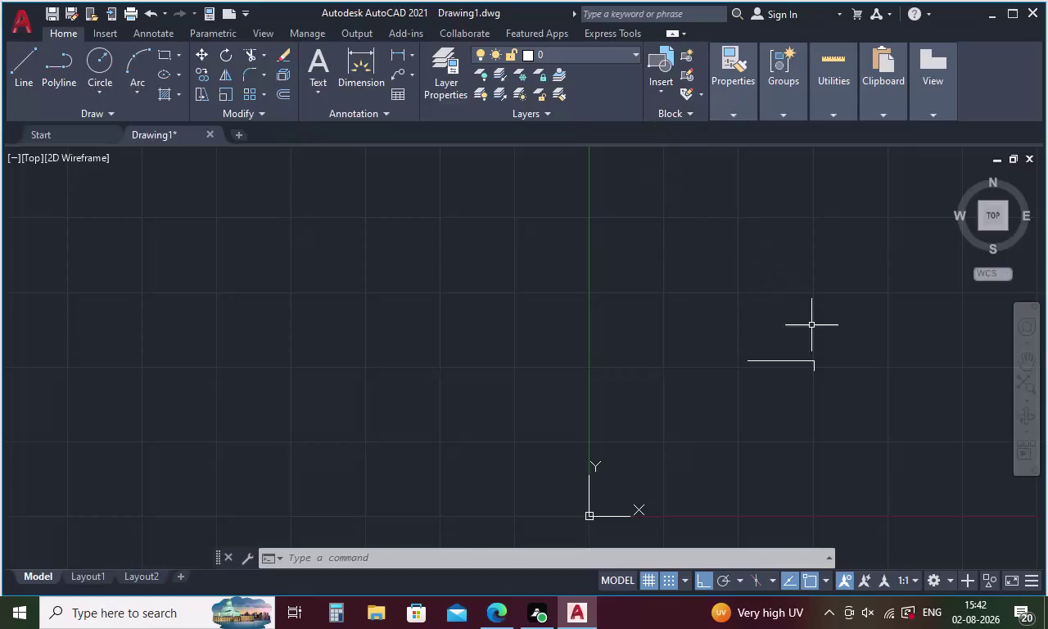
Draw a 4360-long vertical side straight down from the top line's left end.
scroll(up, 3)
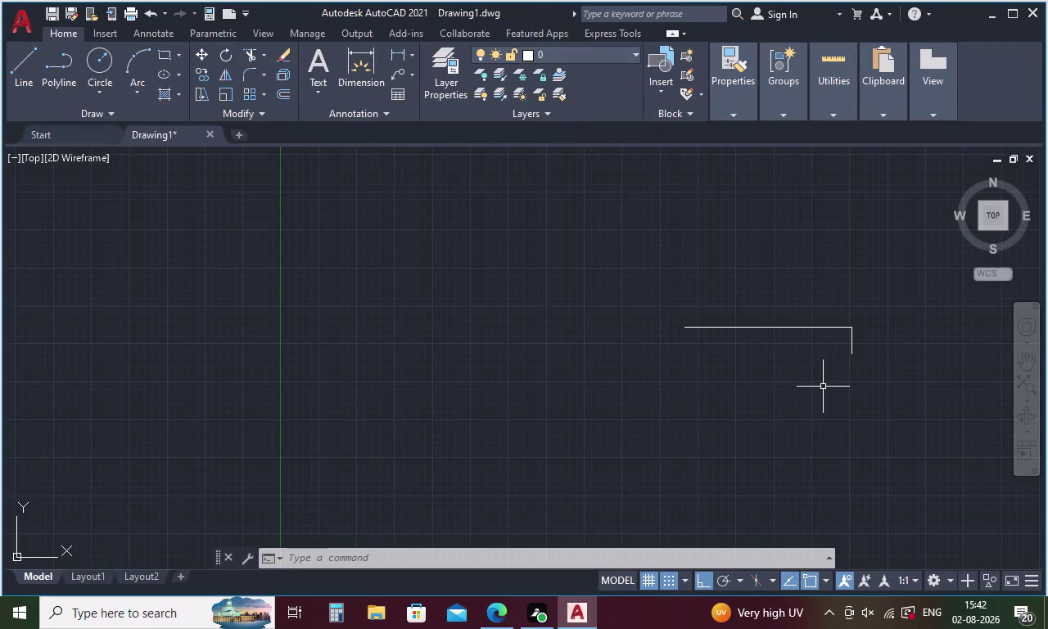
key(l)
key(Return)
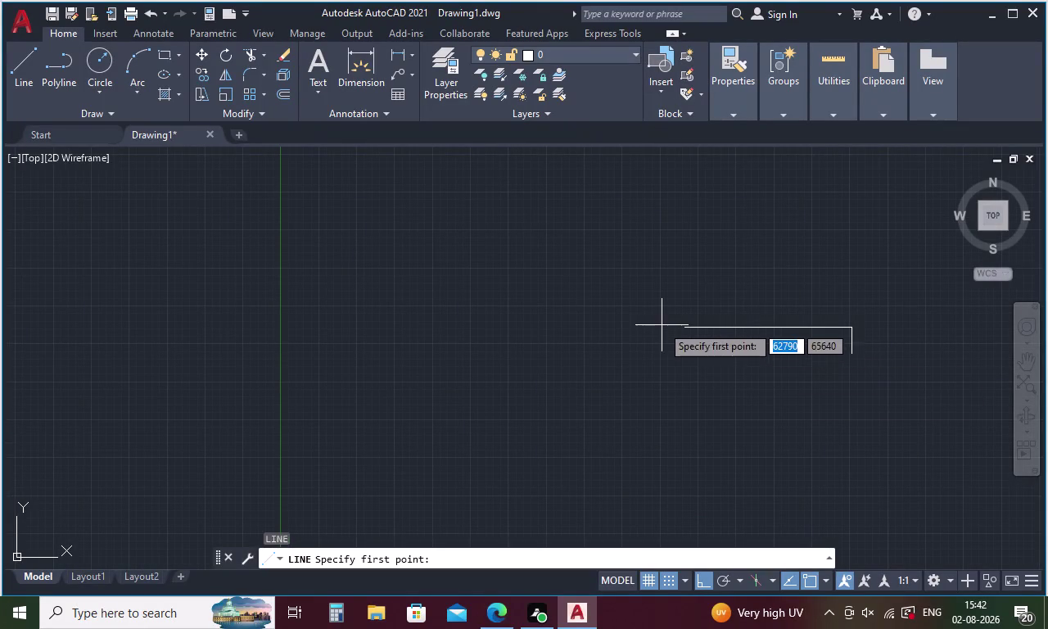
click(686, 327)
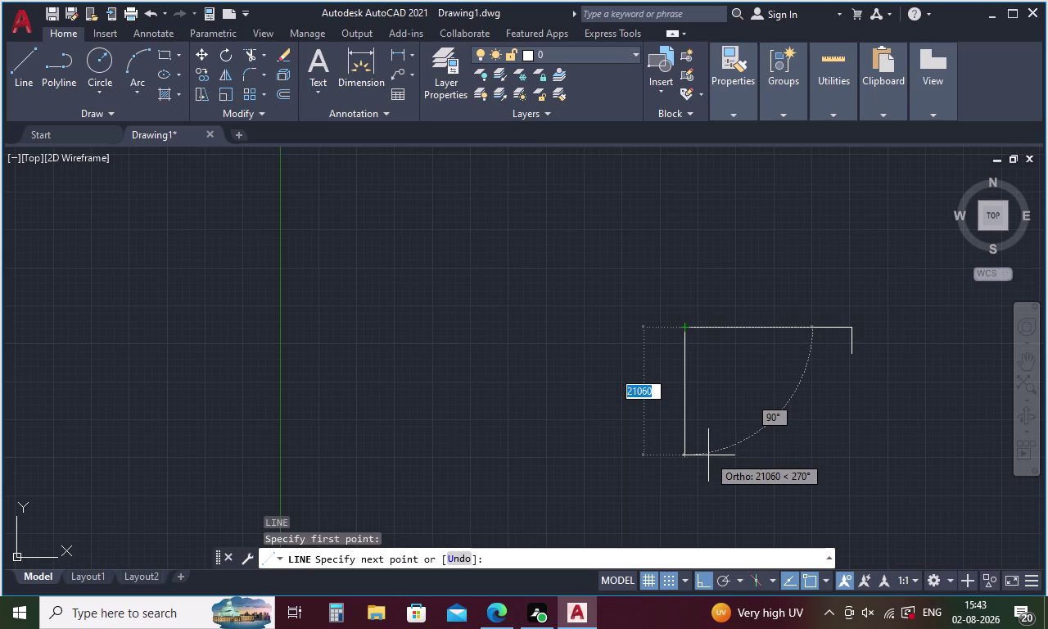
key(4)
text(36)
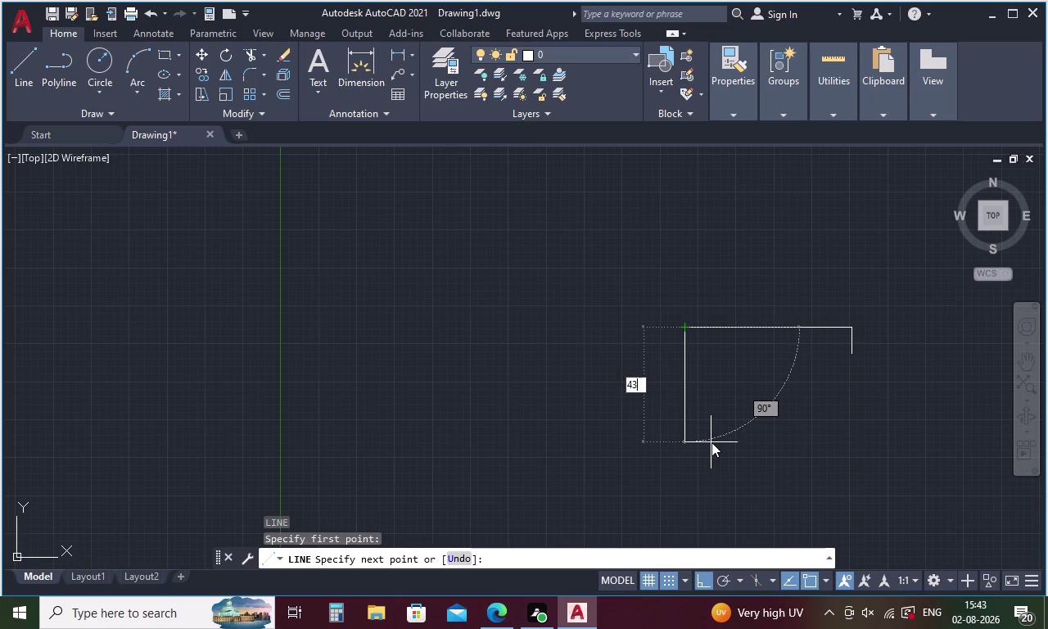
text(0)
key(Return)
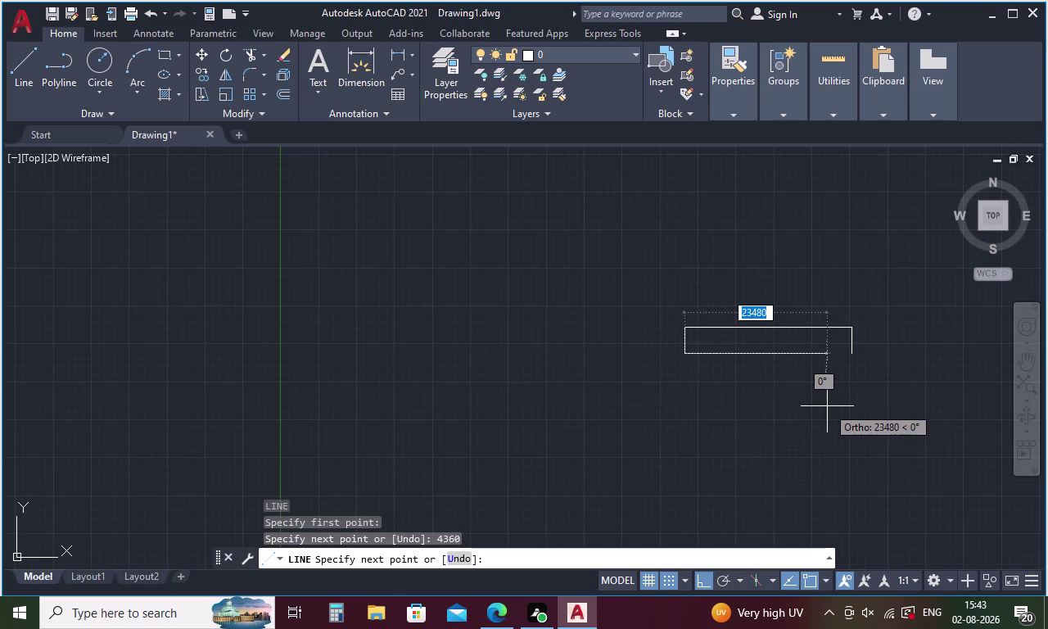
key(Escape)
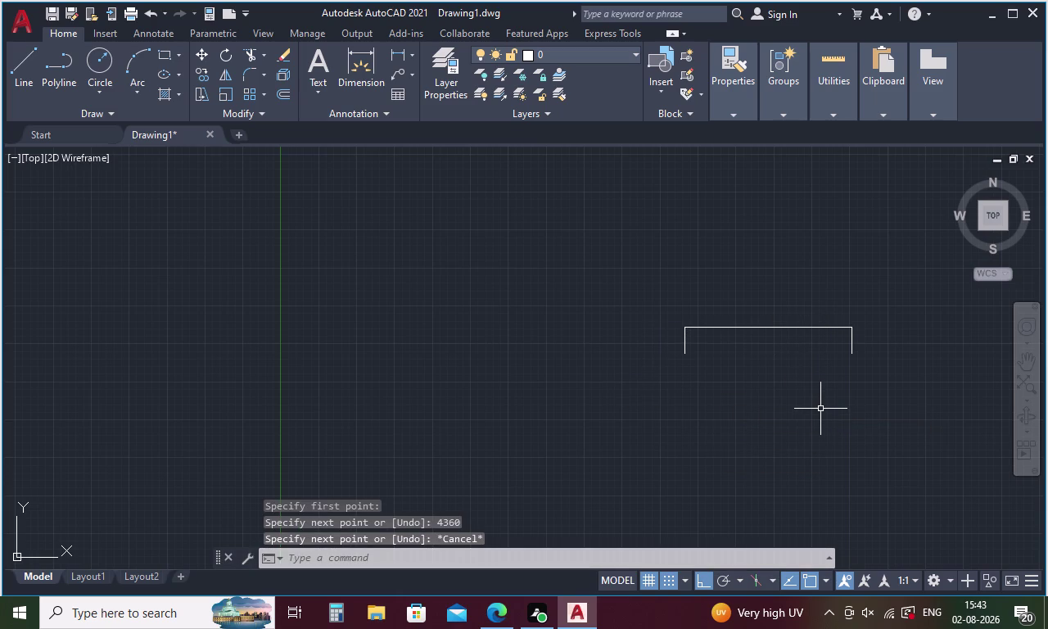
key(o)
key(Return)
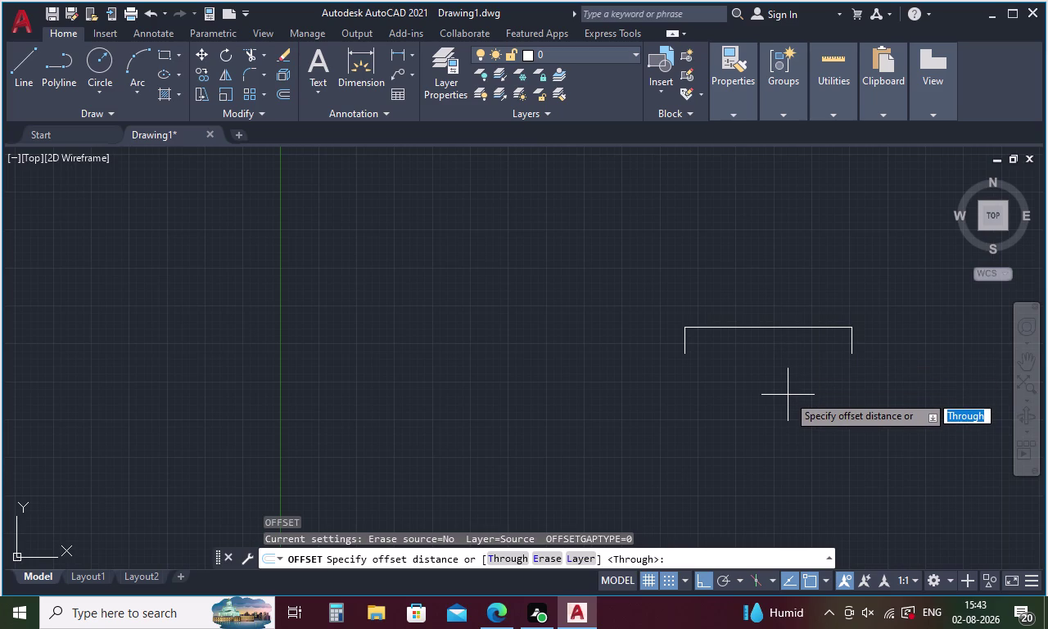
Offset the top wall line 230 toward the inside.
text(2)
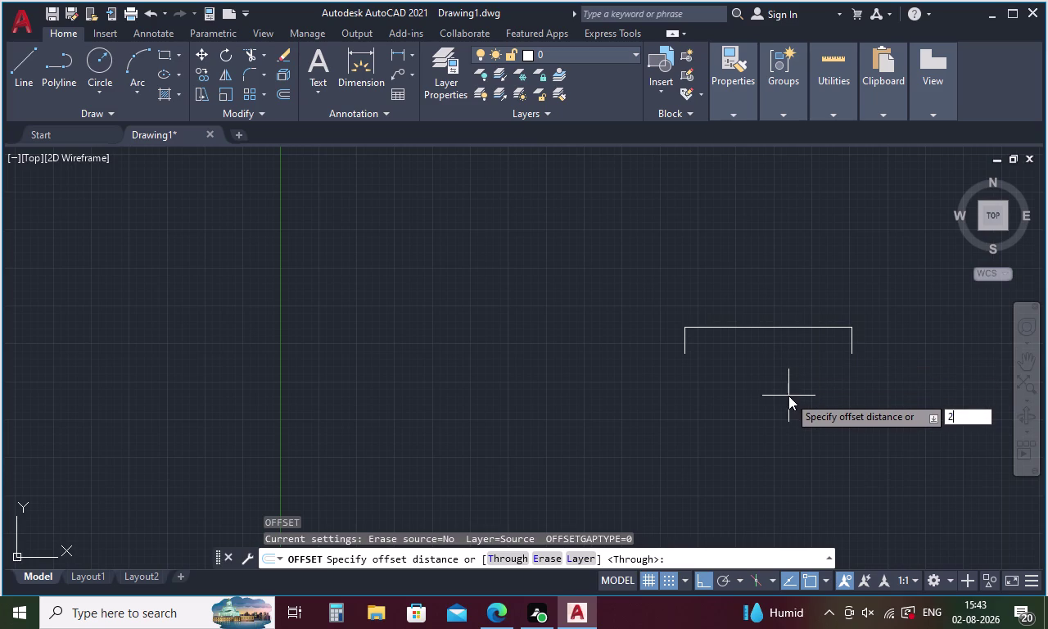
text(30)
key(Return)
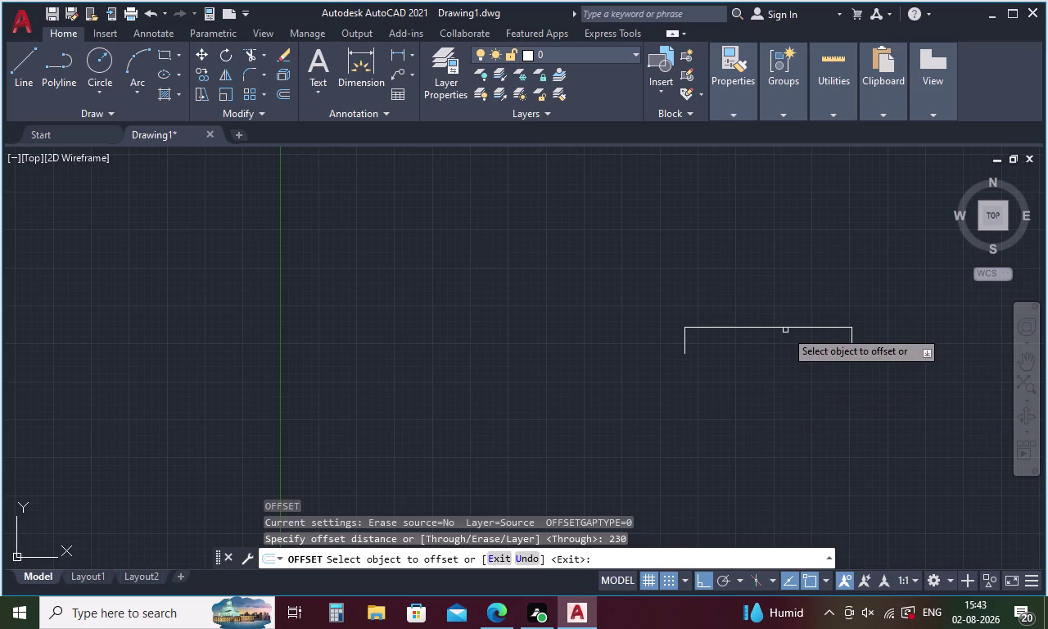
click(784, 326)
click(790, 369)
scroll(up, 3)
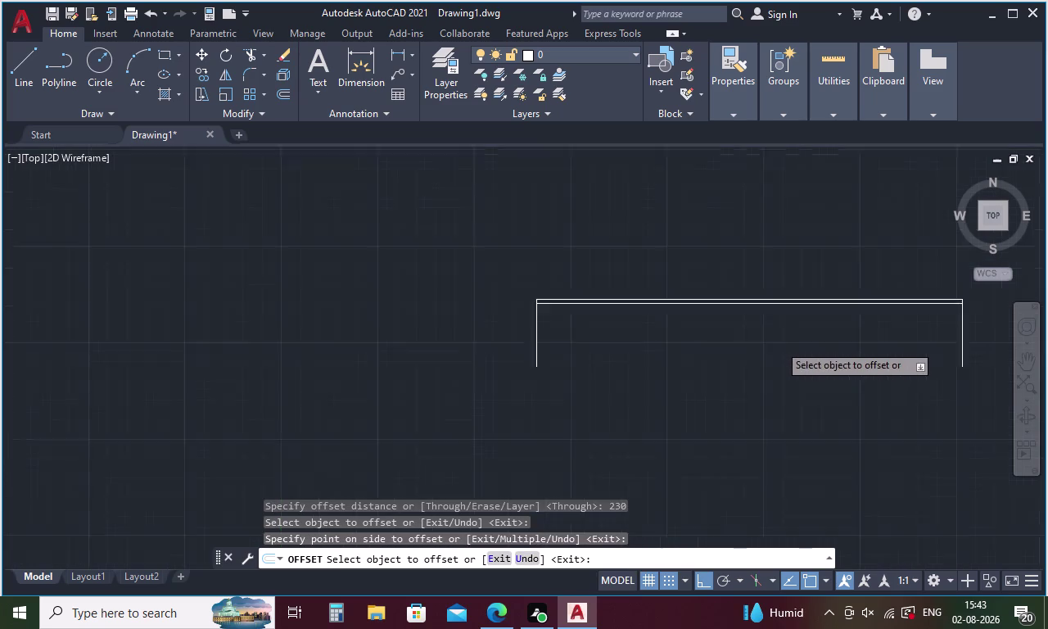
scroll(up, 3)
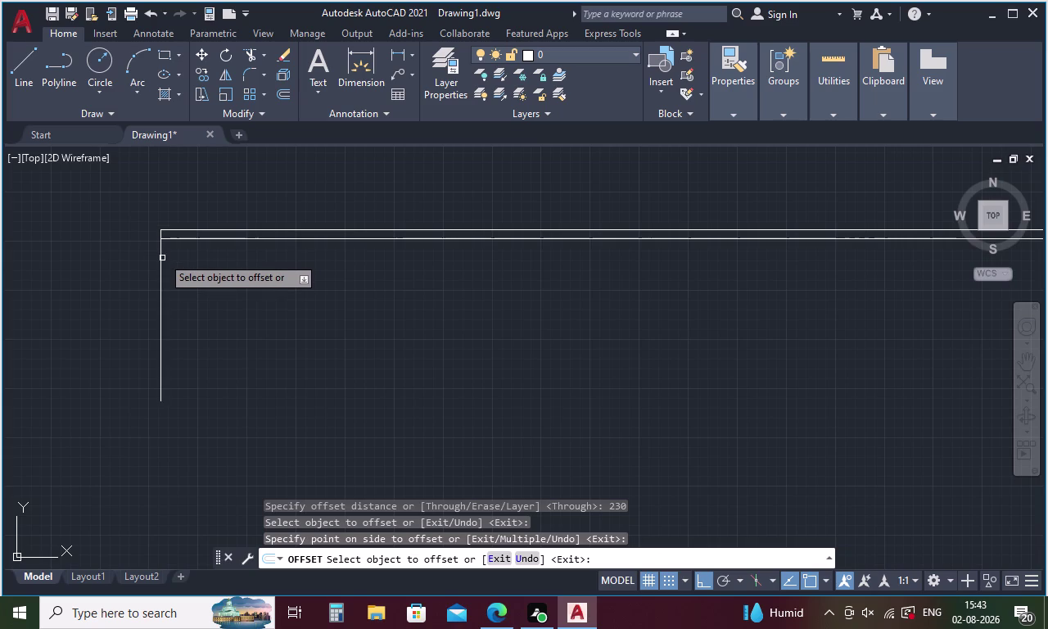
Offset the left and right side lines 230 inward, completing the doubled outline.
click(162, 266)
click(186, 277)
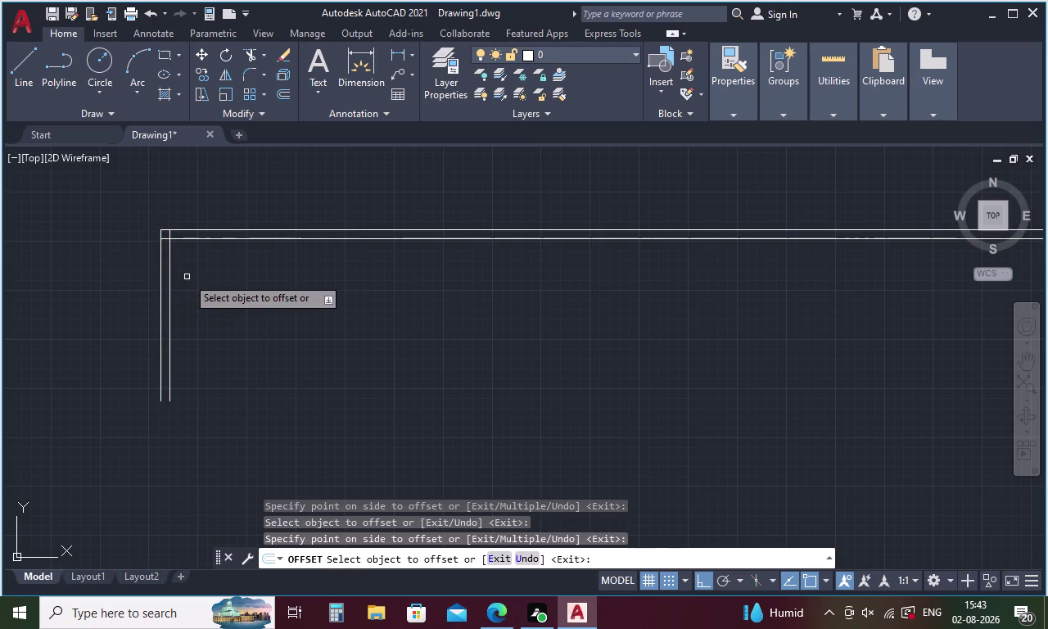
scroll(down, 3)
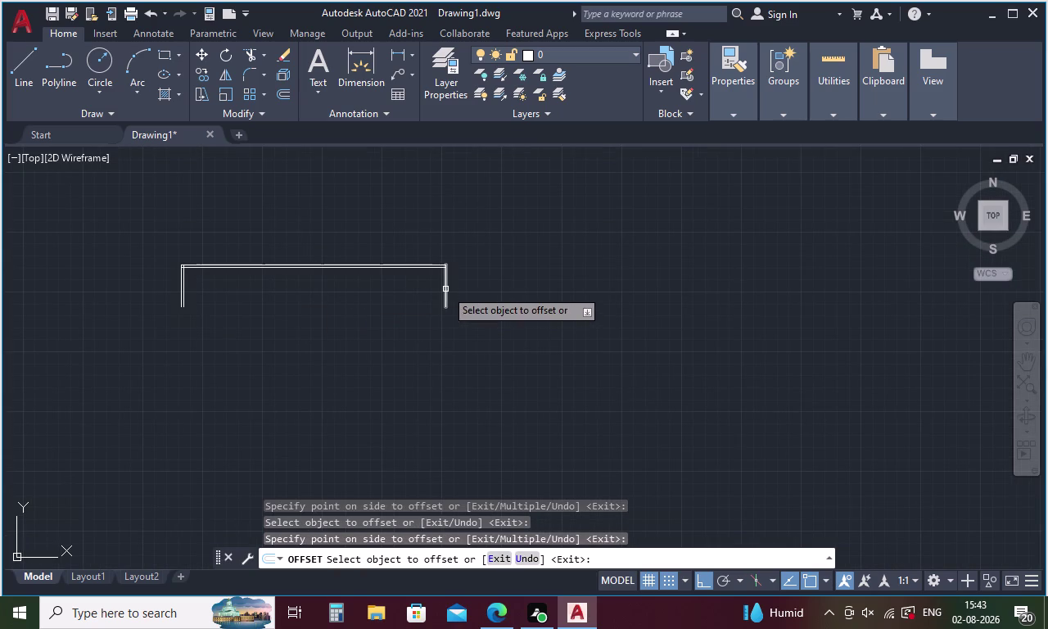
click(446, 289)
click(400, 295)
scroll(up, 3)
scroll(down, 3)
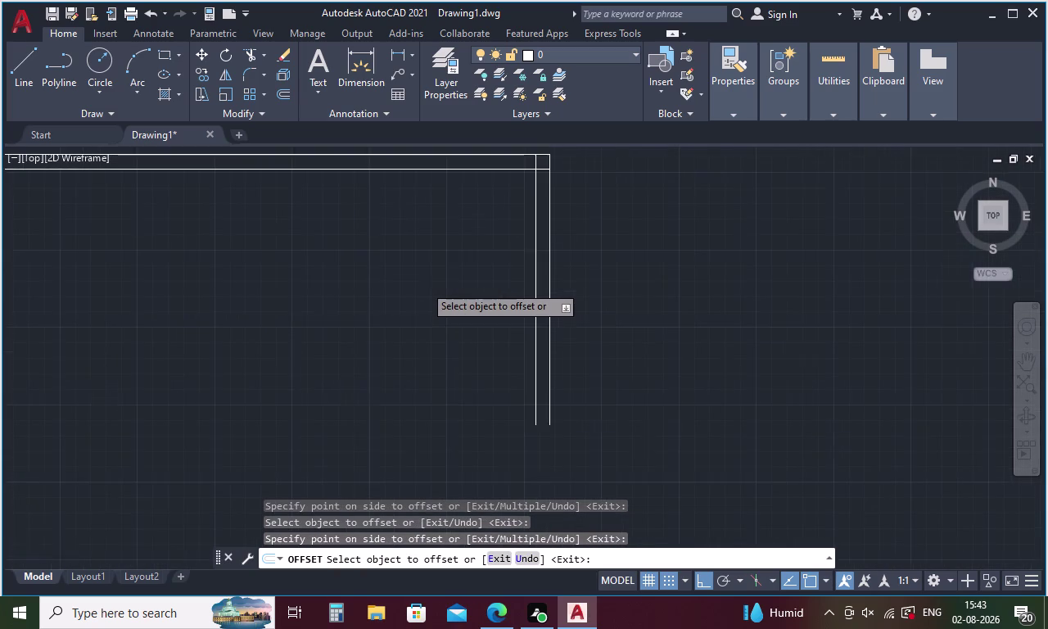
scroll(down, 3)
middle_drag(344, 321, 469, 315)
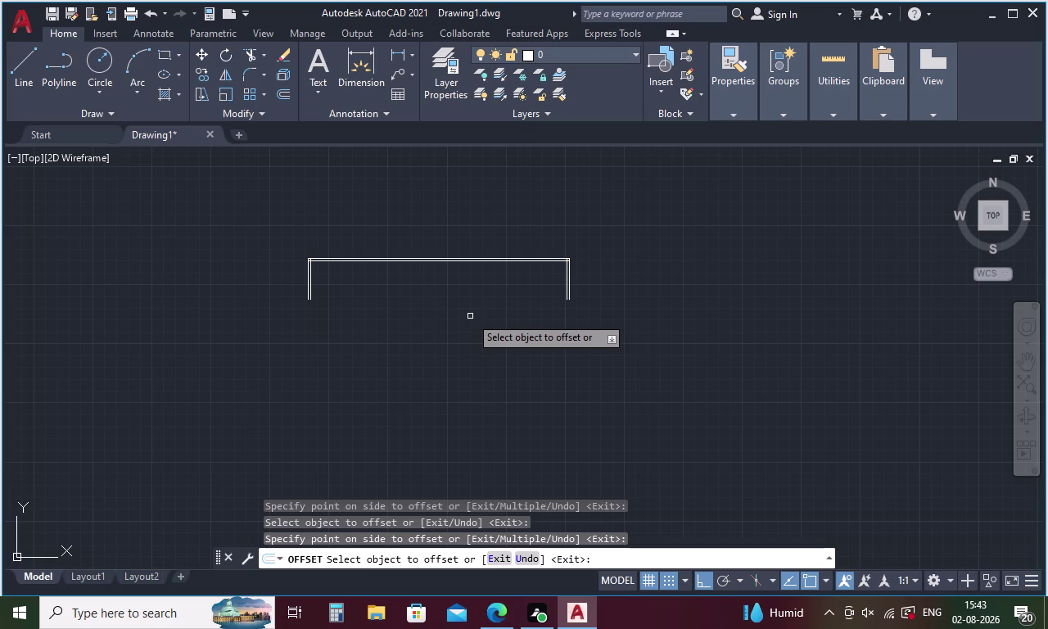
key(Escape)
Start and cancel the LINE command while zooming the view.
key(l)
key(Return)
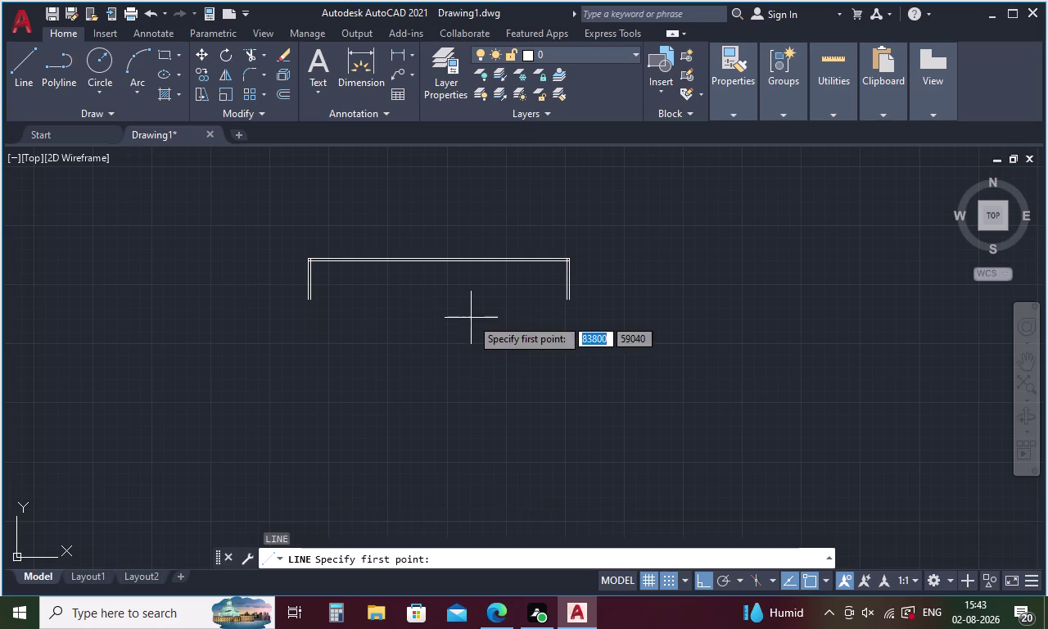
scroll(up, 3)
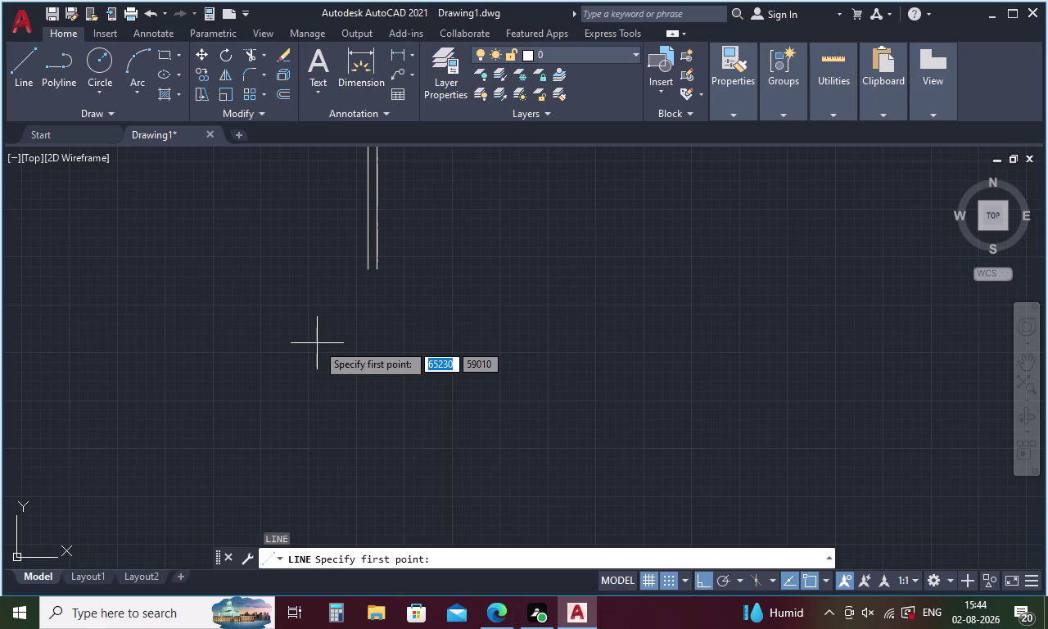
scroll(down, 3)
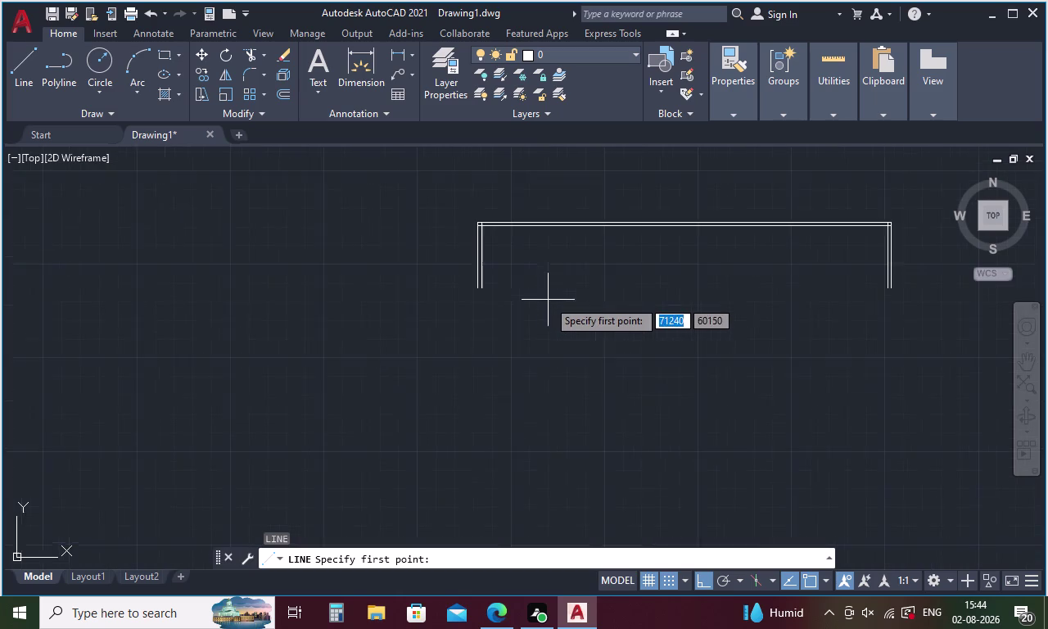
scroll(down, 3)
key(l)
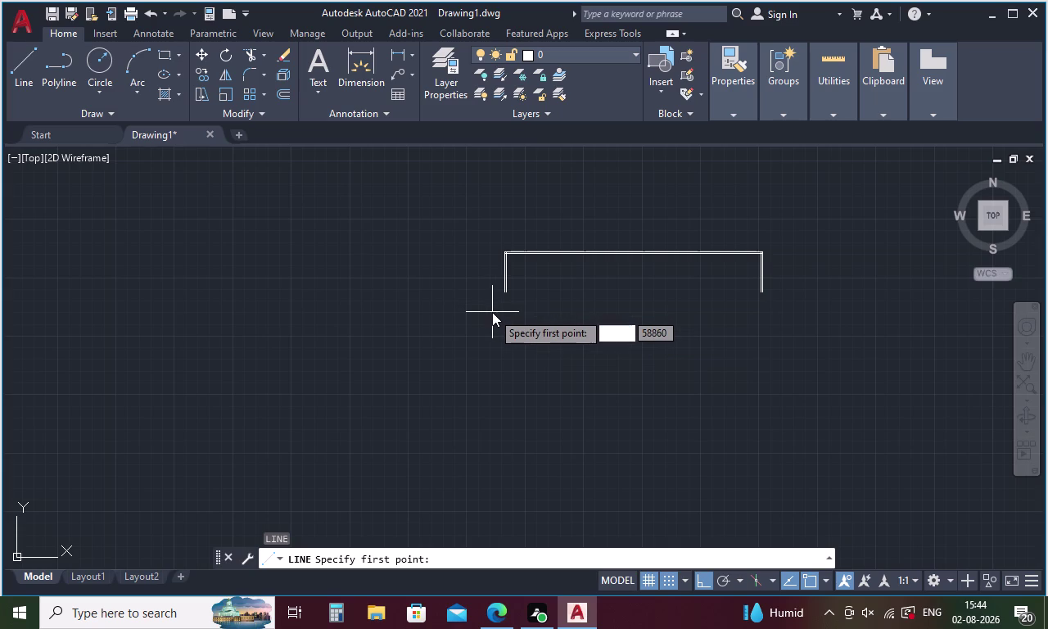
key(Return)
key(Escape)
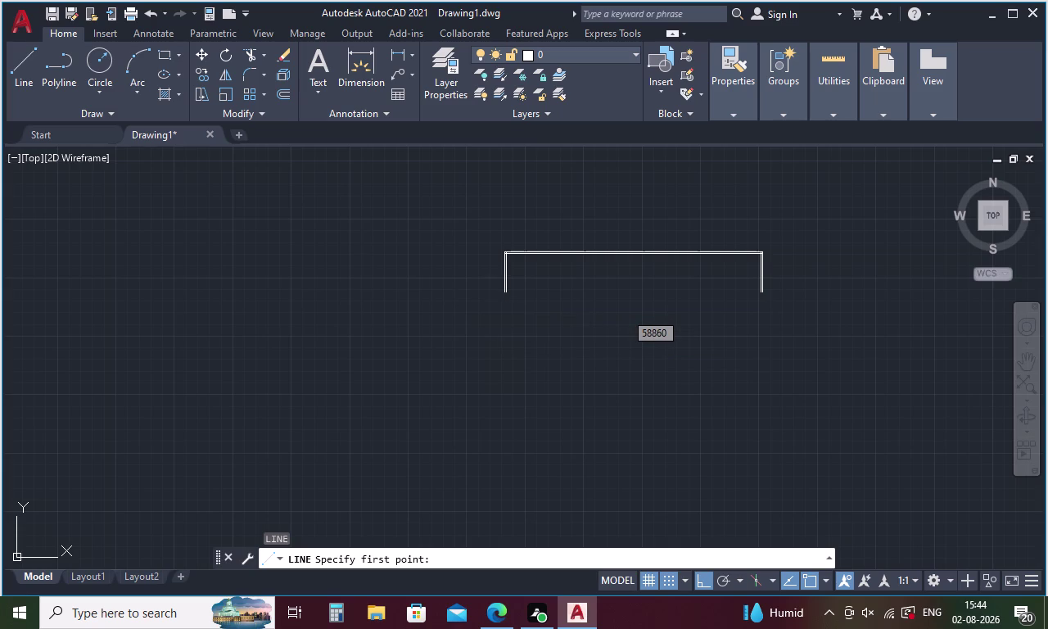
Draw a 3515-long horizontal line left from the wall side's bottom end.
key(l)
key(Return)
scroll(up, 3)
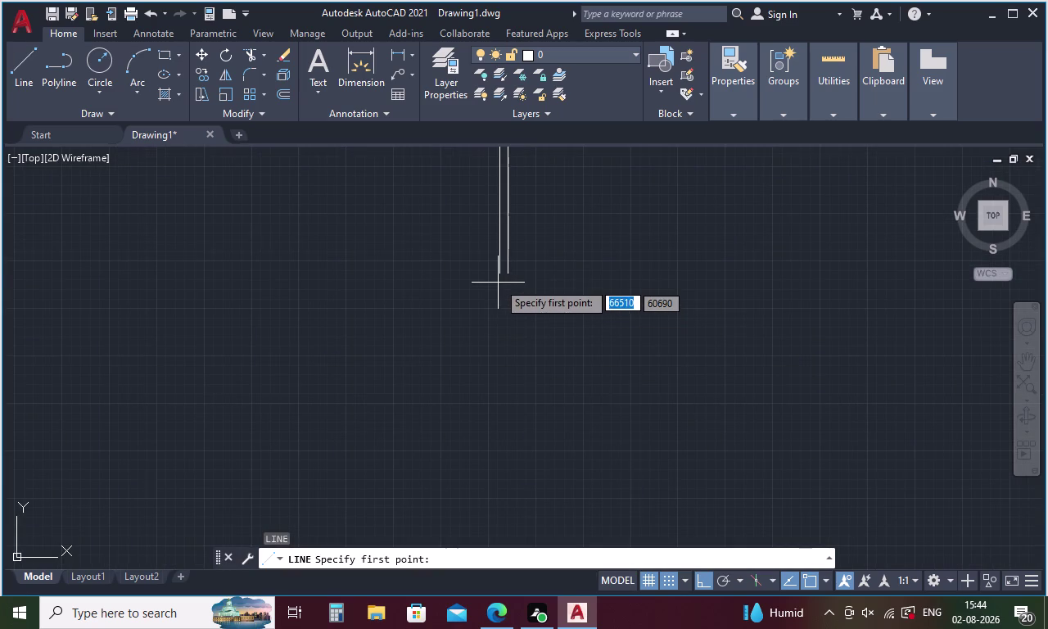
click(497, 273)
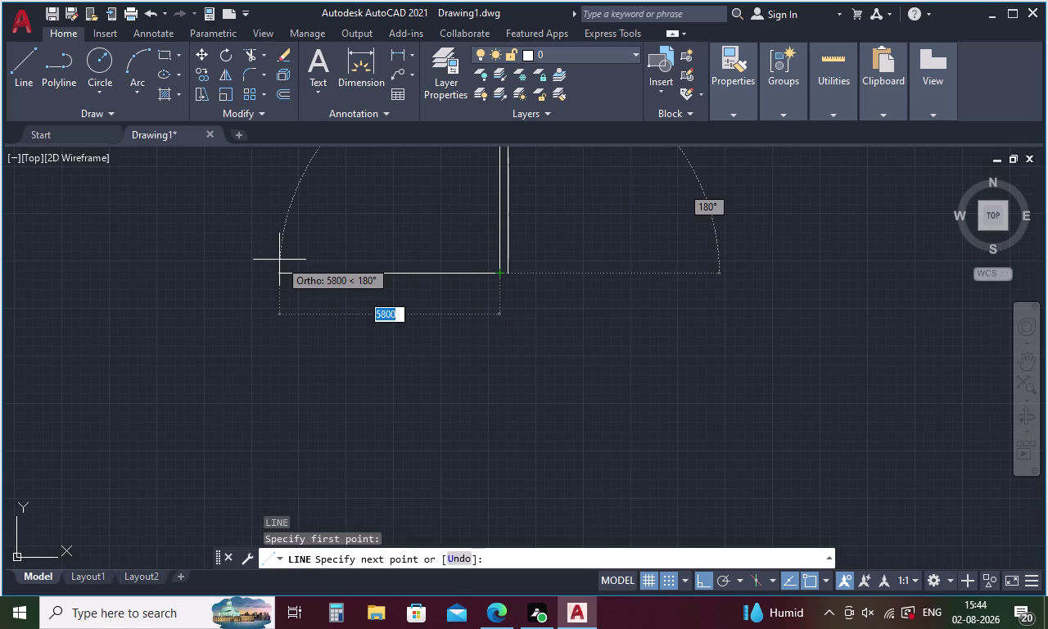
text(35)
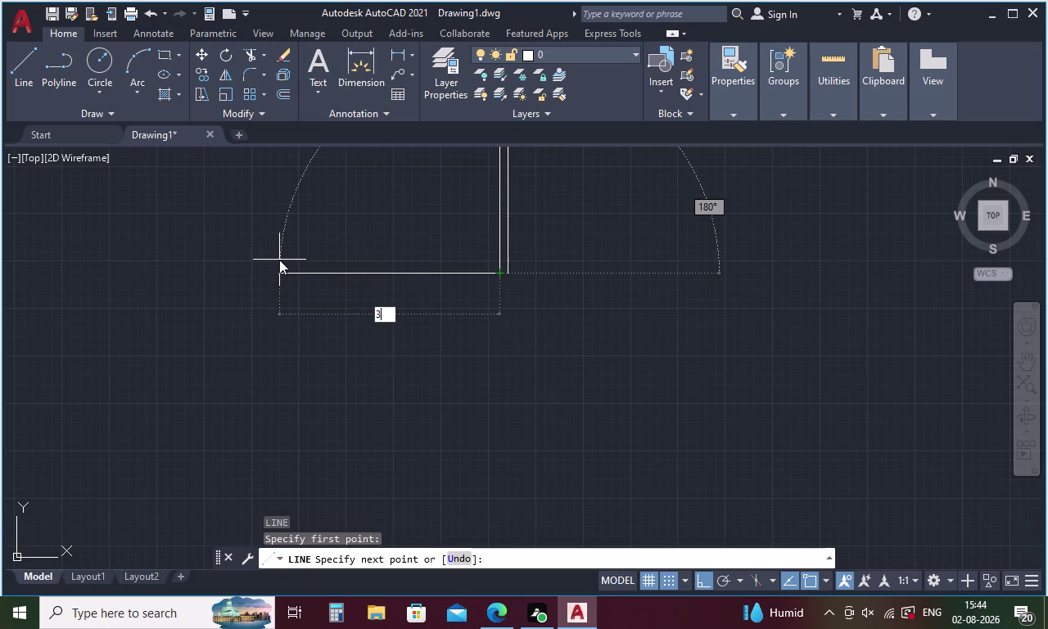
text(15)
key(space)
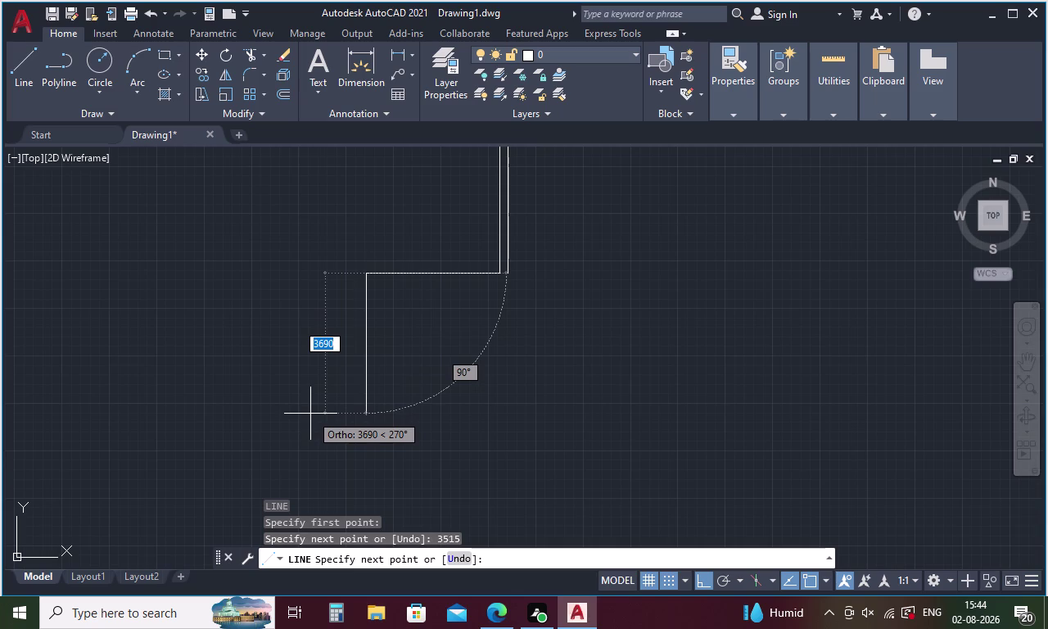
key(Escape)
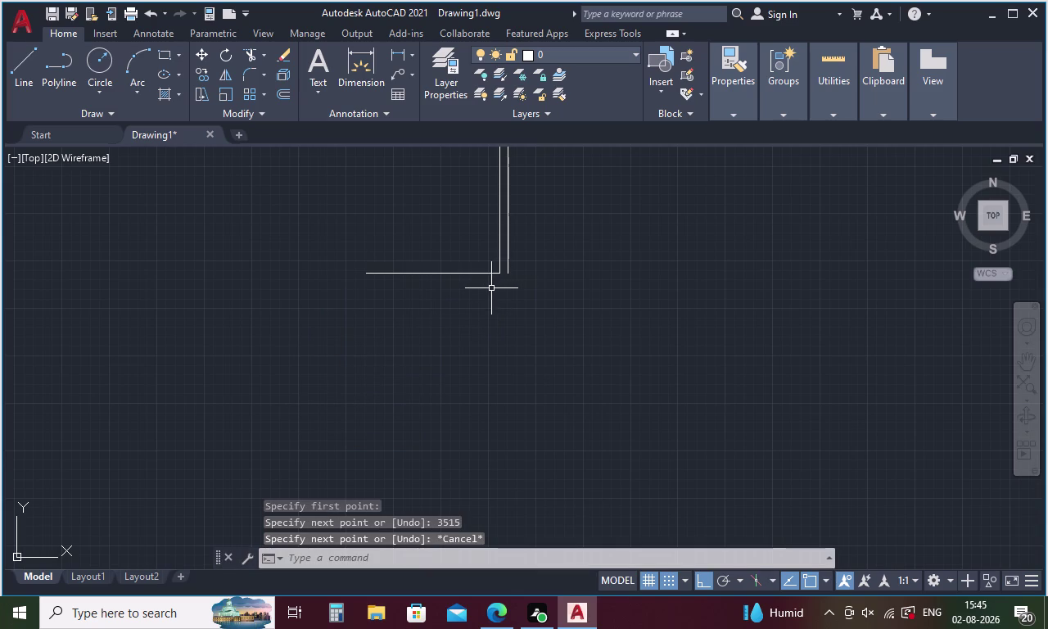
Select and delete the faulty horizontal line.
key(o)
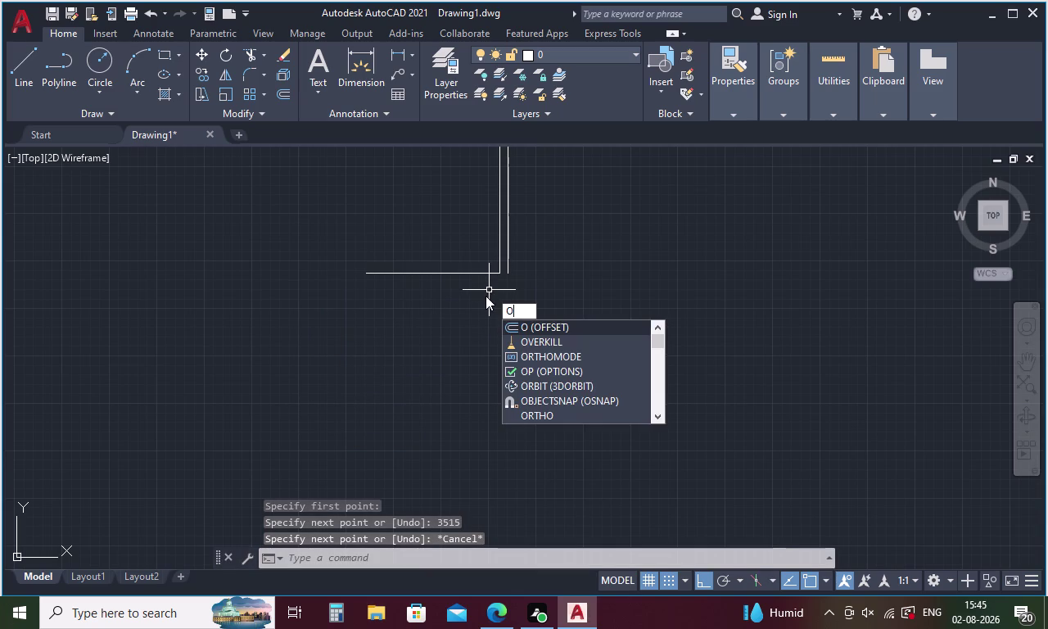
key(BackSpace)
click(456, 270)
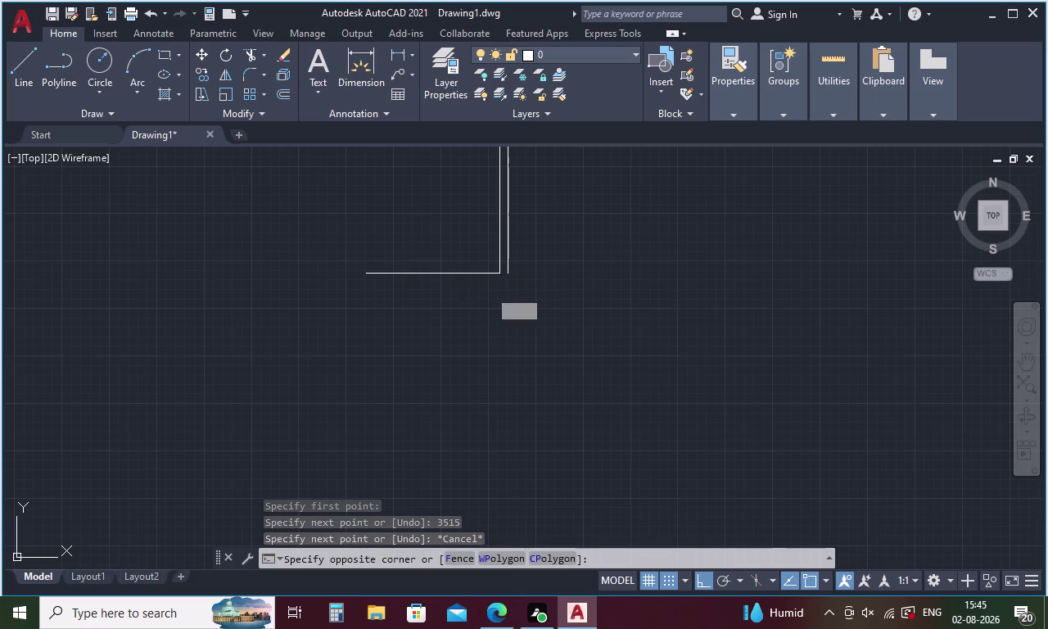
key(Escape)
click(456, 270)
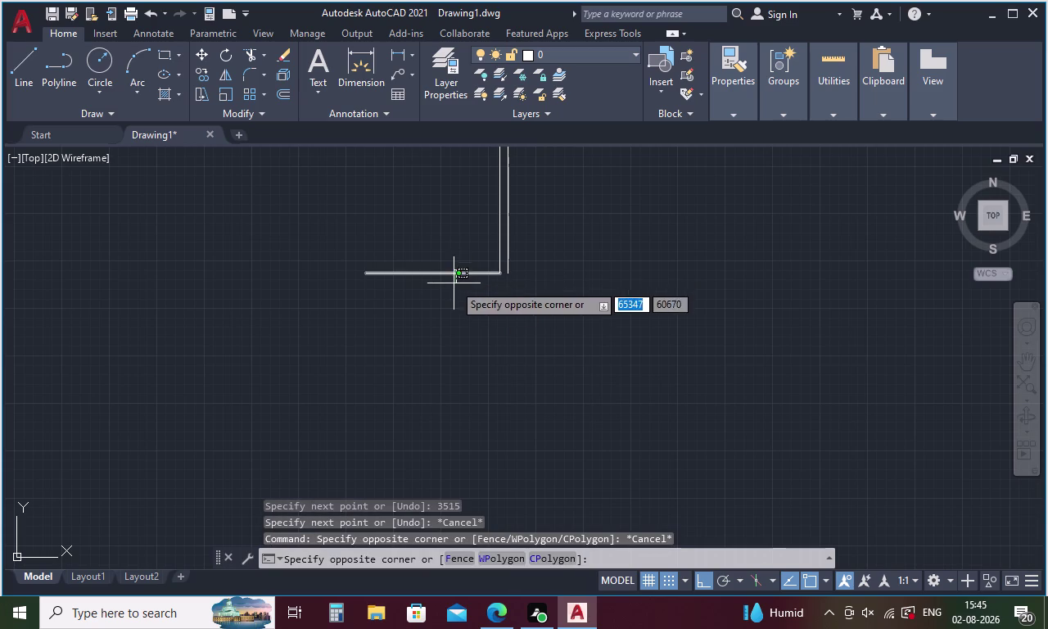
click(454, 283)
key(Delete)
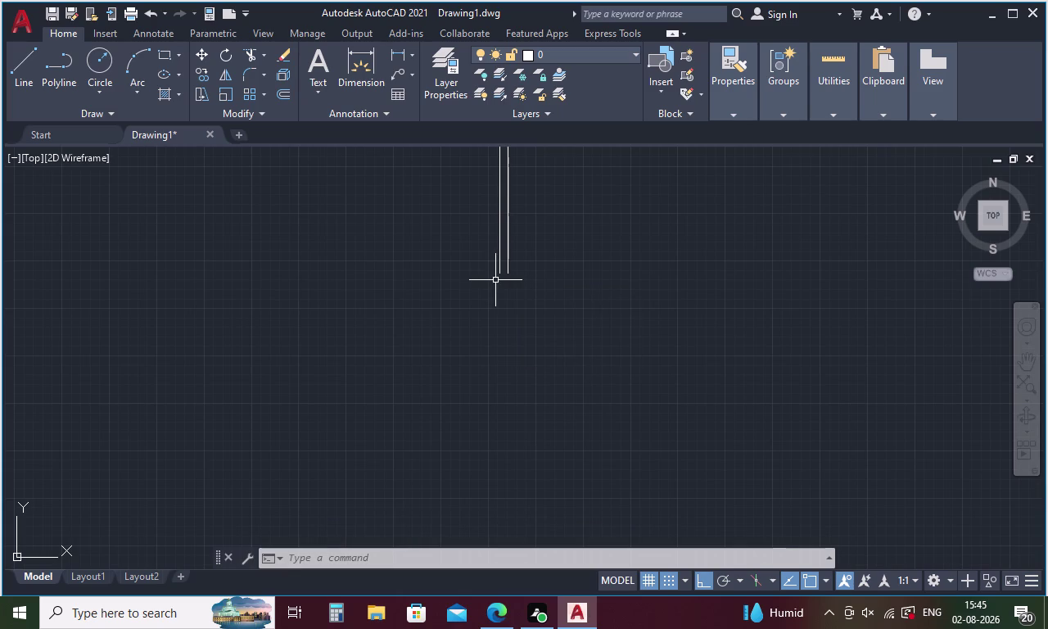
Redraw the 3515-long horizontal line from the wall's bottom corner.
key(l)
key(Return)
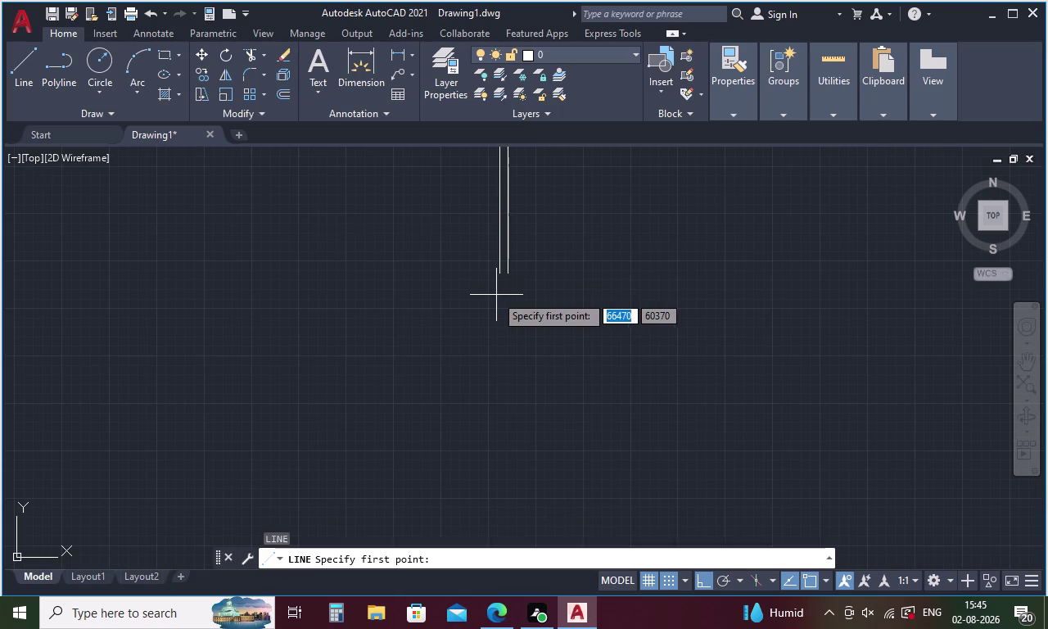
click(498, 278)
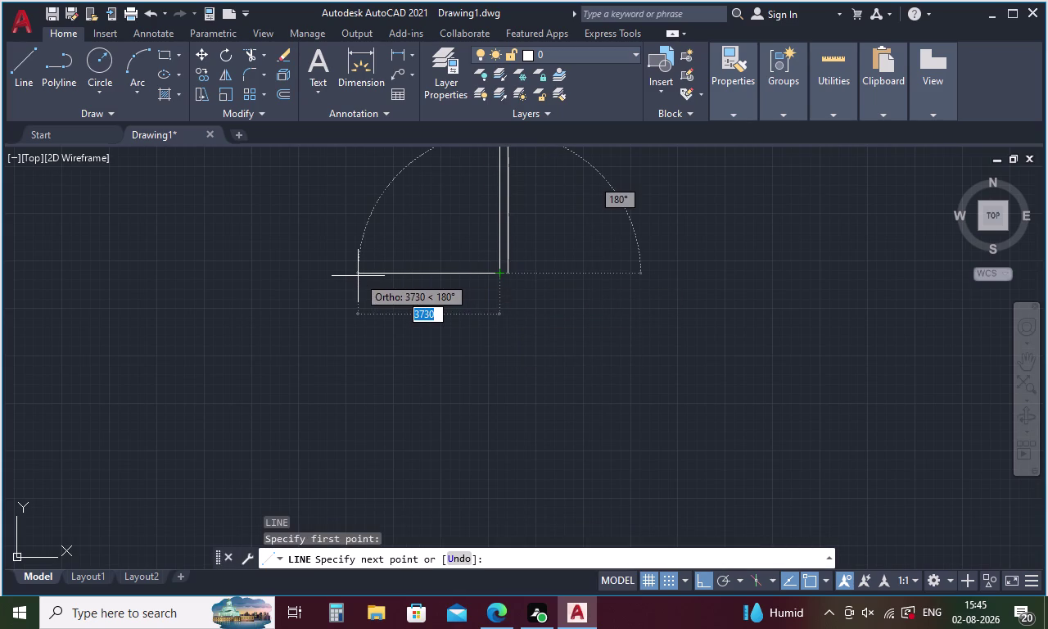
text(32)
key(BackSpace)
text(5)
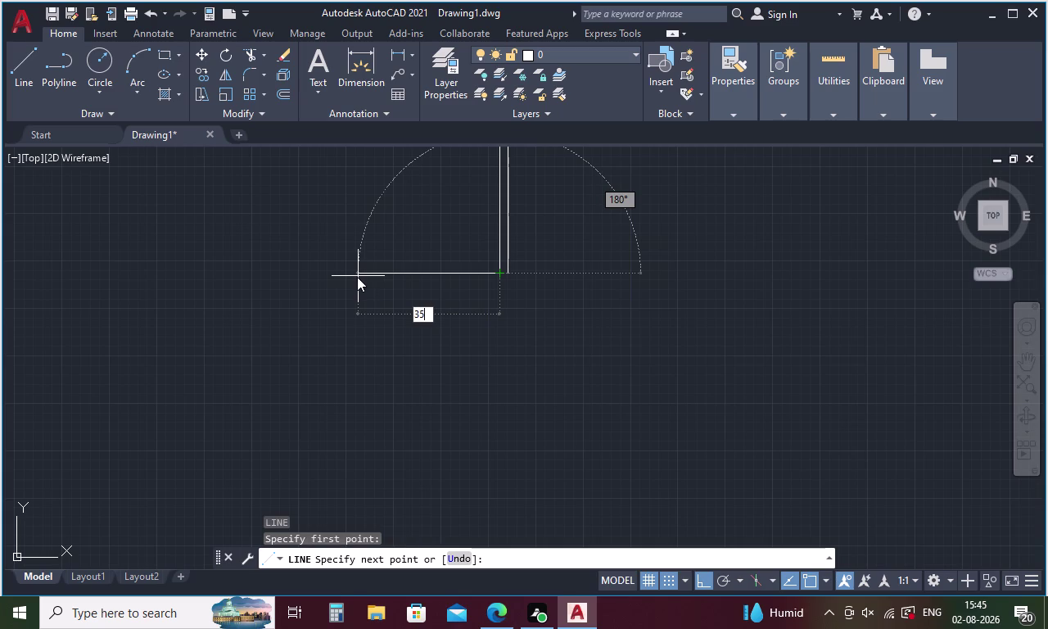
text(15)
key(Return)
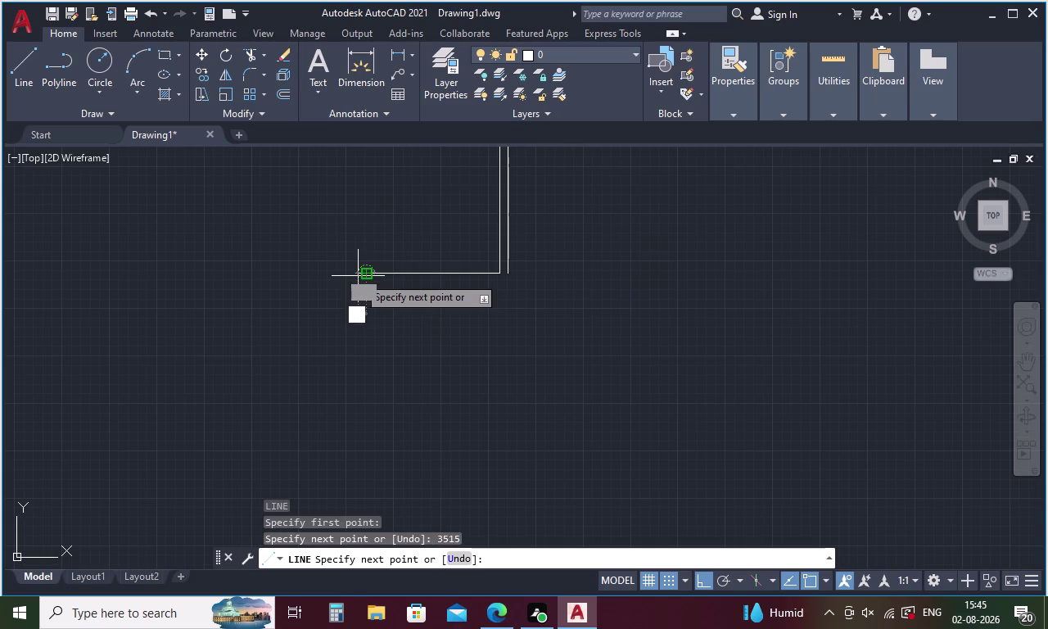
key(Escape)
key(o)
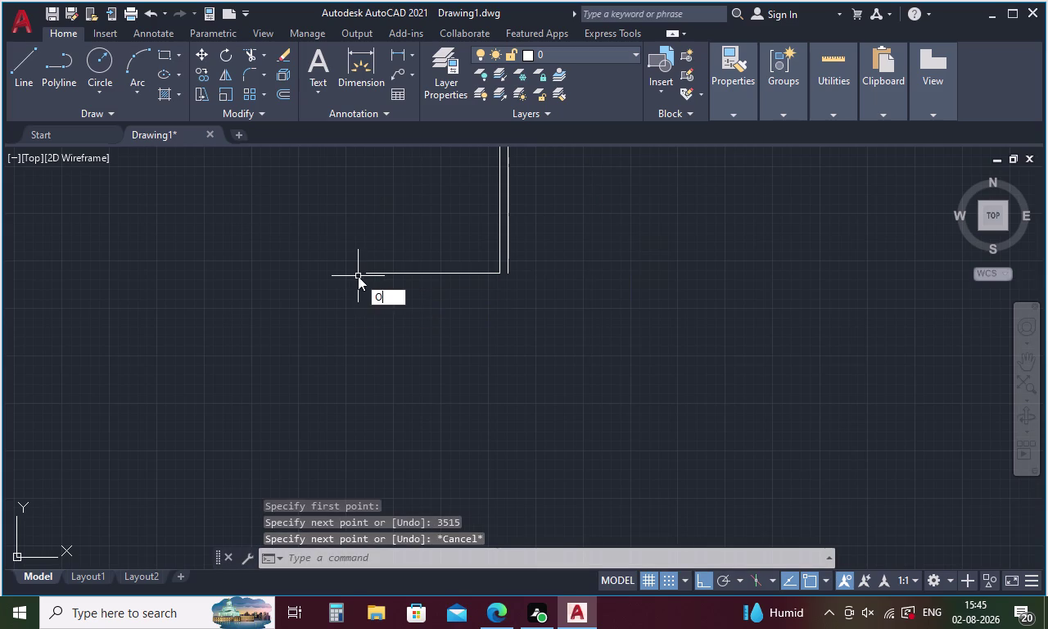
key(Return)
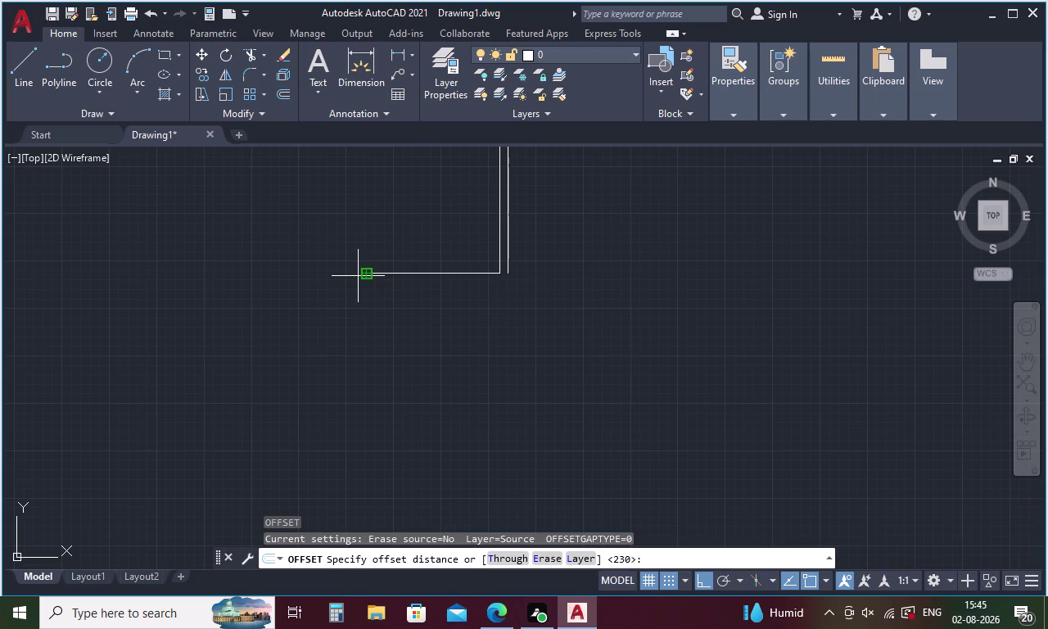
Offset the 3515 horizontal wall line 250 downward.
text(250)
key(Return)
click(372, 272)
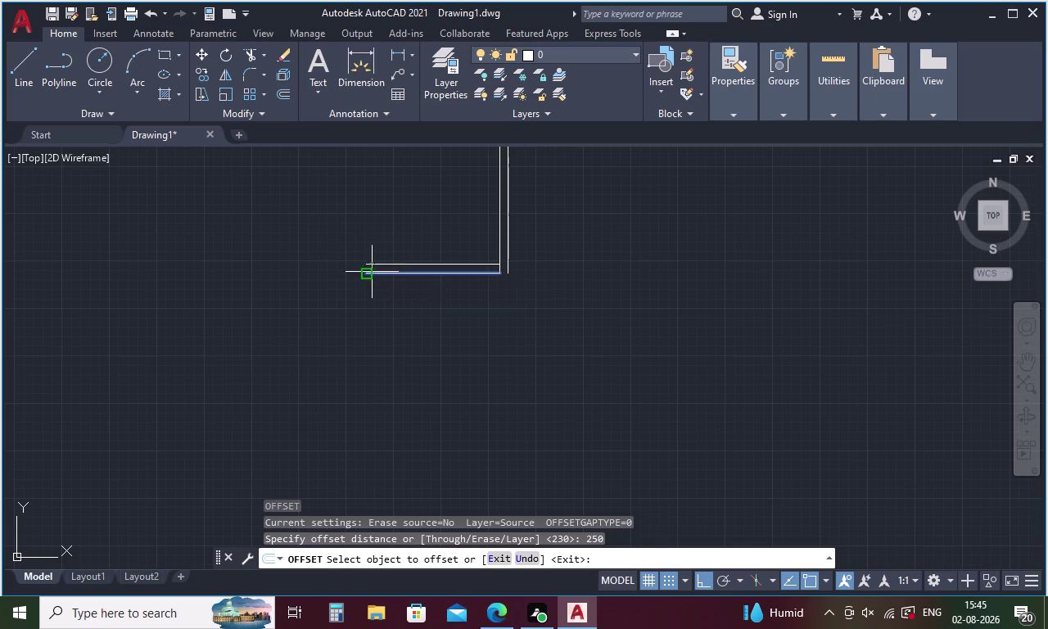
click(381, 299)
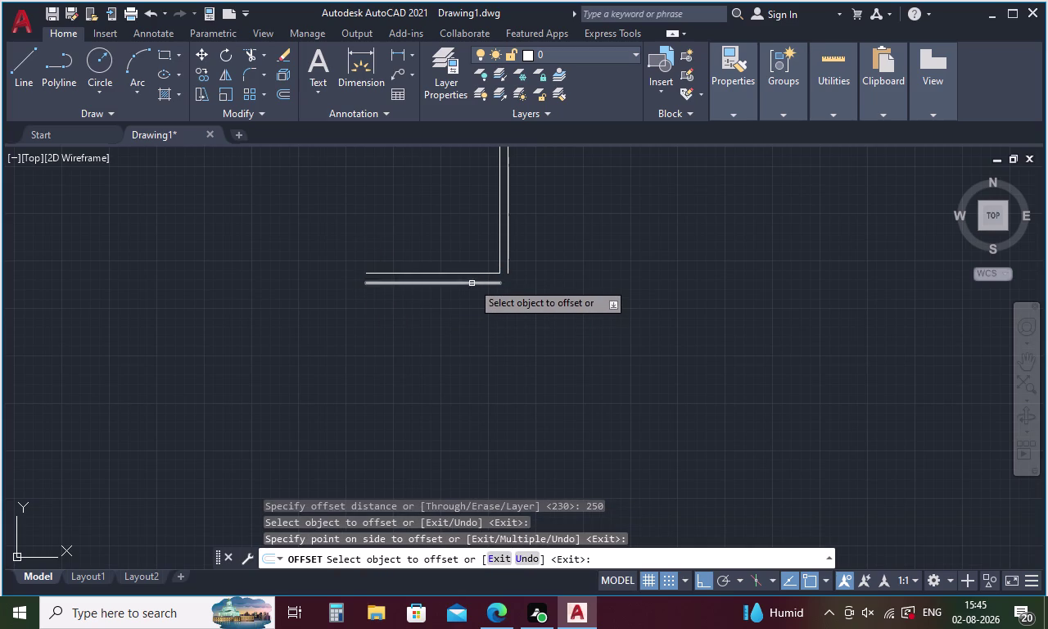
scroll(up, 3)
scroll(down, 3)
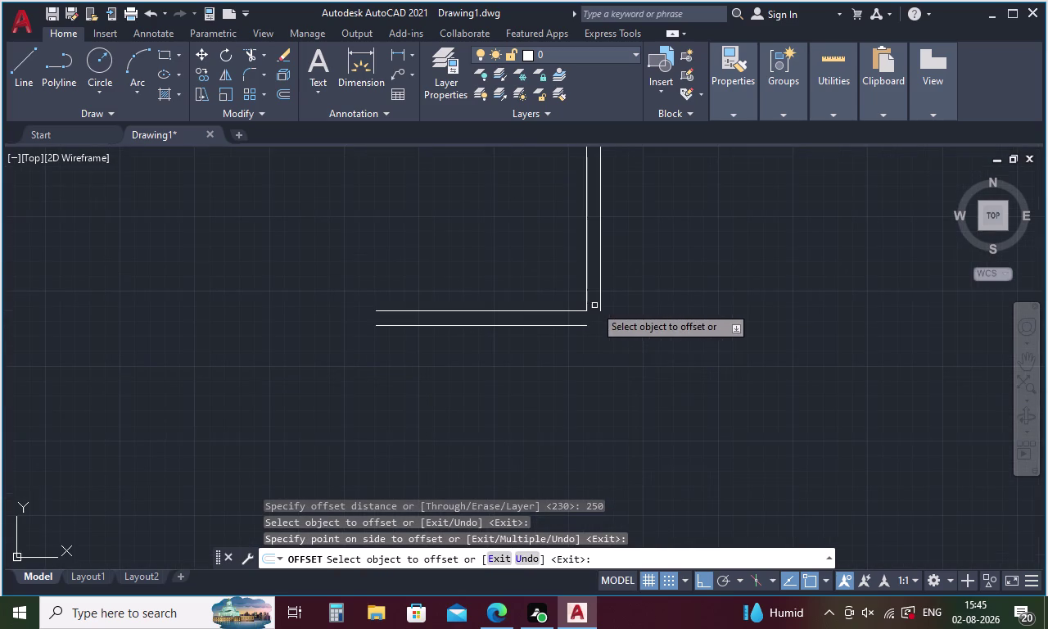
key(Escape)
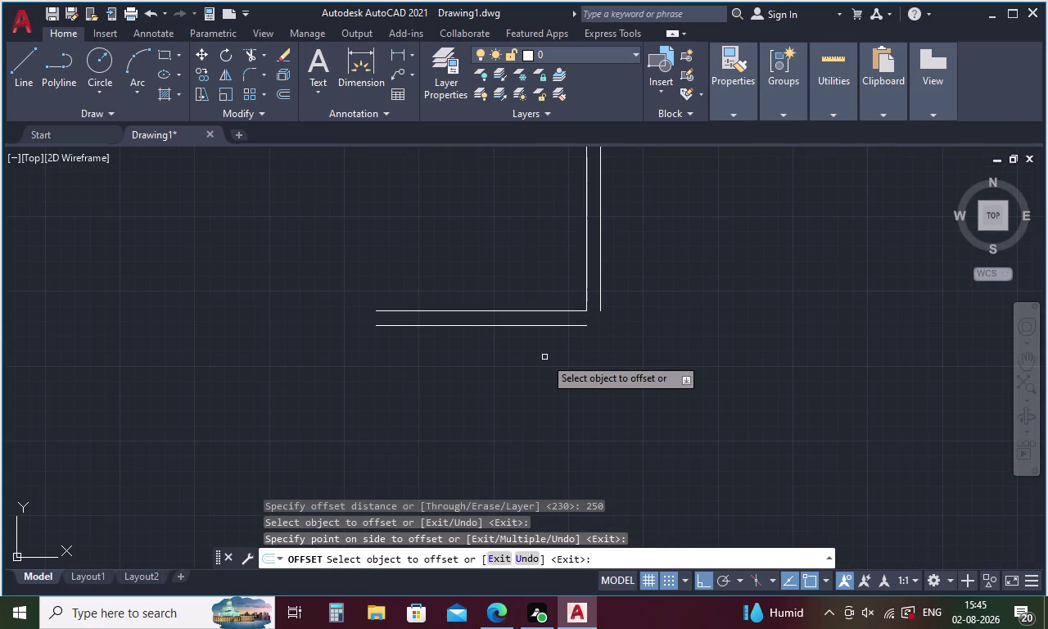
Offset the lower wall line 3000 downward.
key(o)
key(Return)
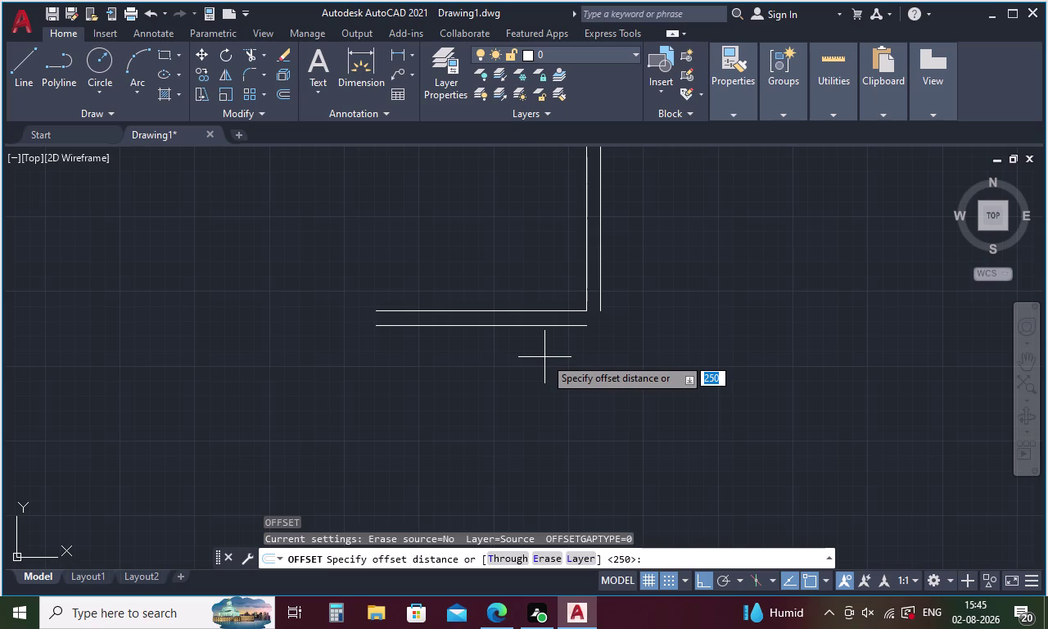
key(3)
text(000)
key(Return)
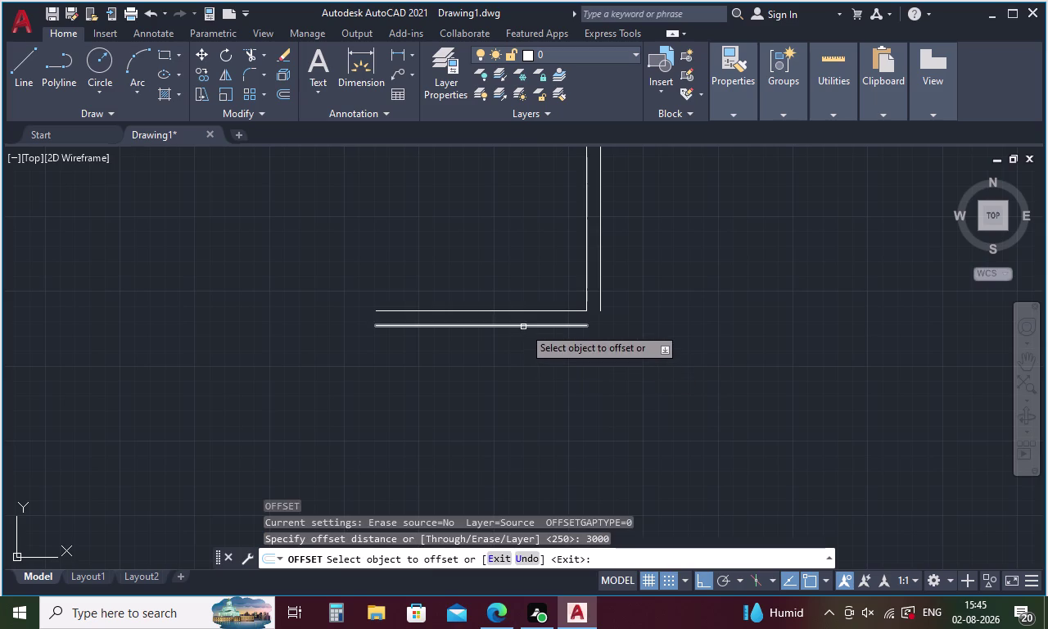
click(523, 327)
click(524, 364)
scroll(down, 3)
key(space)
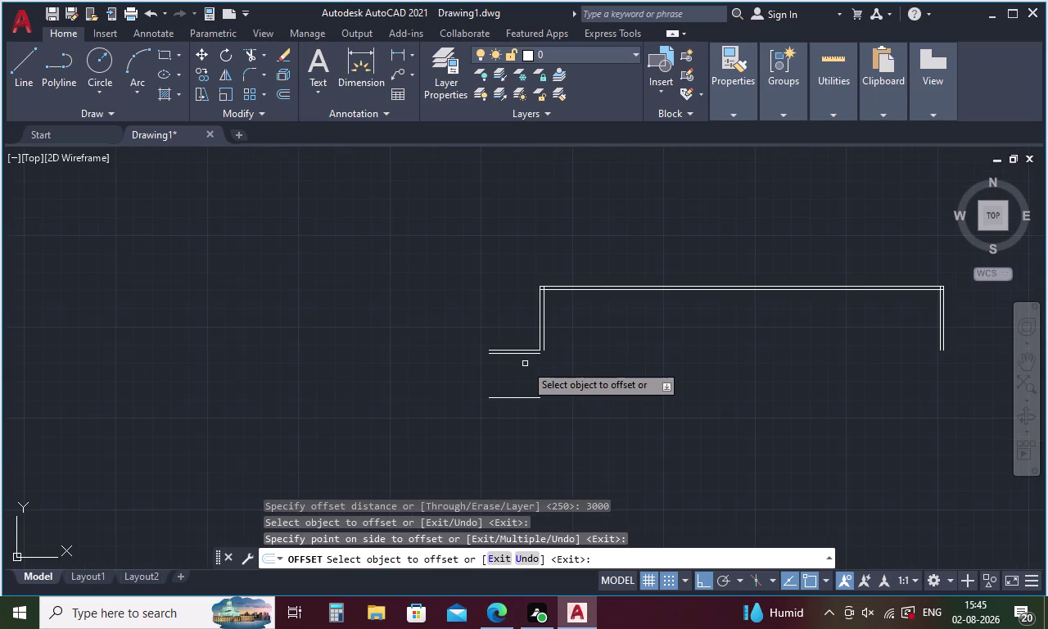
Offset that far copy 250 further down.
key(space)
text(250)
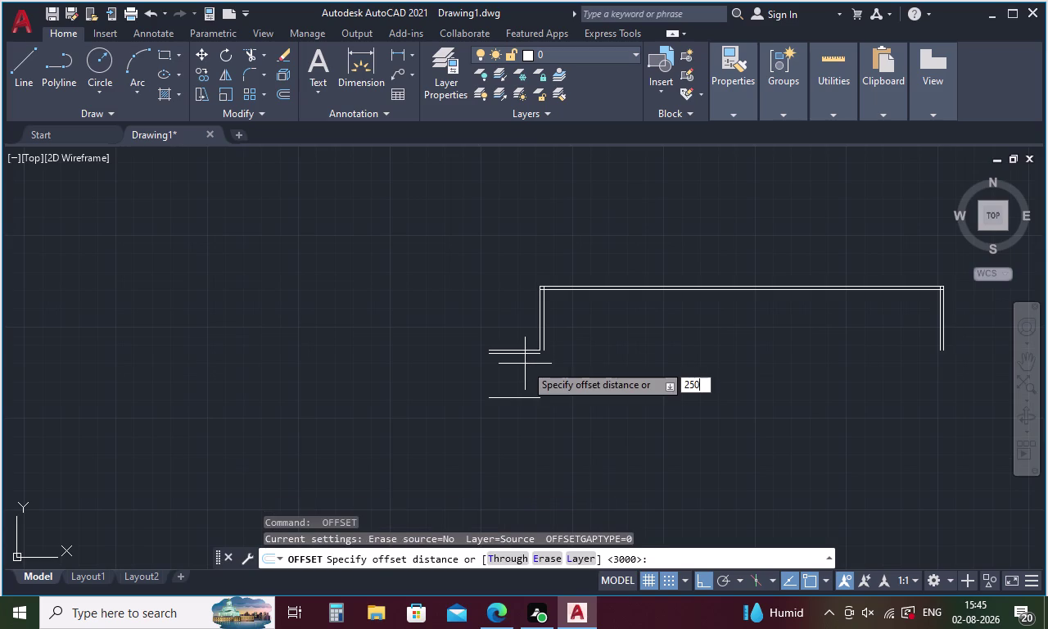
key(Return)
click(519, 398)
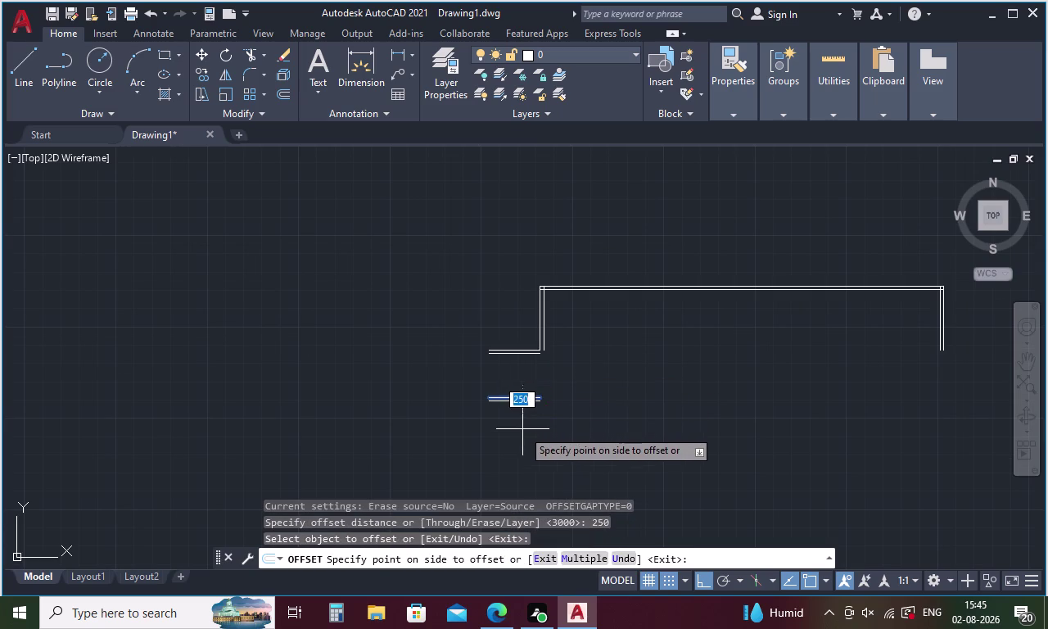
click(523, 429)
scroll(up, 3)
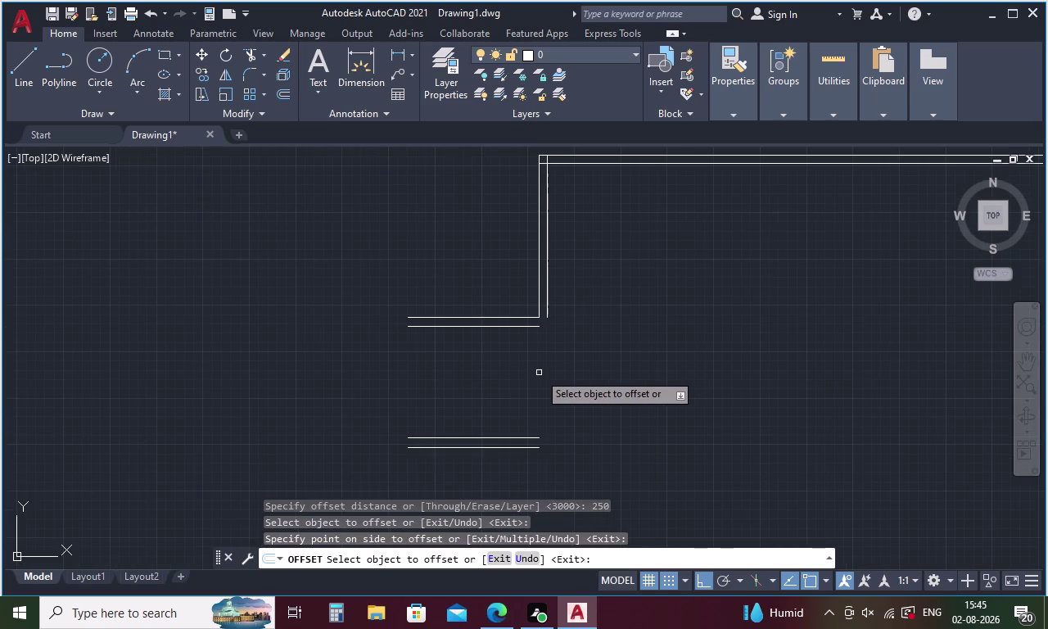
key(Escape)
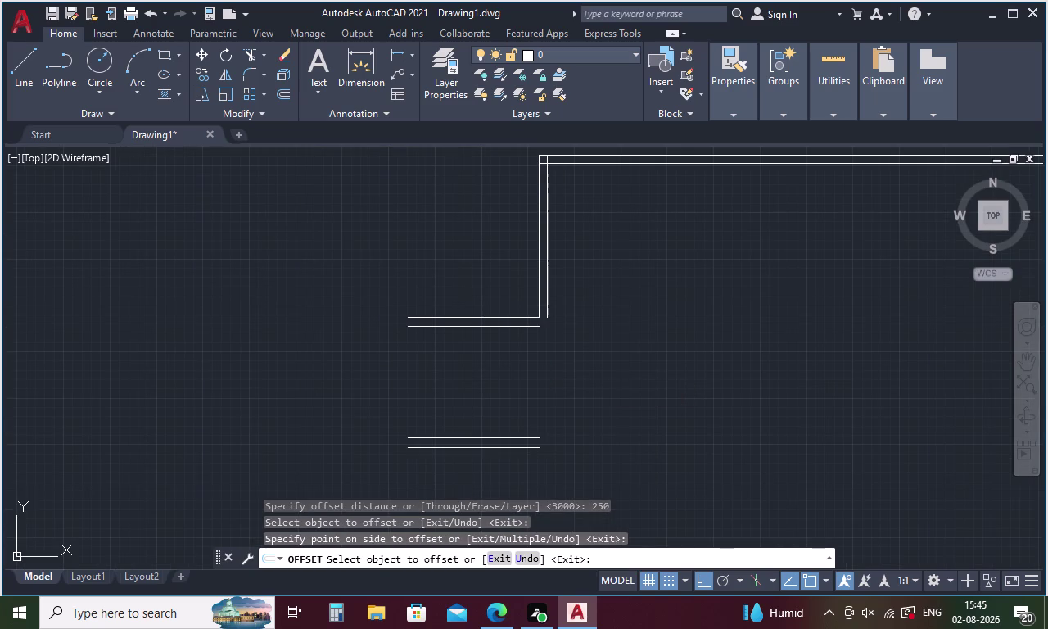
Erase the lower pair of lines.
key(l)
key(Return)
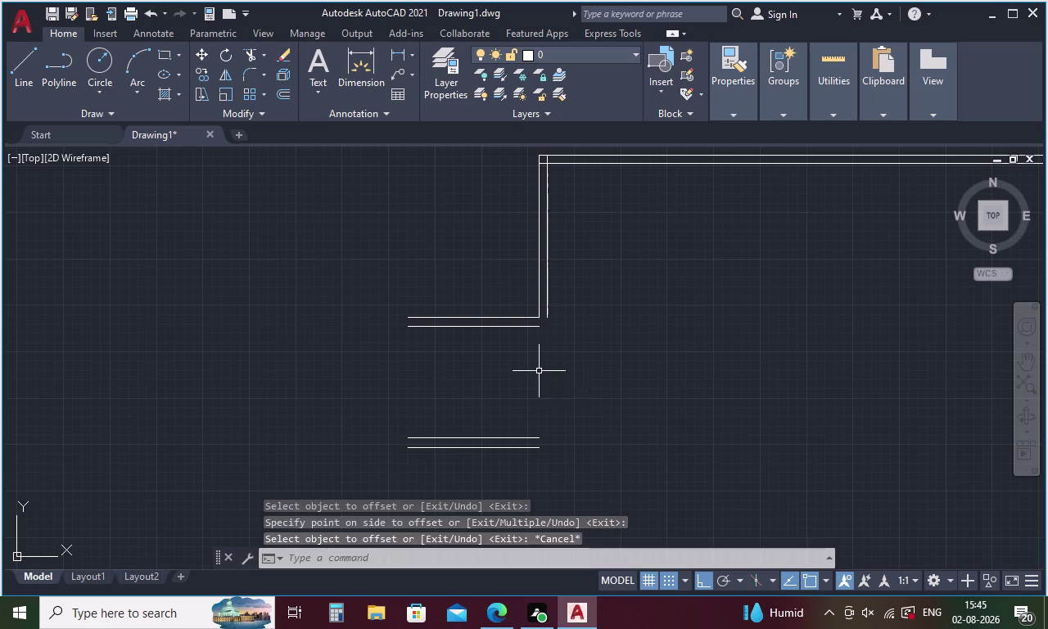
click(546, 323)
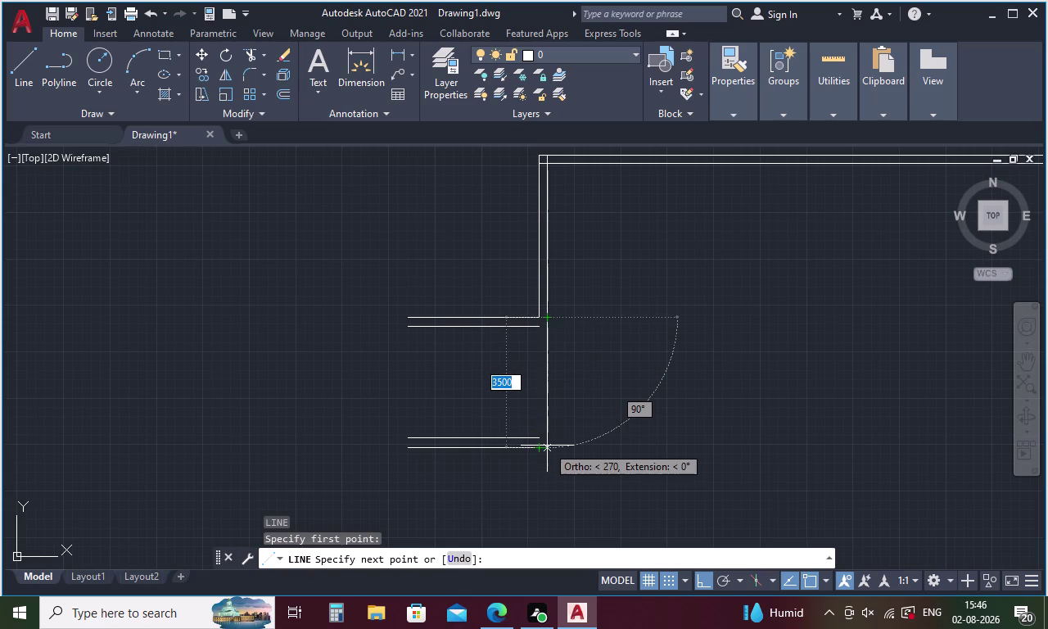
key(Escape)
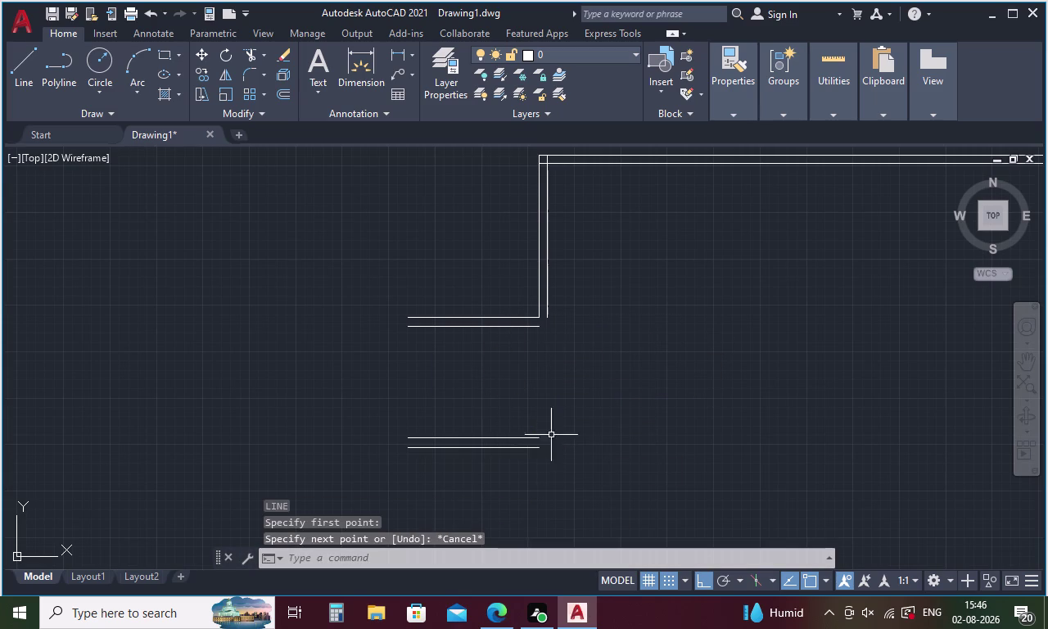
drag(560, 421, 351, 430)
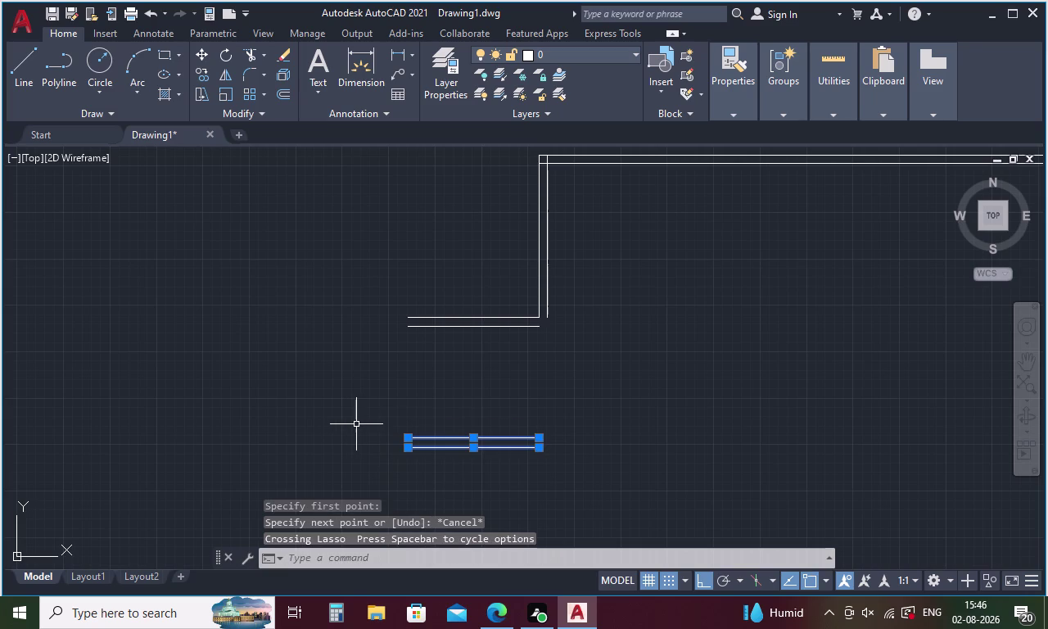
key(Delete)
Redo the 3000 downward offset of the lower wall line.
key(o)
key(Return)
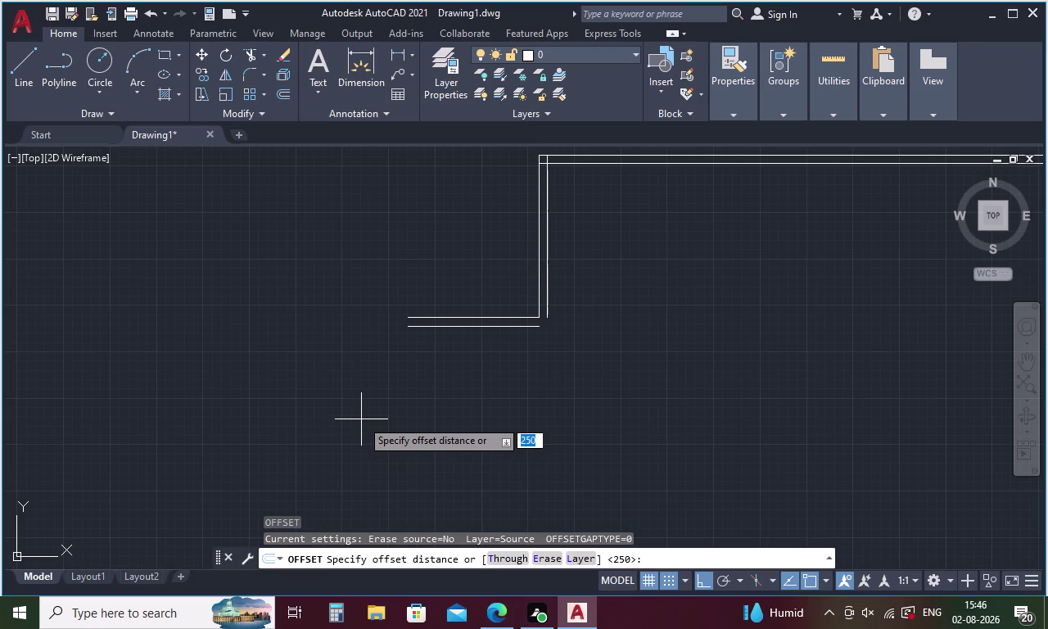
key(3)
text(00)
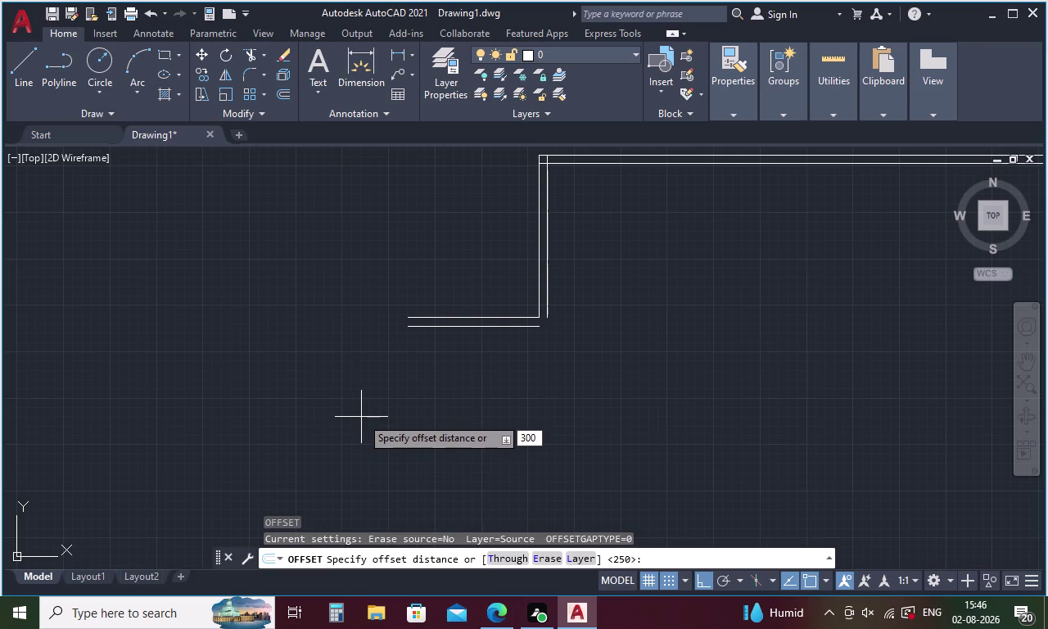
key(0)
key(Return)
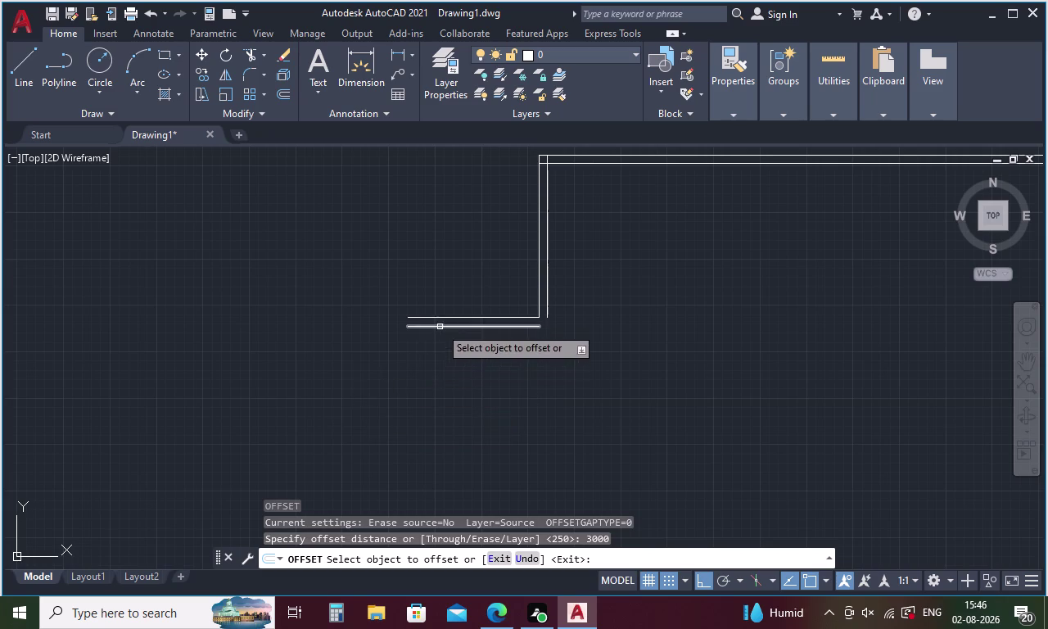
click(440, 327)
click(439, 379)
key(space)
Offset the new copy 250 downward, forming the lower double line.
key(space)
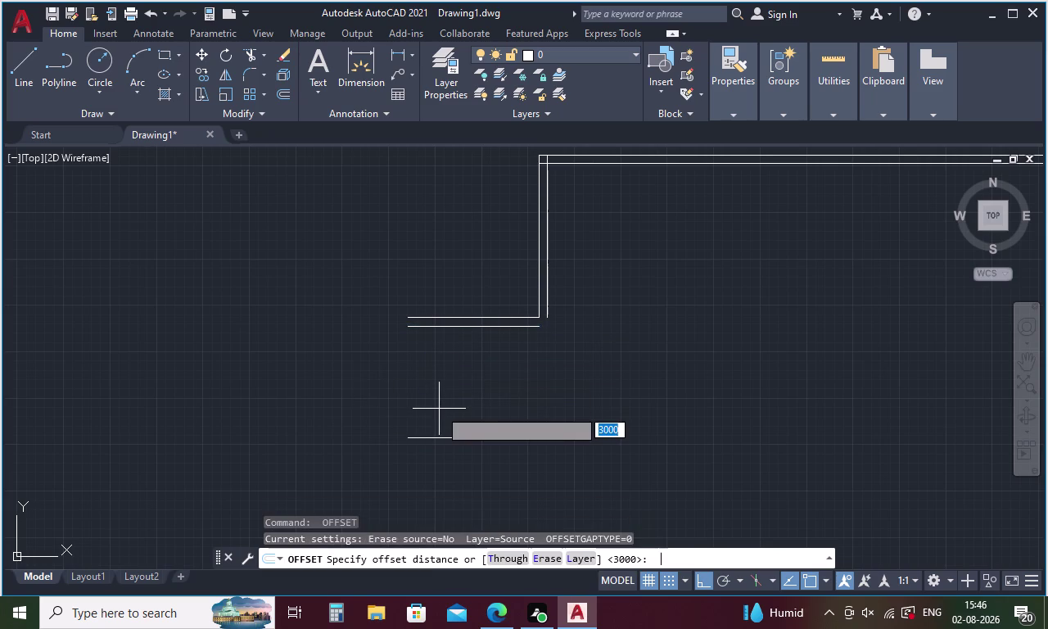
text(2)
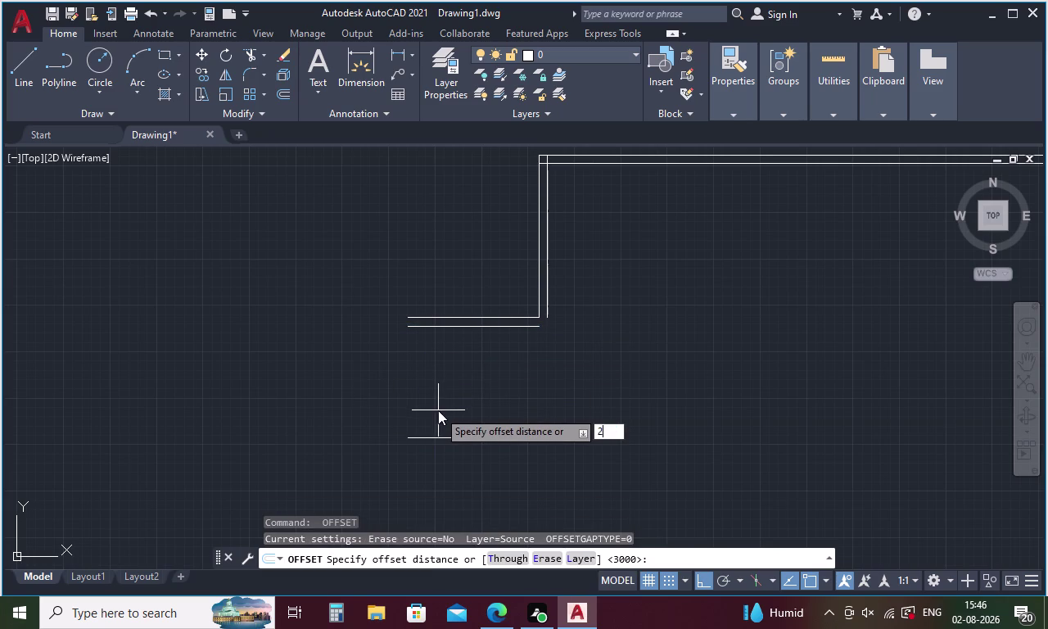
text(50)
key(Return)
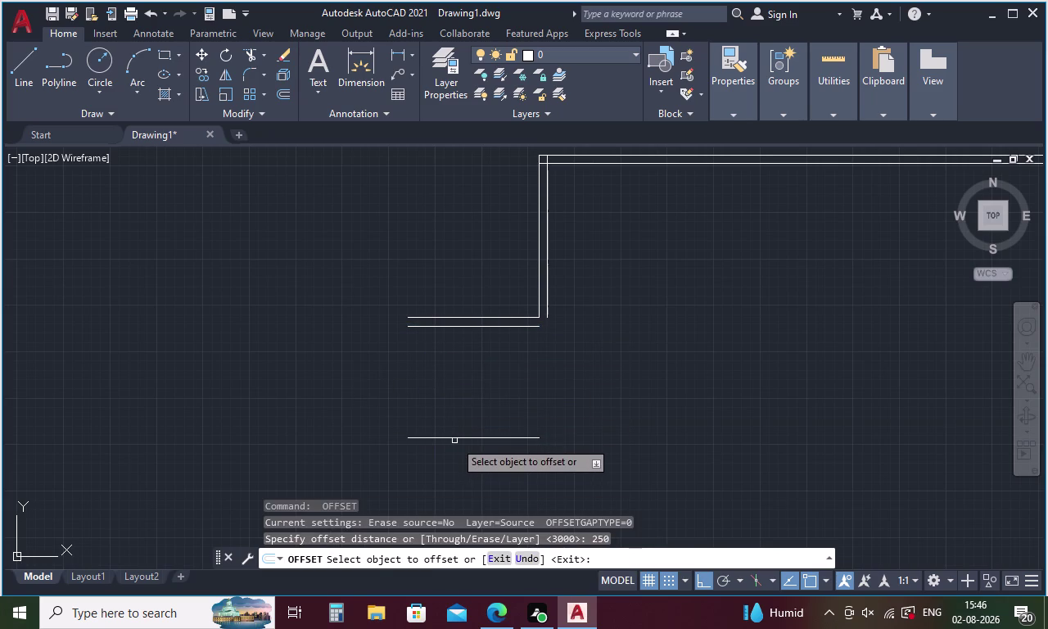
click(457, 436)
click(465, 465)
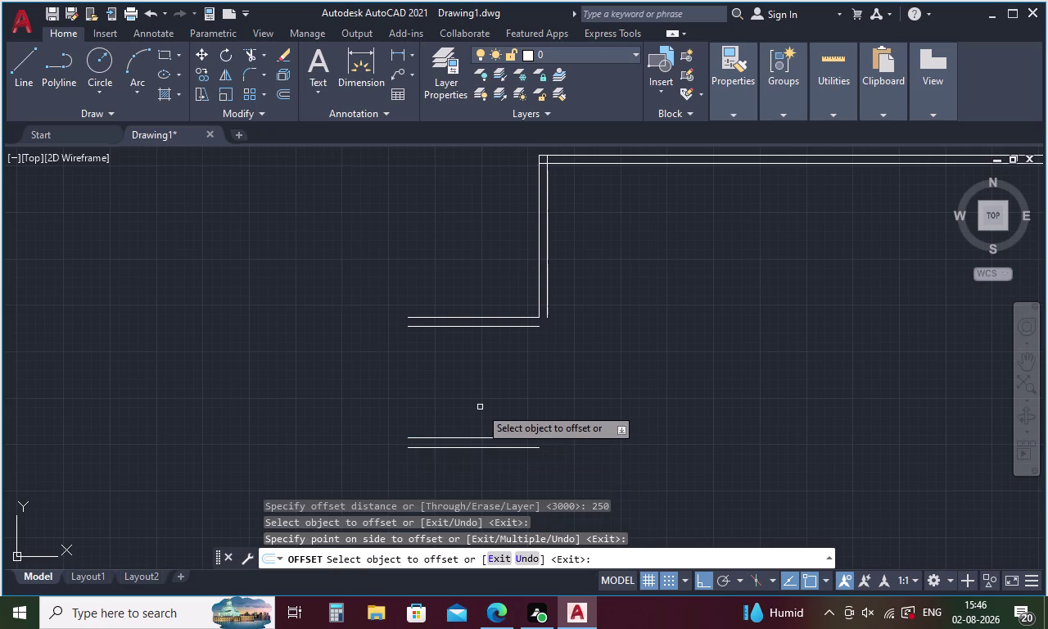
key(Escape)
key(l)
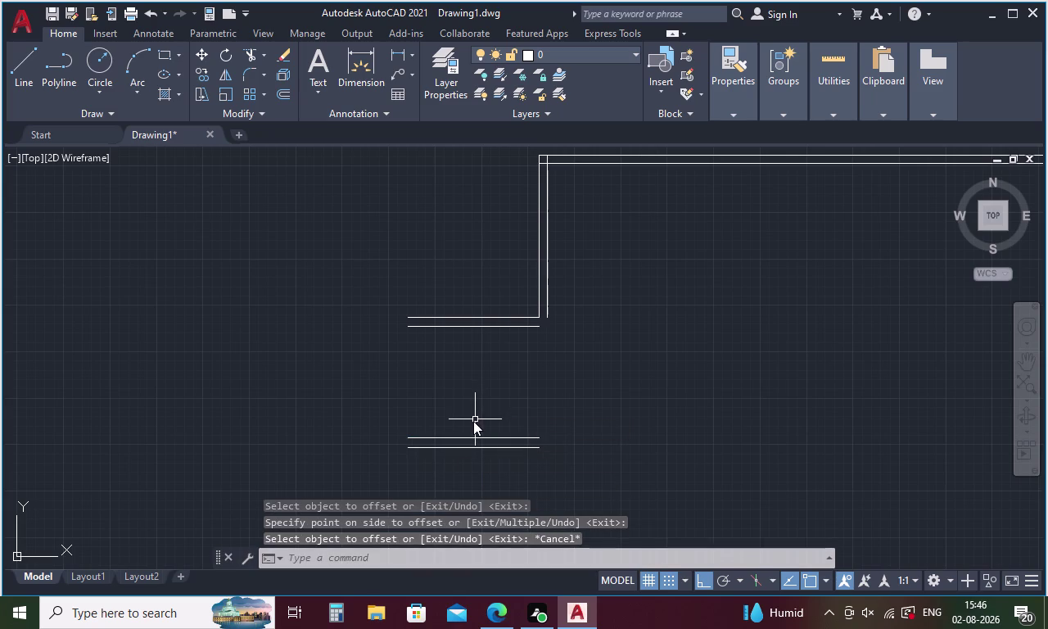
key(Return)
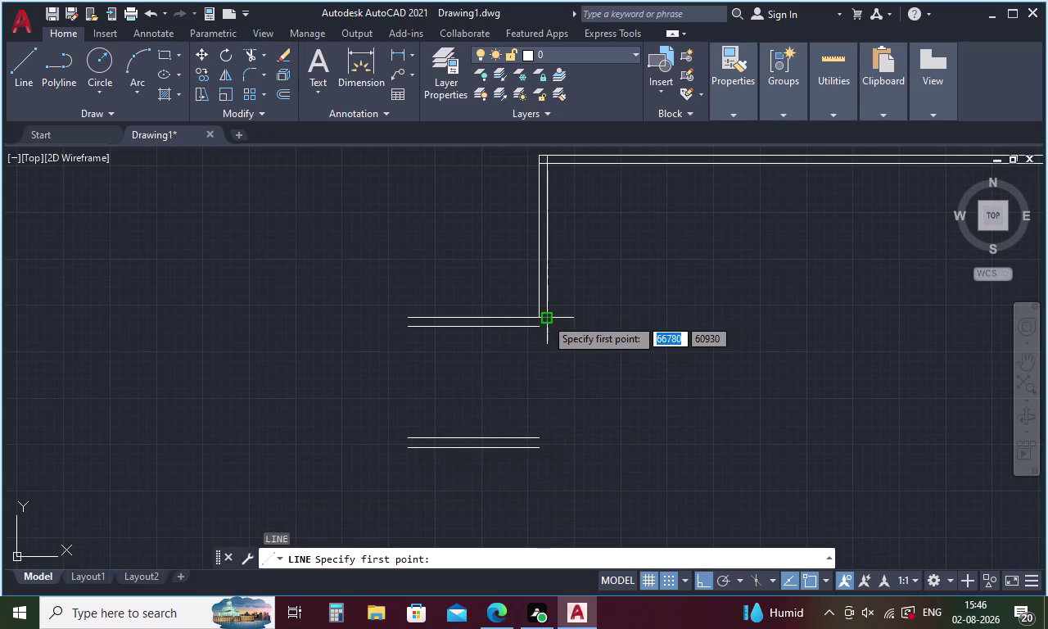
Draw a vertical line from the upper wall's inner corner down to the lower wall.
click(545, 317)
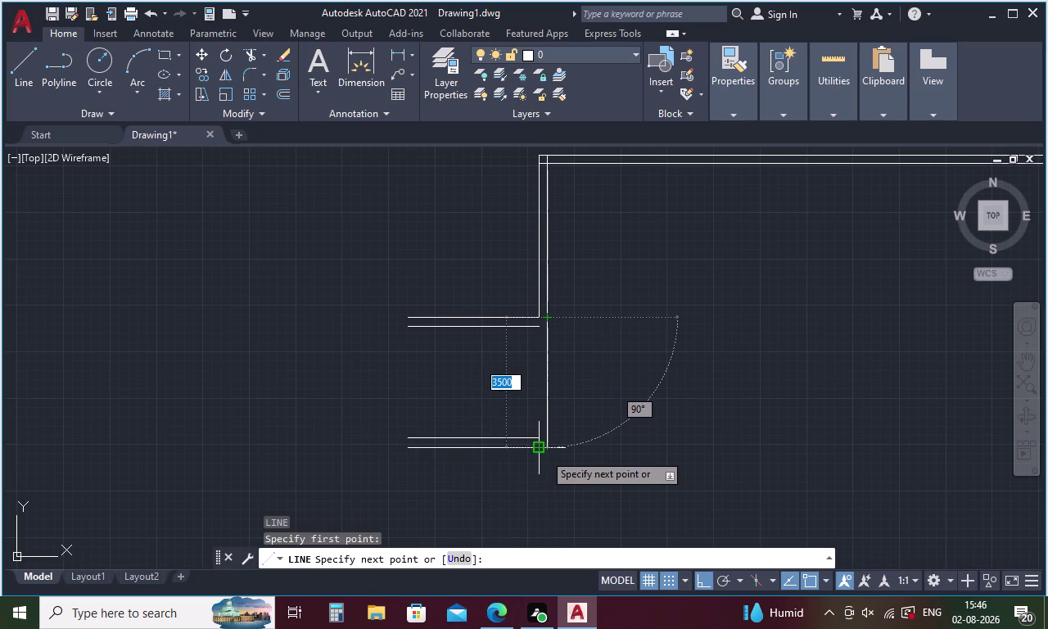
key(Escape)
key(space)
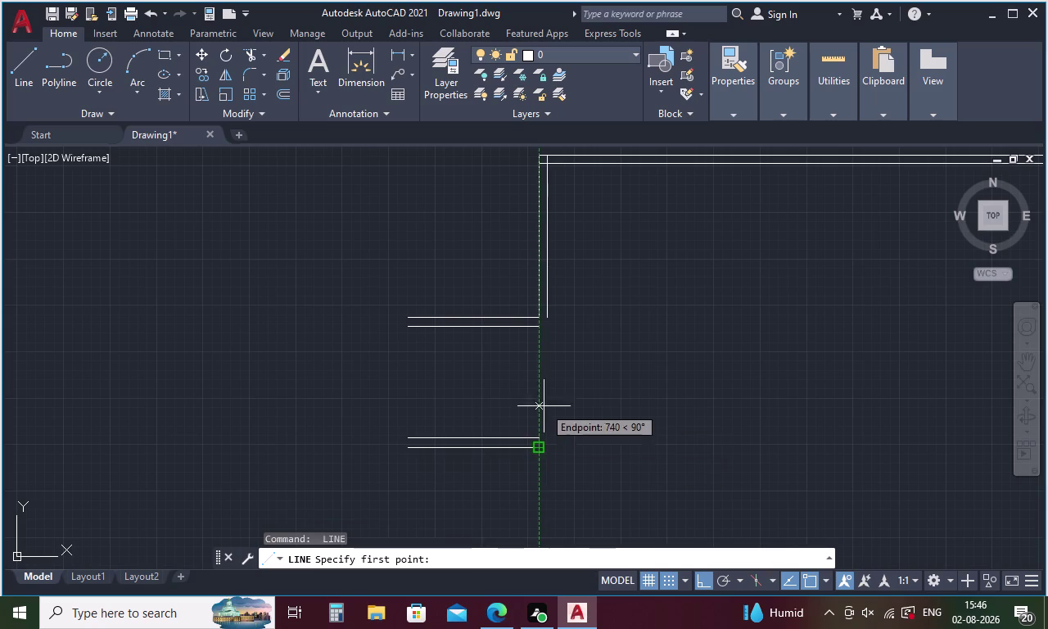
click(538, 329)
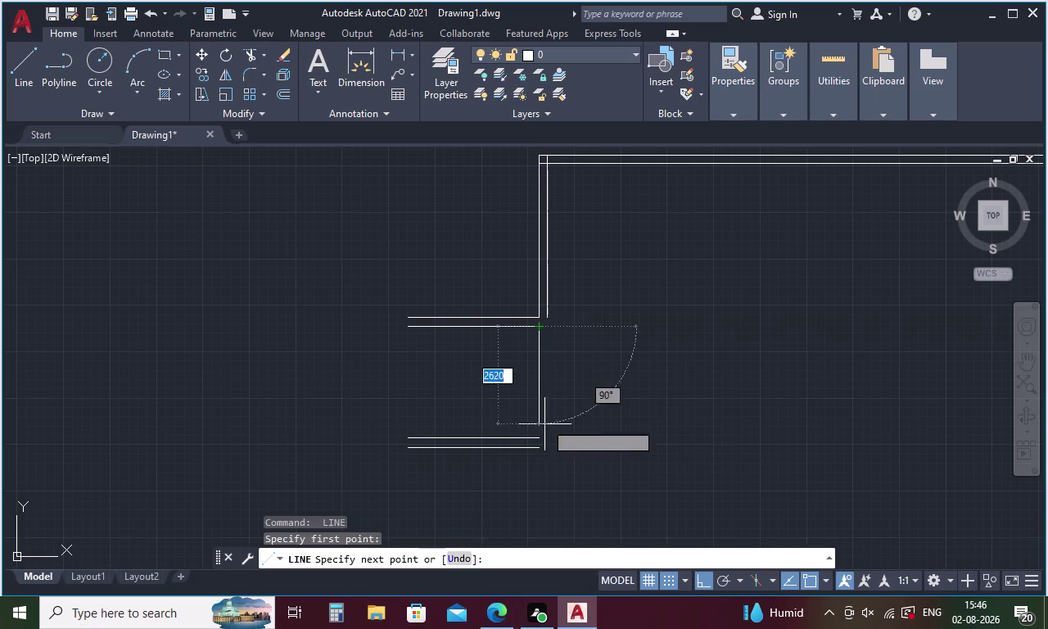
click(539, 434)
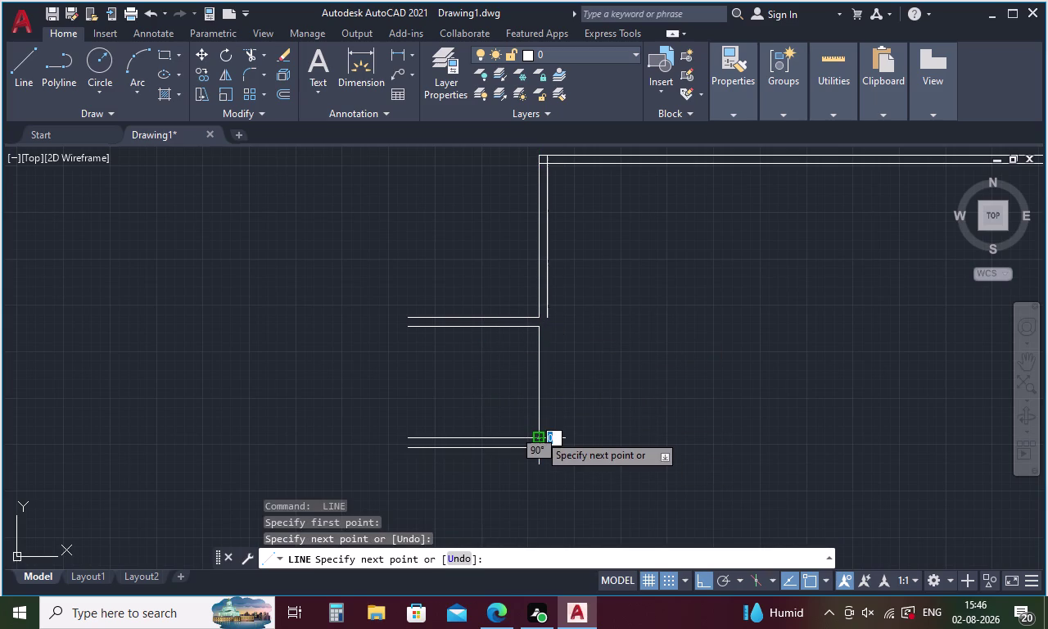
key(Escape)
Offset the vertical line 250 to the right.
key(o)
key(Return)
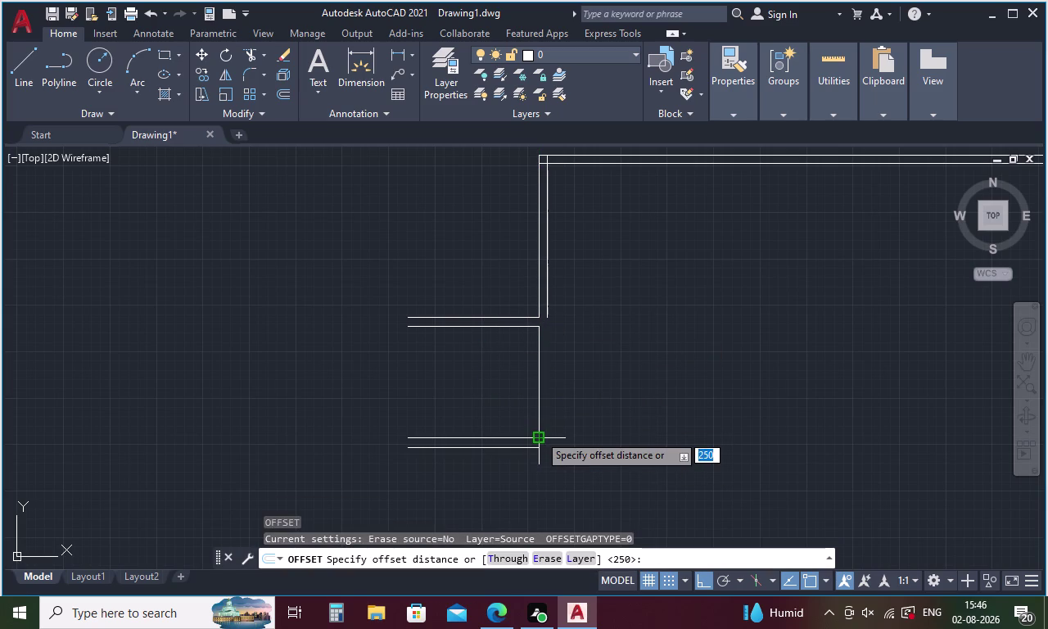
key(2)
text(5)
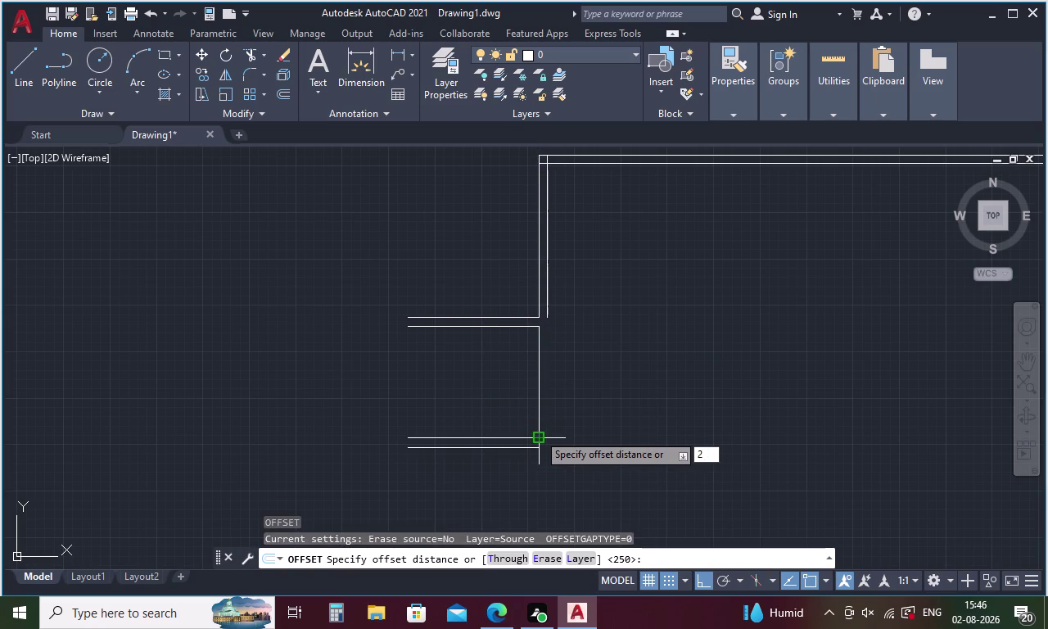
text(0)
key(Return)
click(540, 402)
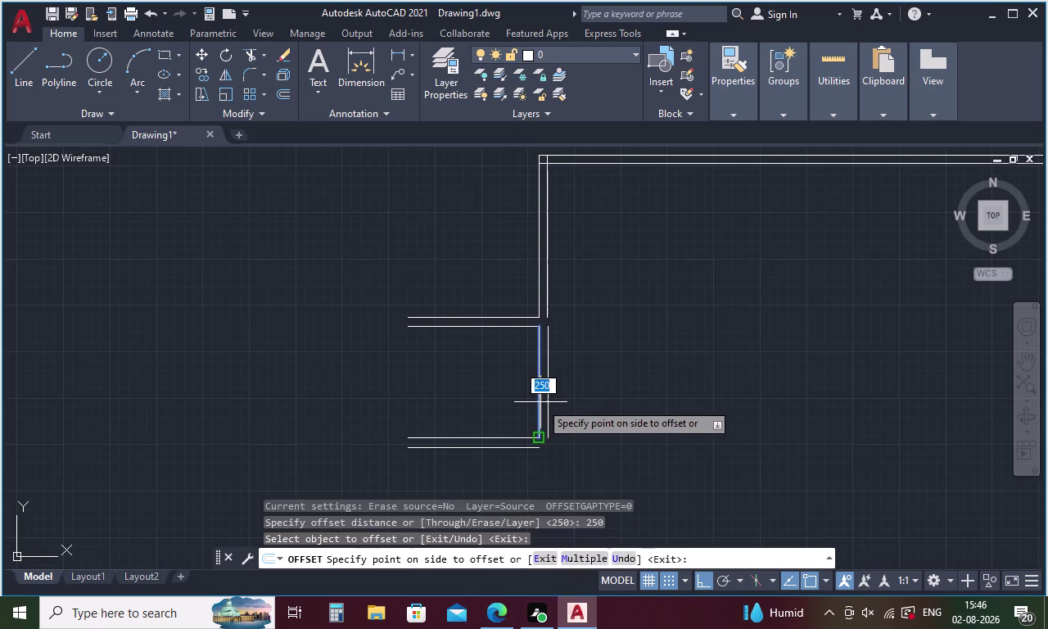
click(546, 400)
scroll(down, 3)
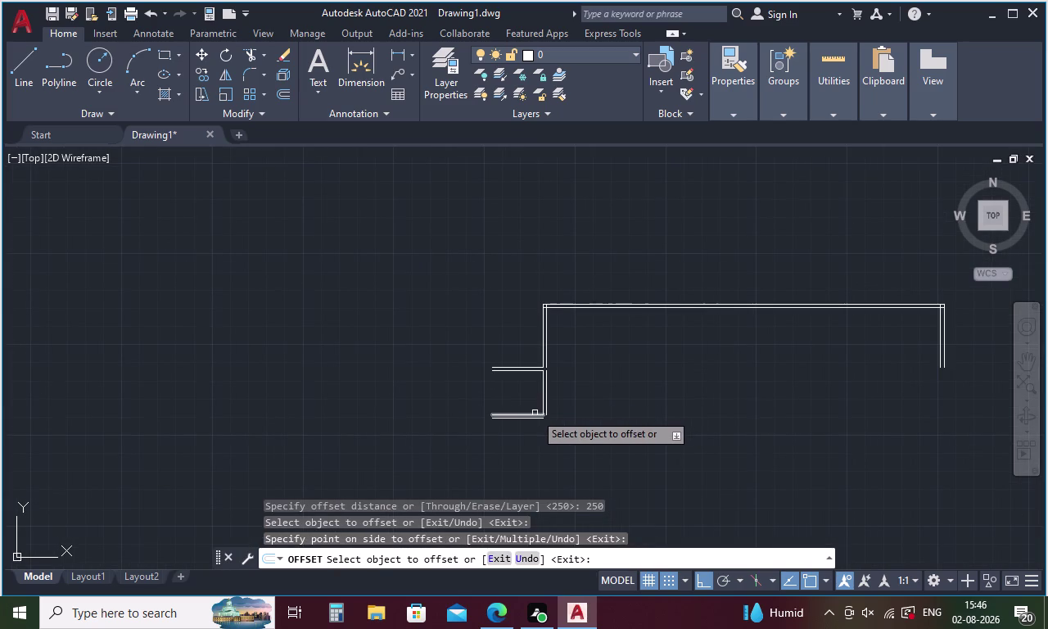
scroll(up, 3)
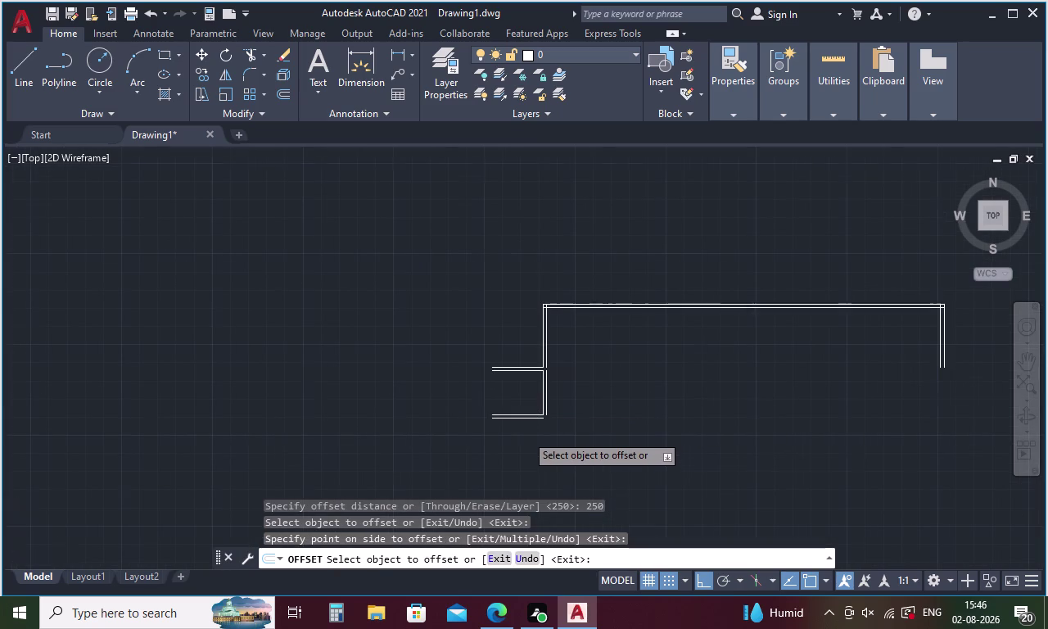
scroll(up, 3)
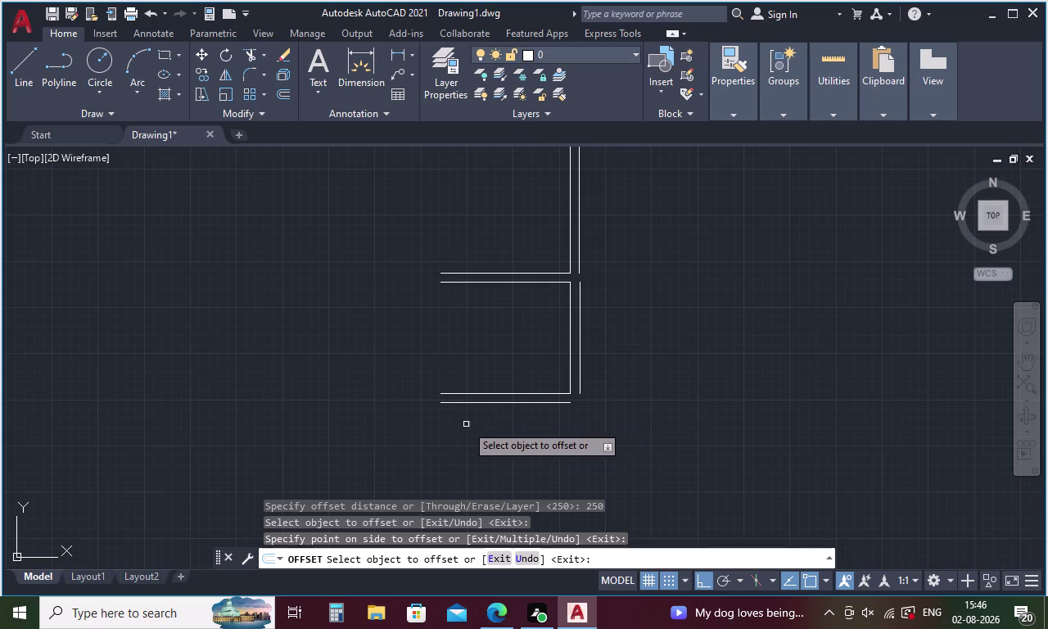
key(Escape)
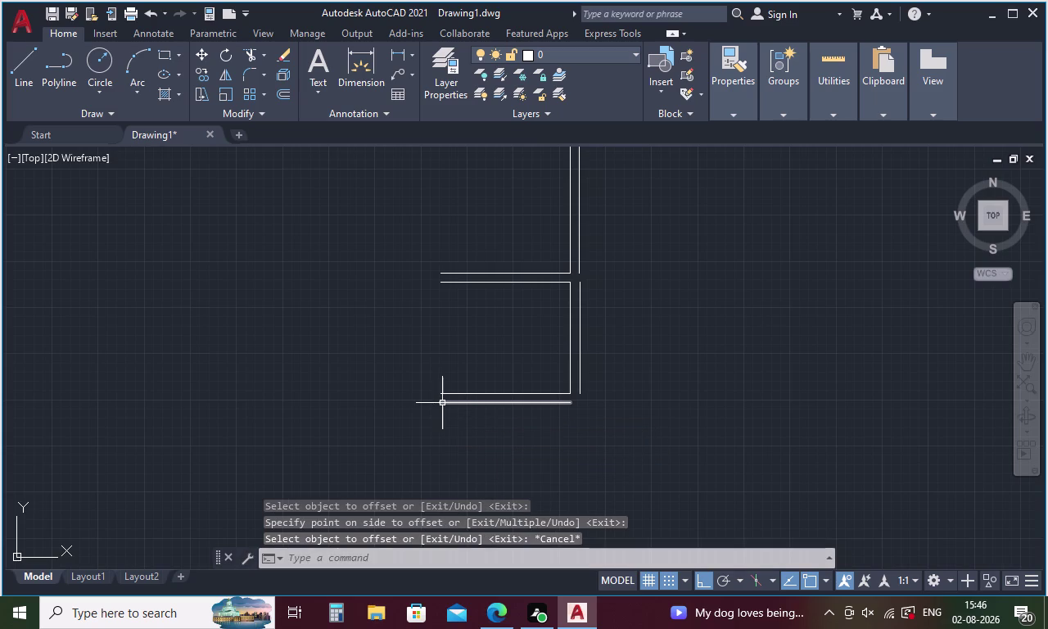
Draw a vertical line down from the inner top line's left end to the lower wall.
key(l)
key(Return)
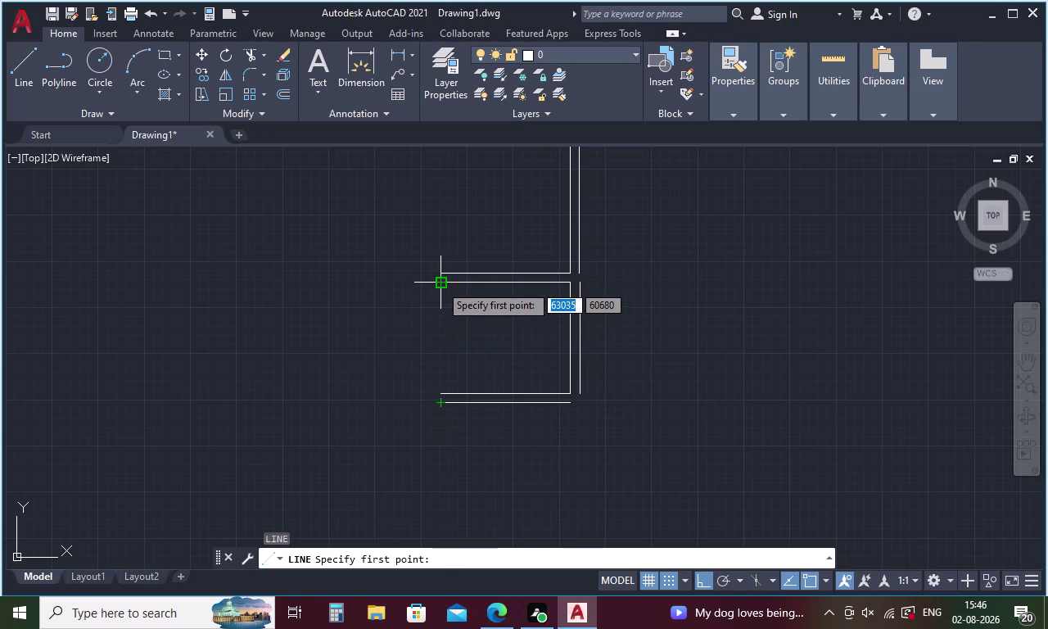
click(439, 284)
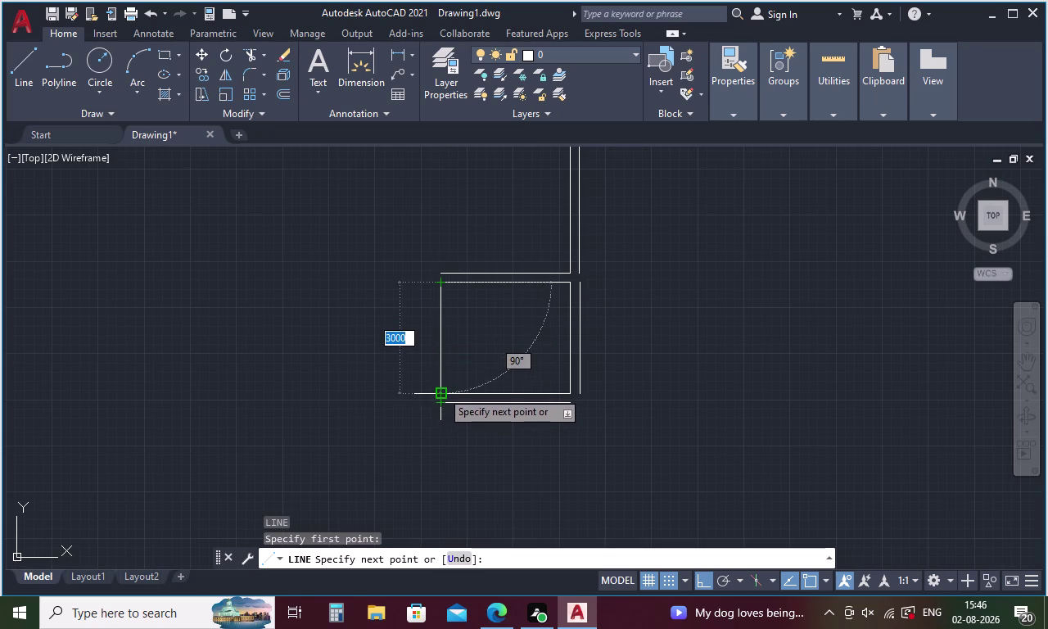
click(441, 390)
key(Escape)
Offset the room's left vertical line 250 to the outside.
key(o)
key(Return)
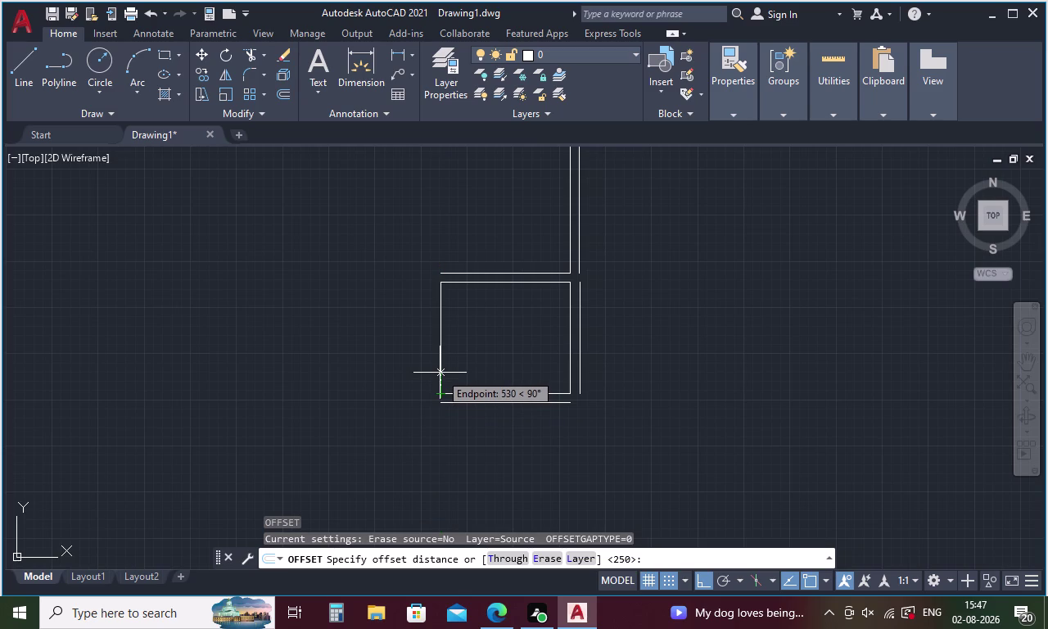
key(2)
key(5)
key(0)
key(Return)
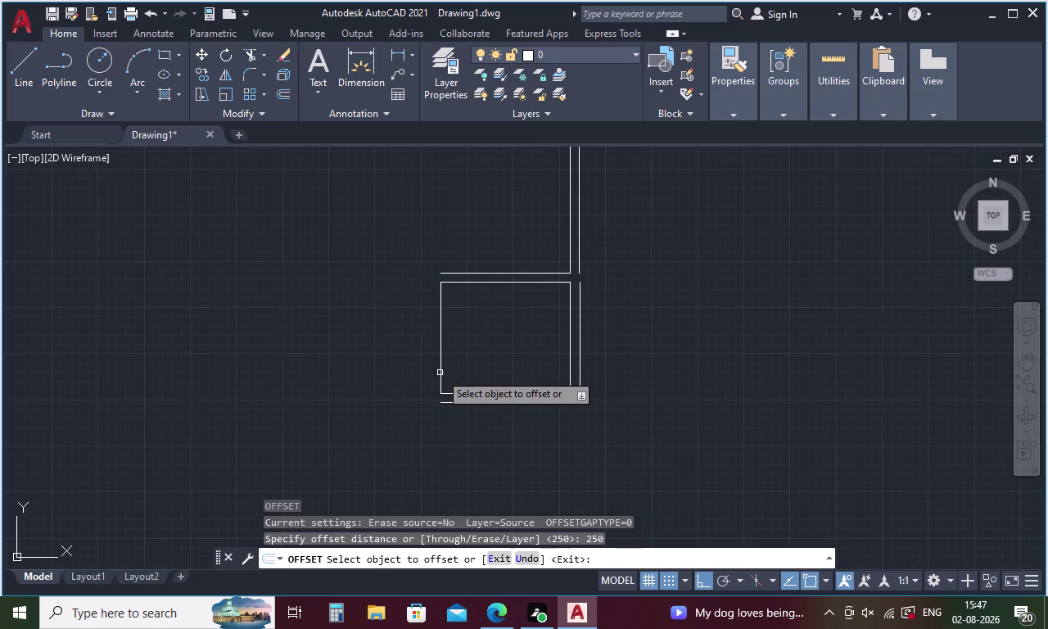
click(441, 358)
click(394, 369)
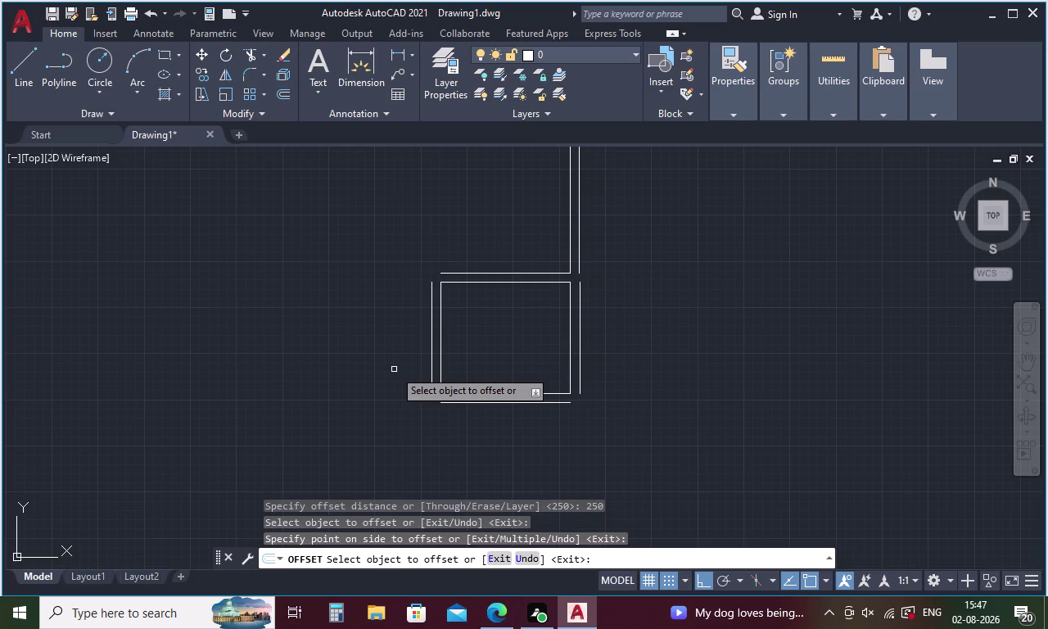
key(space)
key(space)
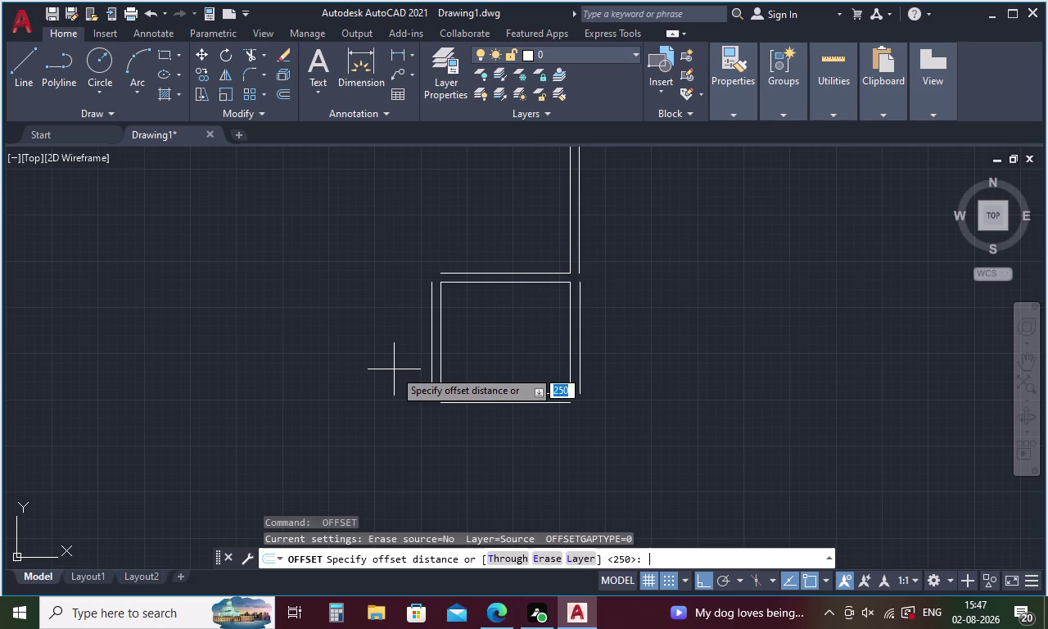
Offset the room's left wall line 4585 to the left.
key(3)
text(0)
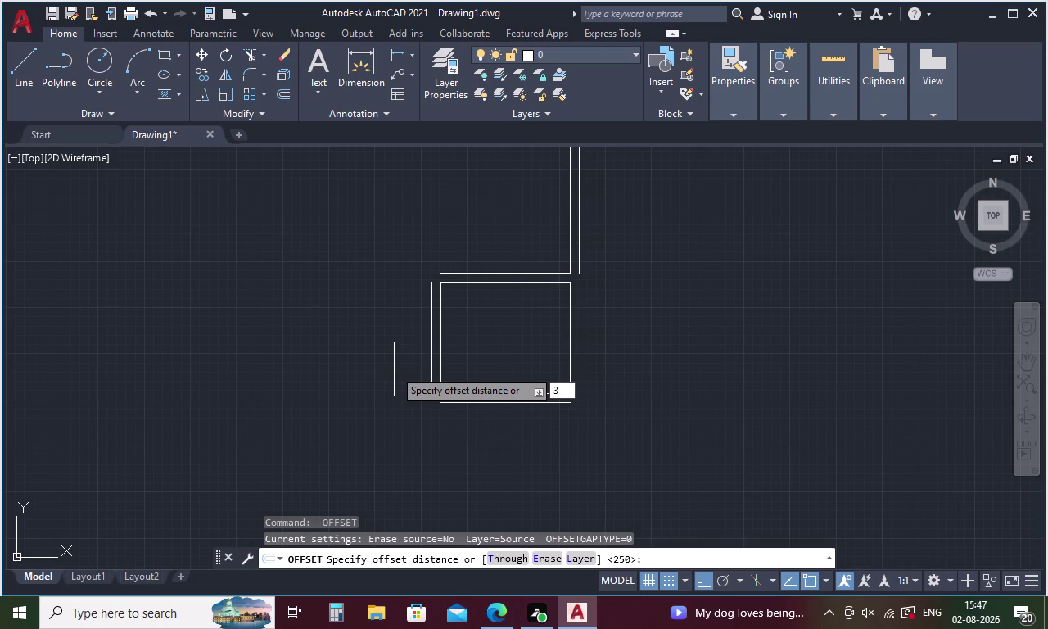
text(0)
key(BackSpace)
key(BackSpace)
key(BackSpace)
text(4585)
key(Return)
click(432, 346)
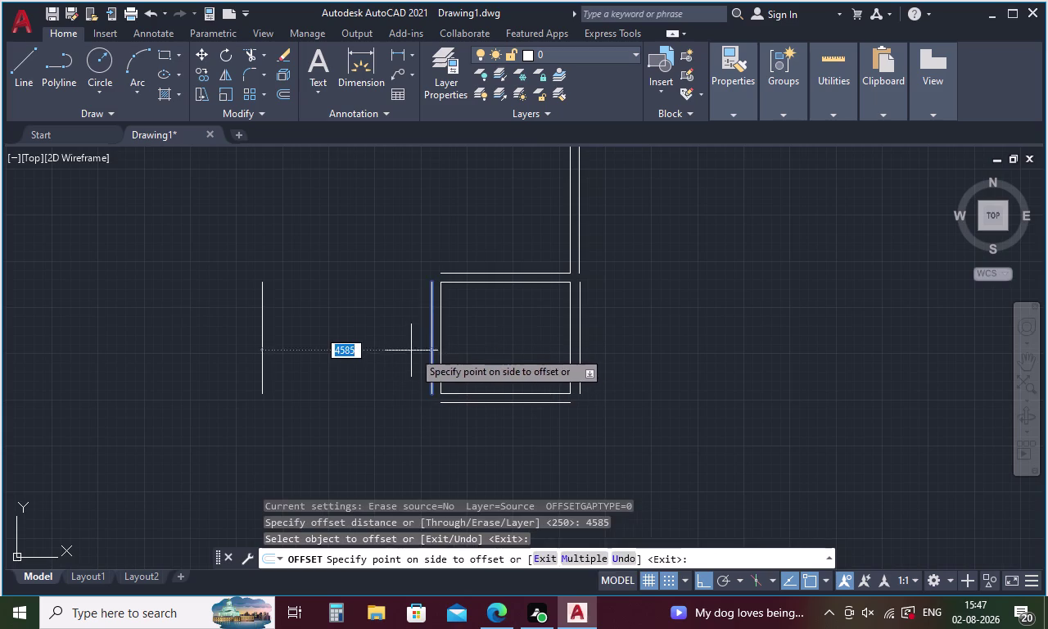
click(398, 353)
key(space)
Offset the far-left vertical line 250 further left.
key(space)
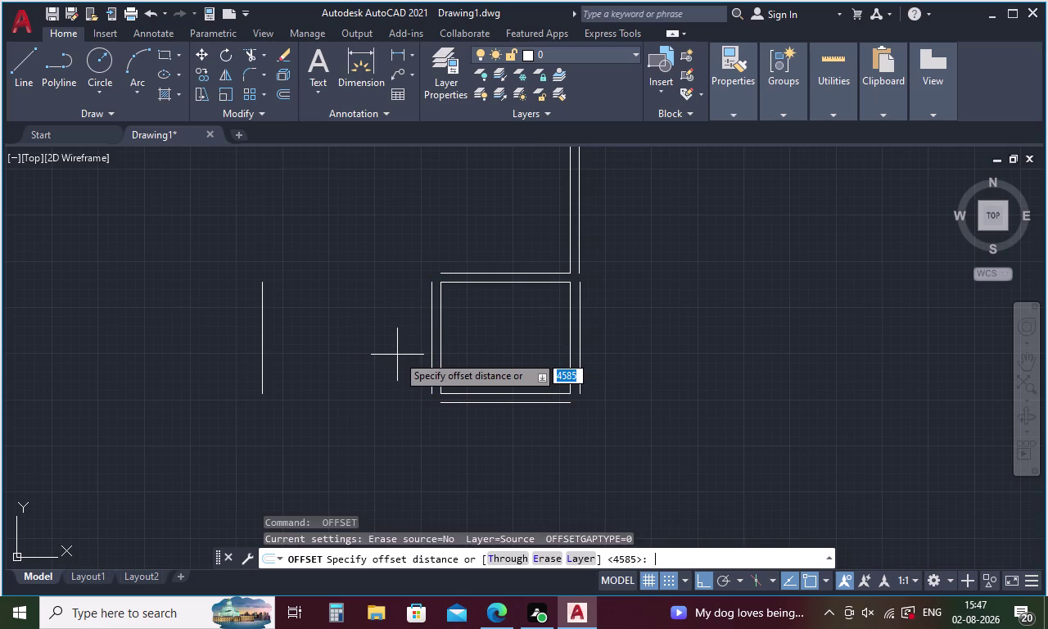
text(250)
key(Return)
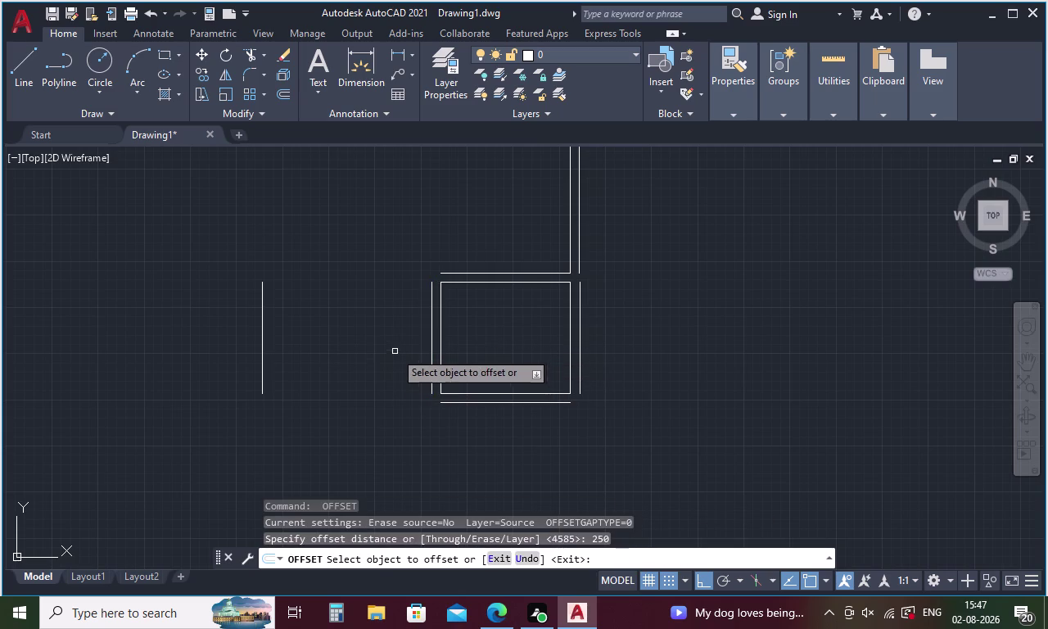
click(262, 321)
click(218, 336)
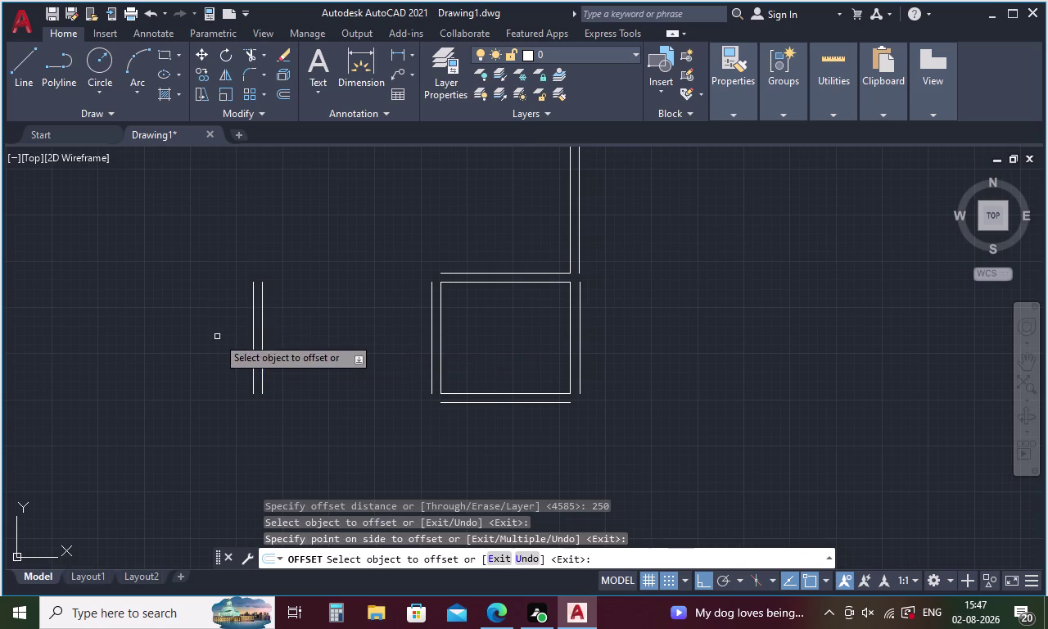
key(Escape)
Draw a top line from the room's top-left corner to the far-left wall.
key(l)
key(Return)
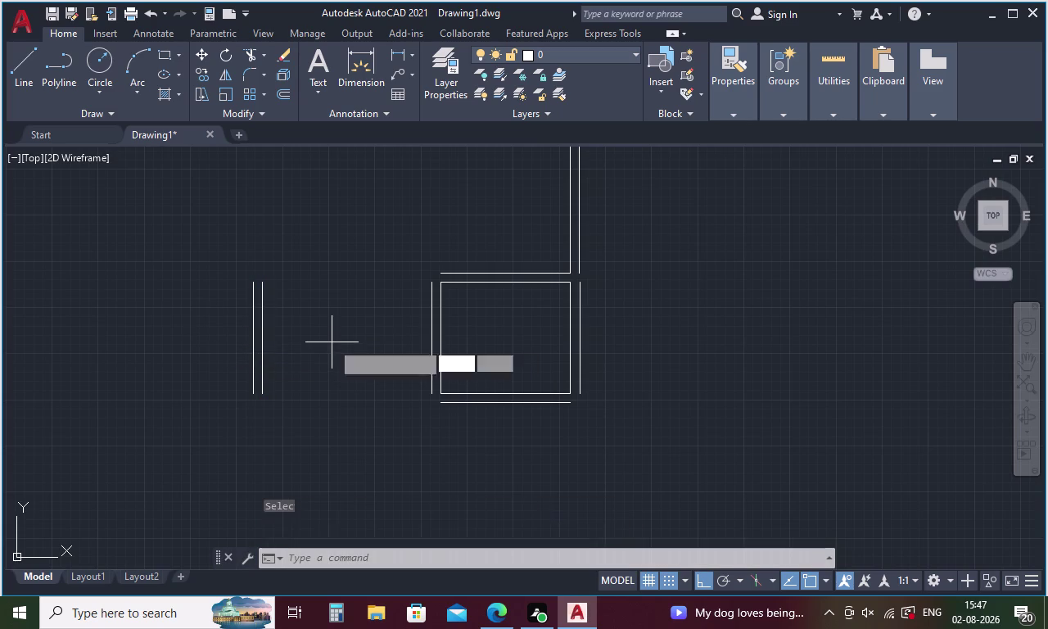
click(427, 283)
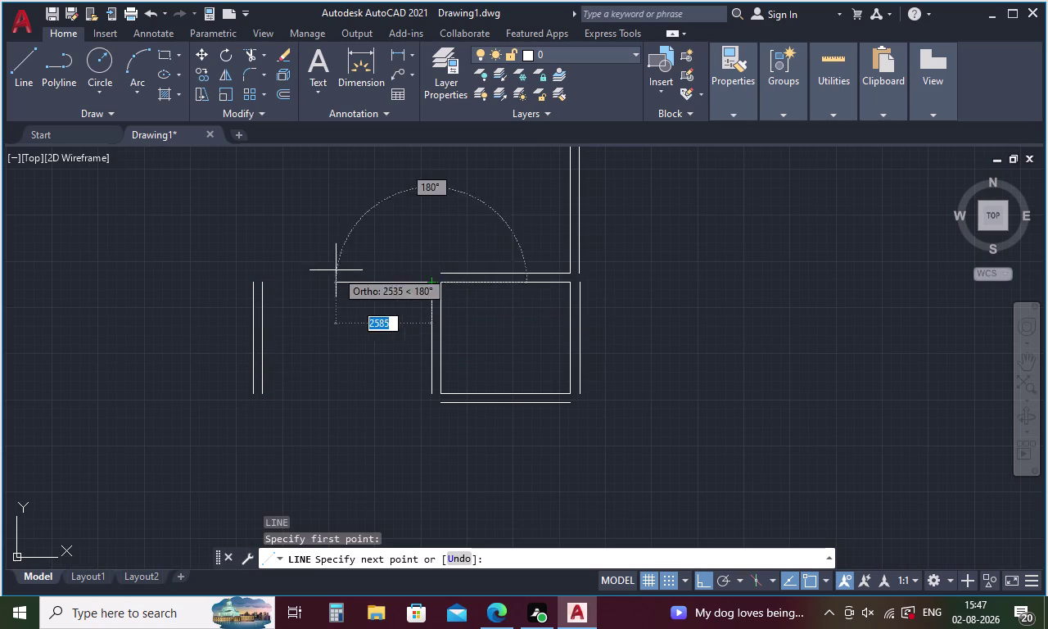
click(260, 282)
key(Escape)
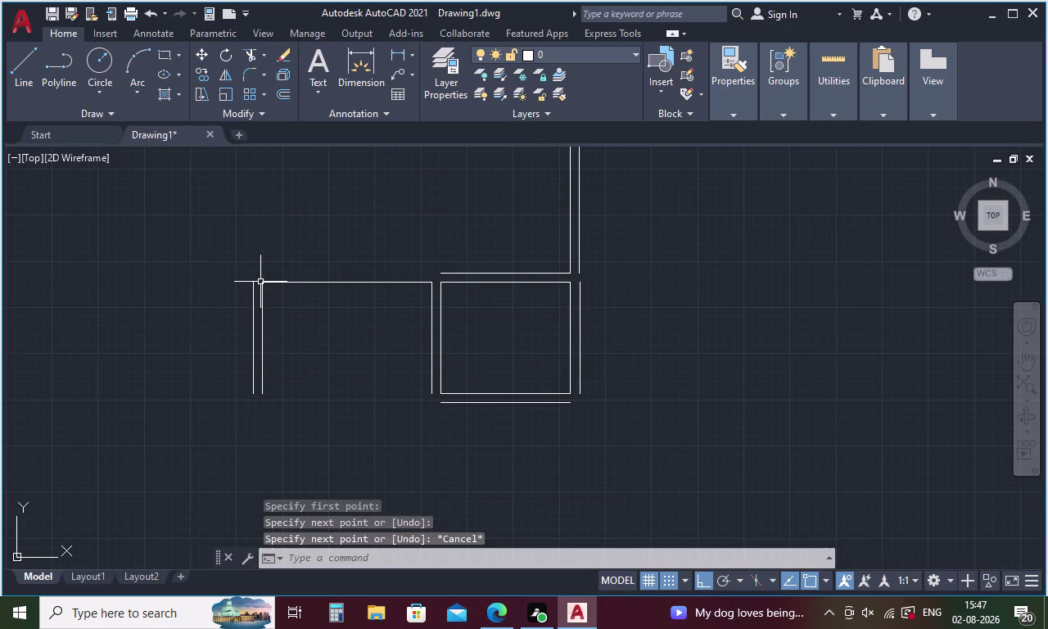
Offset the new top line 250 upward.
key(o)
key(Return)
text(250)
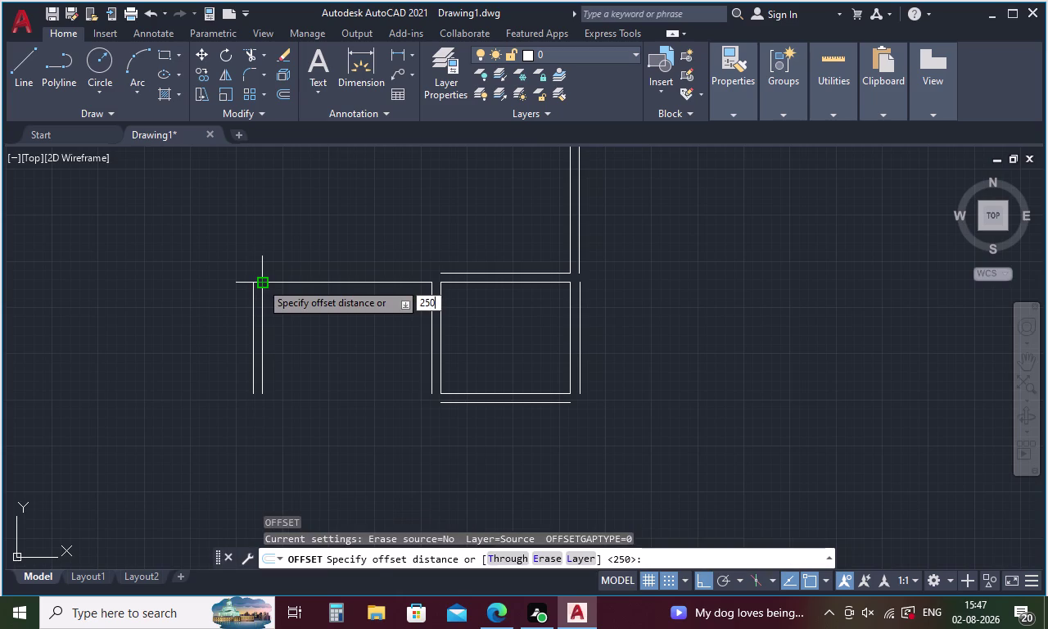
key(Return)
click(279, 280)
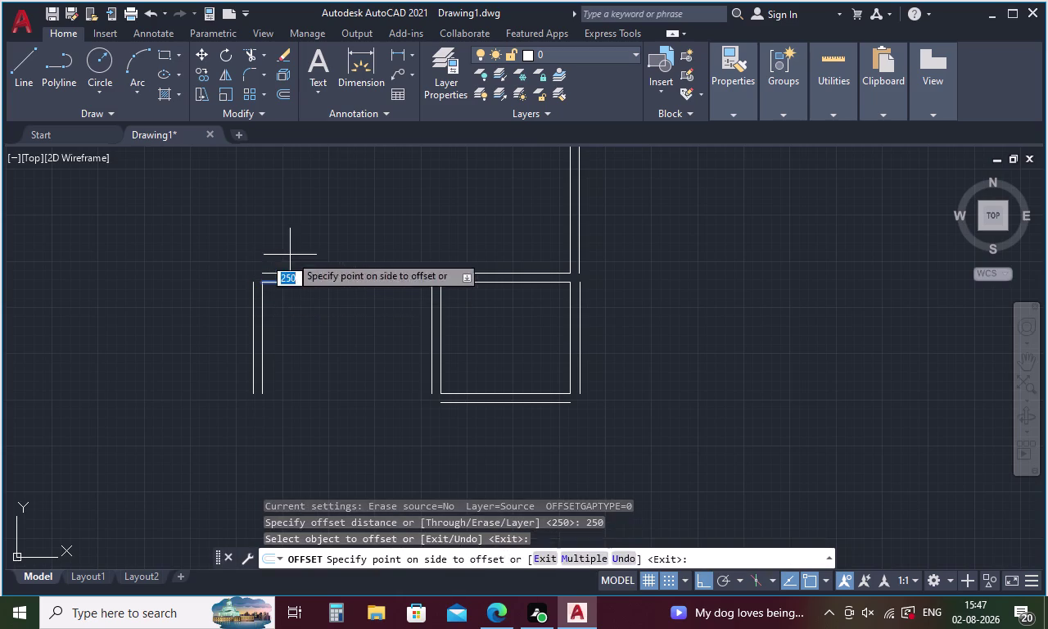
click(290, 254)
key(Escape)
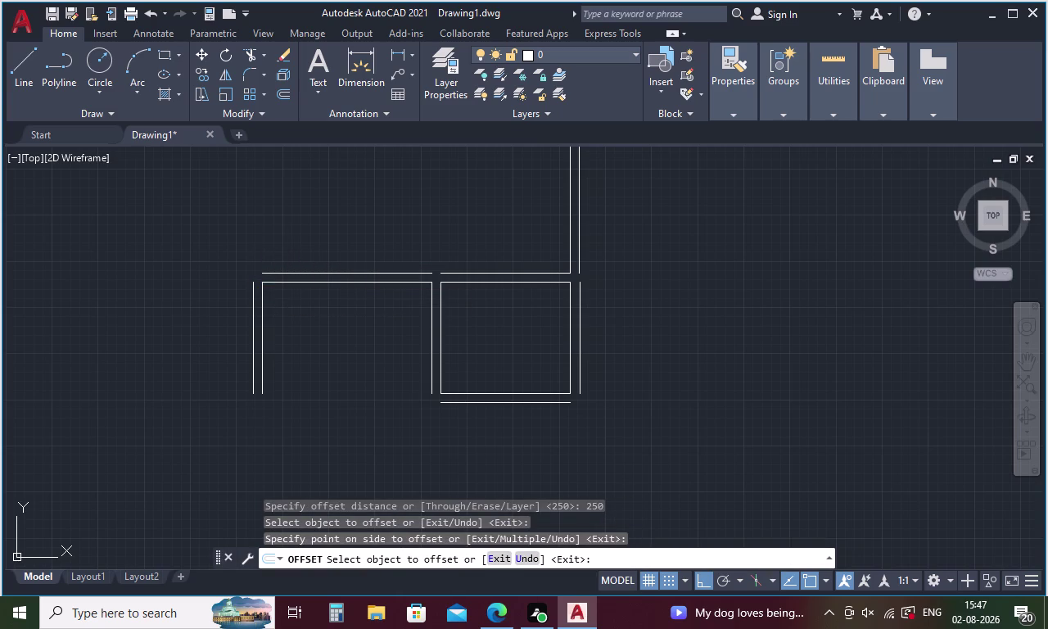
Start FILLET with the Multiple option.
key(f)
key(Return)
key(m)
key(Return)
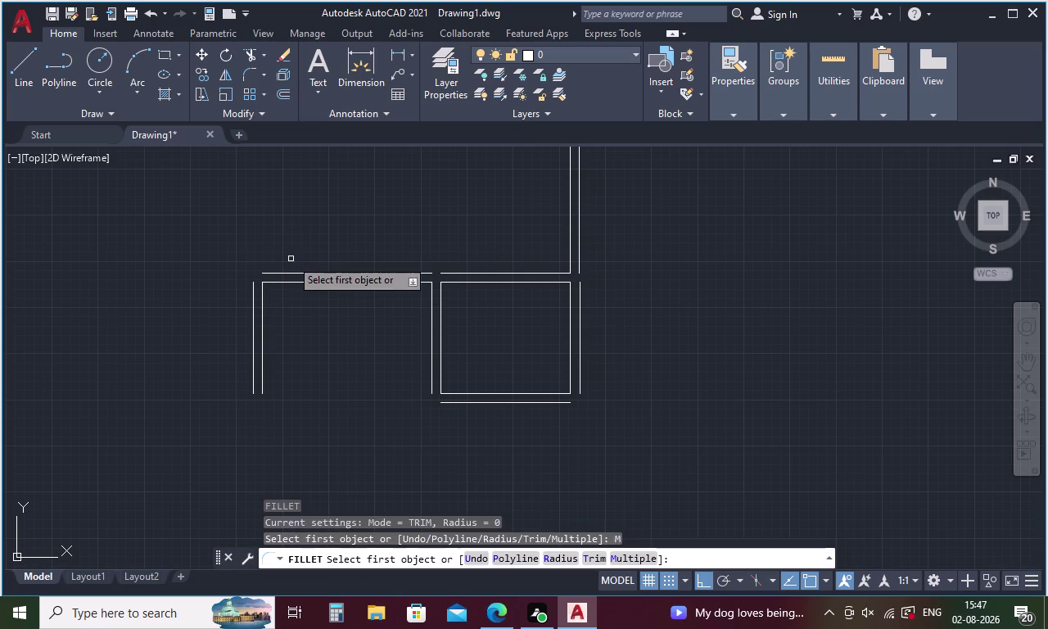
Fillet the outer top and left lines into a sharp corner, then select both top segments.
click(286, 274)
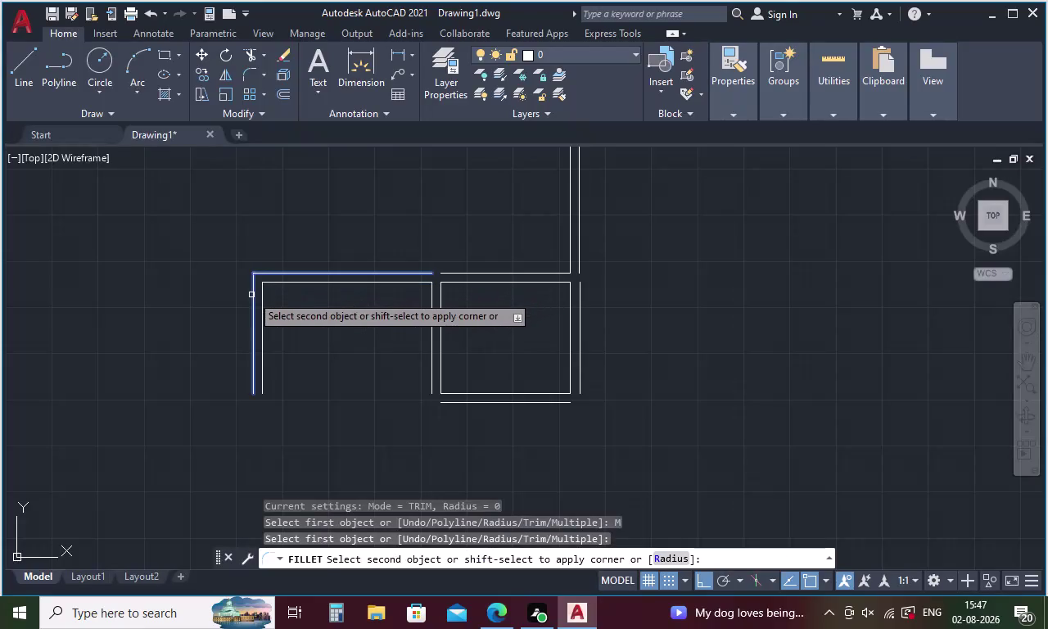
click(251, 295)
key(Escape)
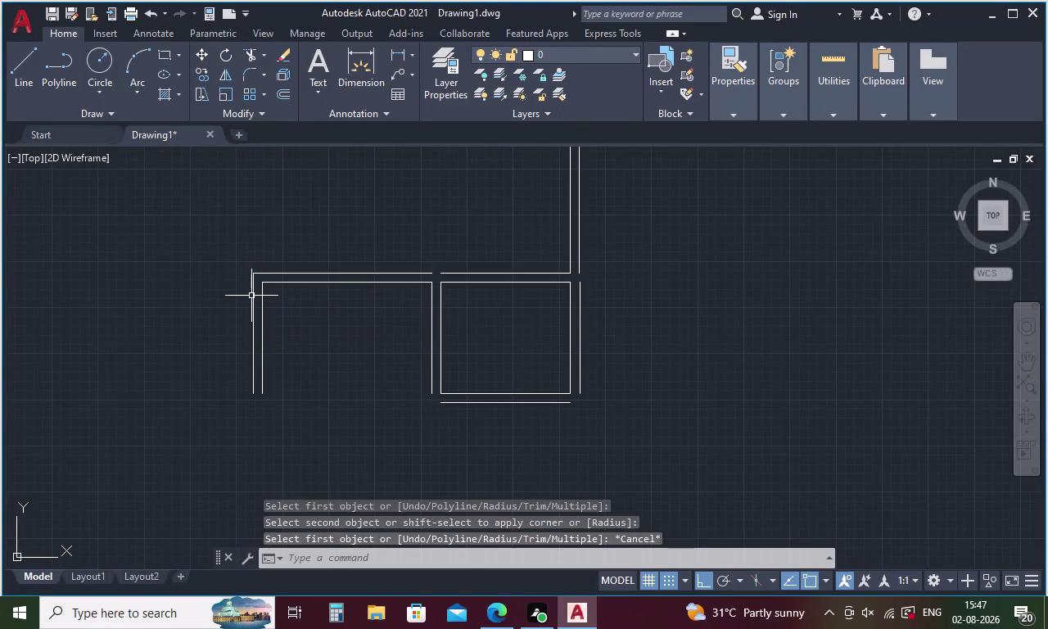
click(371, 272)
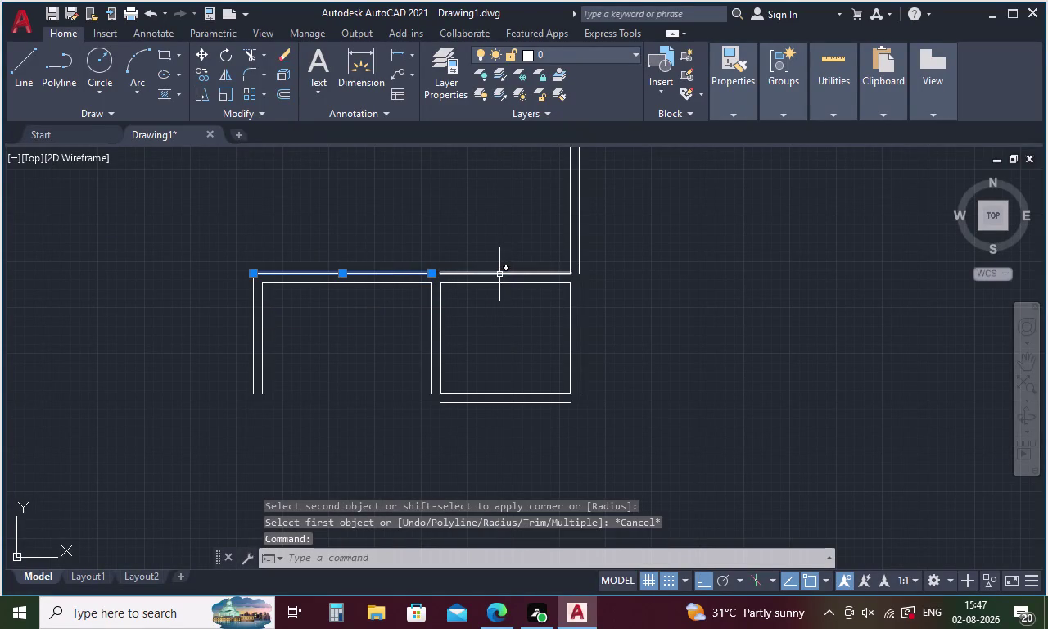
click(499, 274)
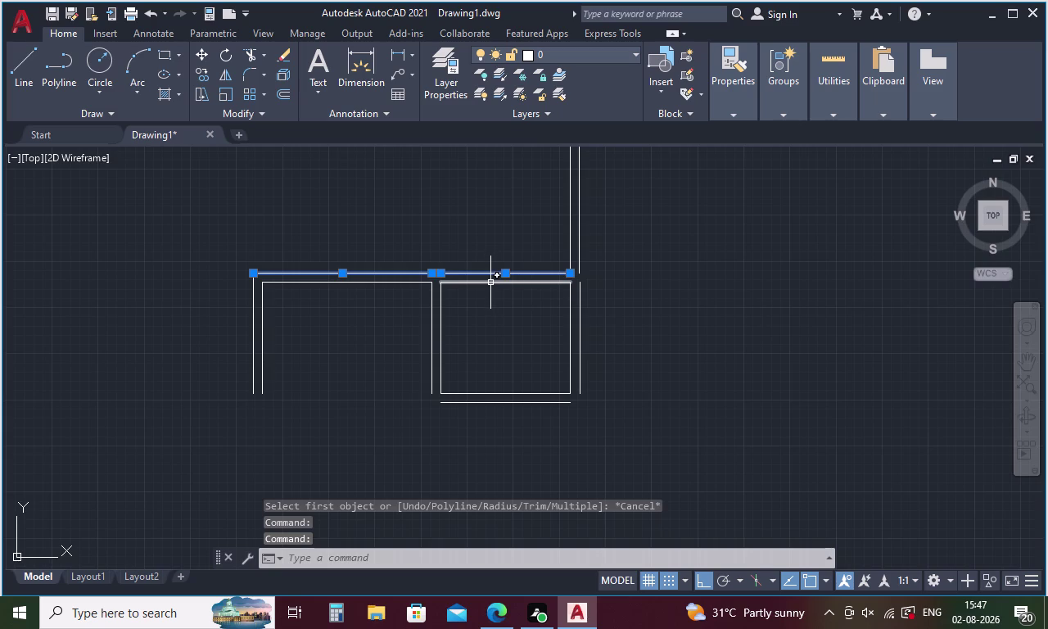
Select the upper and lower outer vertical wall lines and try to JOIN them.
key(j)
key(Return)
middle_drag(439, 446, 430, 363)
middle_drag(479, 385, 482, 498)
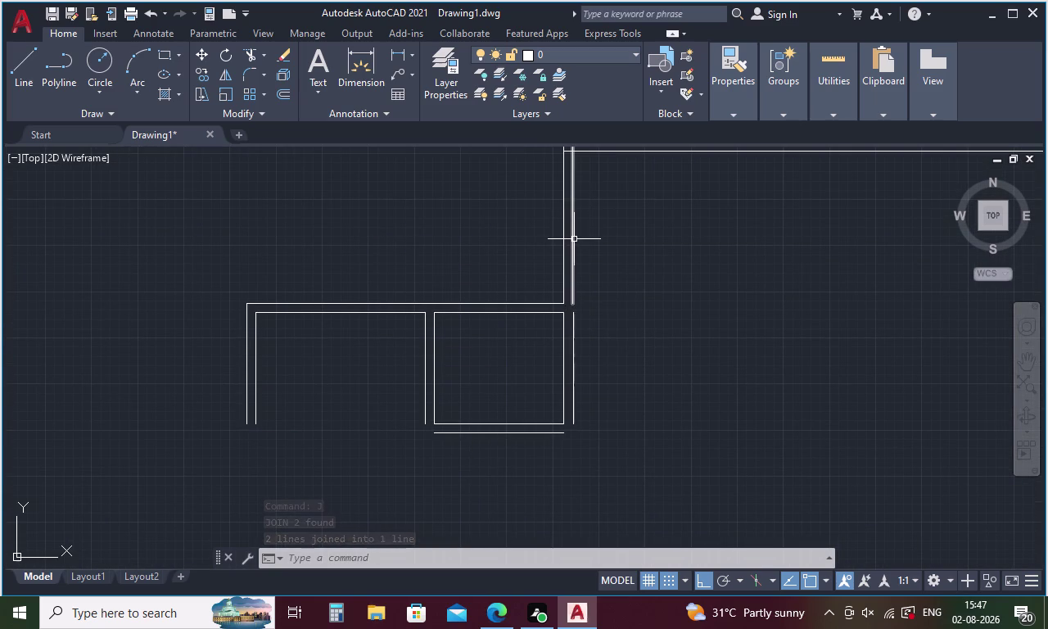
click(574, 239)
click(573, 345)
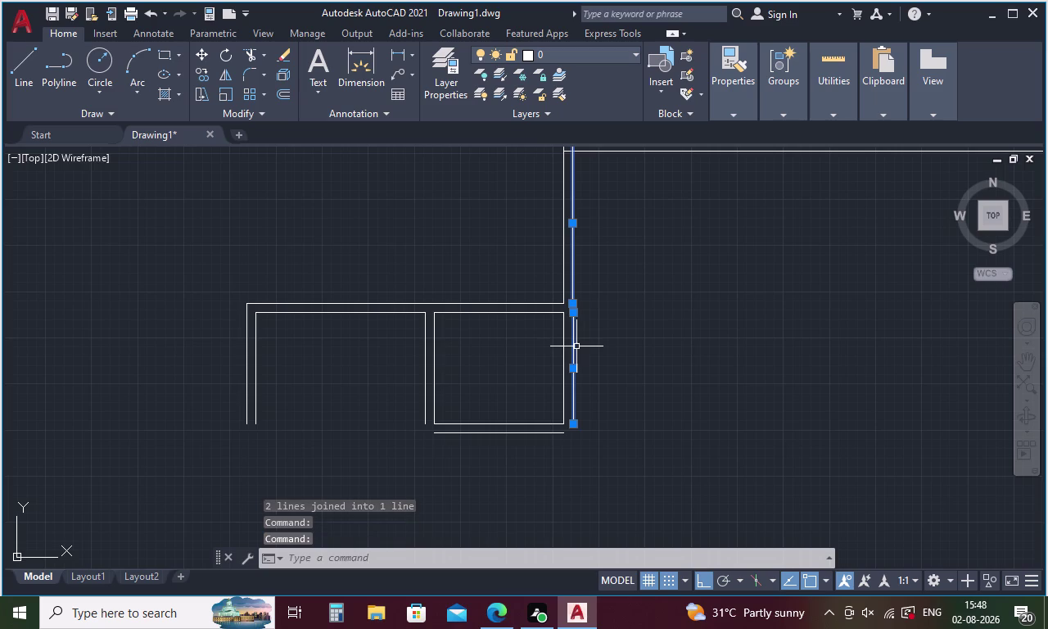
key(j)
key(Return)
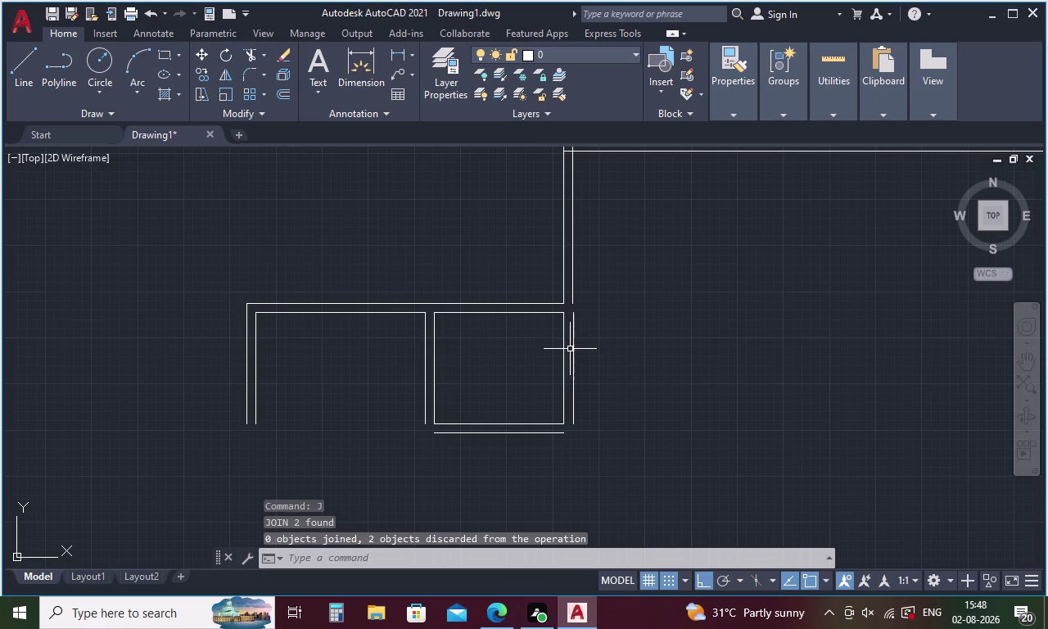
click(573, 277)
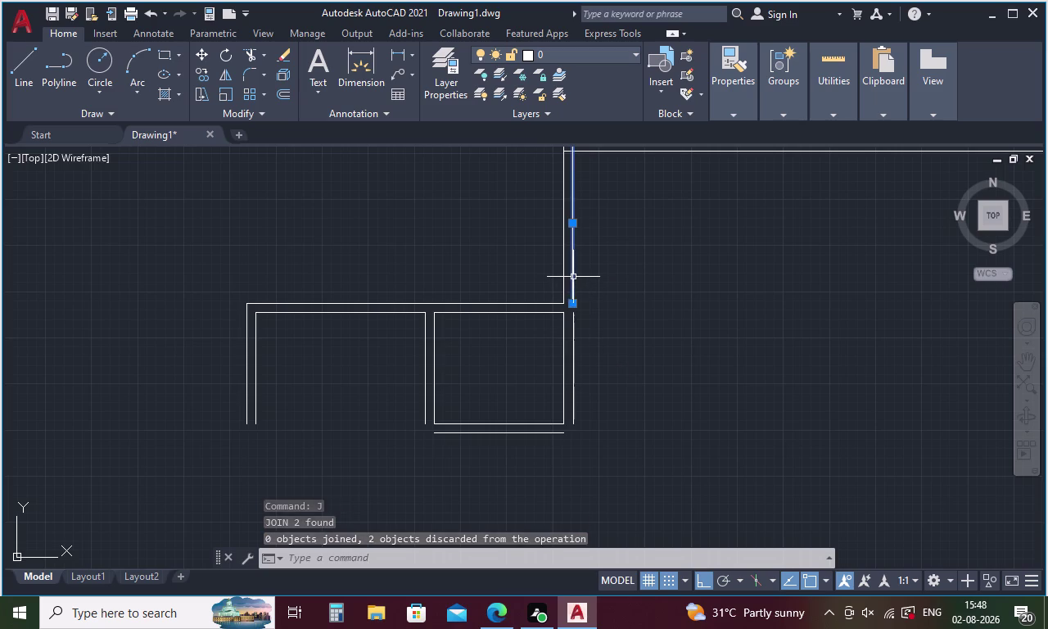
click(575, 351)
key(j)
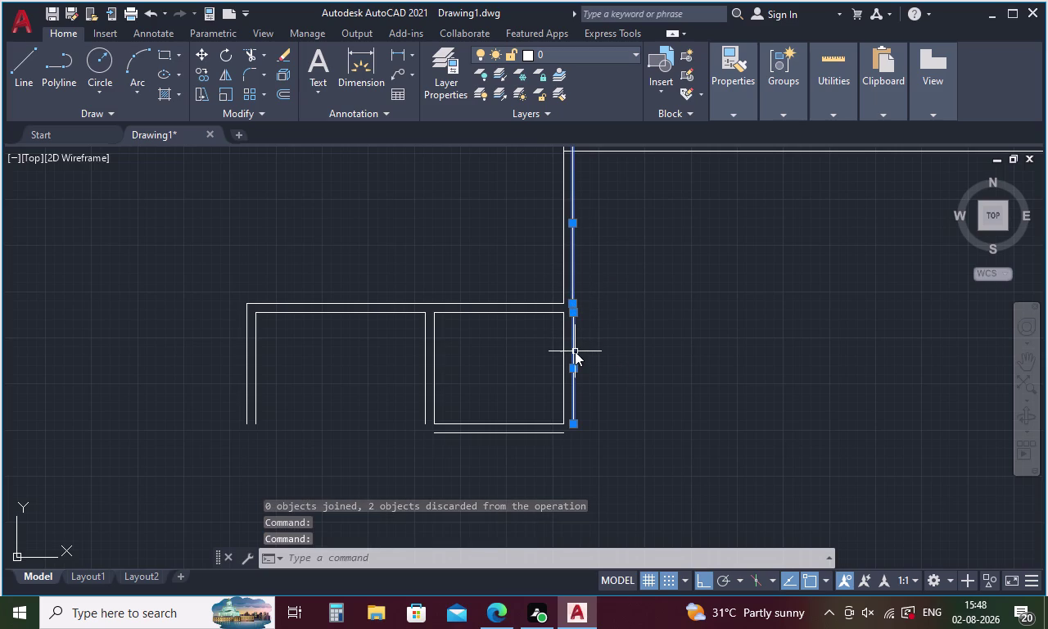
key(Return)
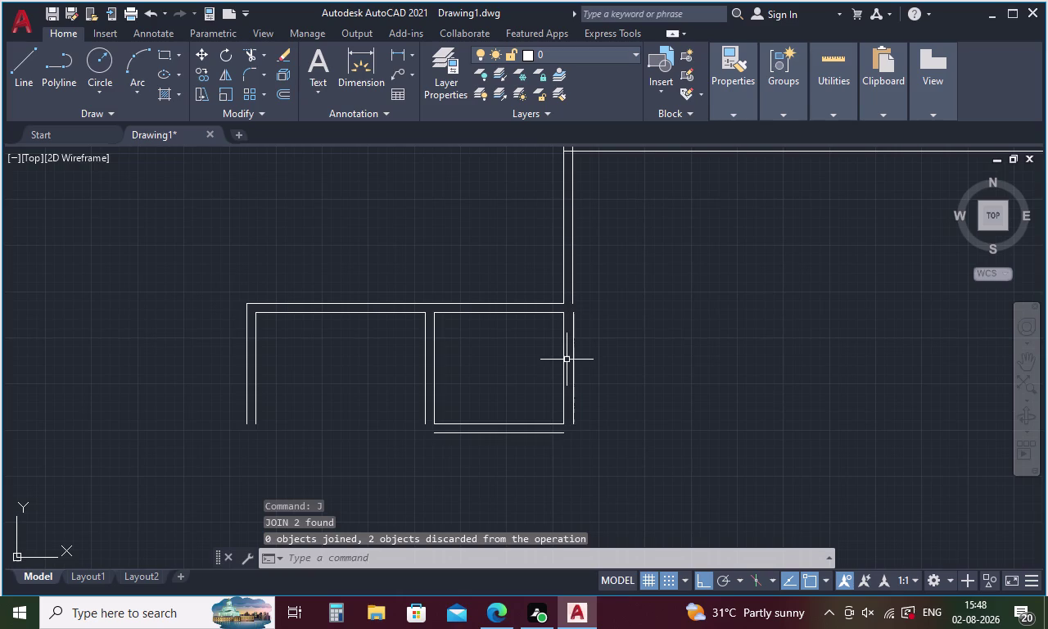
Run EXTEND on the short outer line, inspect along the wall, then cancel.
text(EX)
key(Return)
key(Return)
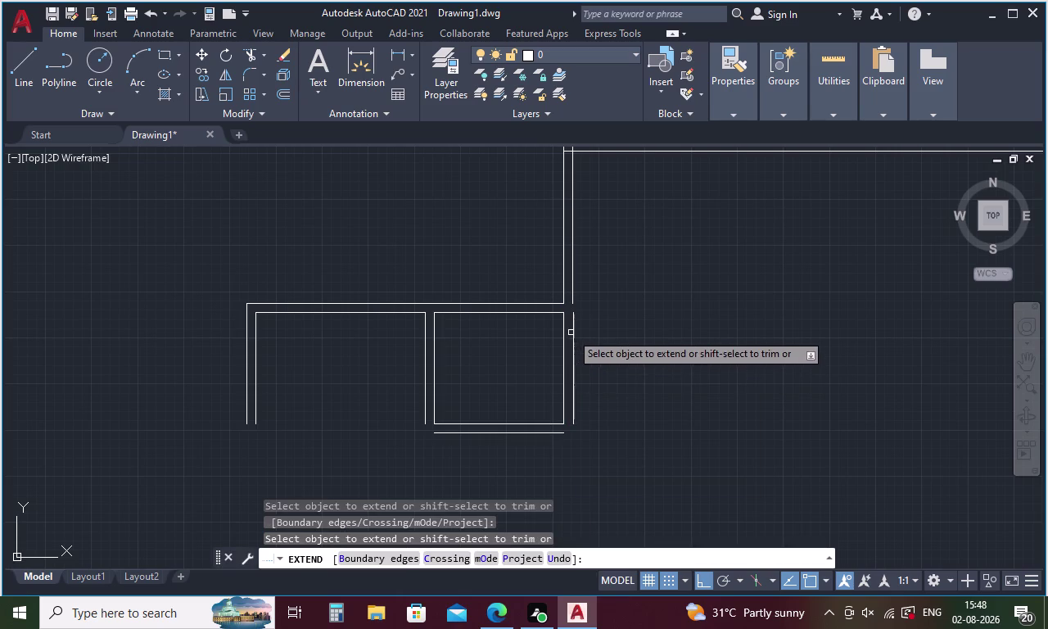
click(571, 329)
scroll(up, 3)
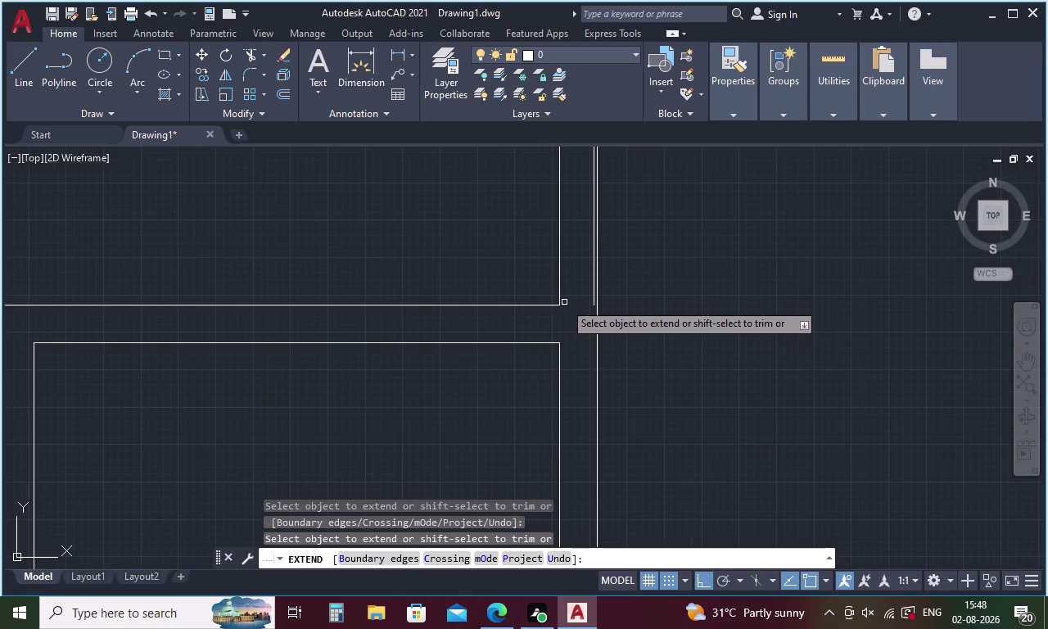
middle_drag(597, 297, 599, 479)
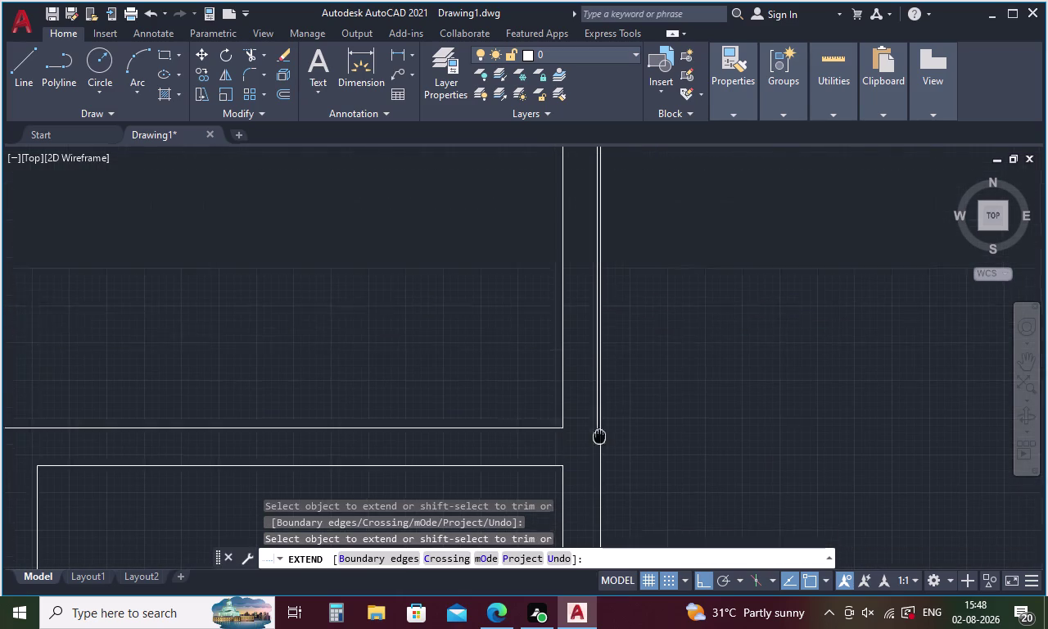
middle_drag(599, 478, 600, 490)
middle_drag(600, 409, 601, 471)
scroll(down, 3)
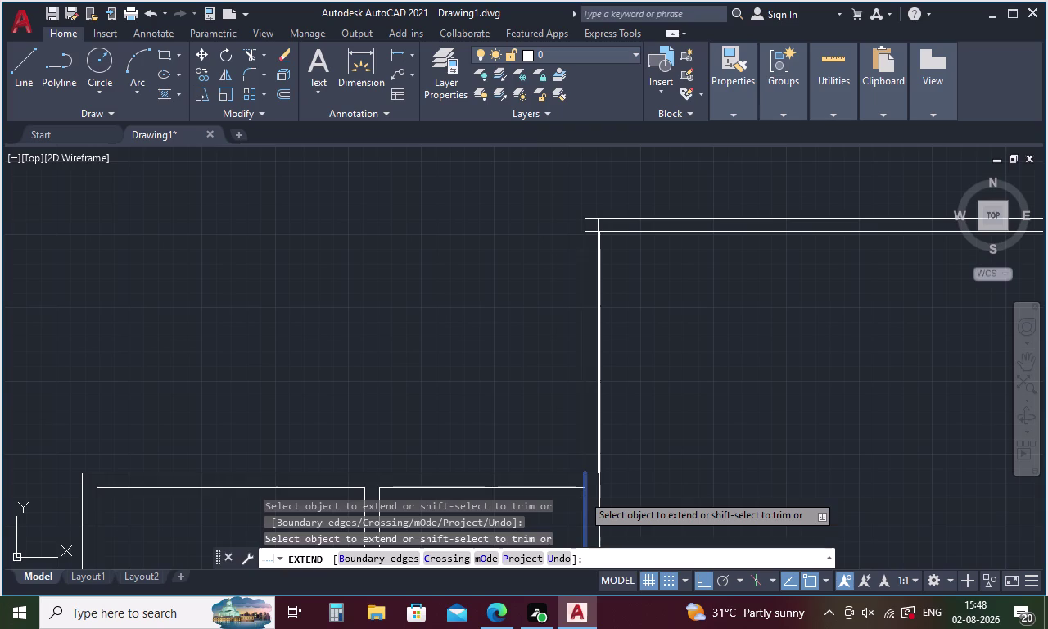
scroll(up, 3)
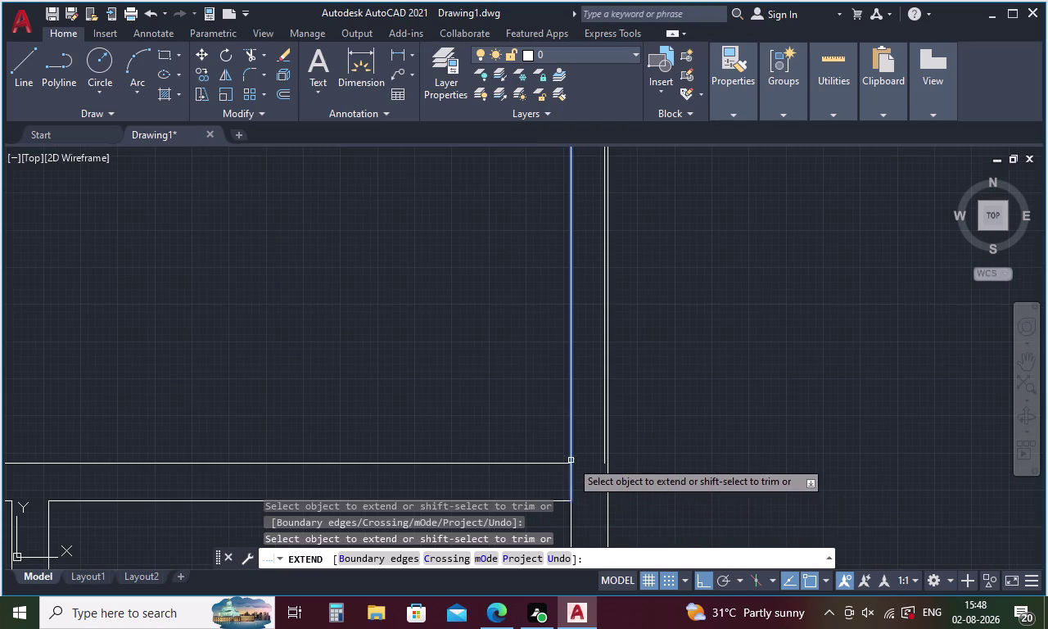
key(Escape)
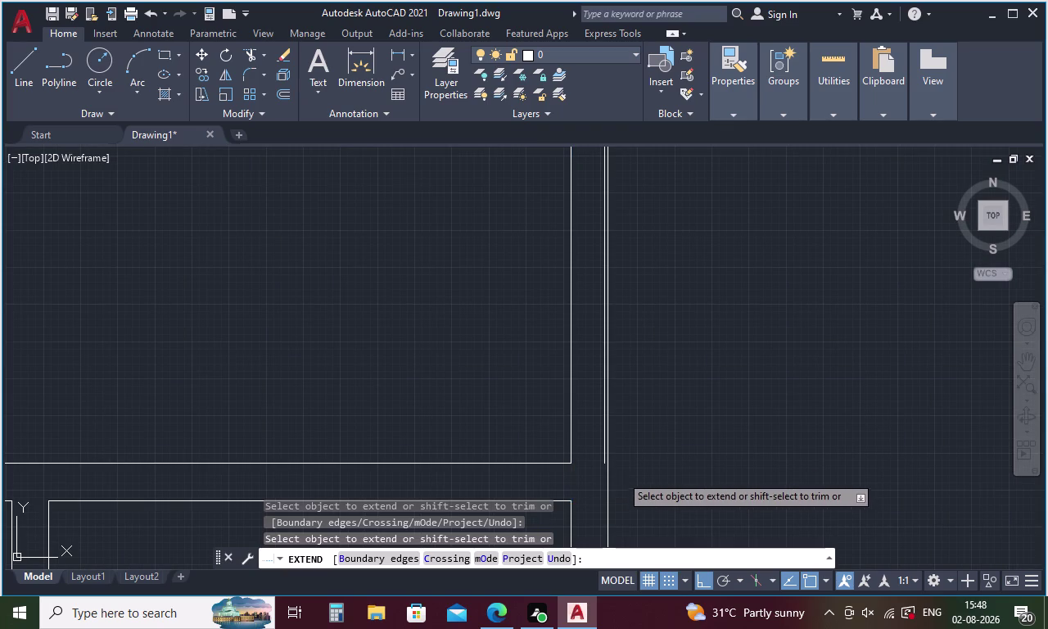
Delete the short outer vertical line and bring the outline back into view.
click(609, 489)
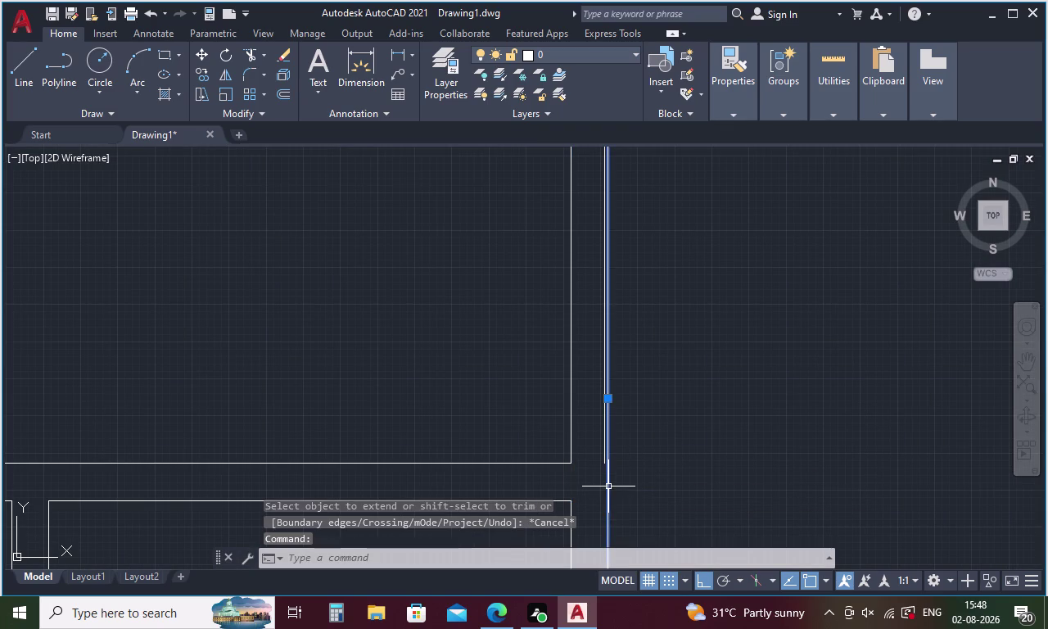
key(Delete)
scroll(down, 3)
middle_drag(636, 477, 620, 379)
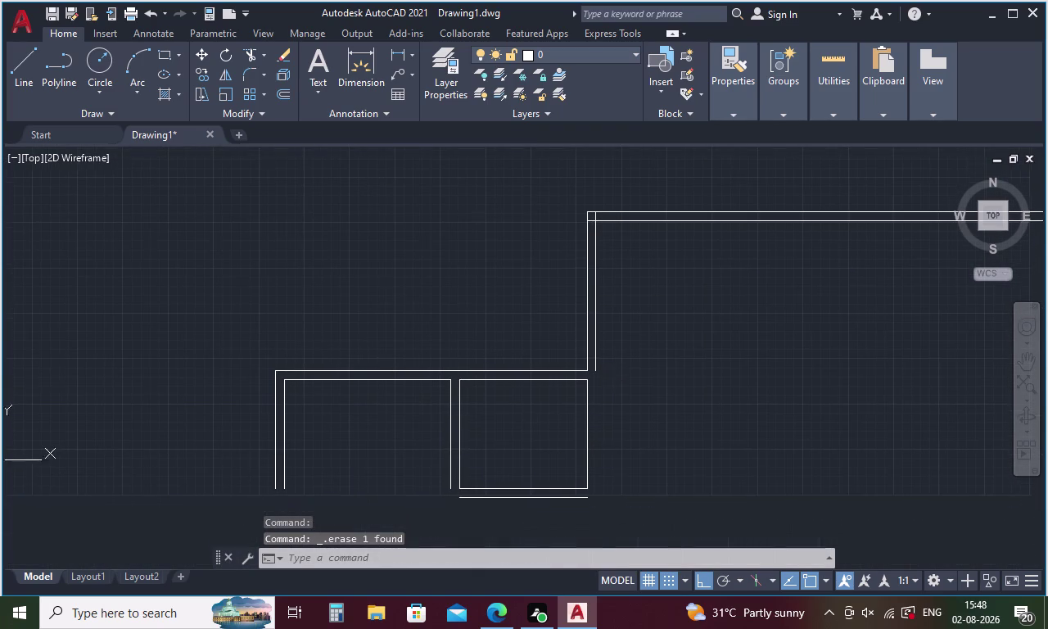
Offset a right room wall line 250 outward, then end the offset.
key(o)
key(Return)
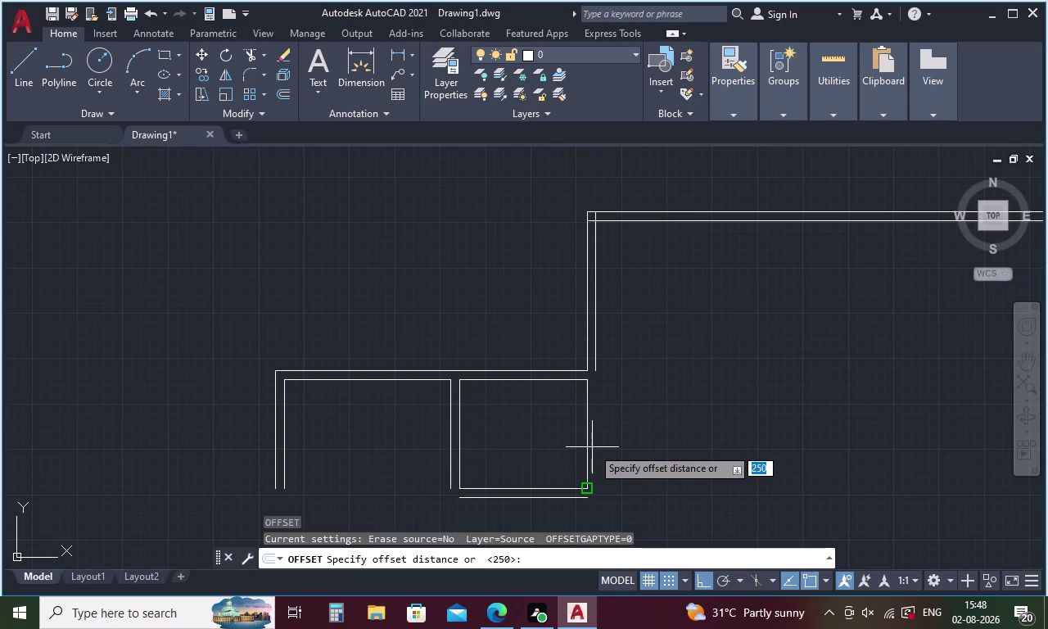
text(250)
key(Return)
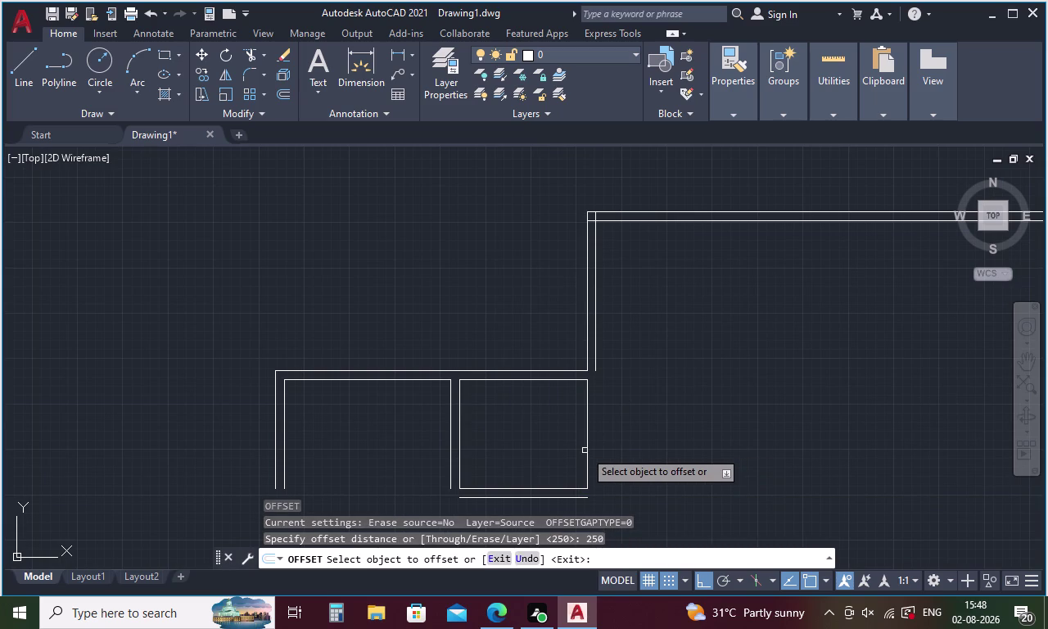
click(587, 450)
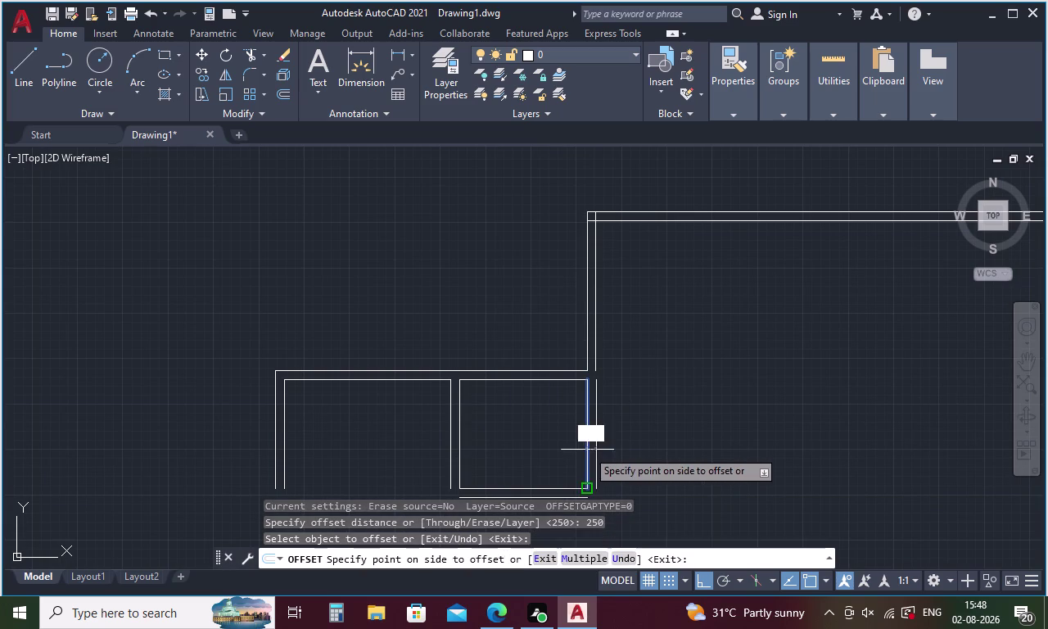
click(615, 448)
scroll(up, 3)
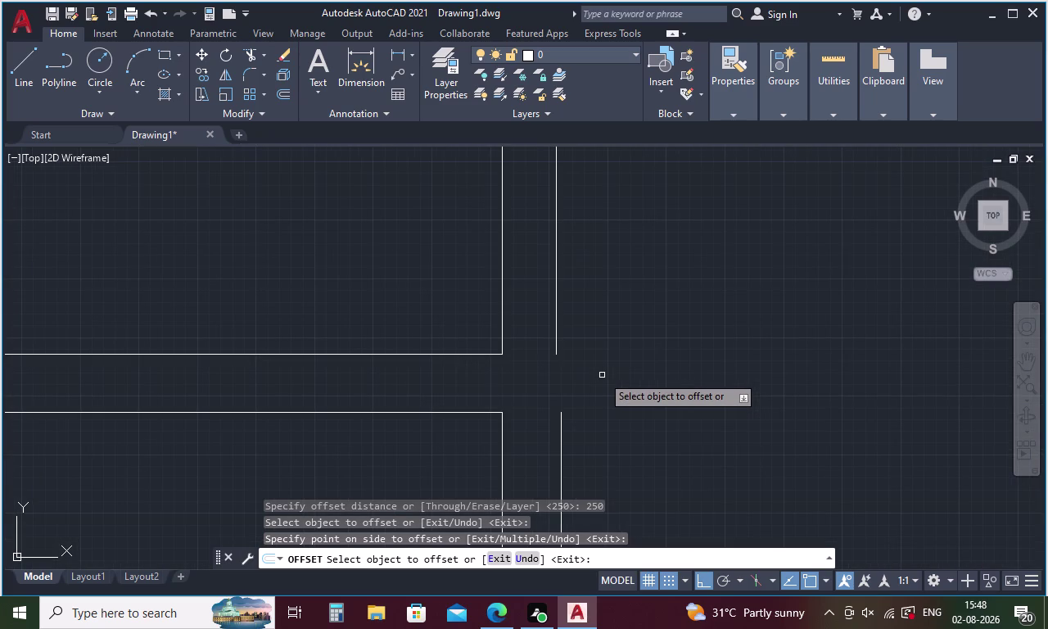
key(Escape)
scroll(down, 3)
scroll(down, 3)
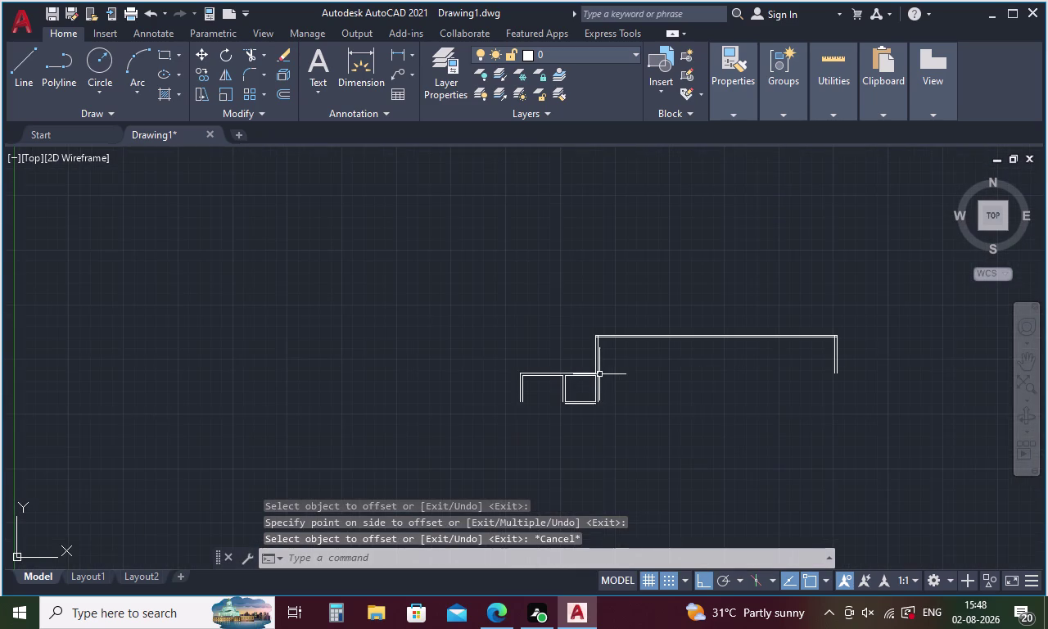
Erase all wall outline lines with window selections, leaving the canvas empty.
drag(880, 441, 415, 383)
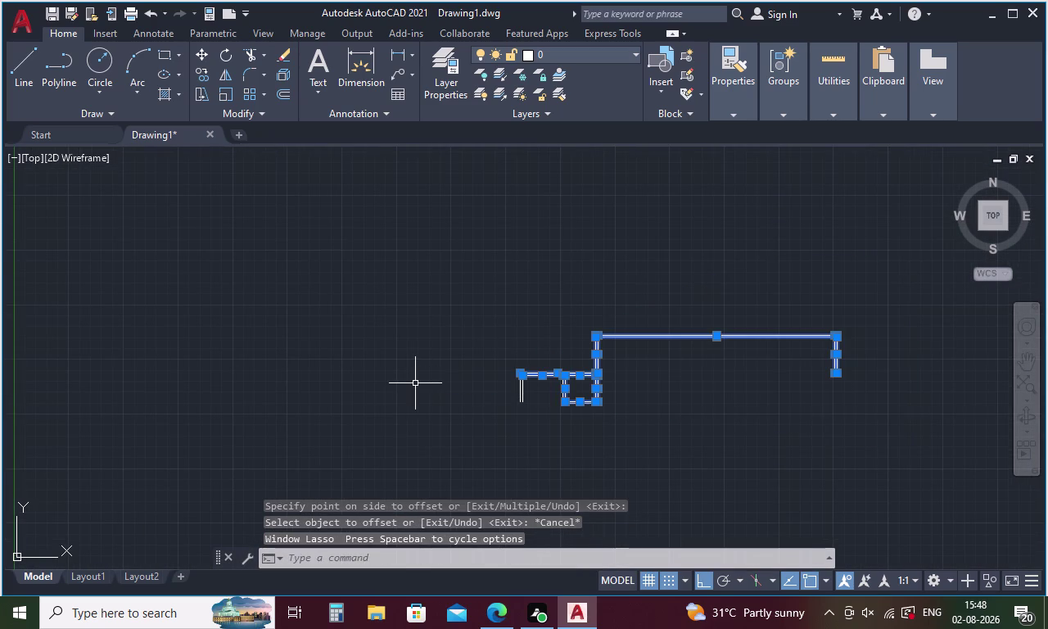
key(Delete)
drag(650, 439, 461, 394)
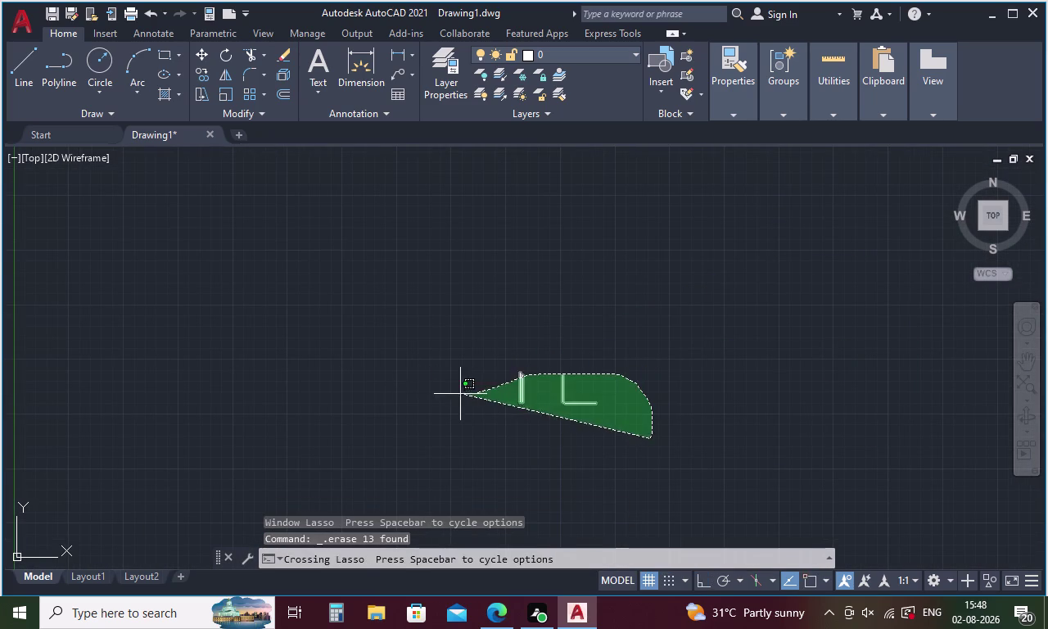
drag(461, 394, 424, 382)
key(Delete)
scroll(down, 3)
scroll(up, 3)
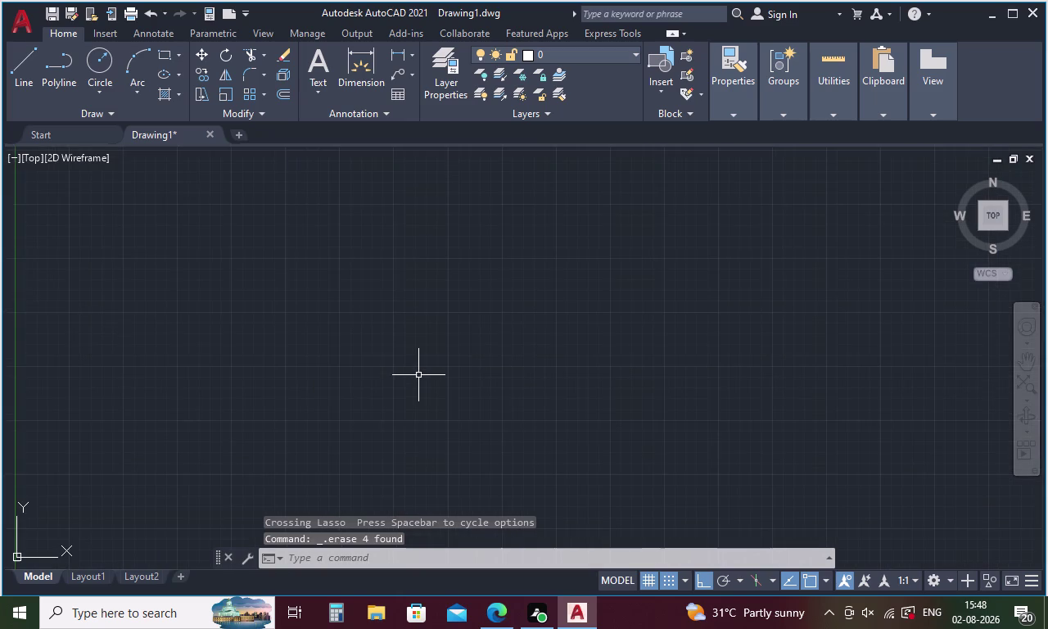
middle_drag(418, 374, 276, 361)
Start a new line by placing its first point on the empty canvas.
key(l)
key(Return)
click(346, 356)
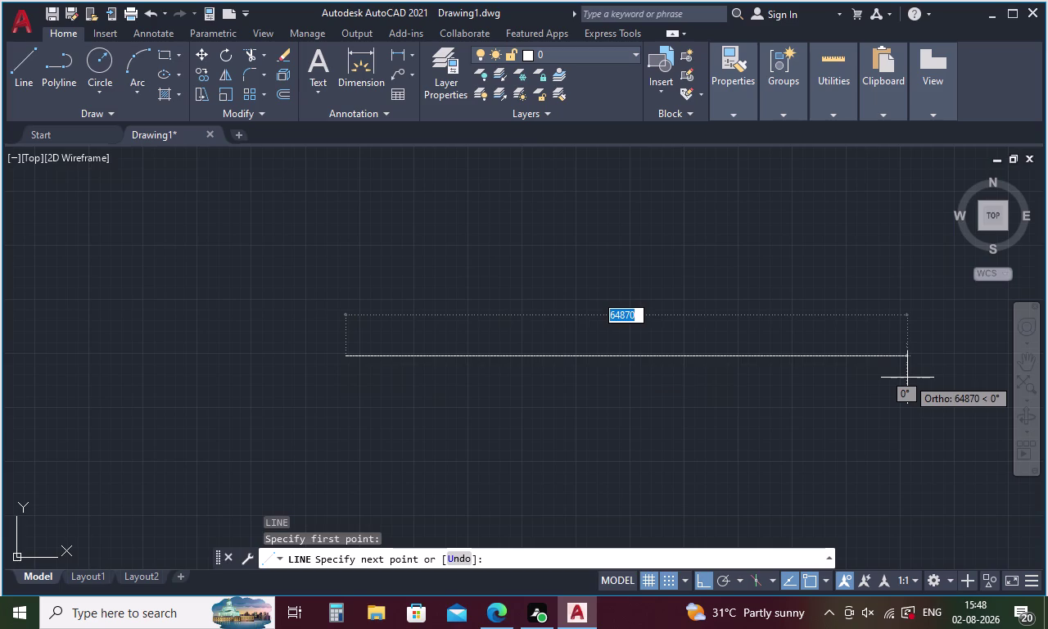
Draw the 27620 horizontal segment and 4360 vertical drop, then select the vertical line.
key(2)
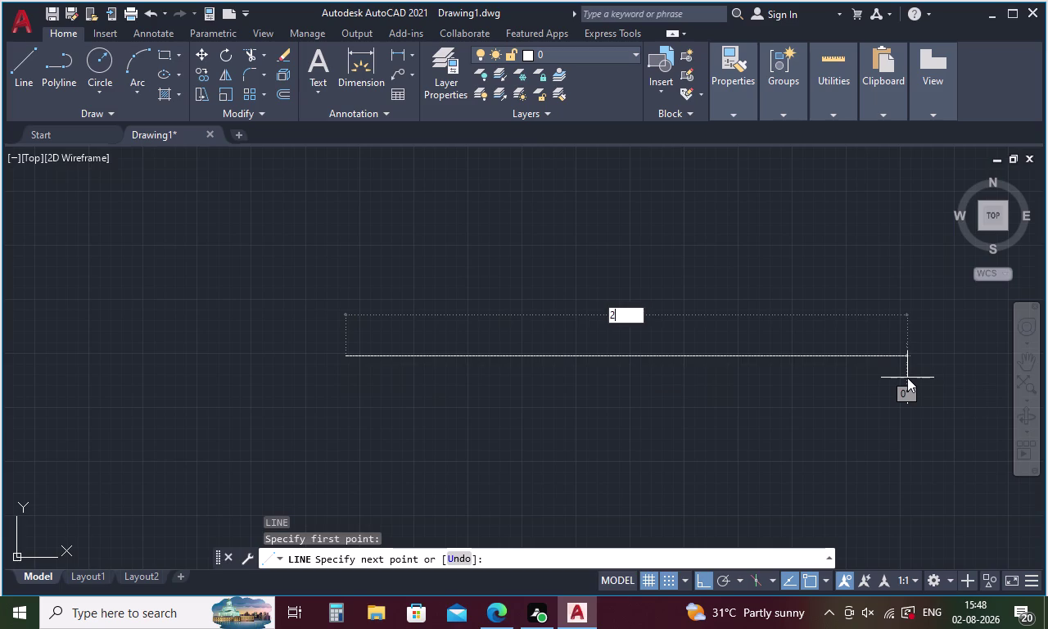
text(76)
text(2)
text(0)
key(space)
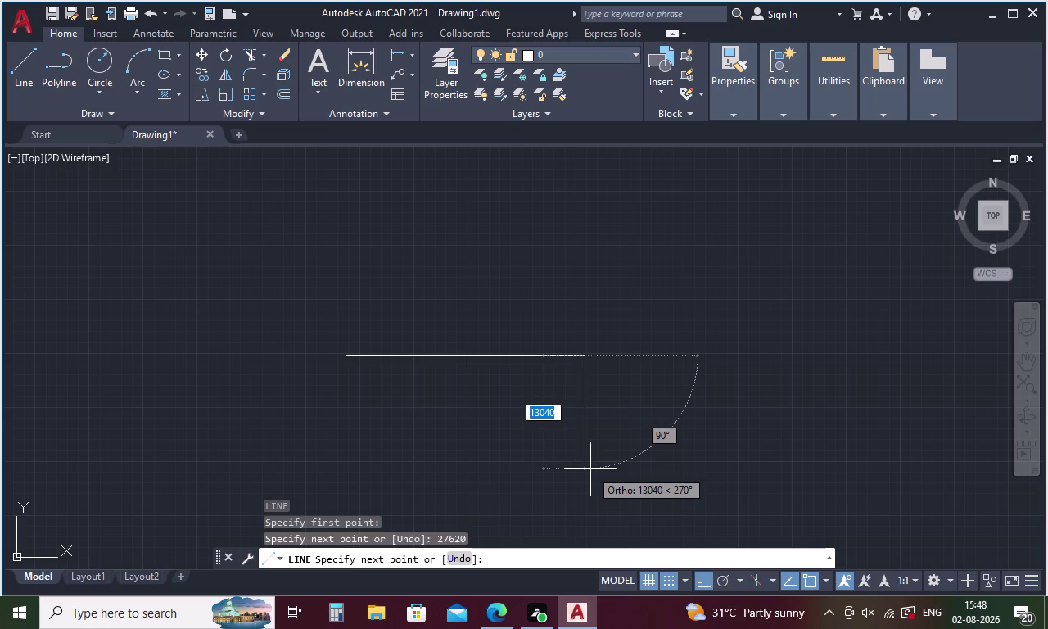
text(4)
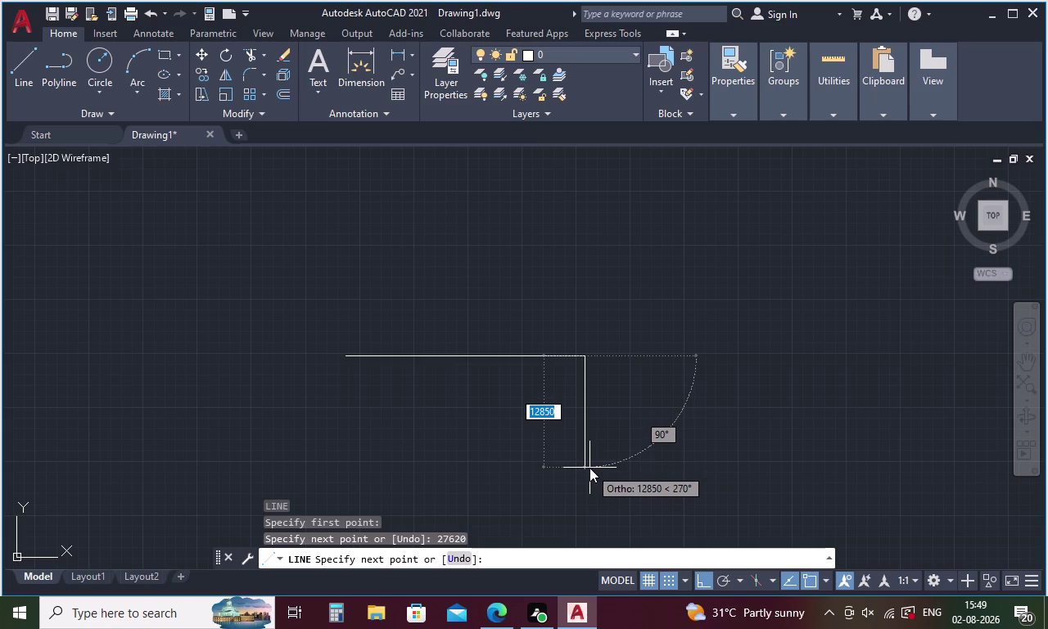
text(3)
key(6)
key(0)
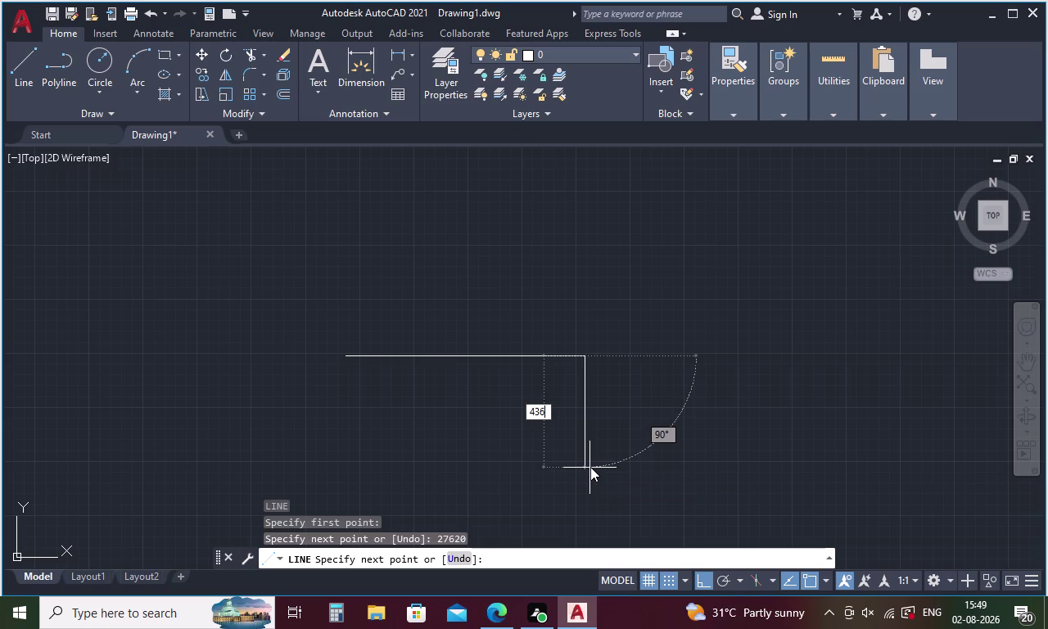
key(Return)
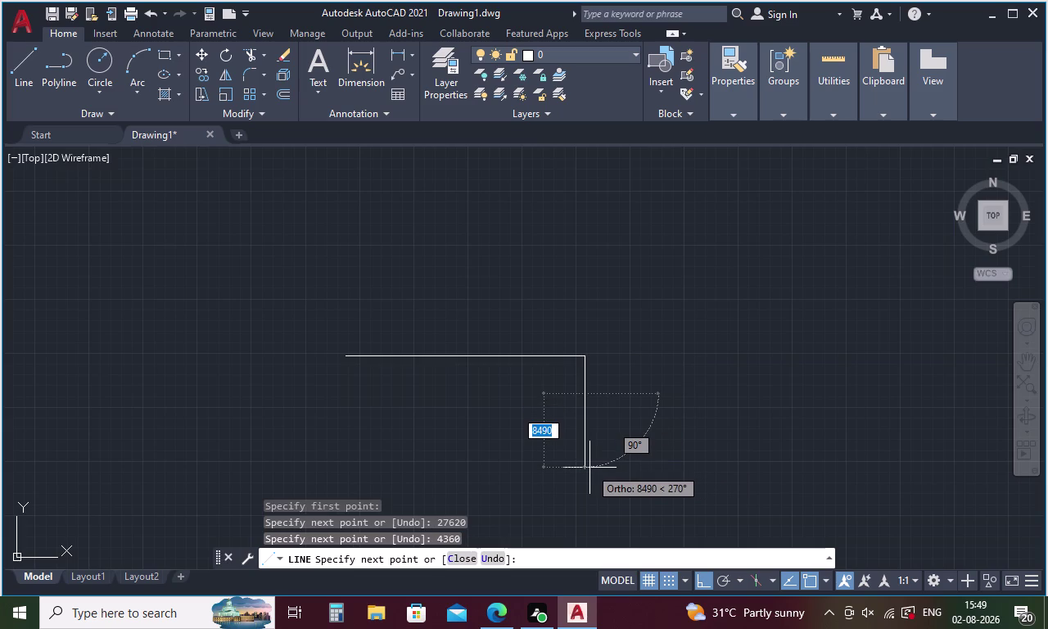
key(Escape)
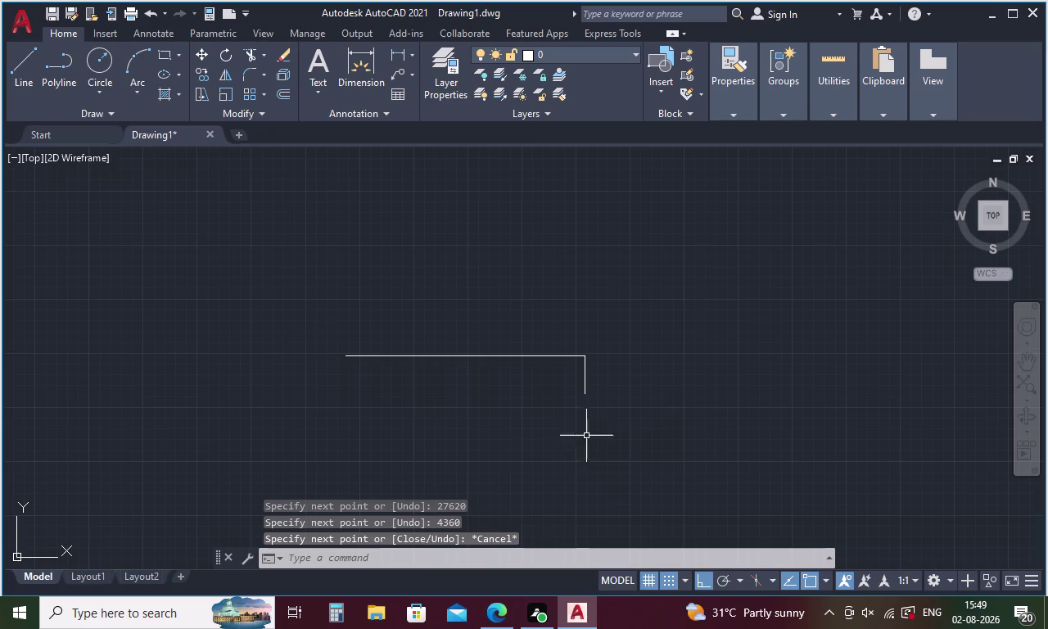
click(583, 370)
Copy the selected vertical line to a new position to the left.
right_click(657, 351)
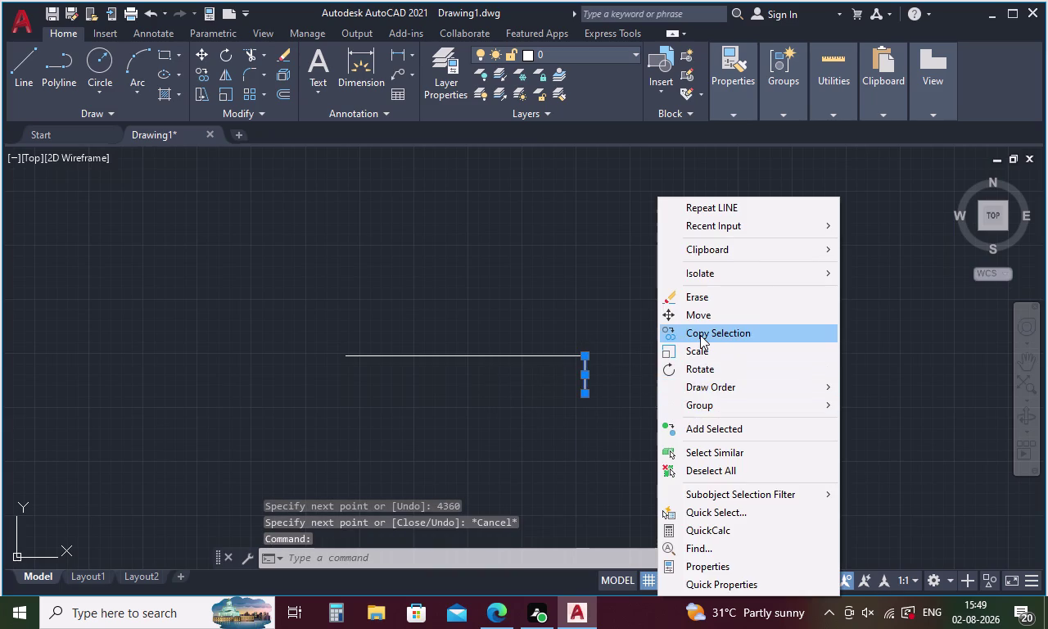
click(700, 335)
scroll(up, 3)
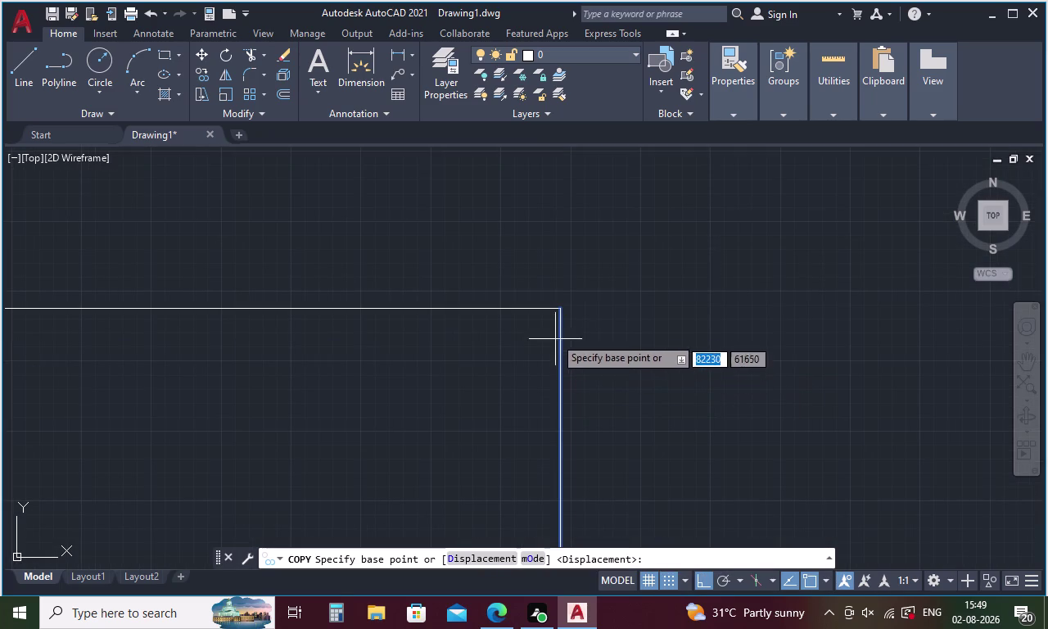
click(560, 313)
scroll(down, 3)
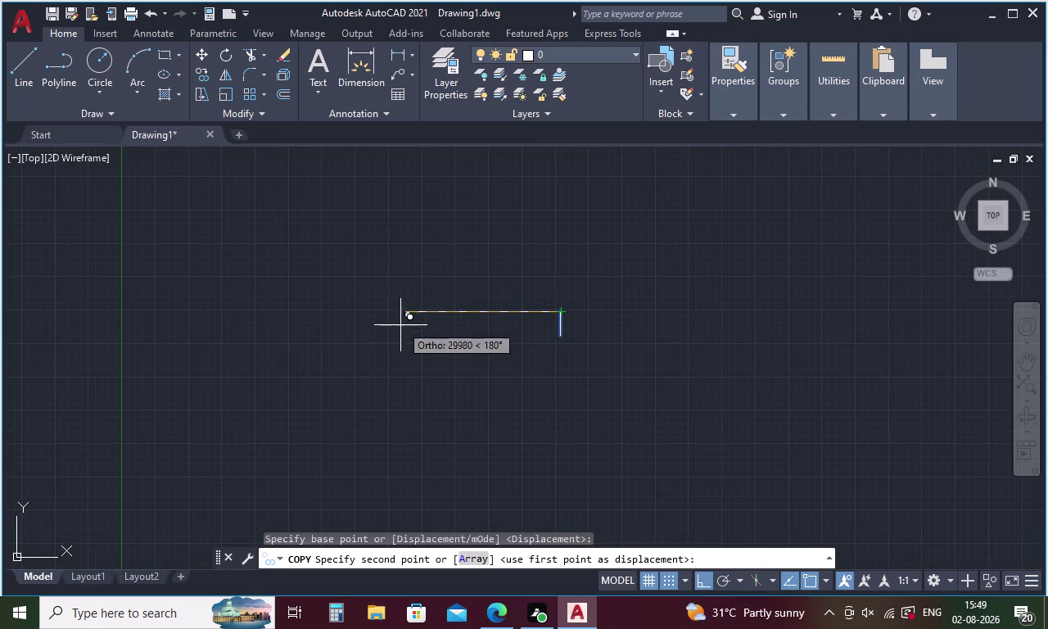
scroll(up, 3)
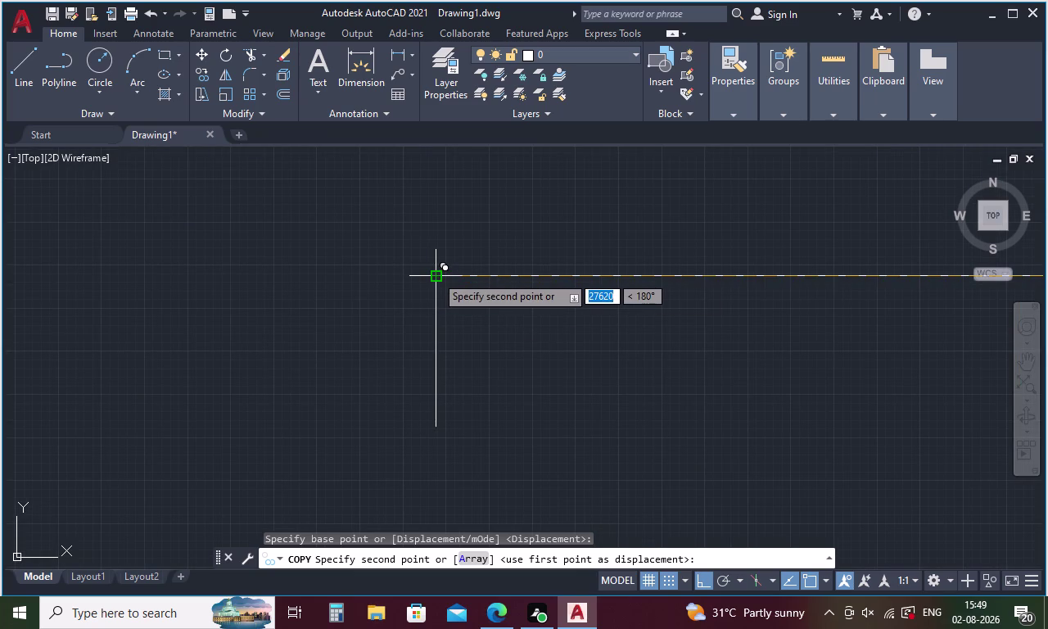
click(435, 275)
key(Escape)
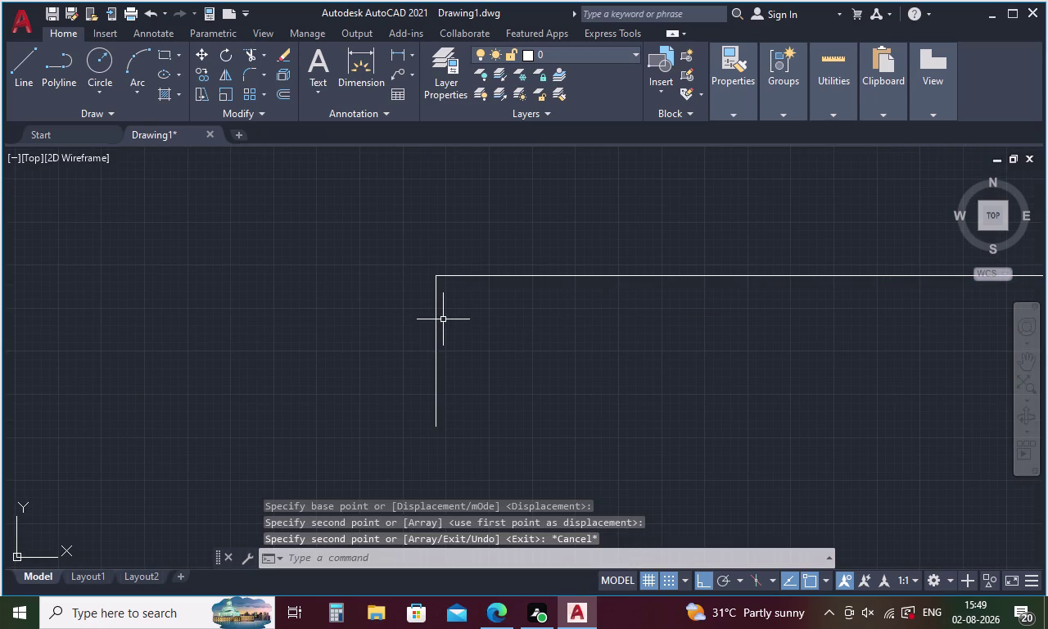
Offset the top line upward and the left line outward by 230.
key(o)
key(Return)
text(23)
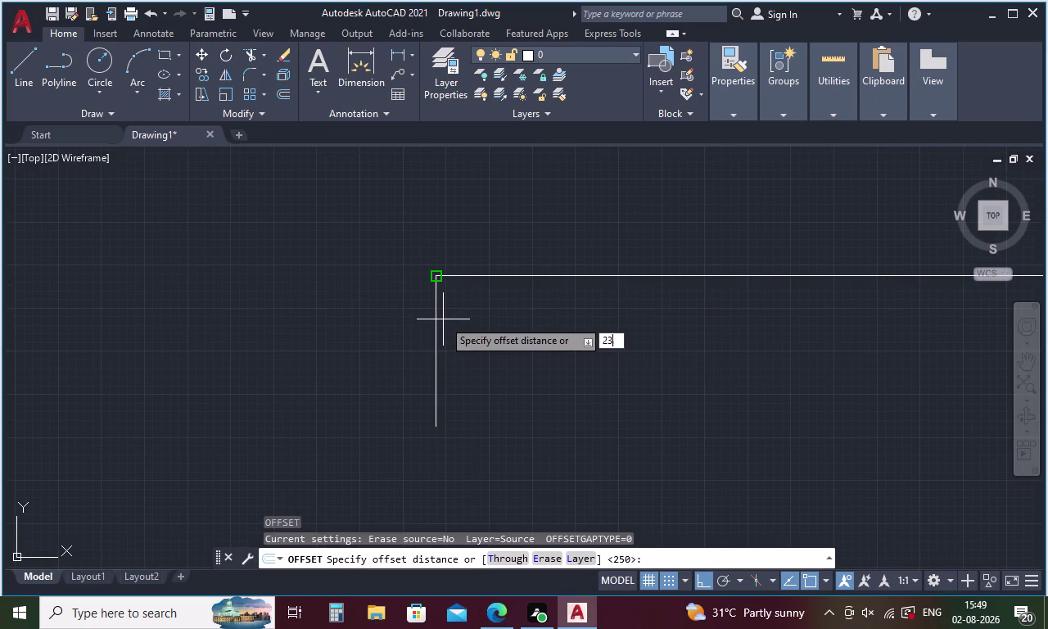
key(0)
key(Return)
click(490, 276)
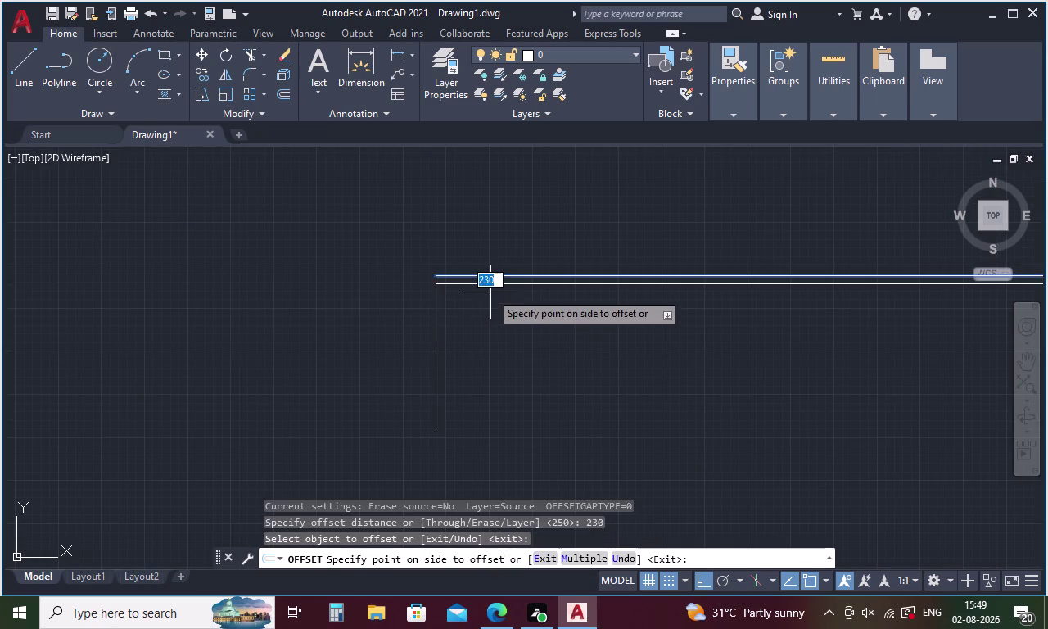
click(491, 253)
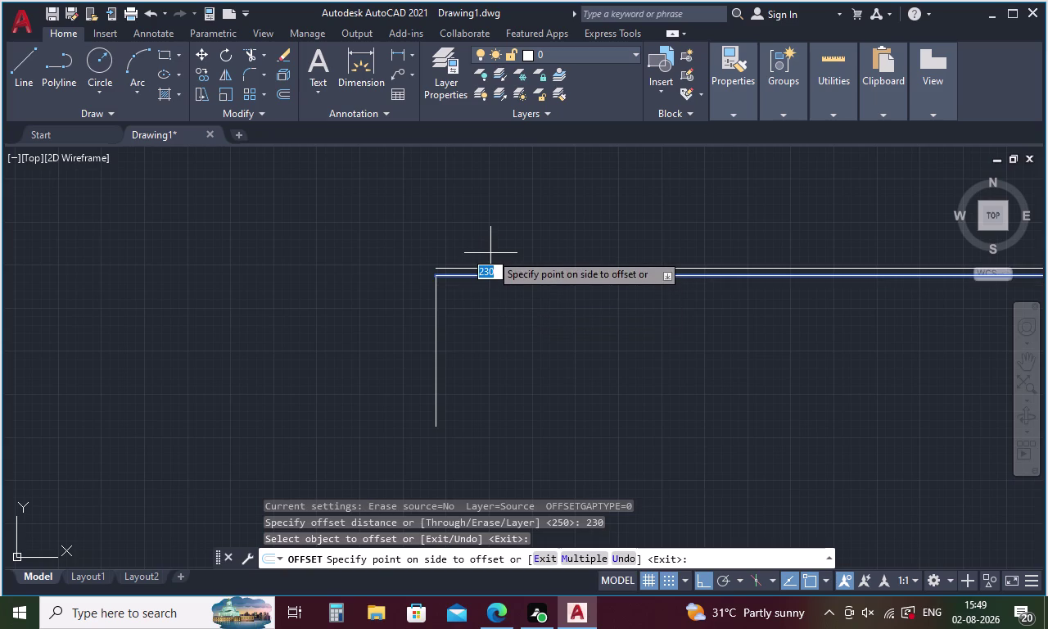
click(437, 312)
click(400, 312)
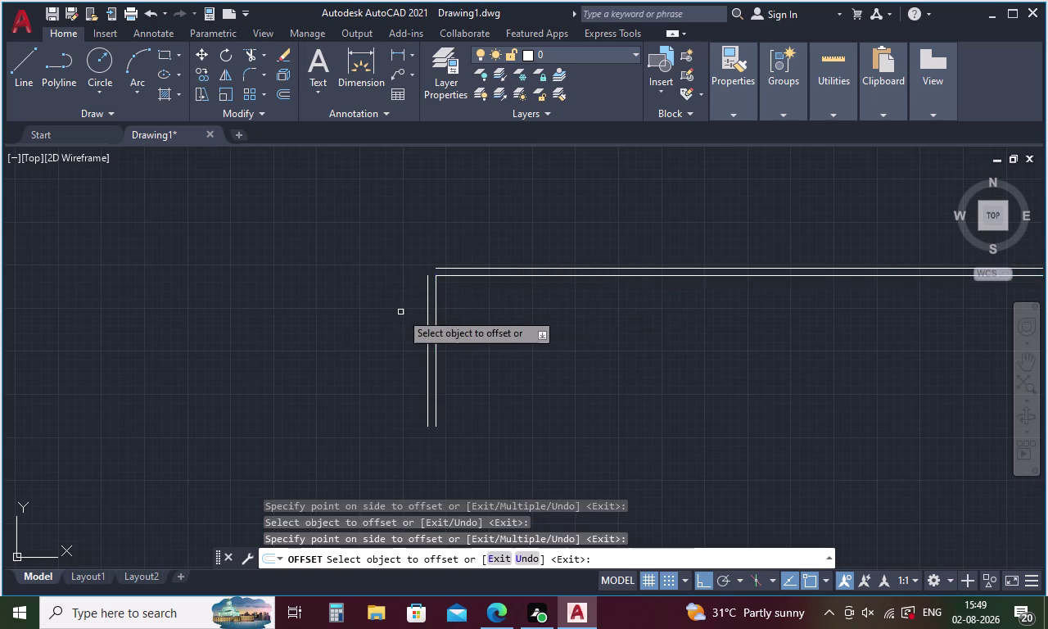
Offset the right vertical line outward by 230.
scroll(down, 3)
middle_drag(543, 357, 251, 300)
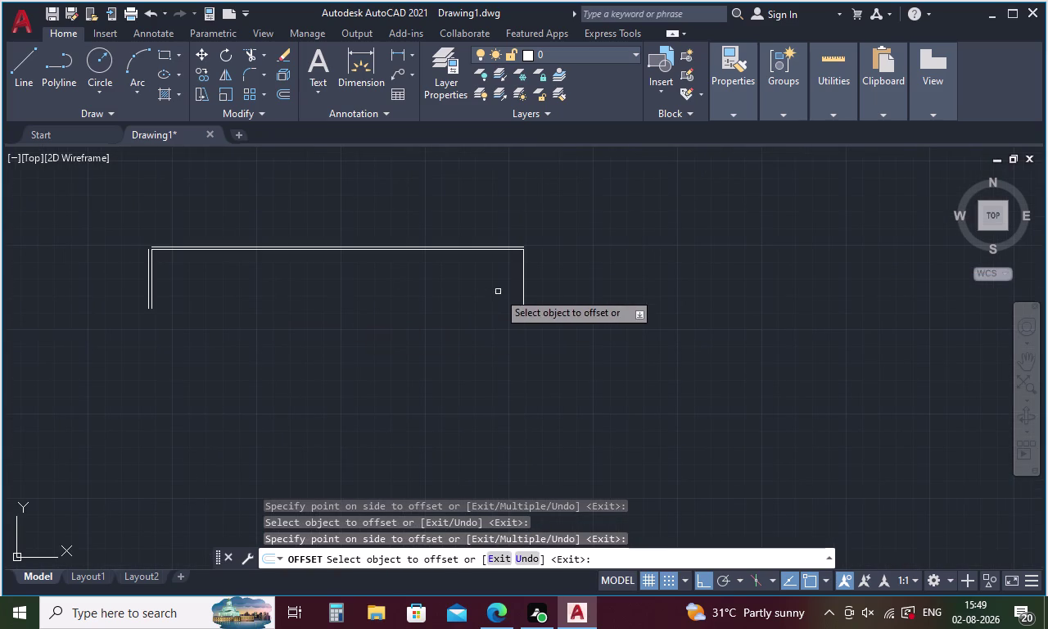
click(522, 278)
click(561, 278)
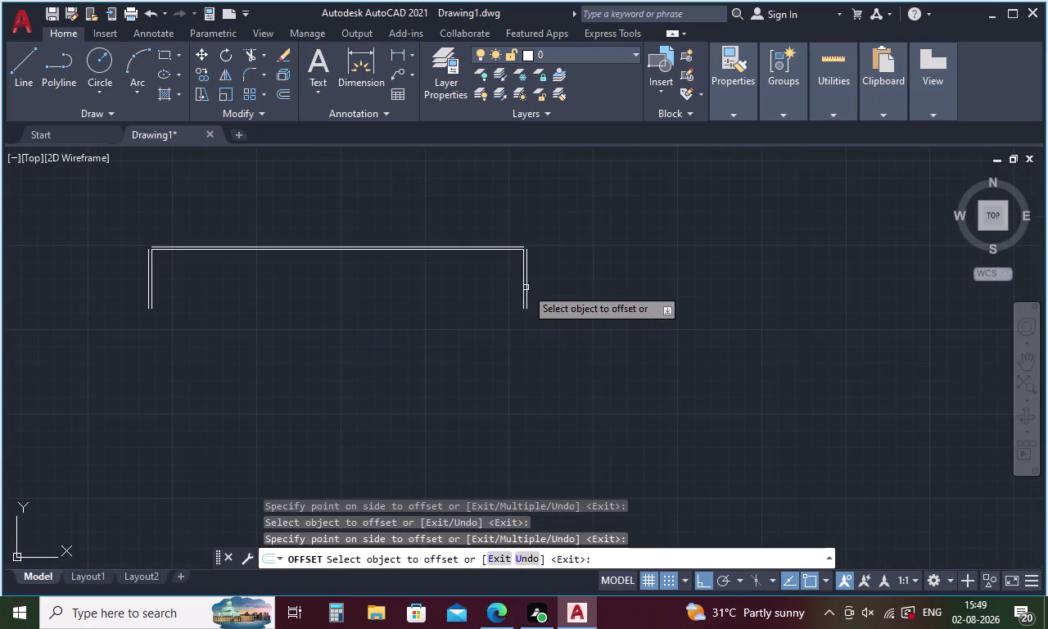
scroll(up, 3)
scroll(down, 3)
middle_drag(361, 287, 360, 287)
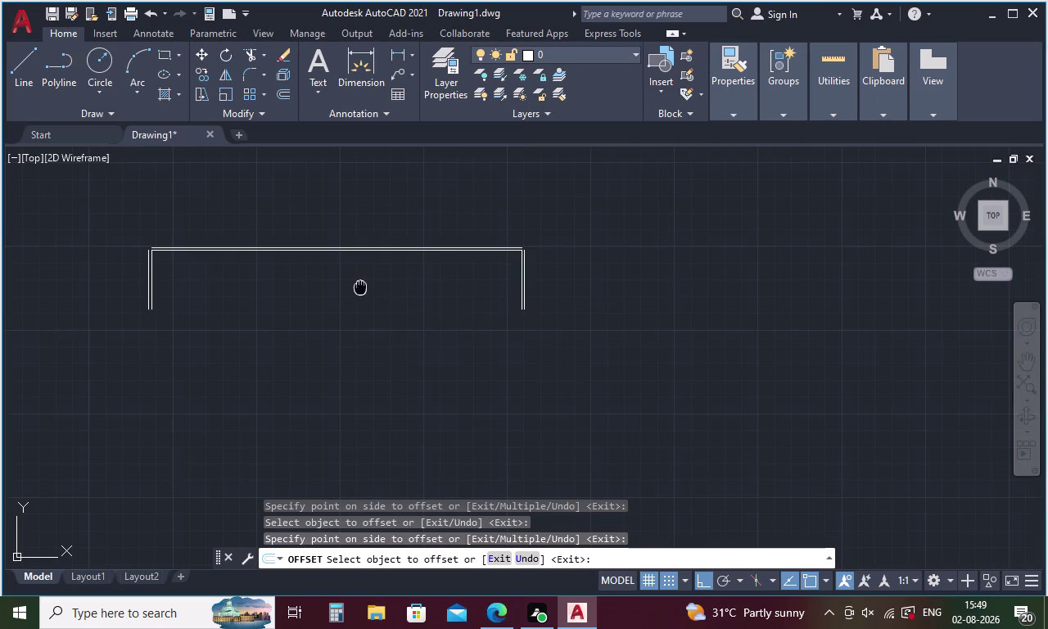
middle_drag(361, 288, 634, 287)
key(Escape)
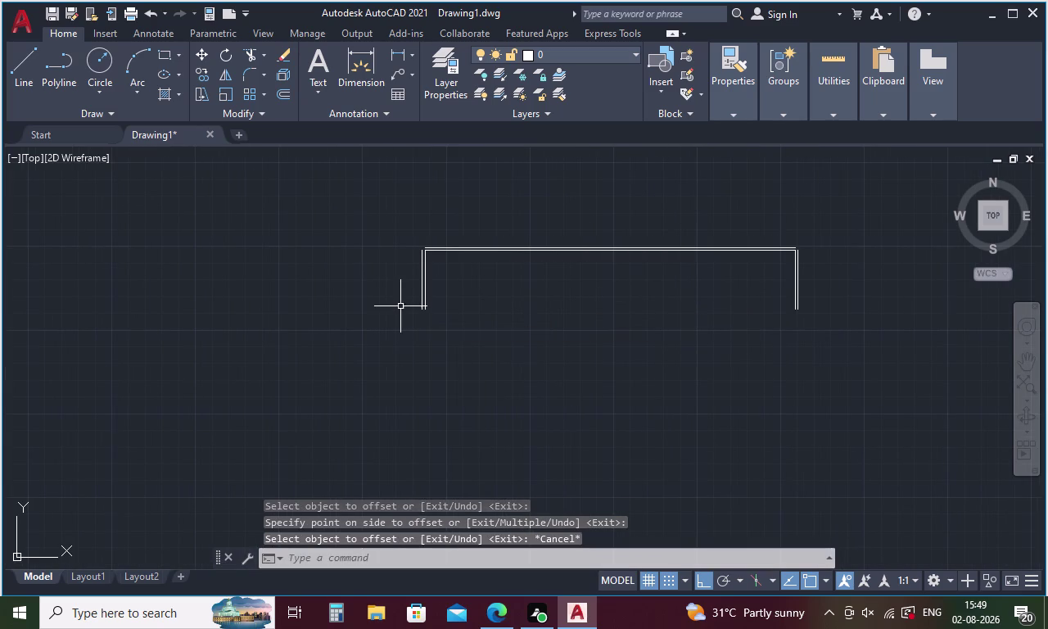
text(F)
key(space)
scroll(up, 3)
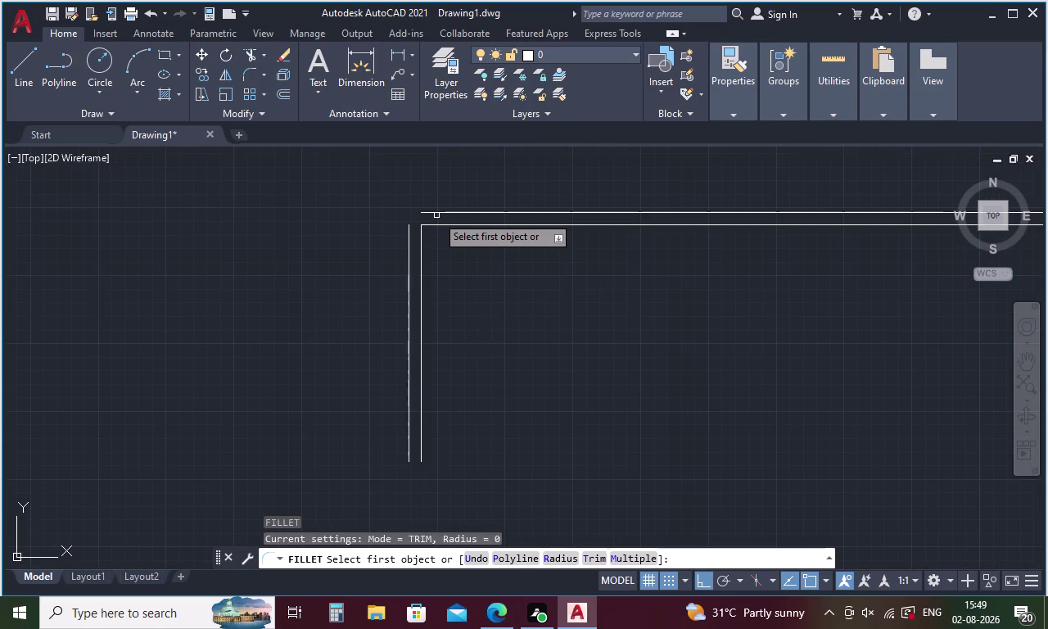
Fillet the outer top wall line with the outer left and right wall lines.
click(439, 214)
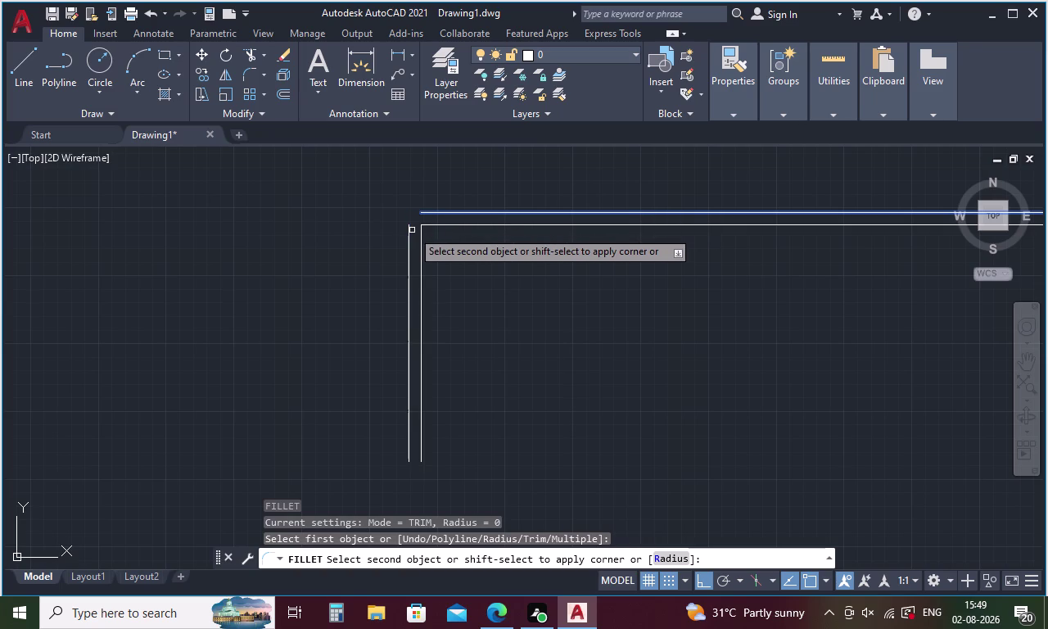
click(408, 240)
scroll(down, 3)
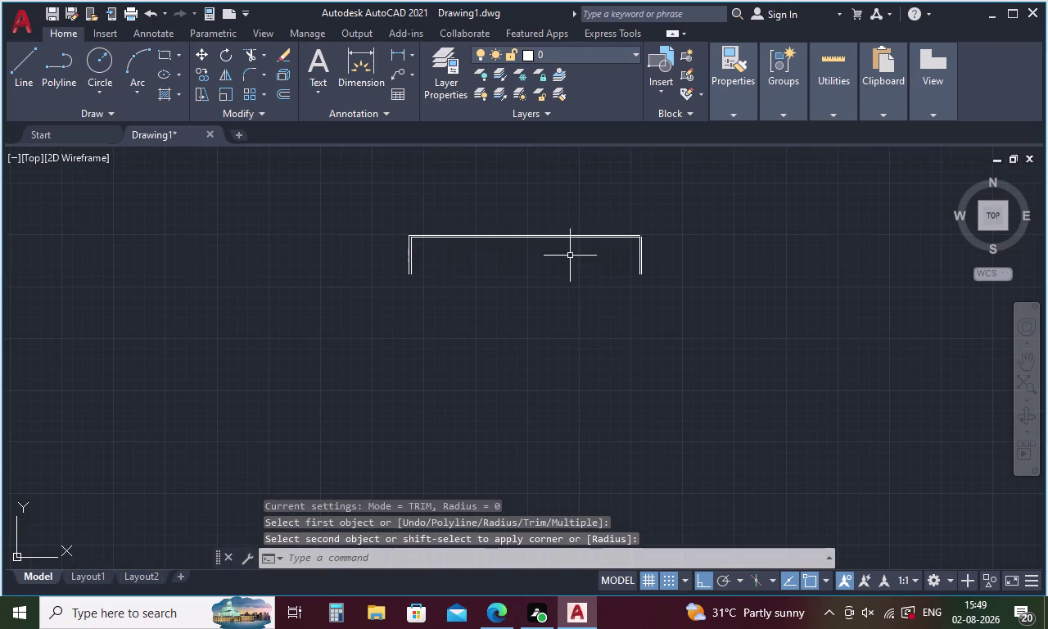
key(space)
scroll(up, 3)
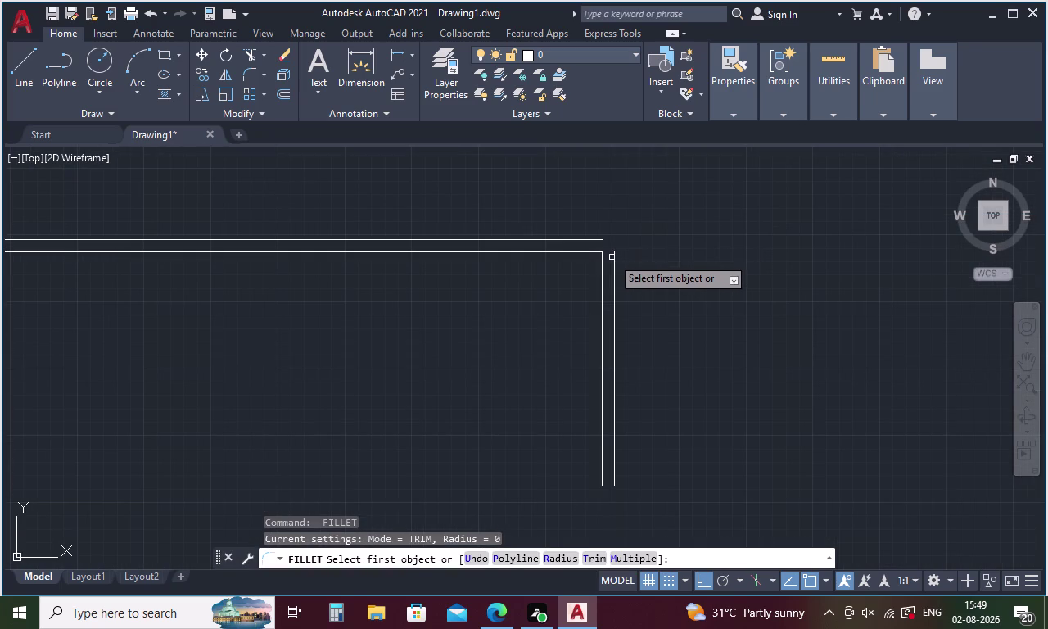
click(613, 256)
click(583, 238)
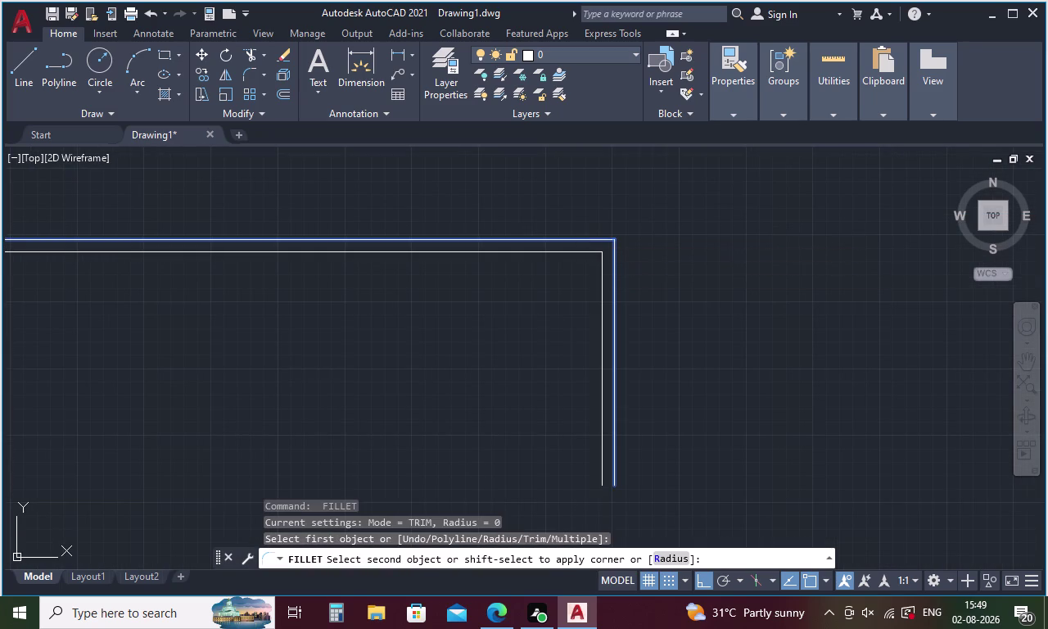
scroll(down, 3)
key(Escape)
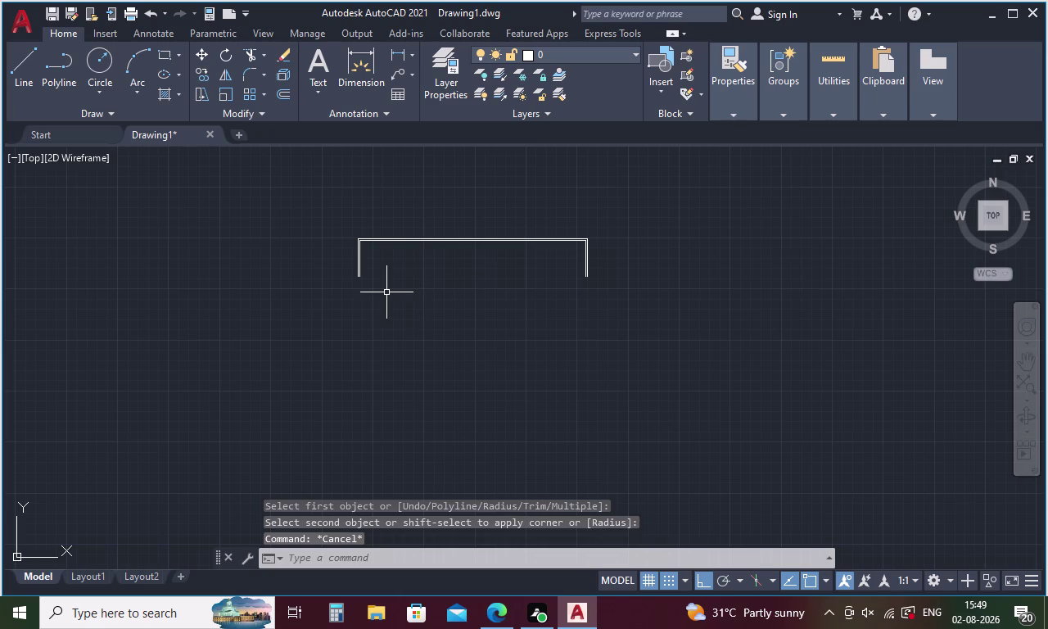
middle_drag(386, 292, 506, 284)
scroll(up, 3)
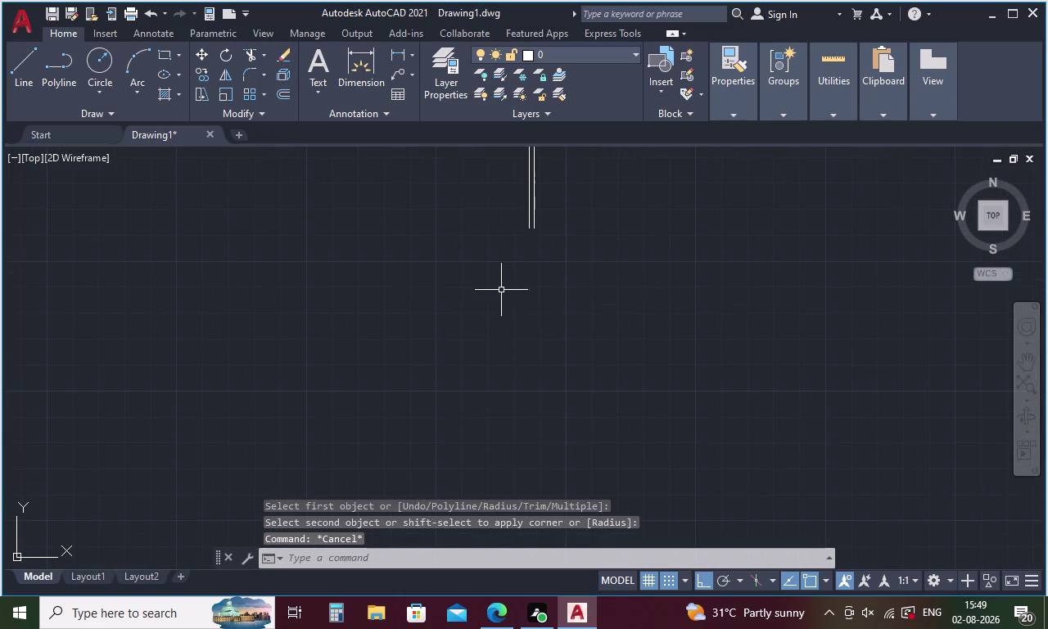
Draw a 3515-unit line leftward from the wall's lower end.
key(l)
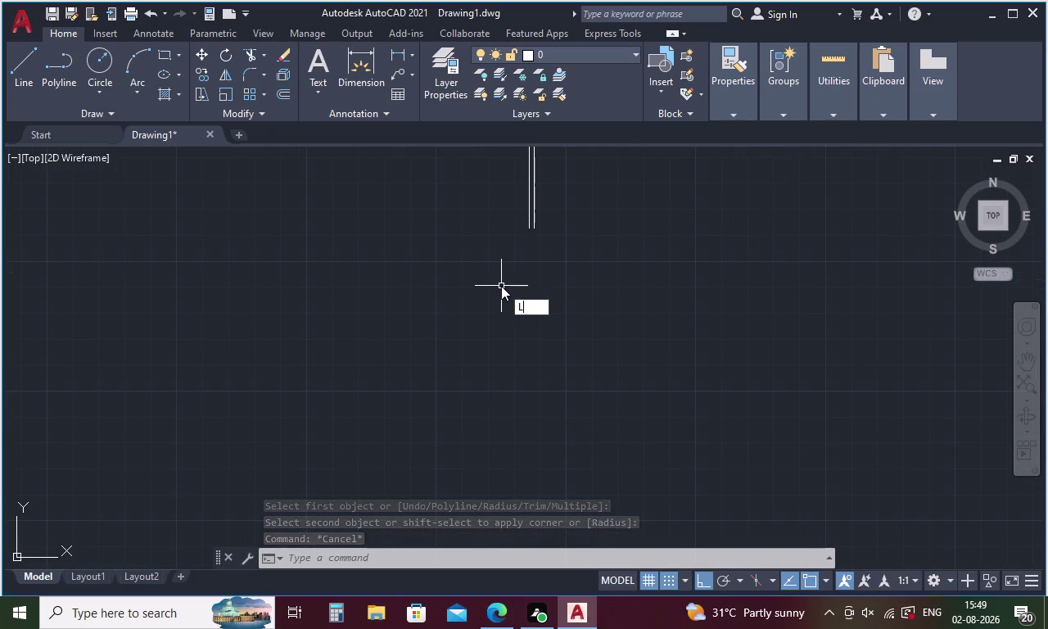
key(Return)
click(529, 231)
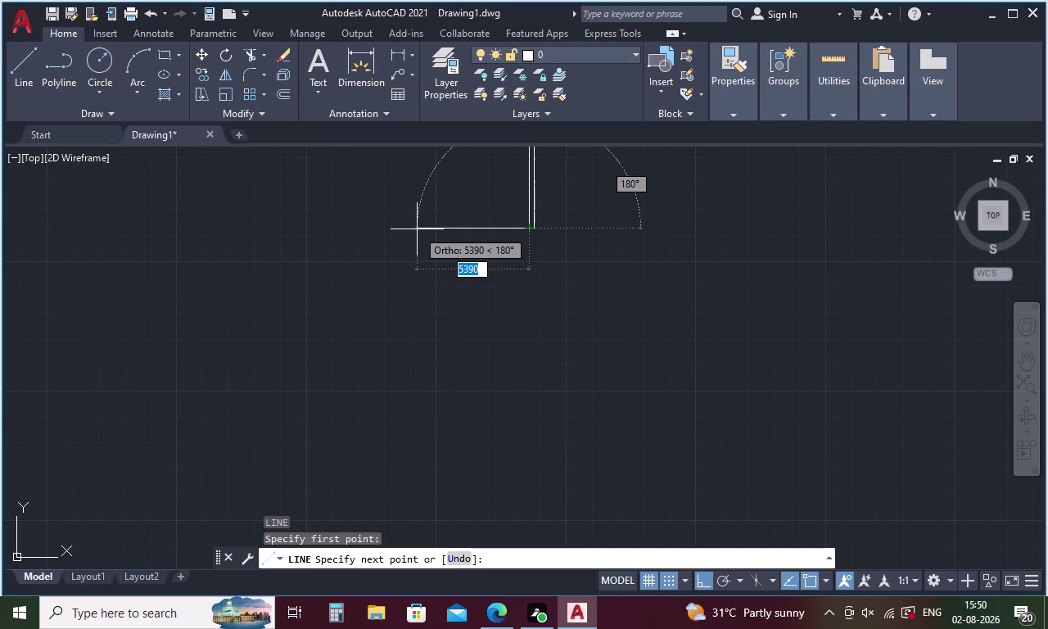
key(3)
text(0)
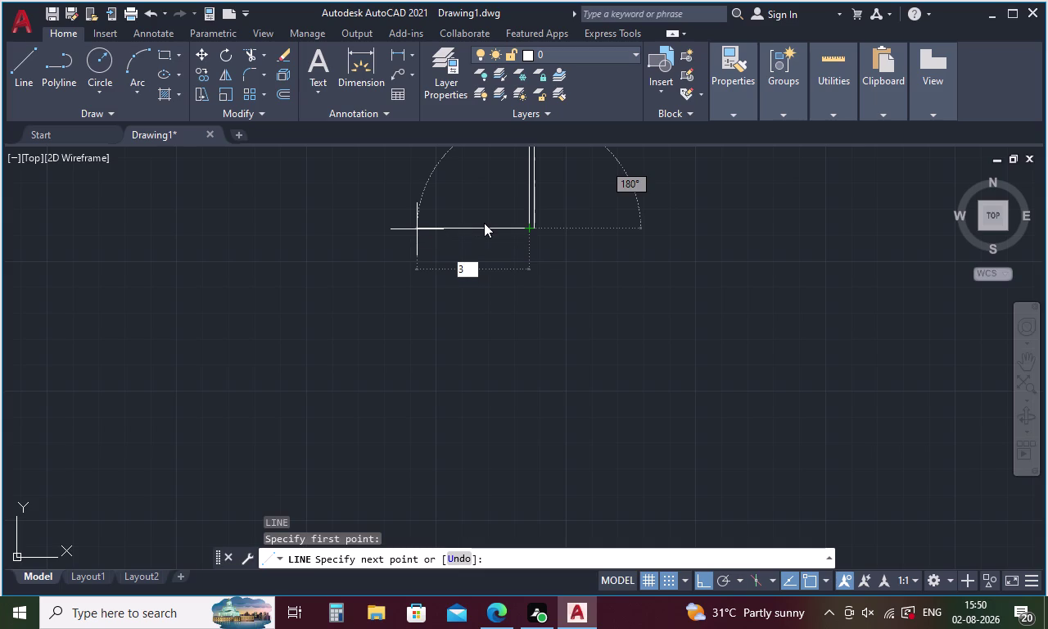
text(0)
key(BackSpace)
key(BackSpace)
text(5)
text(15)
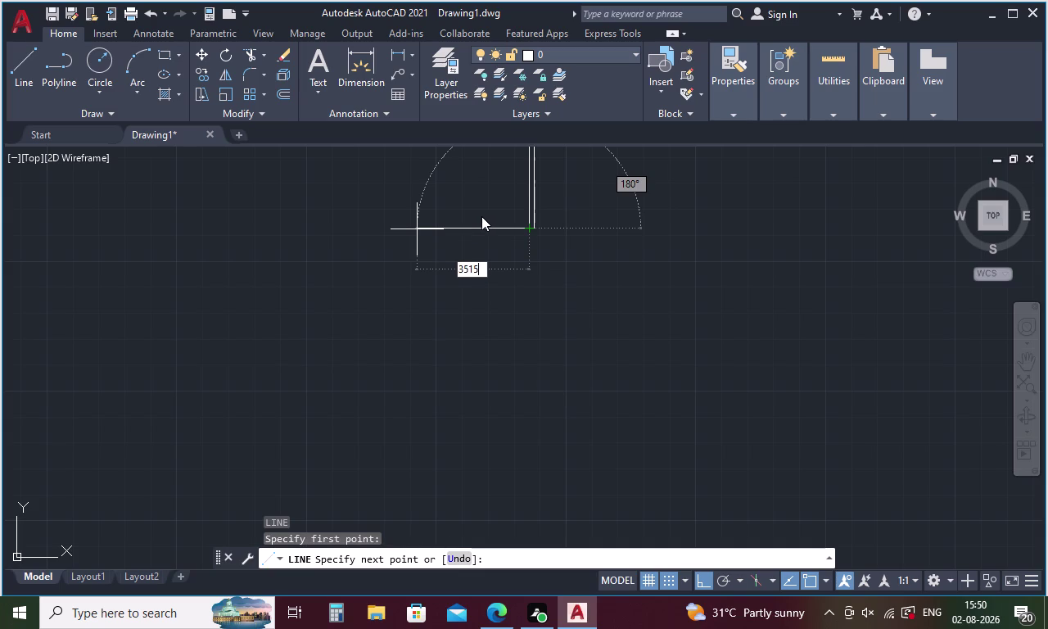
key(space)
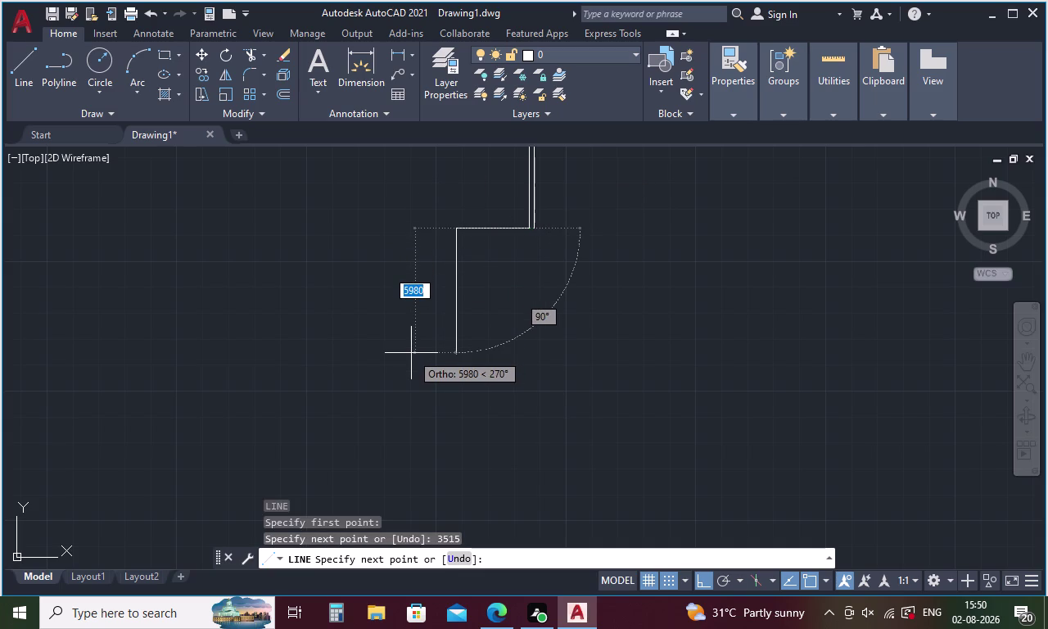
Continue the line 3000 units downward.
text(3)
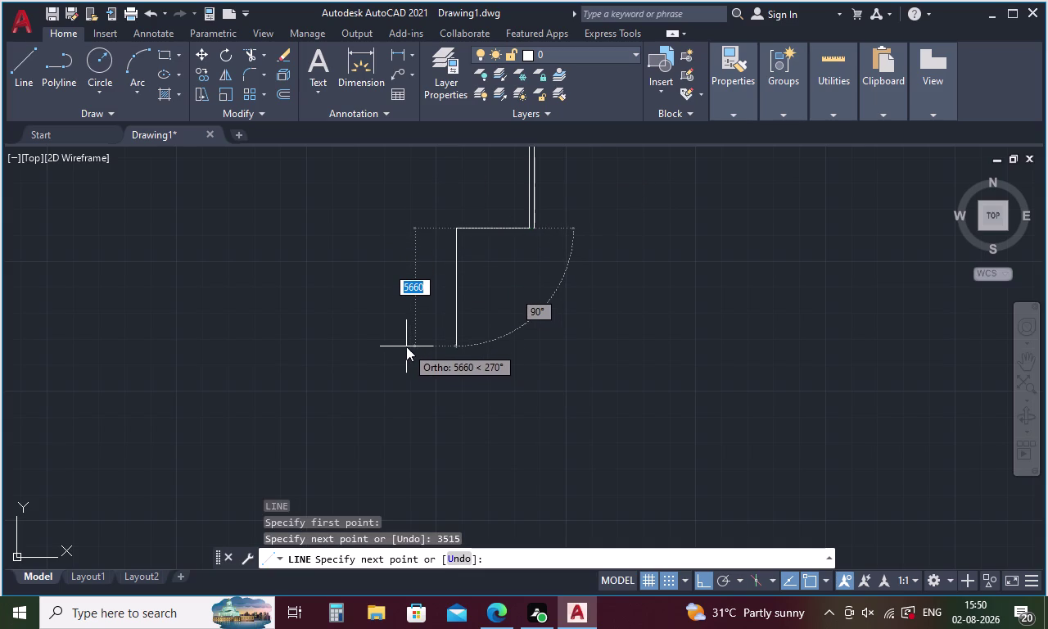
text(000)
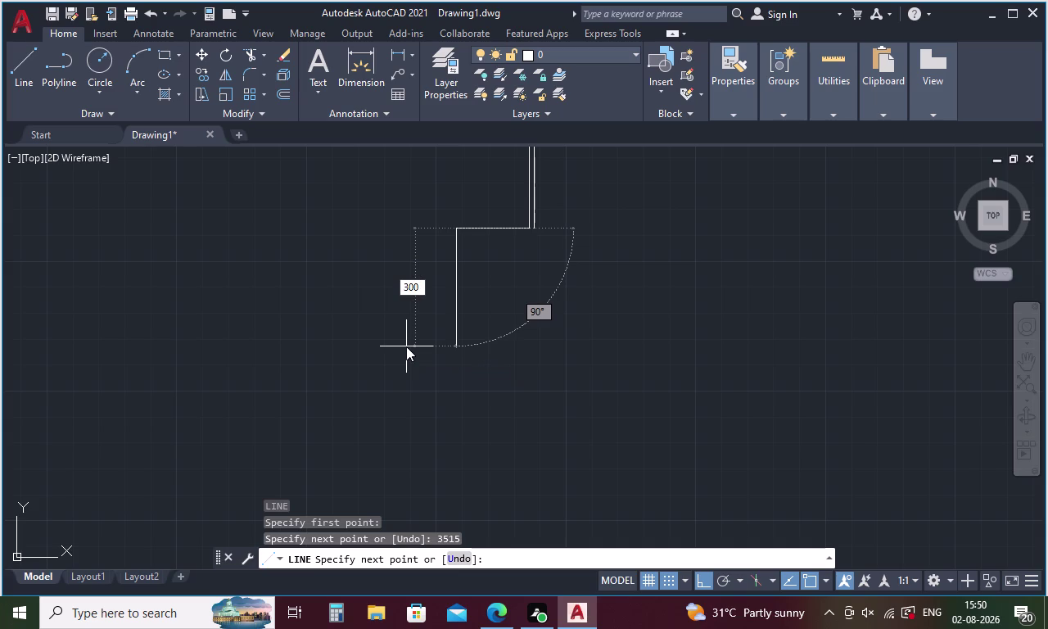
key(Return)
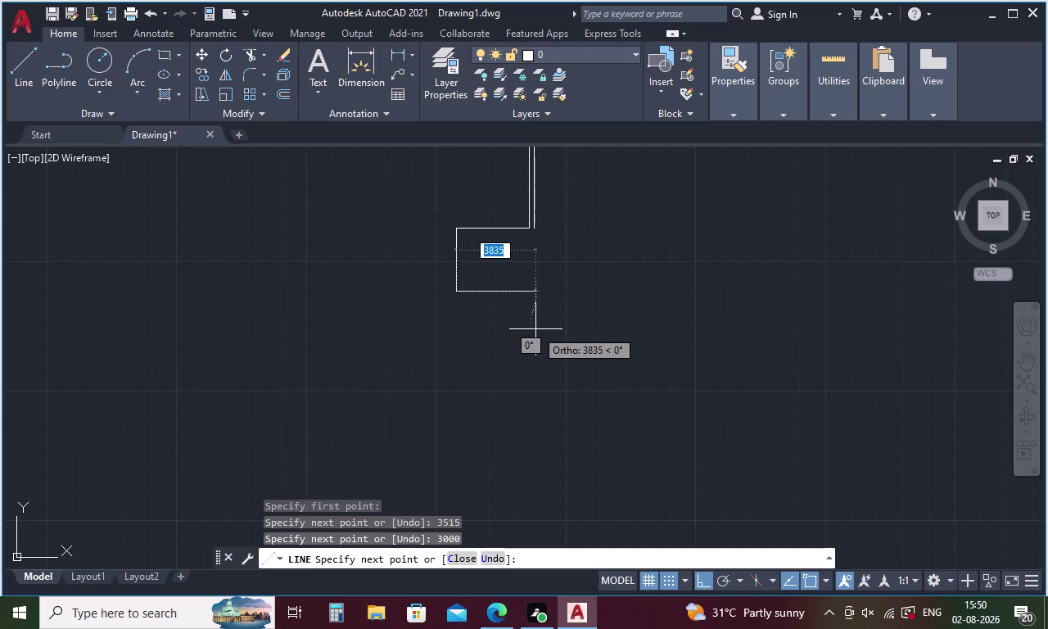
key(Escape)
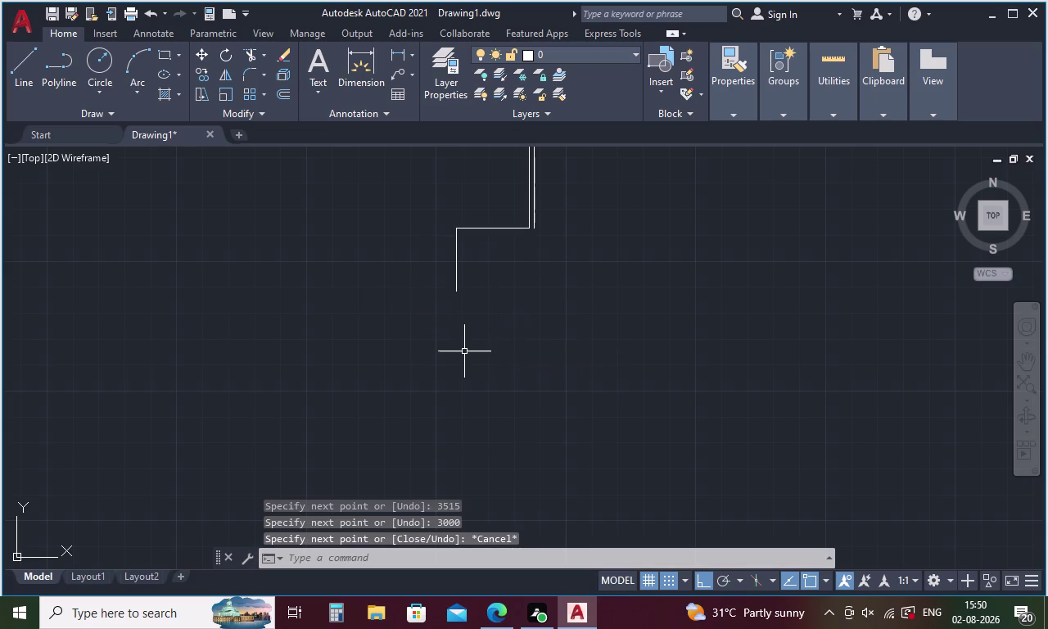
Offset the new horizontal line downward and the vertical line beside it by 230.
key(o)
key(Return)
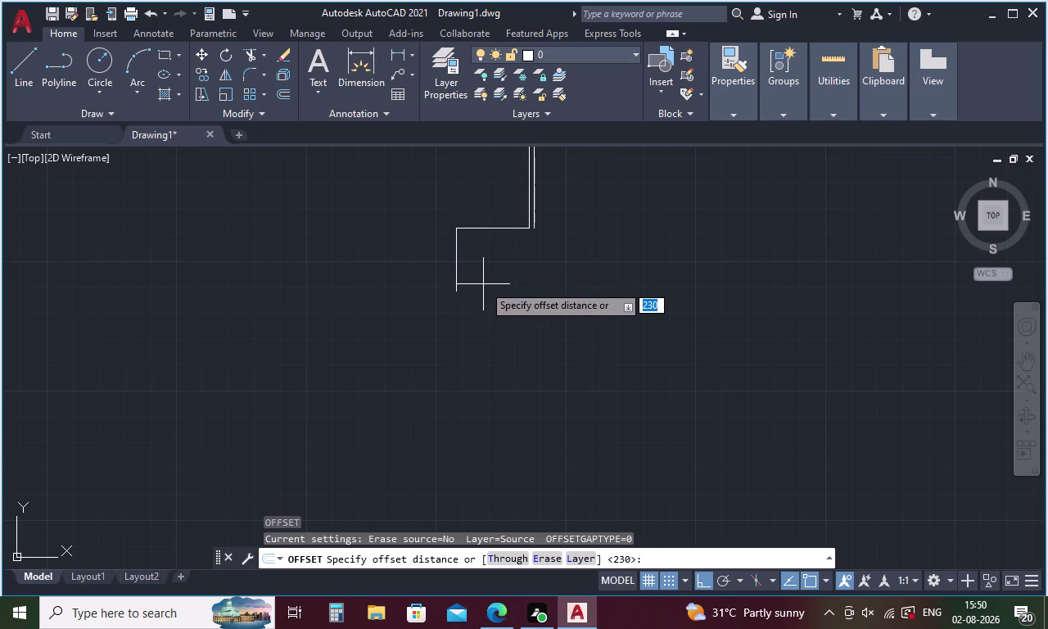
text(230)
key(Return)
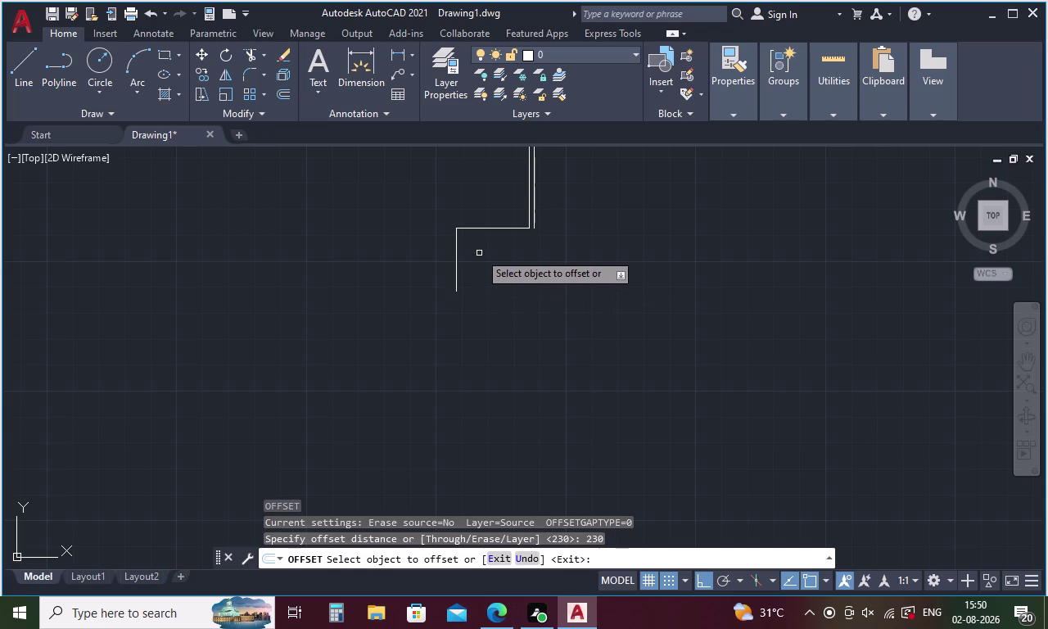
click(479, 229)
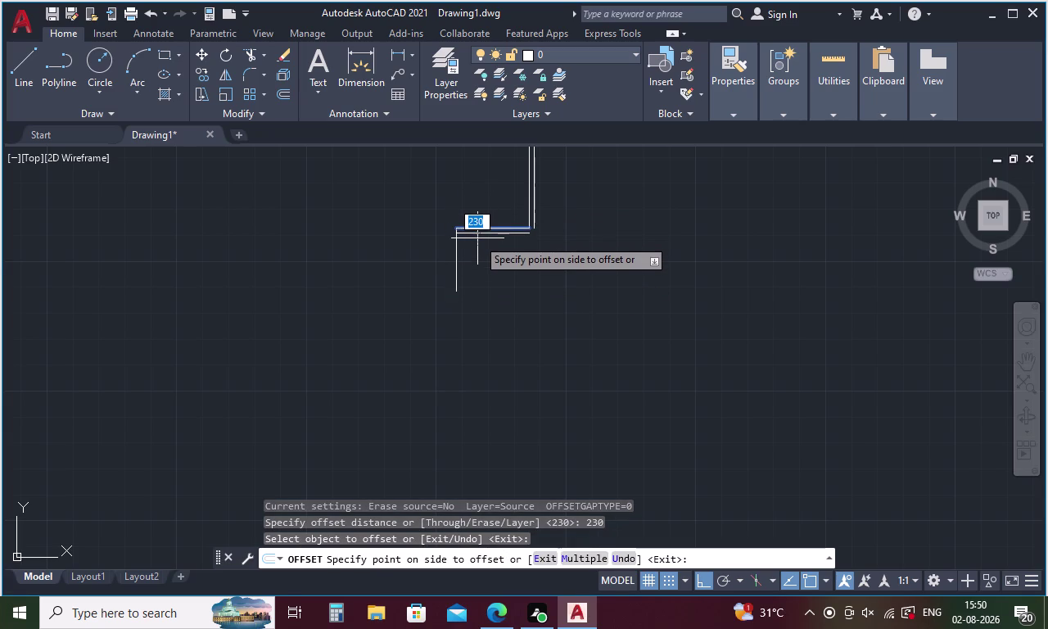
click(477, 245)
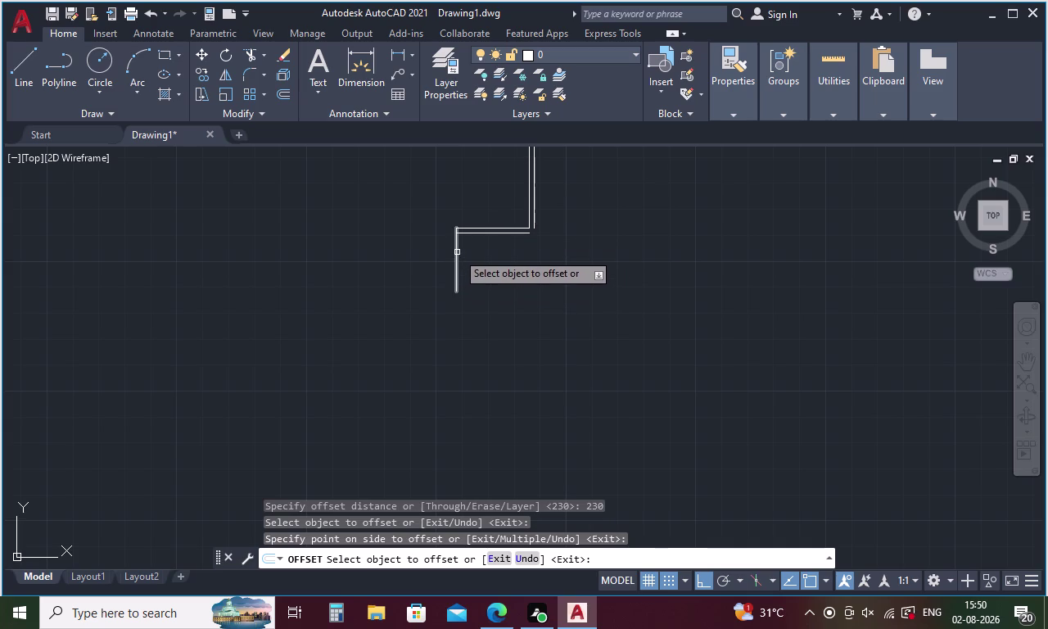
click(457, 252)
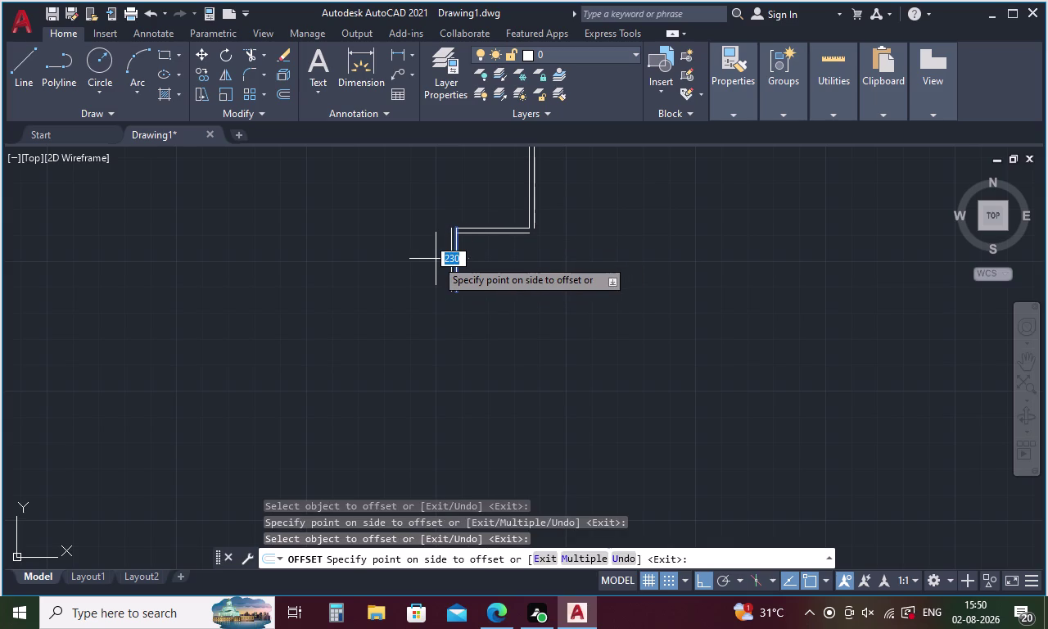
click(436, 259)
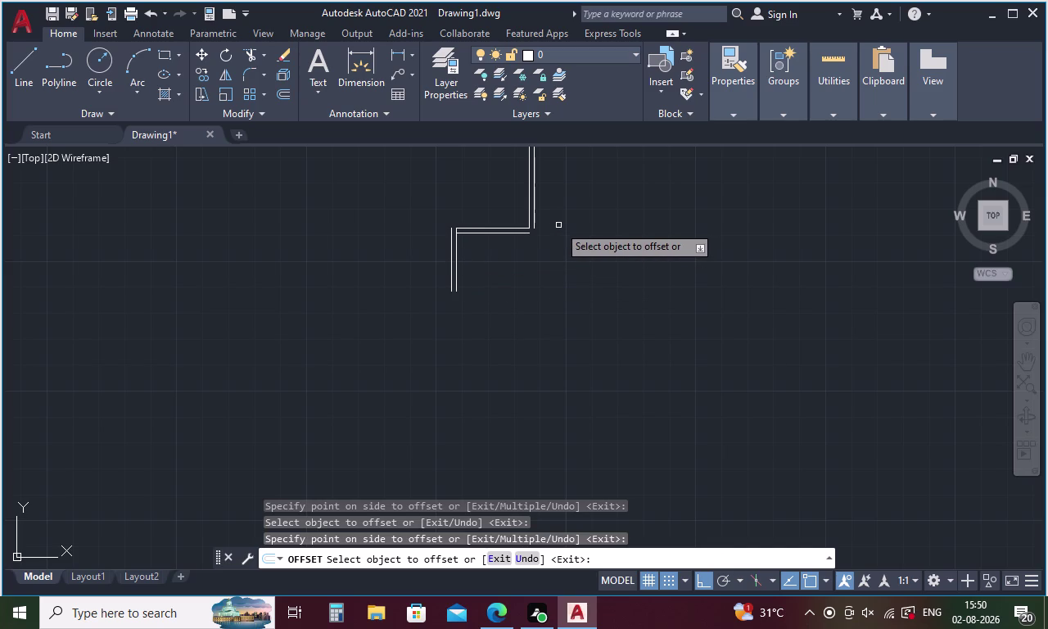
key(Escape)
Offset the left wall line 3515 to the right to create the right wall.
key(o)
key(Return)
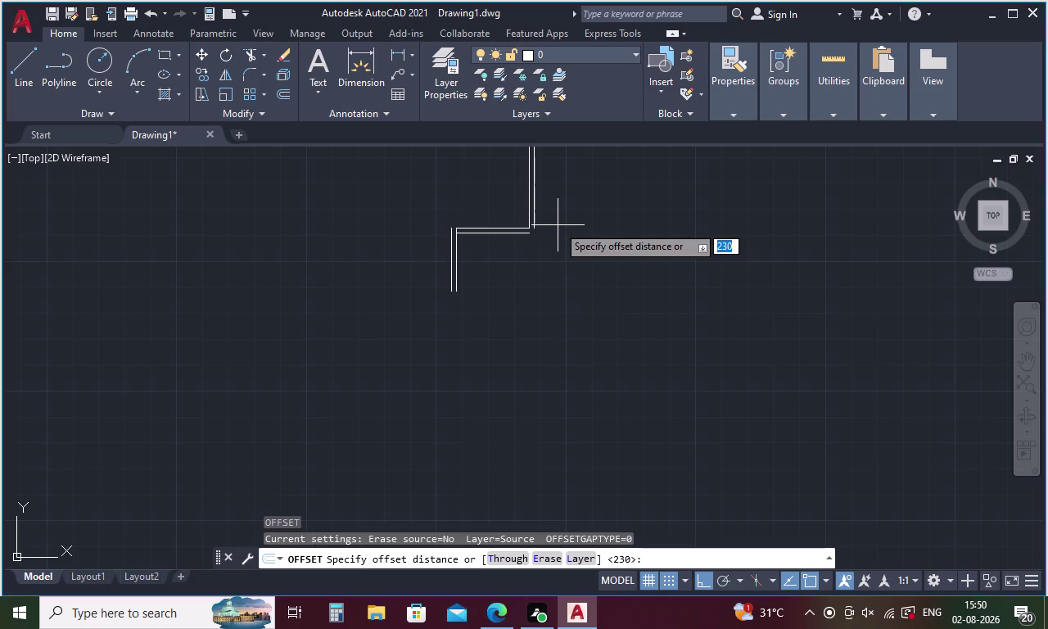
text(35)
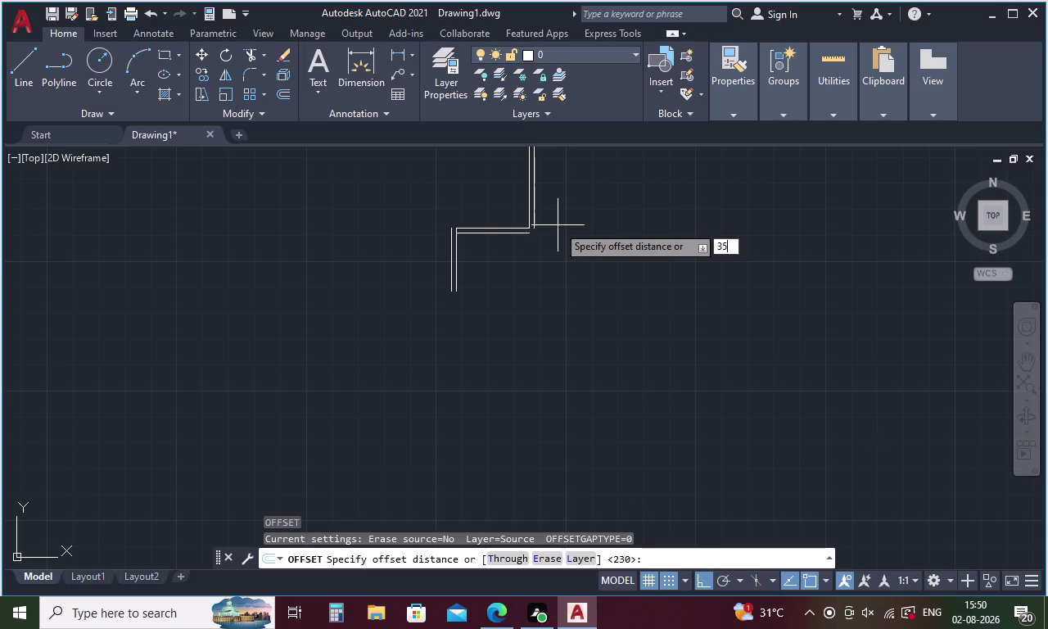
text(15)
key(space)
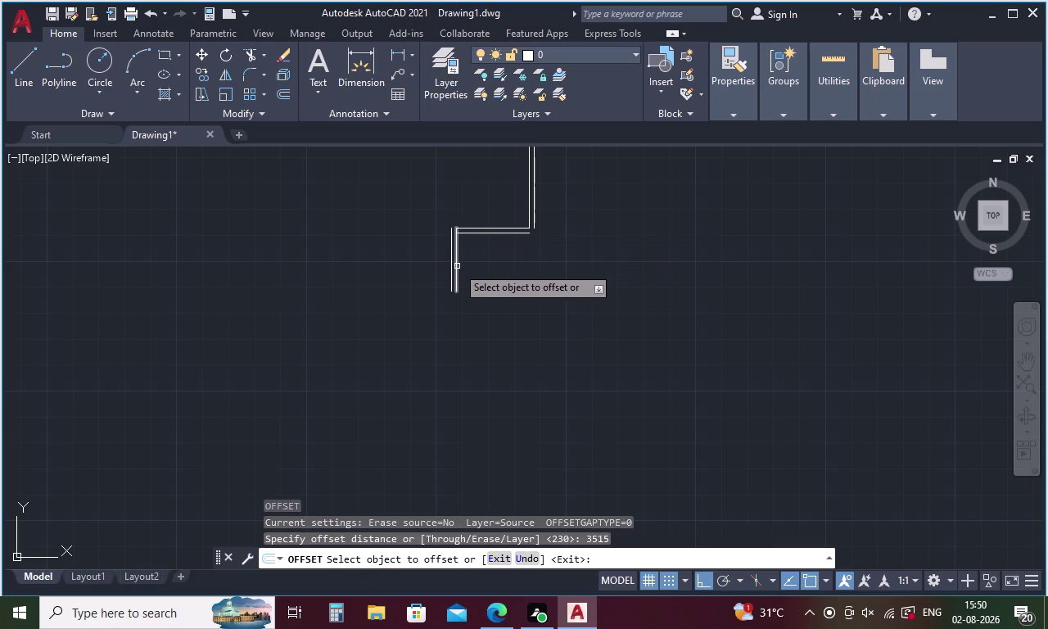
click(457, 266)
click(480, 268)
key(space)
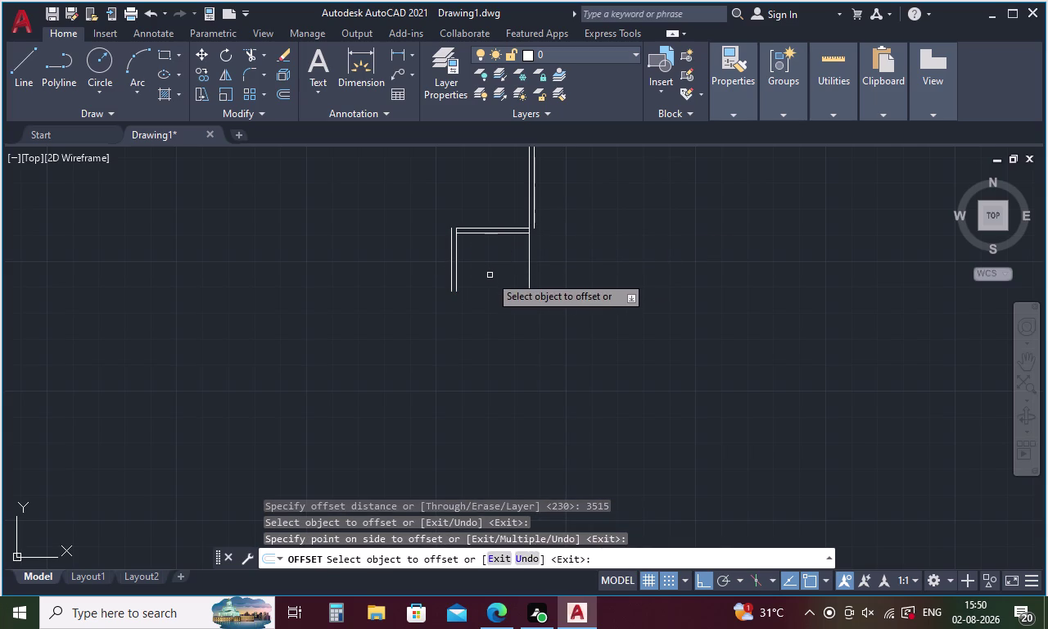
Double the new right wall with a 230 offset on its outer side.
key(space)
text(230)
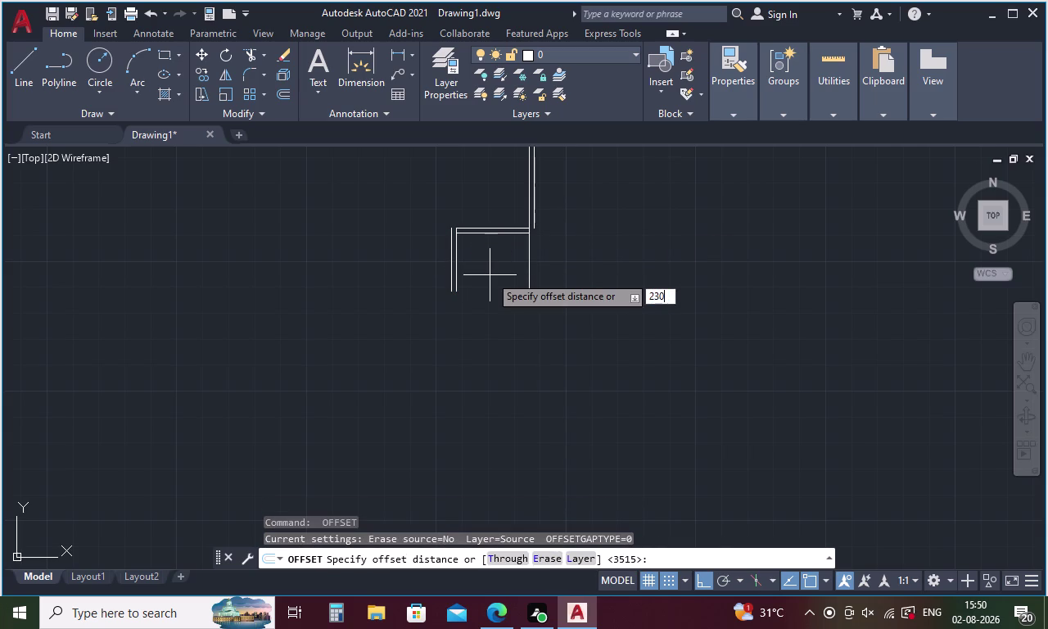
key(space)
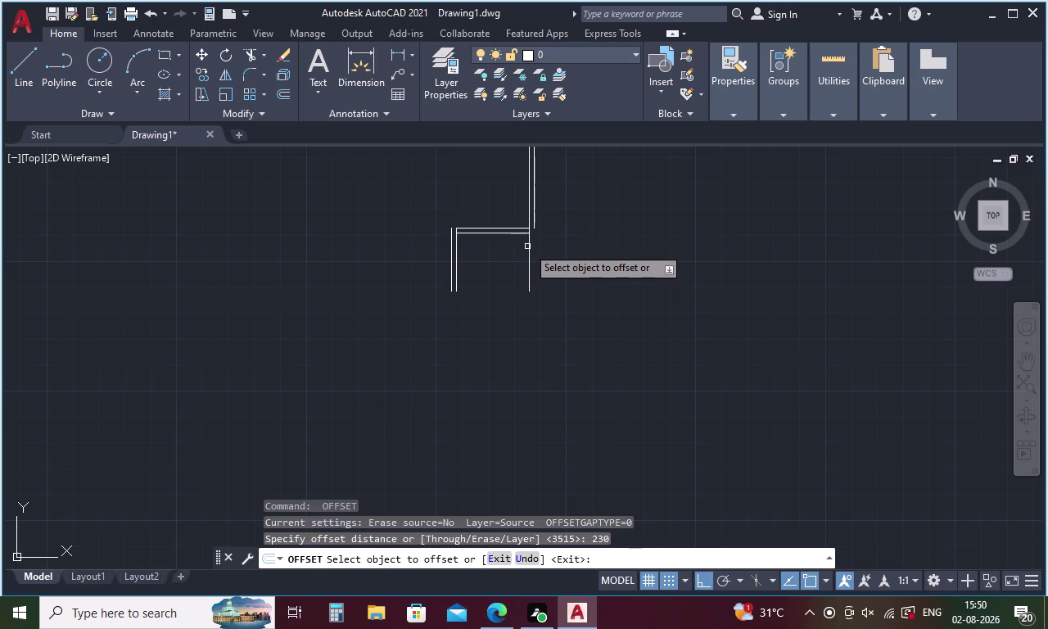
click(528, 247)
click(541, 245)
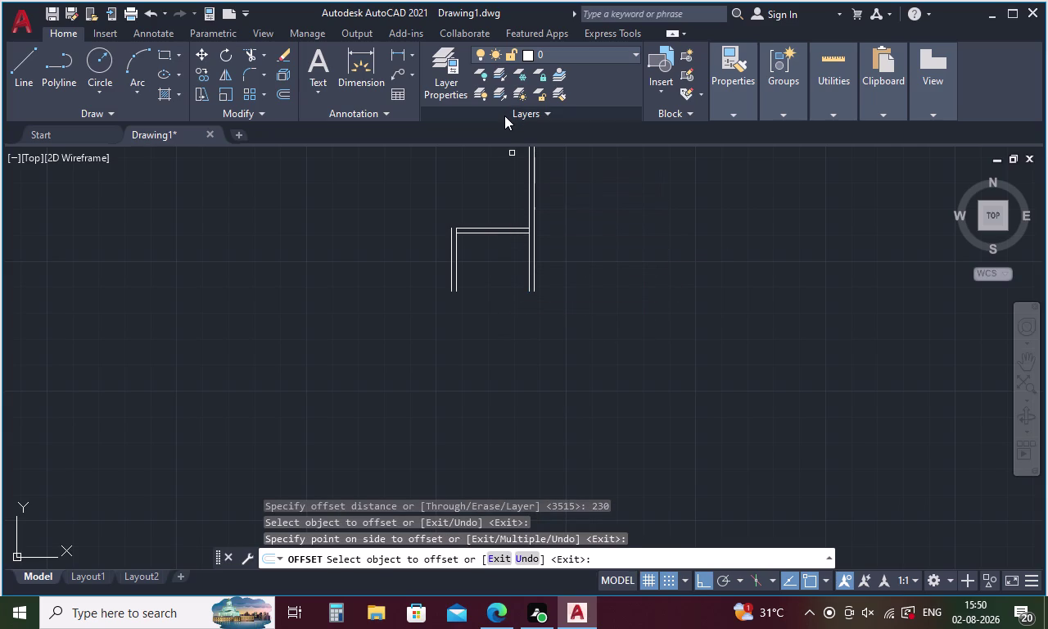
key(Escape)
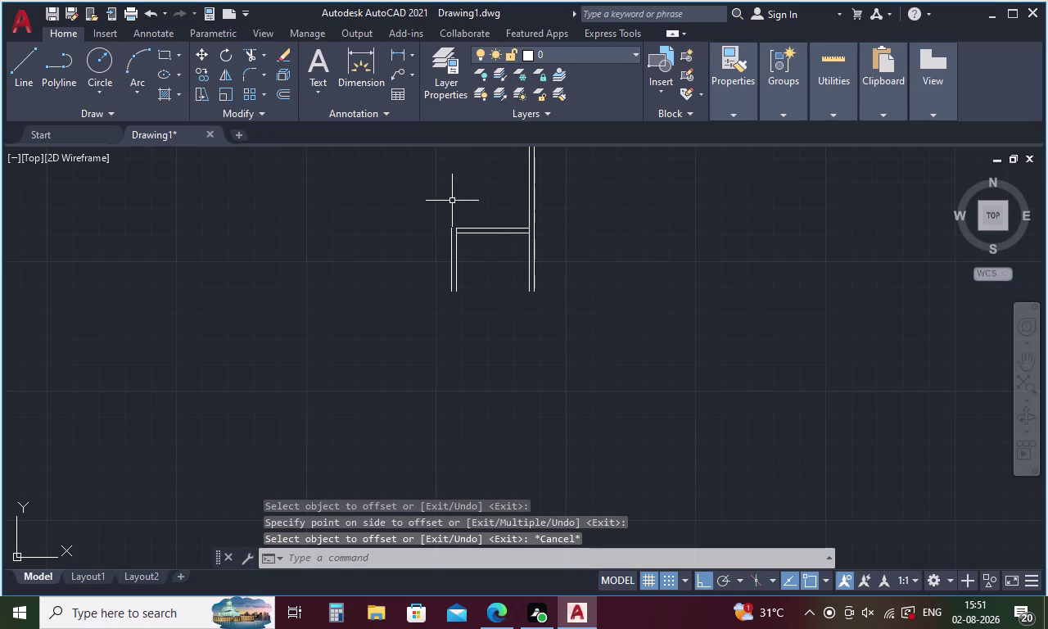
Draw a bottom line between the left and right wall bottoms.
key(l)
key(Return)
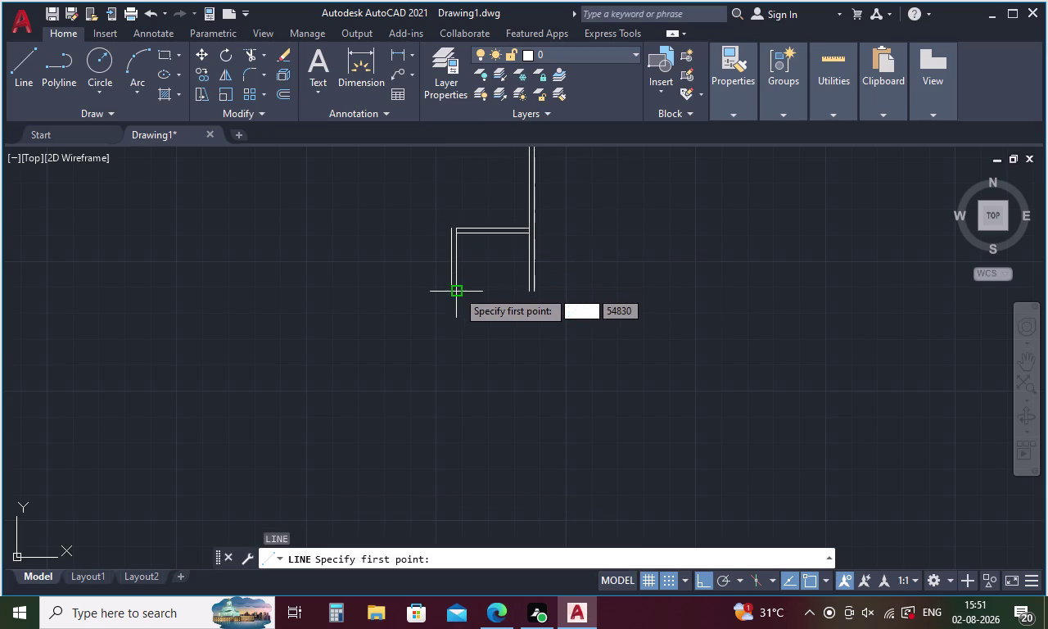
click(457, 290)
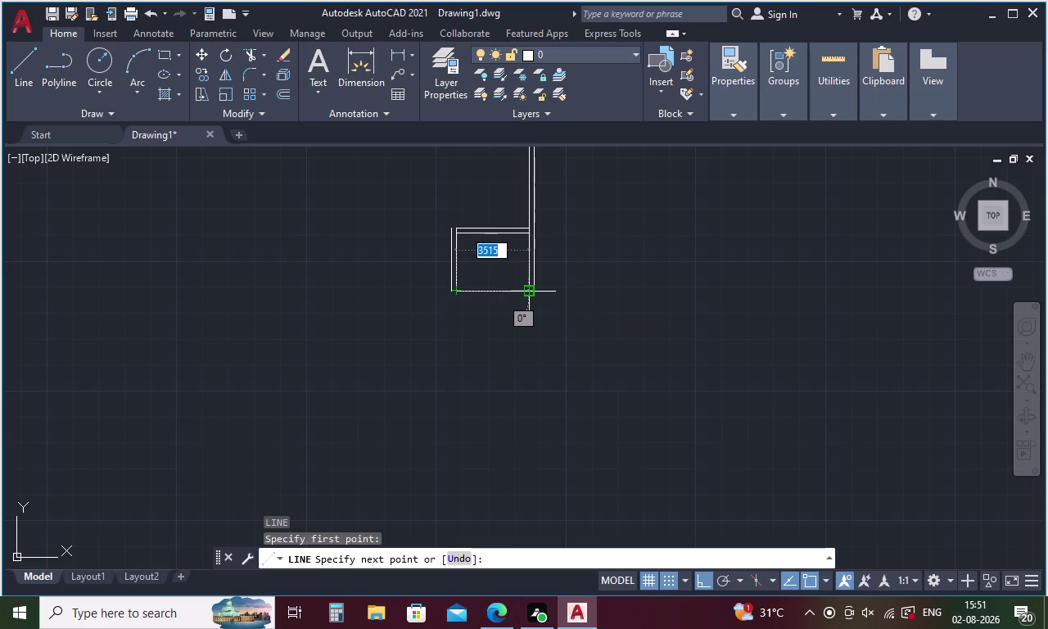
click(526, 296)
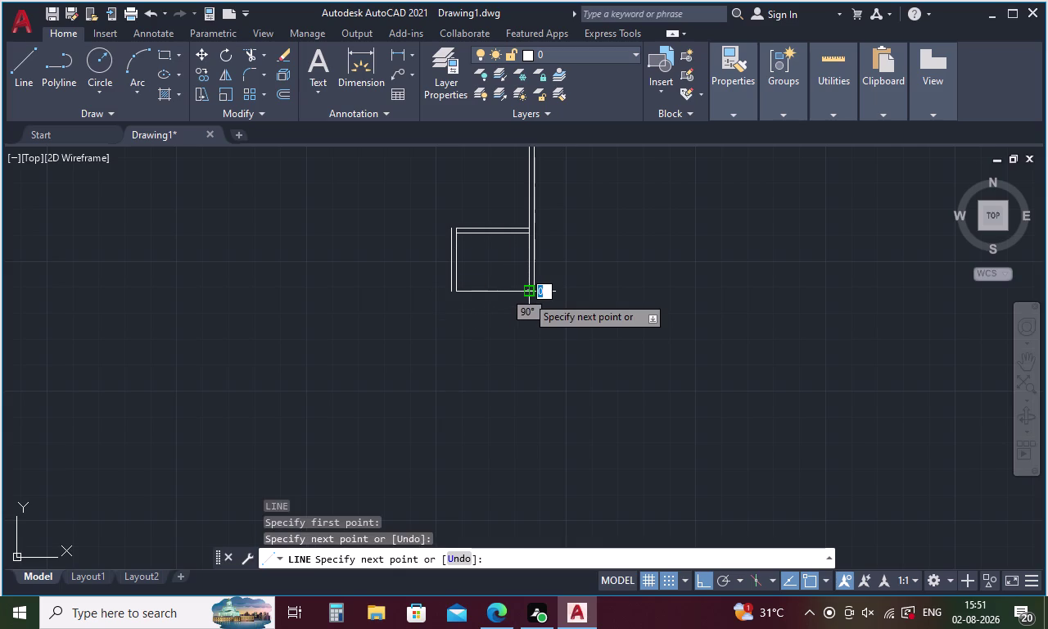
key(Escape)
Offset the bottom line by 230 to double it.
key(o)
key(Return)
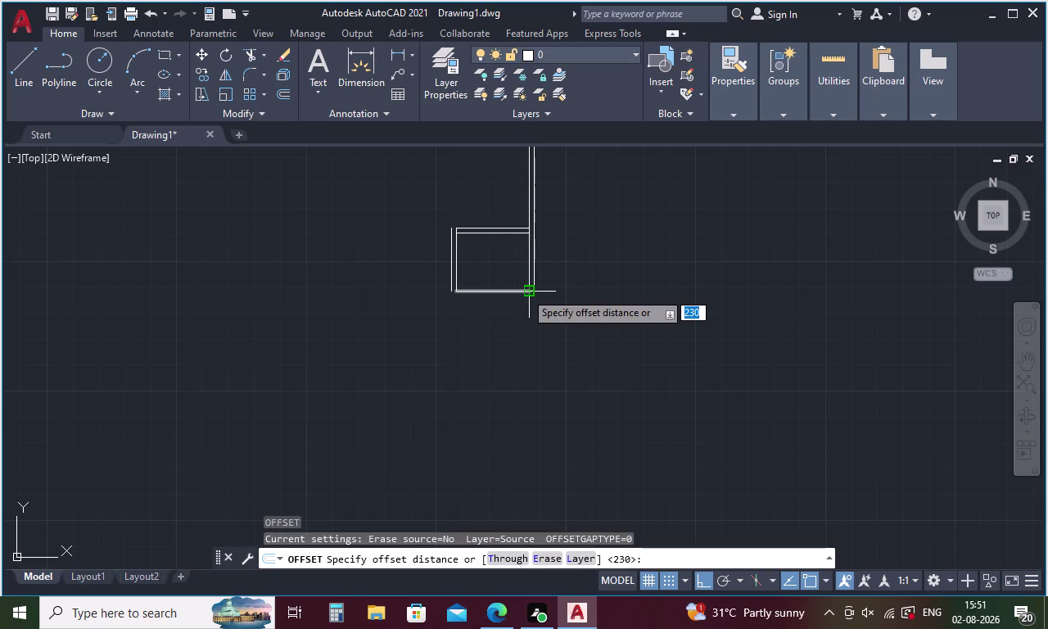
text(25)
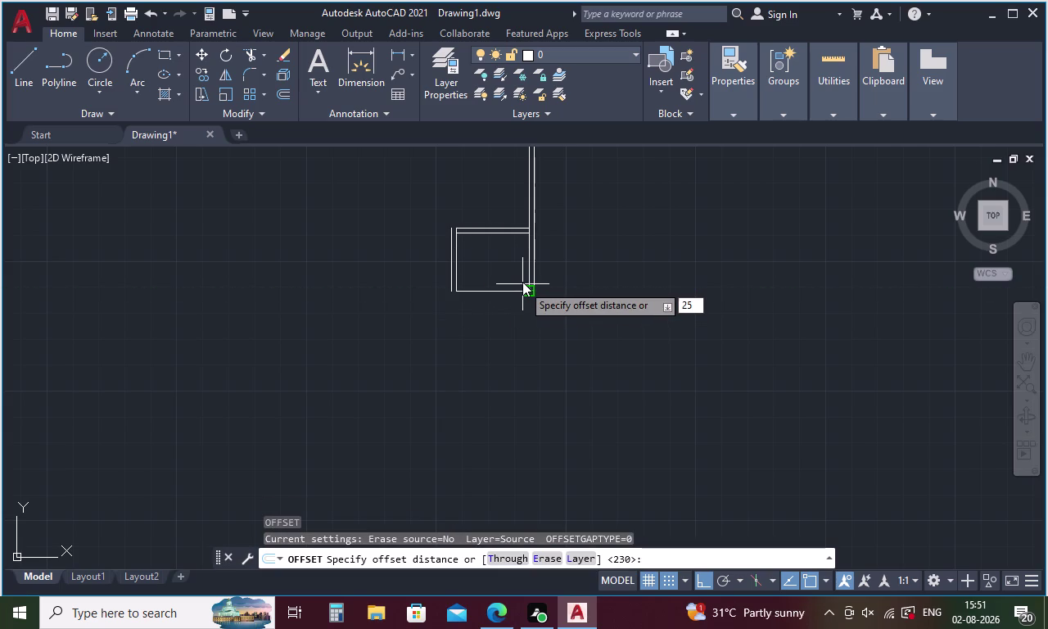
key(BackSpace)
key(3)
key(0)
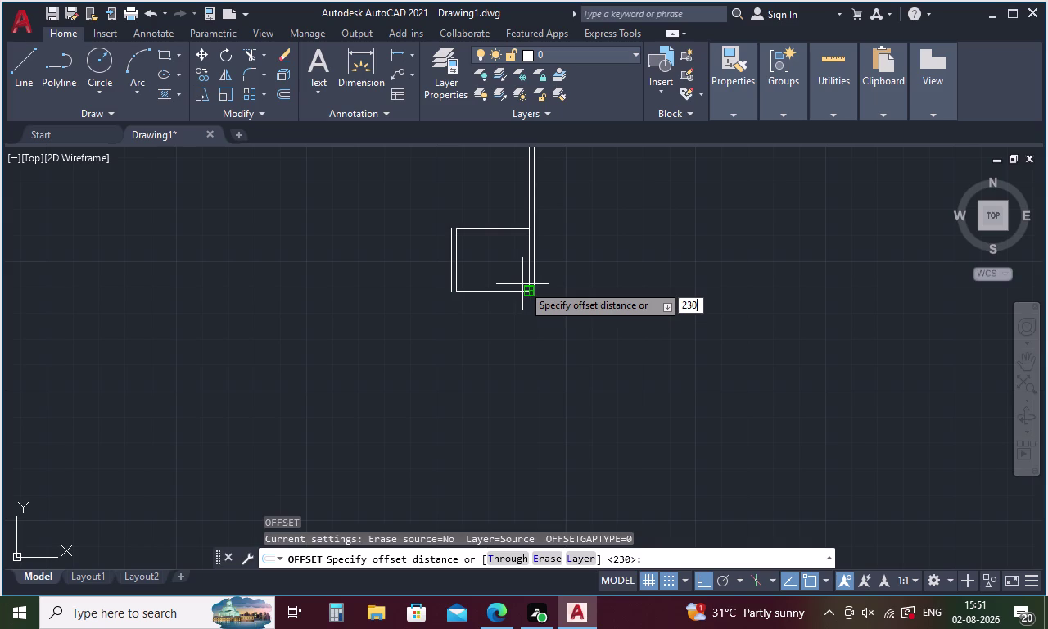
key(Return)
click(515, 289)
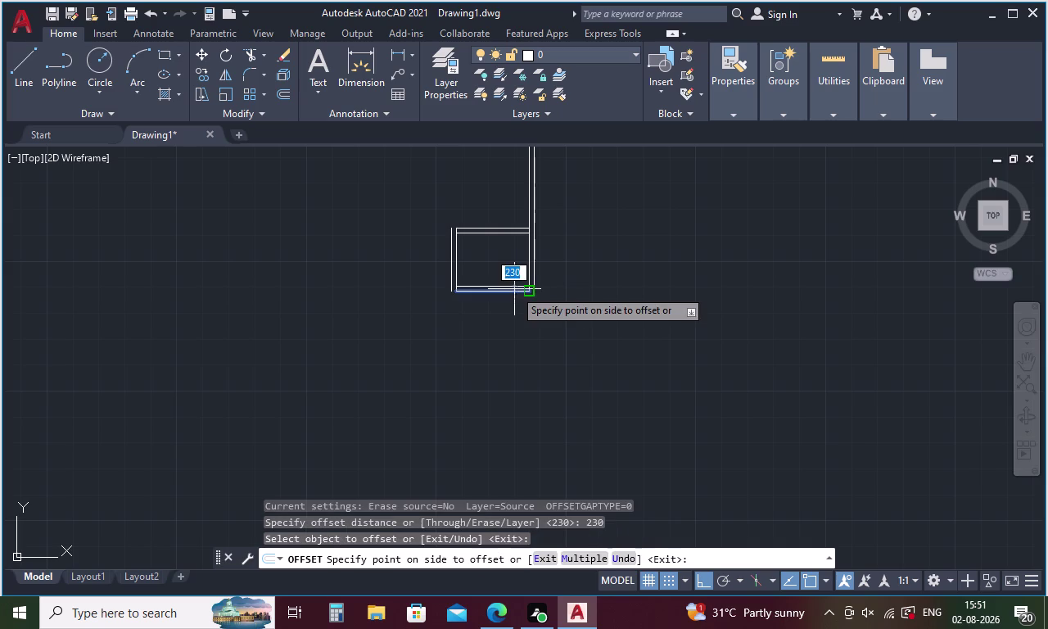
click(514, 313)
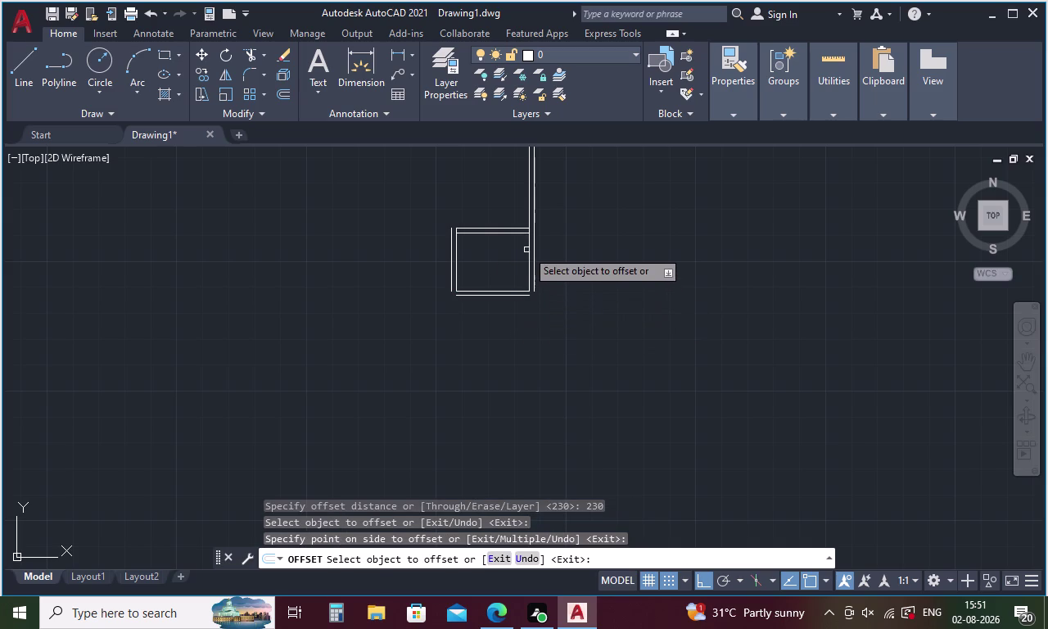
key(Escape)
key(f)
key(Return)
Fillet three pairs of the small room's wall lines in Multiple mode.
key(m)
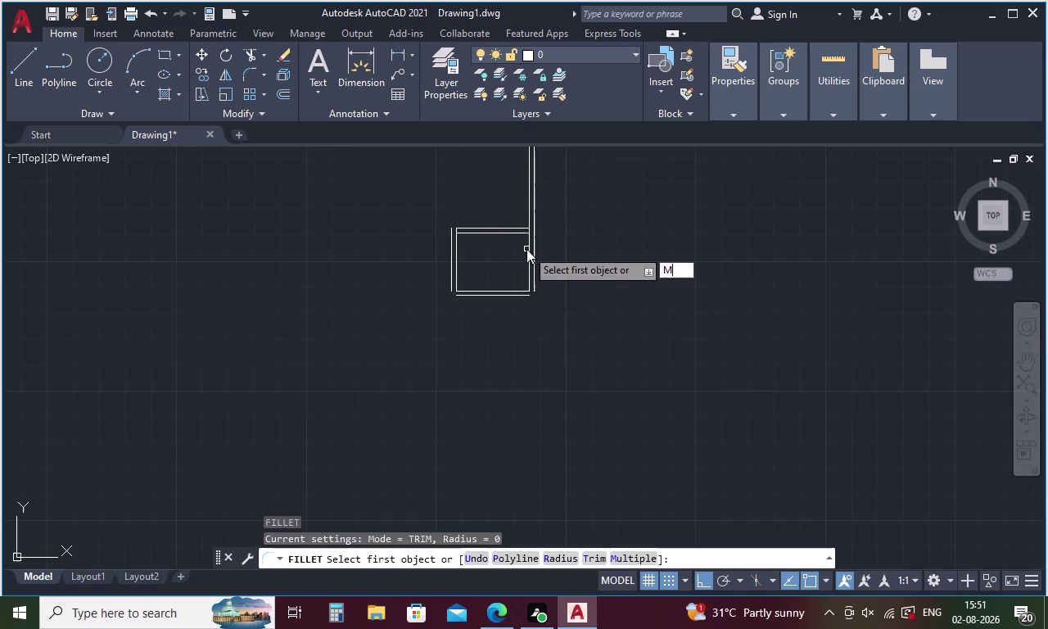
key(Return)
scroll(up, 3)
click(466, 230)
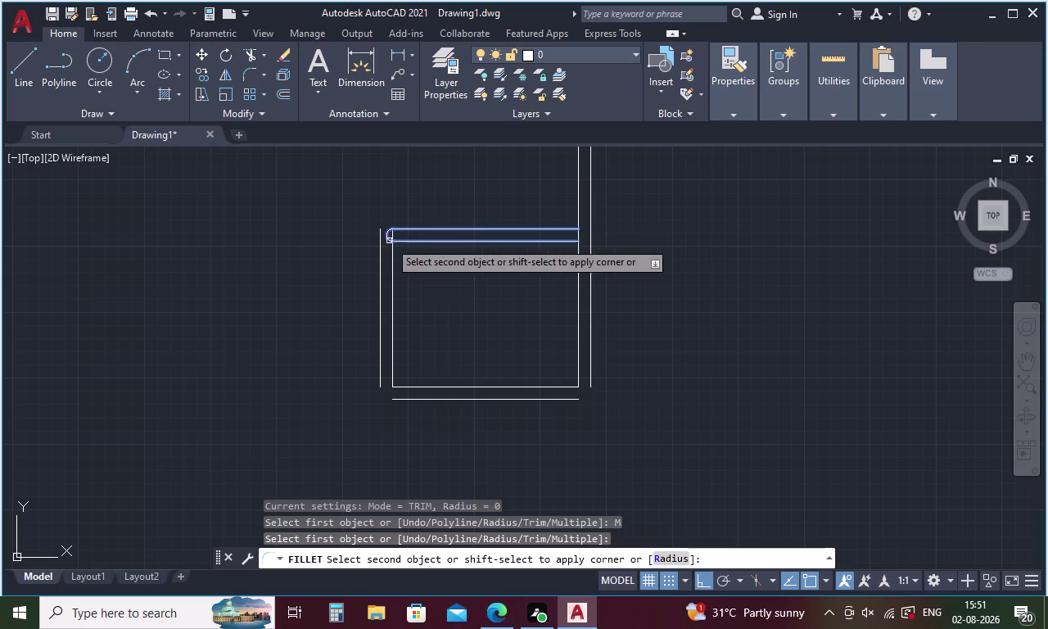
click(380, 234)
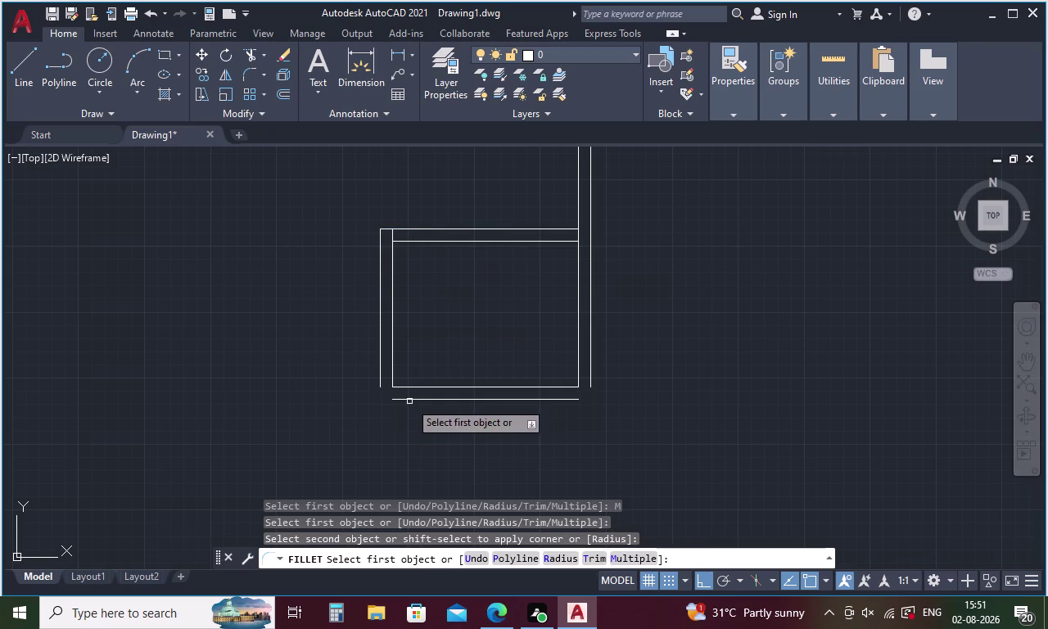
click(410, 400)
click(379, 378)
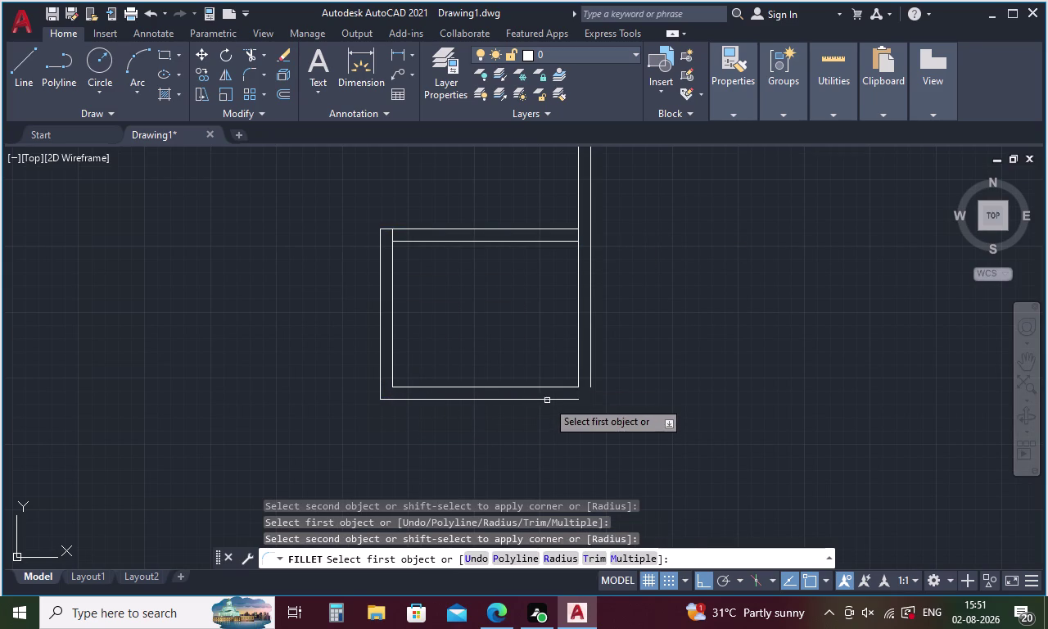
click(547, 398)
click(590, 339)
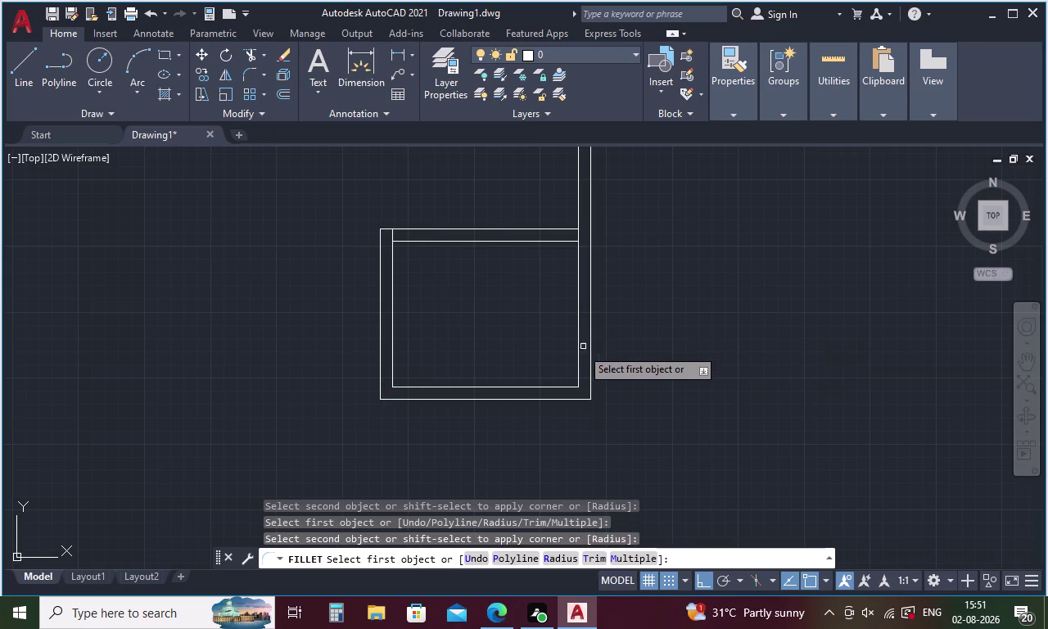
scroll(down, 3)
middle_drag(597, 348, 557, 353)
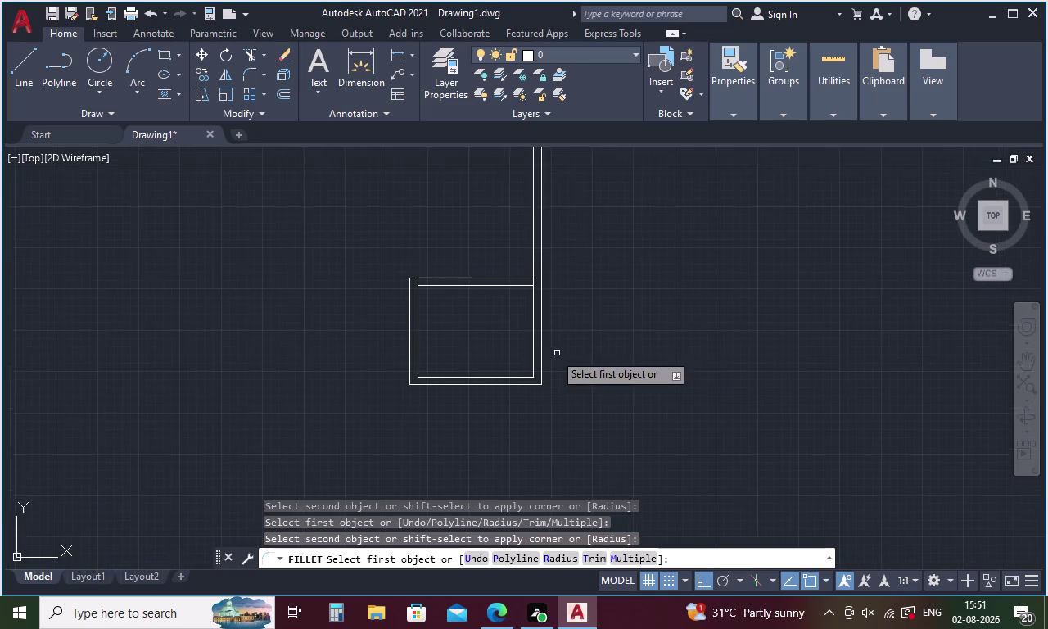
scroll(down, 3)
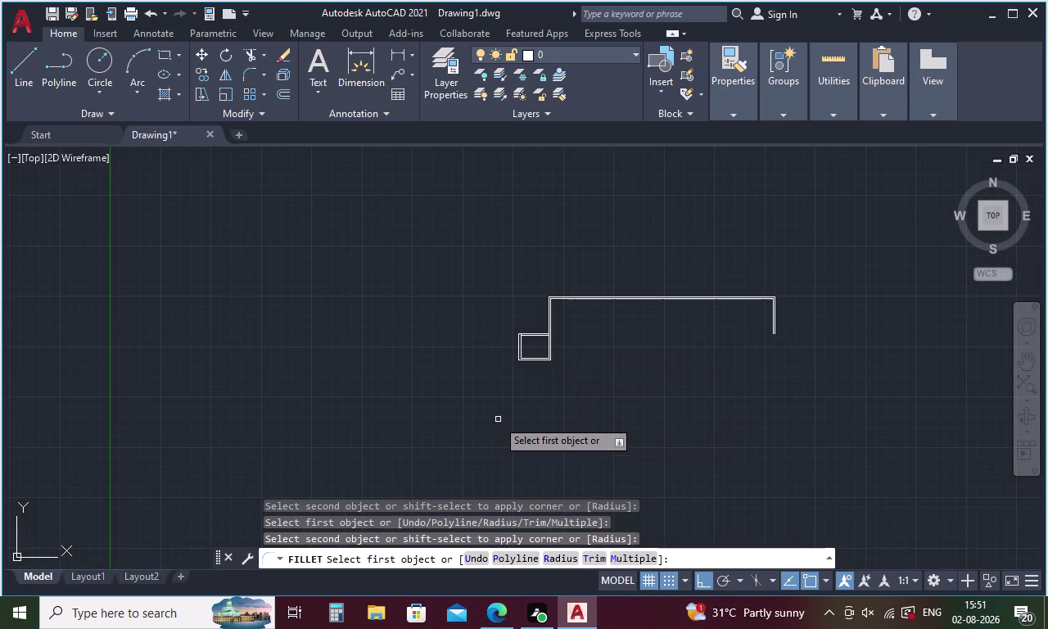
scroll(up, 3)
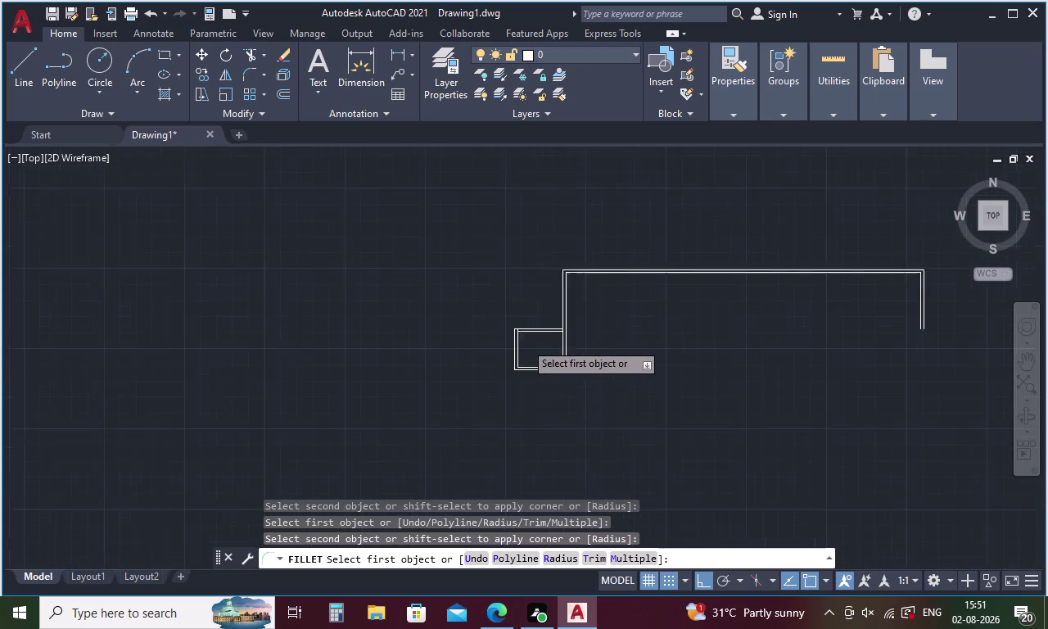
Measure the distance from the room's top-left corner to its bottom corner with DI.
key(Escape)
text(DI)
key(Return)
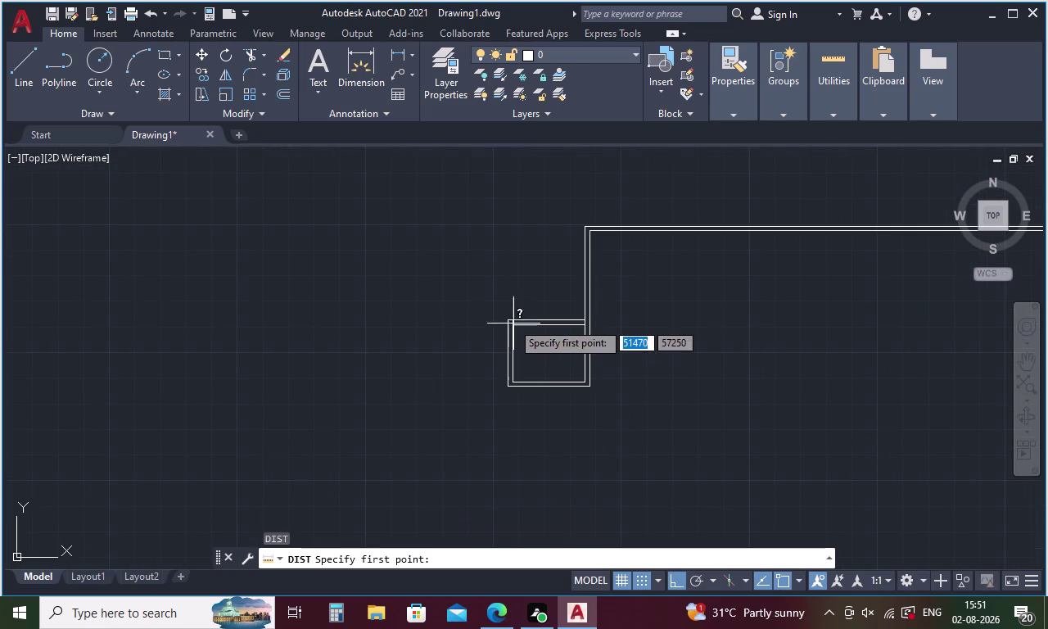
click(512, 323)
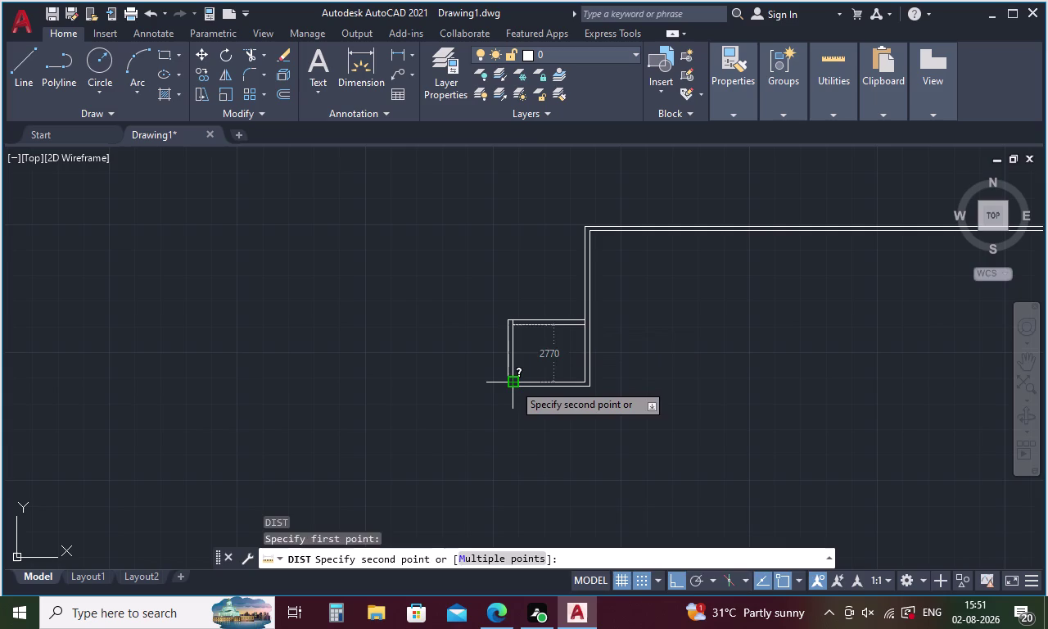
click(514, 384)
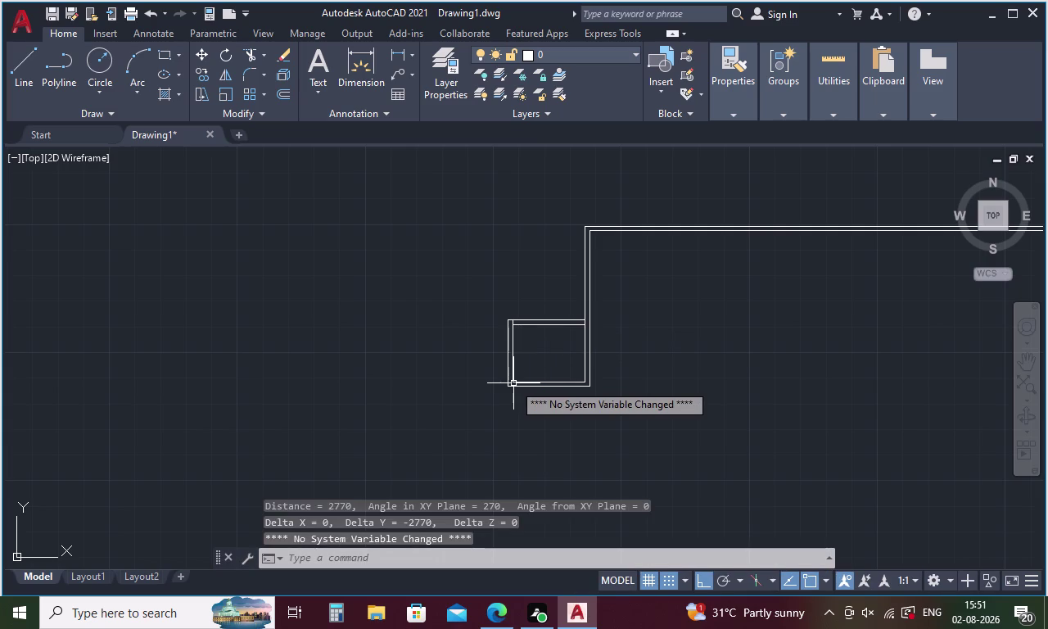
scroll(up, 3)
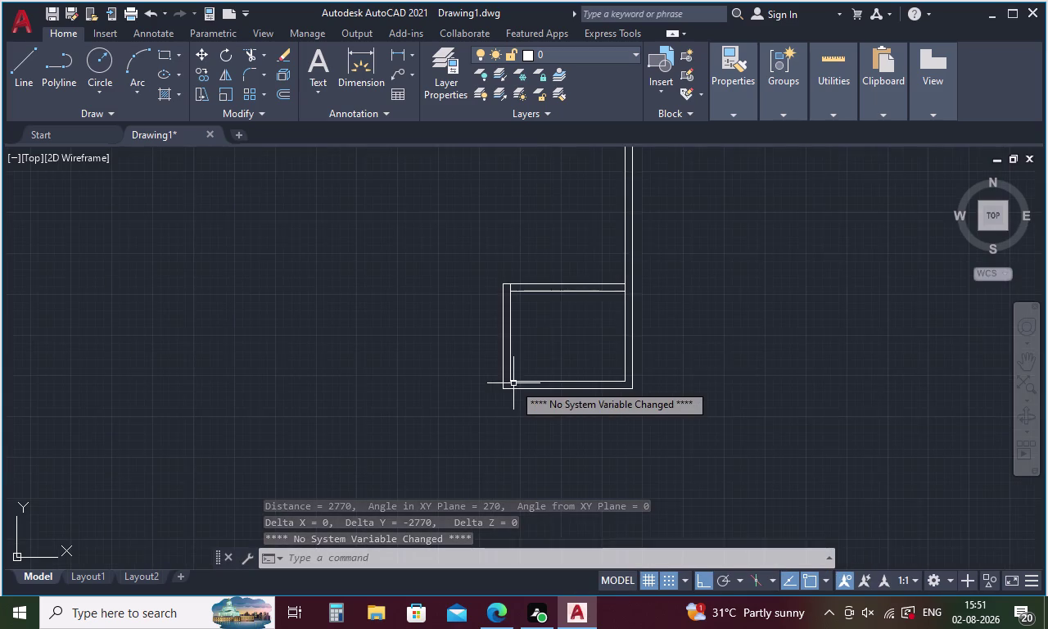
scroll(up, 3)
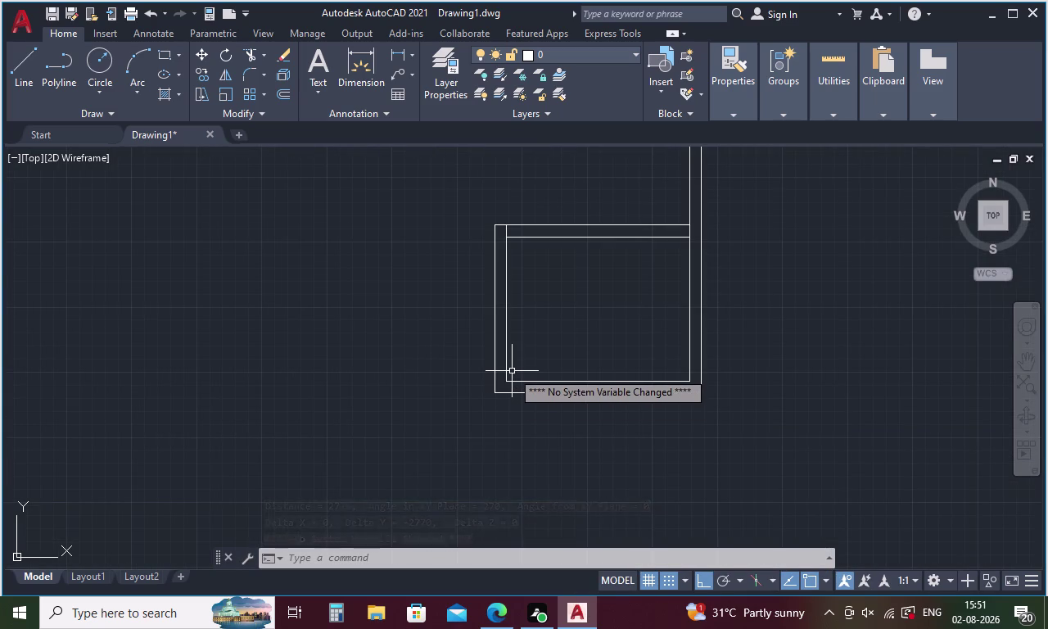
Draw a line along the inner left wall, then erase it.
key(Escape)
key(l)
key(Return)
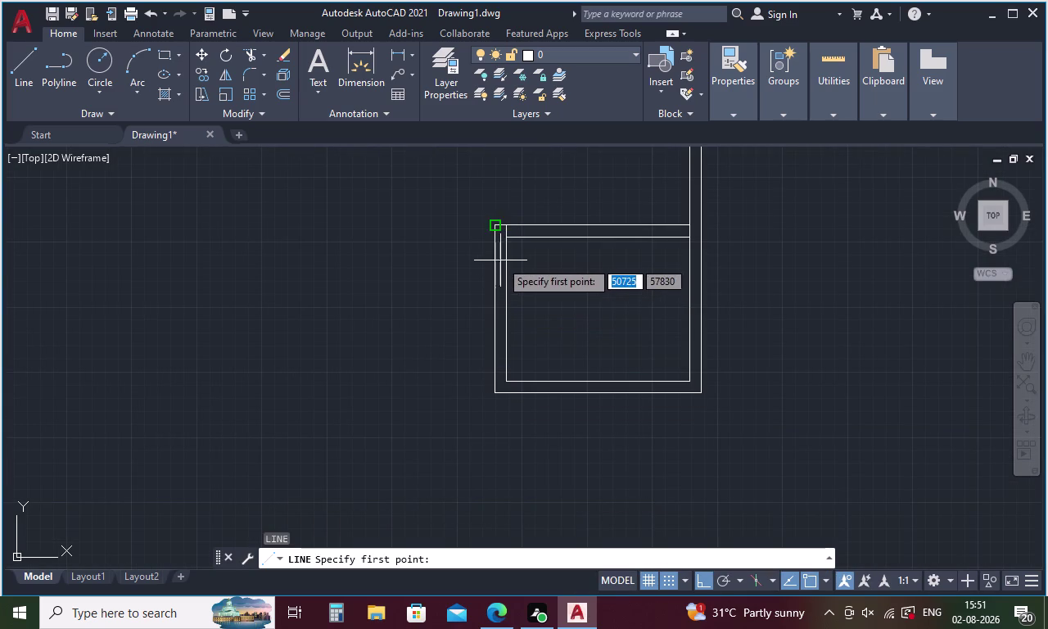
click(506, 242)
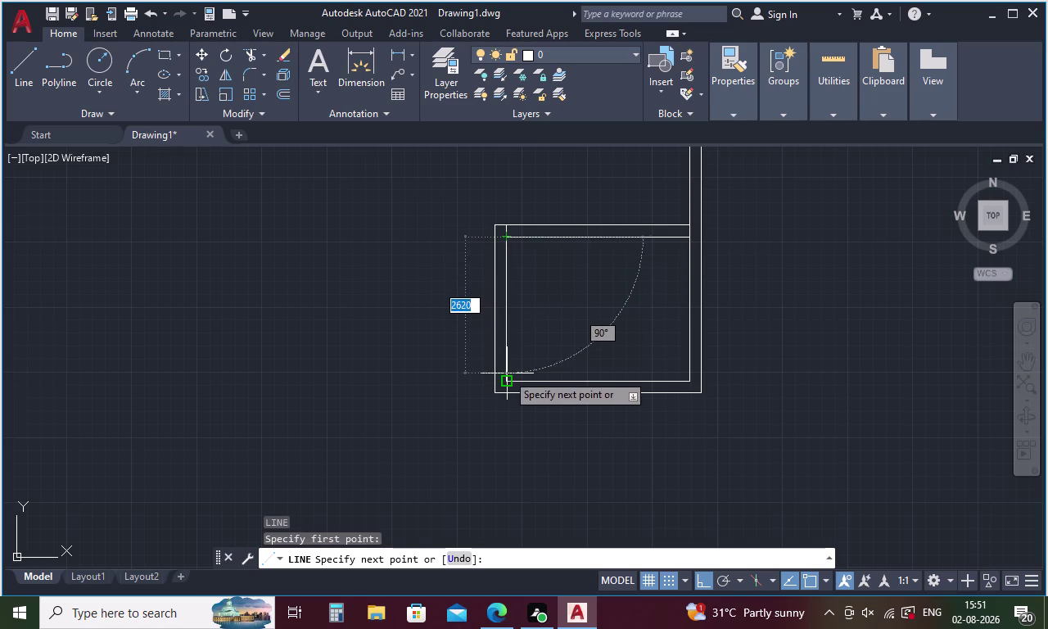
click(507, 381)
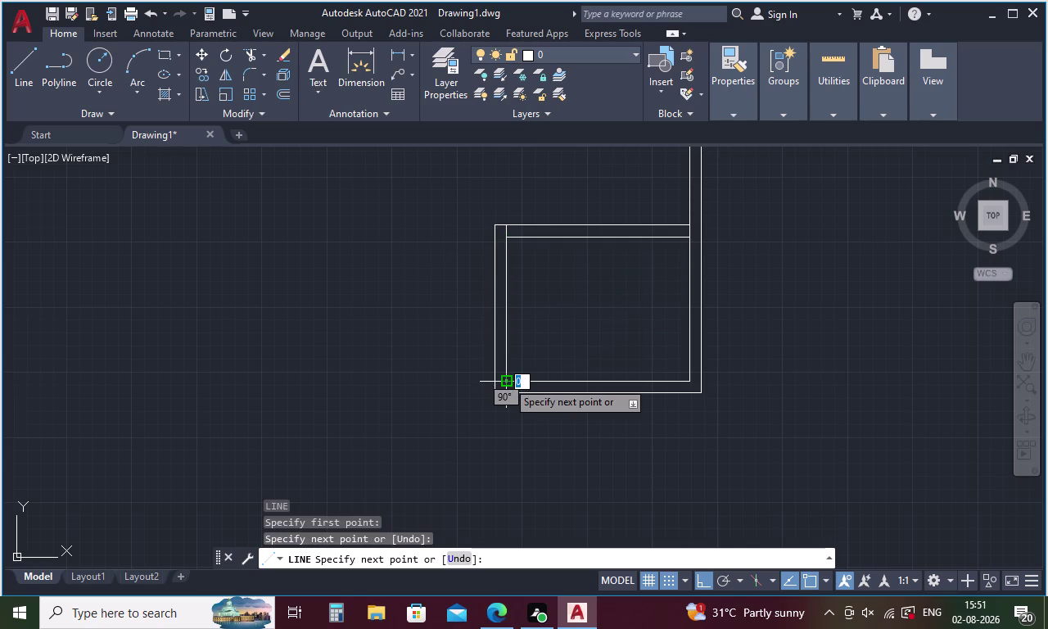
key(Escape)
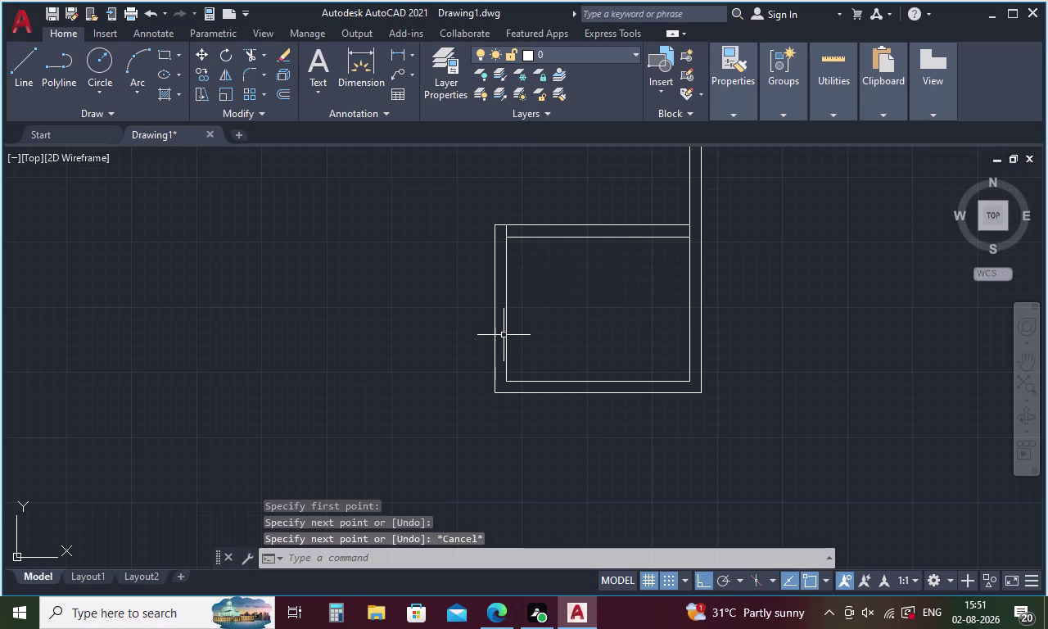
click(504, 334)
key(Delete)
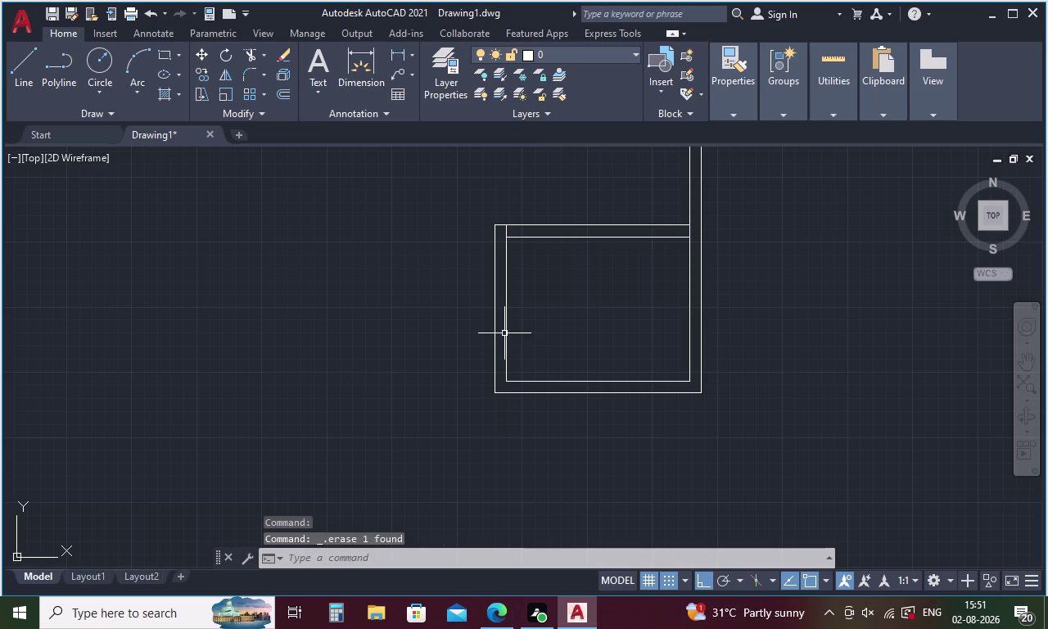
key(f)
key(BackSpace)
key(d)
key(Return)
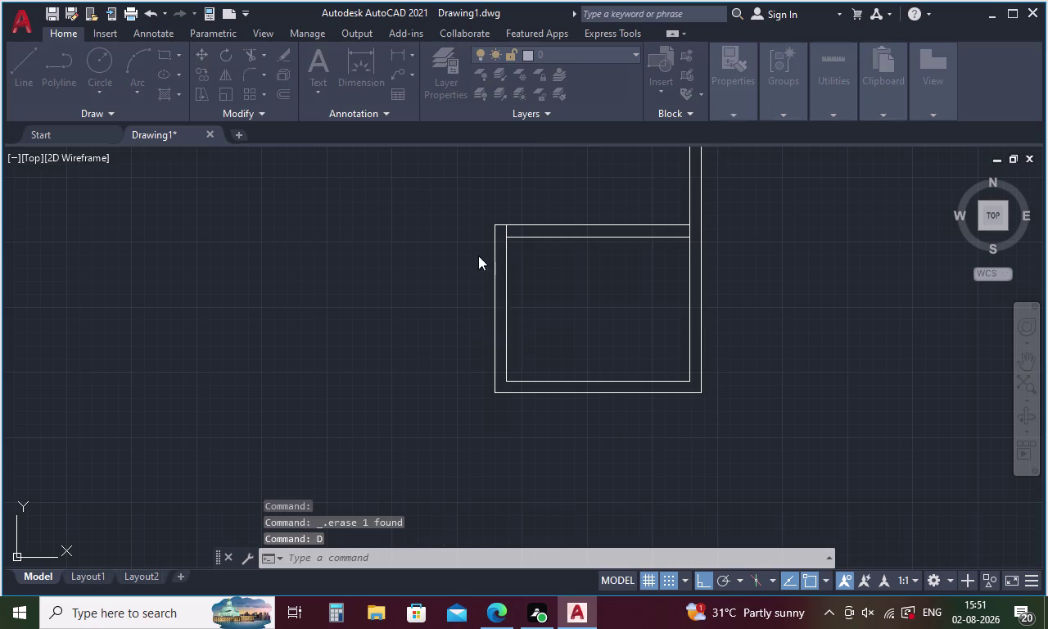
Close the dimension style dialog and measure the 2770 inner wall height with DIST.
click(730, 154)
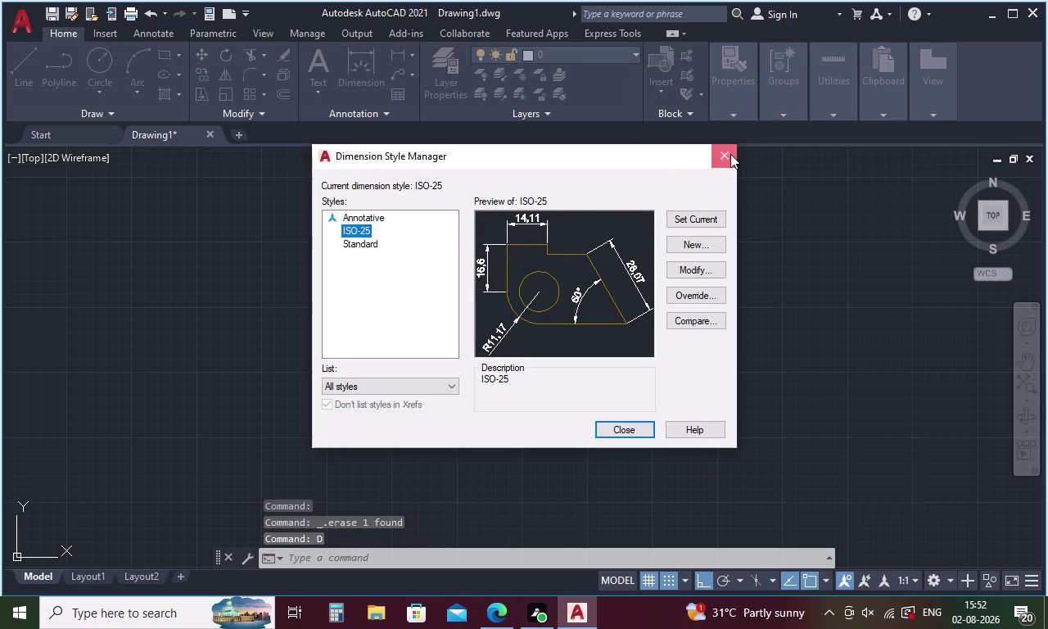
key(s)
key(BackSpace)
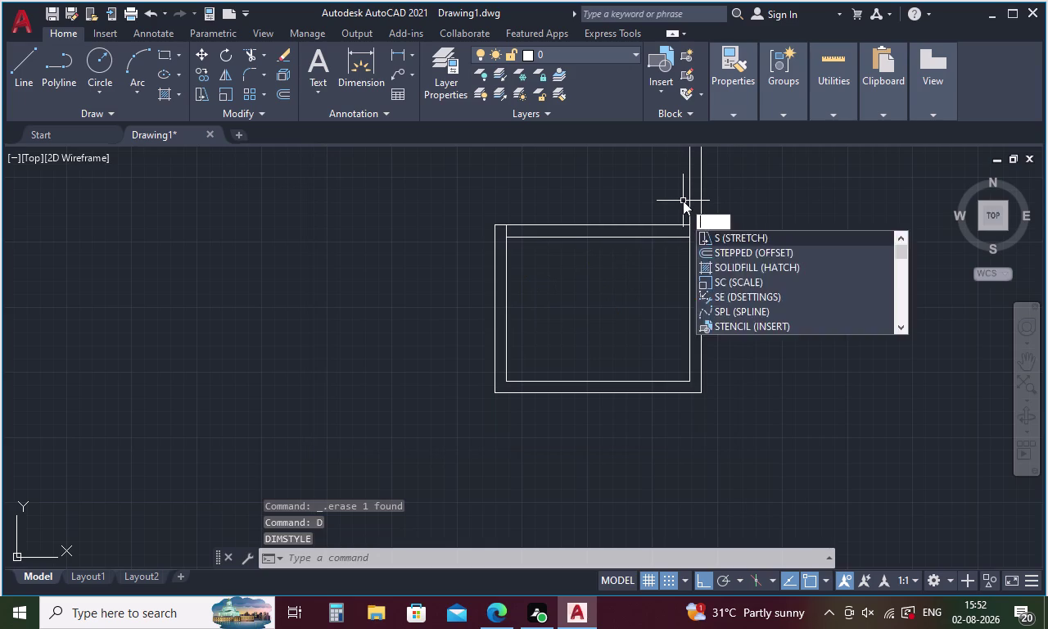
text(DI)
key(Return)
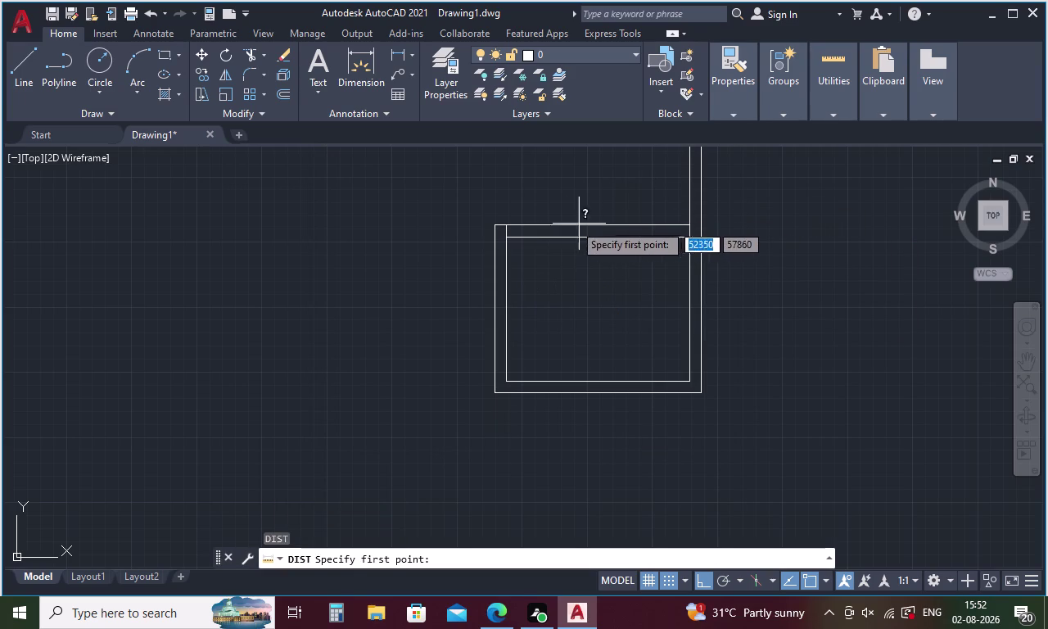
click(509, 238)
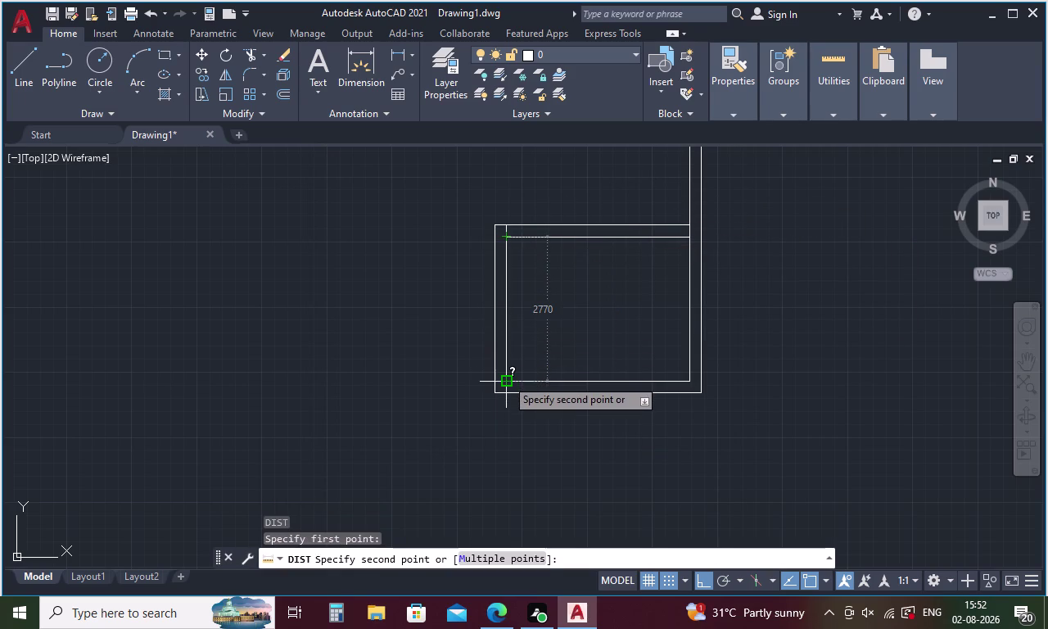
click(506, 379)
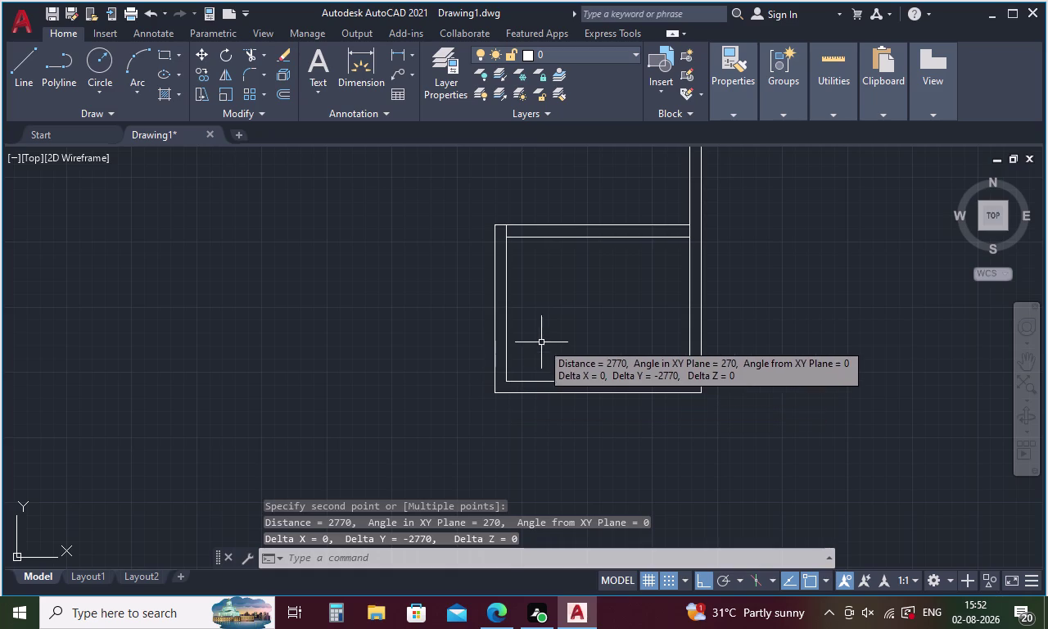
Erase the rectangular wall outline, keeping the two parallel vertical wall lines.
click(543, 339)
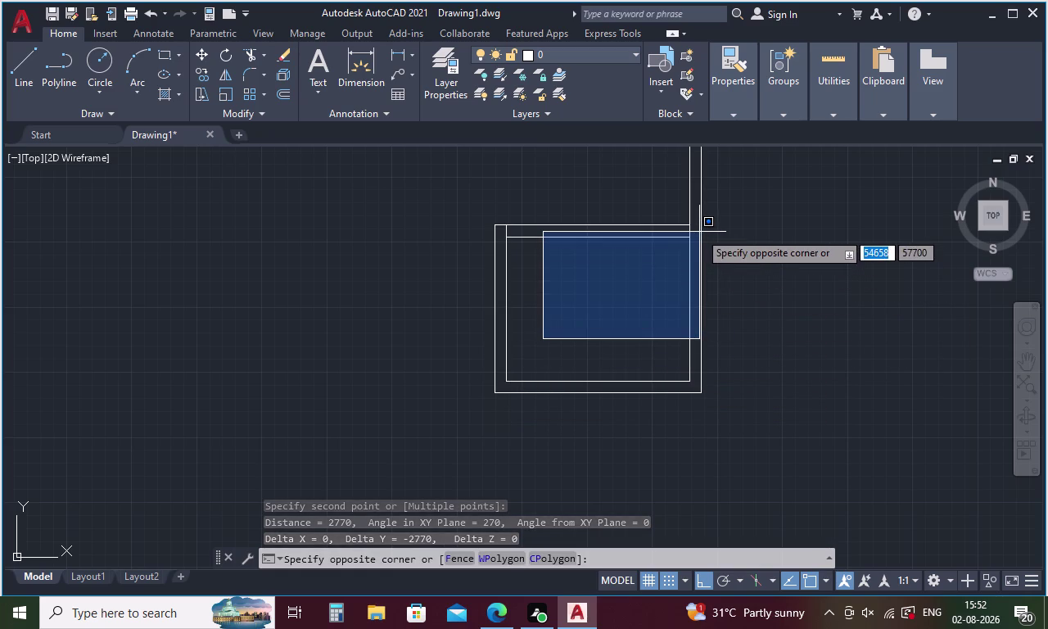
key(Escape)
drag(738, 295, 466, 172)
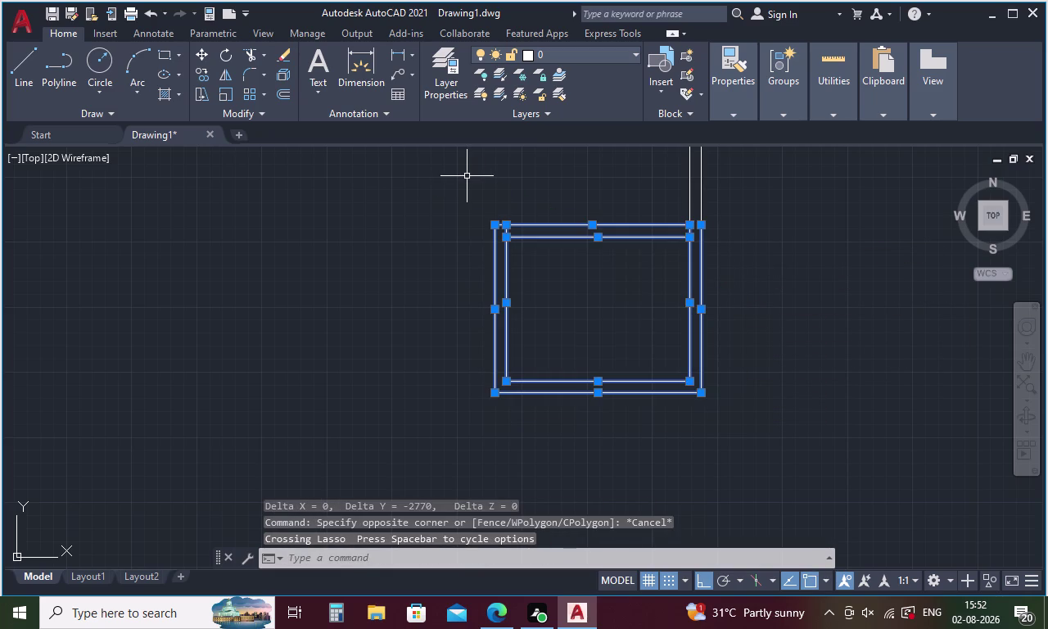
key(Delete)
scroll(down, 3)
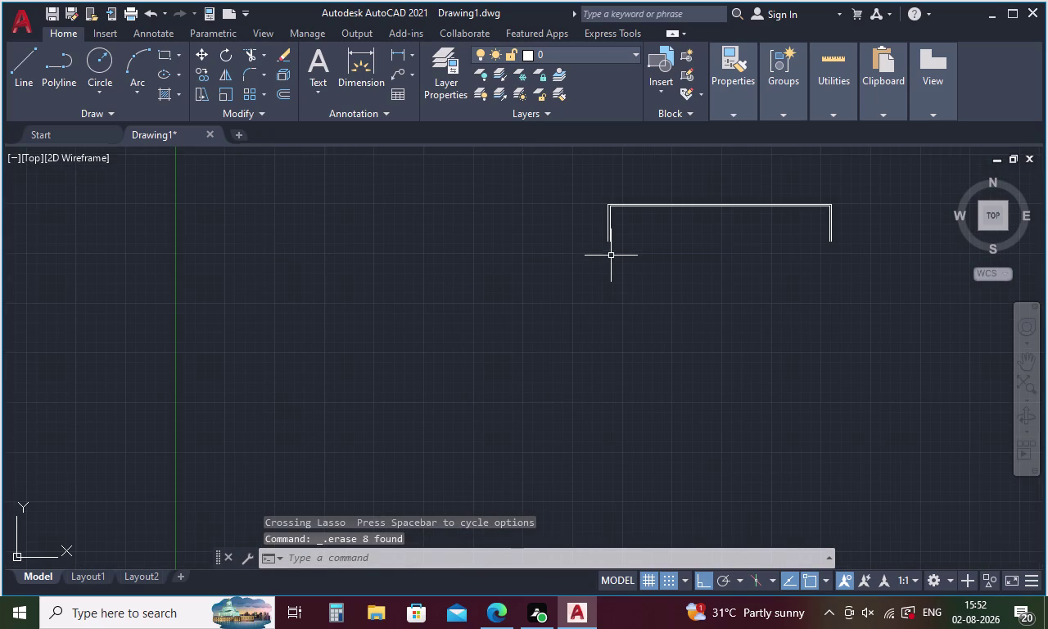
key(l)
key(Return)
scroll(up, 3)
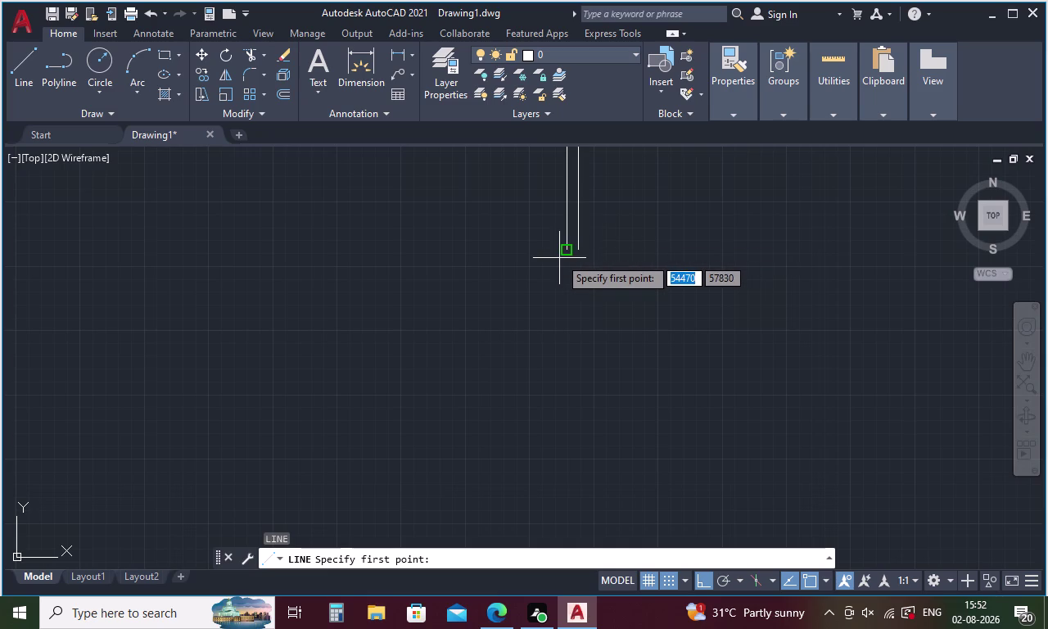
click(567, 252)
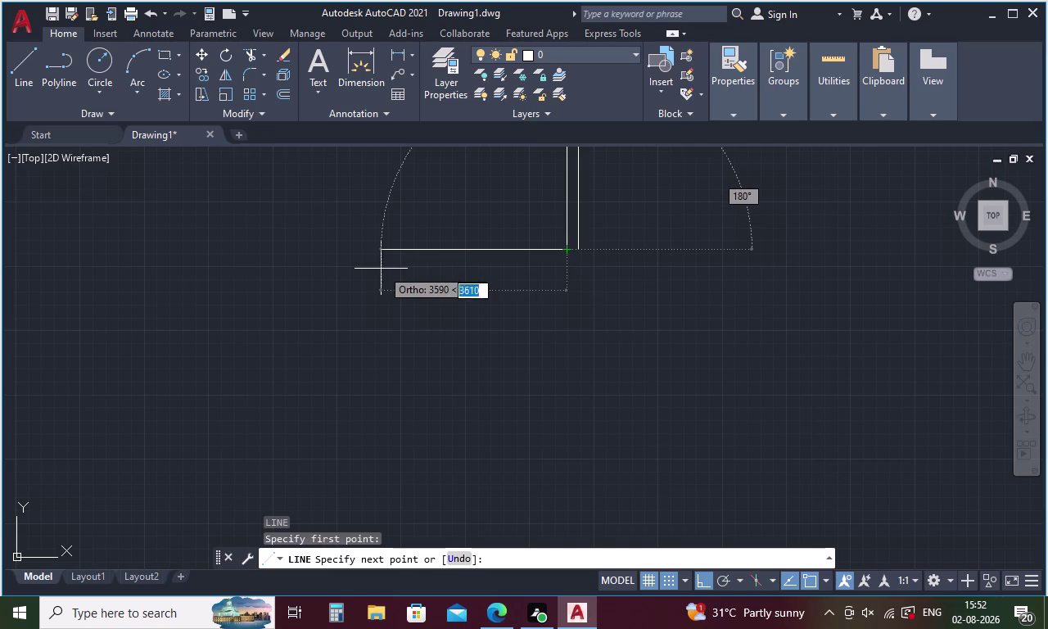
text(3000)
key(Return)
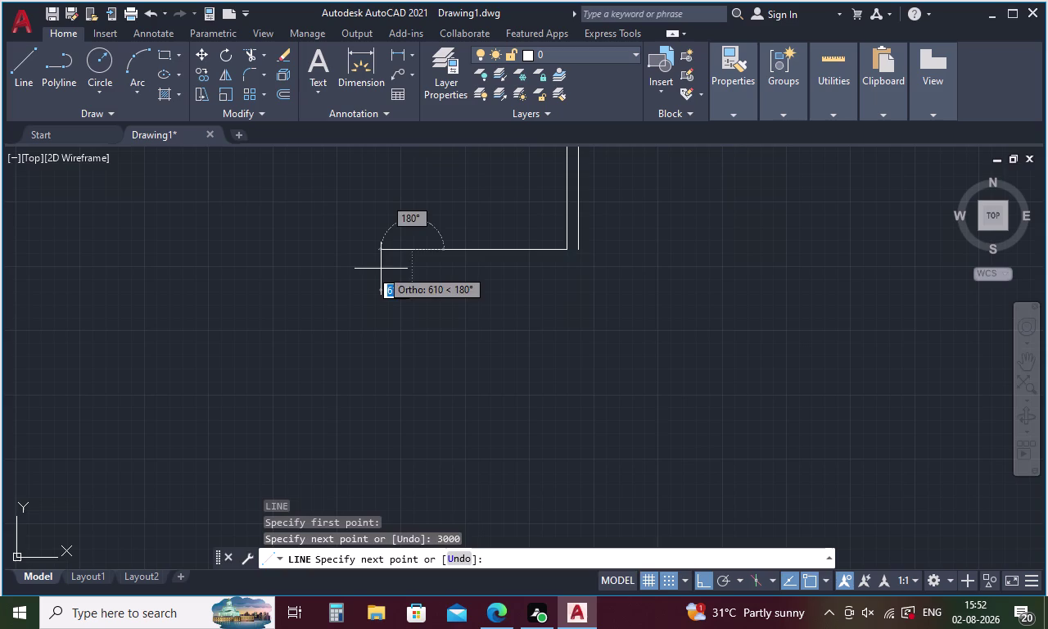
key(Escape)
key(o)
key(Return)
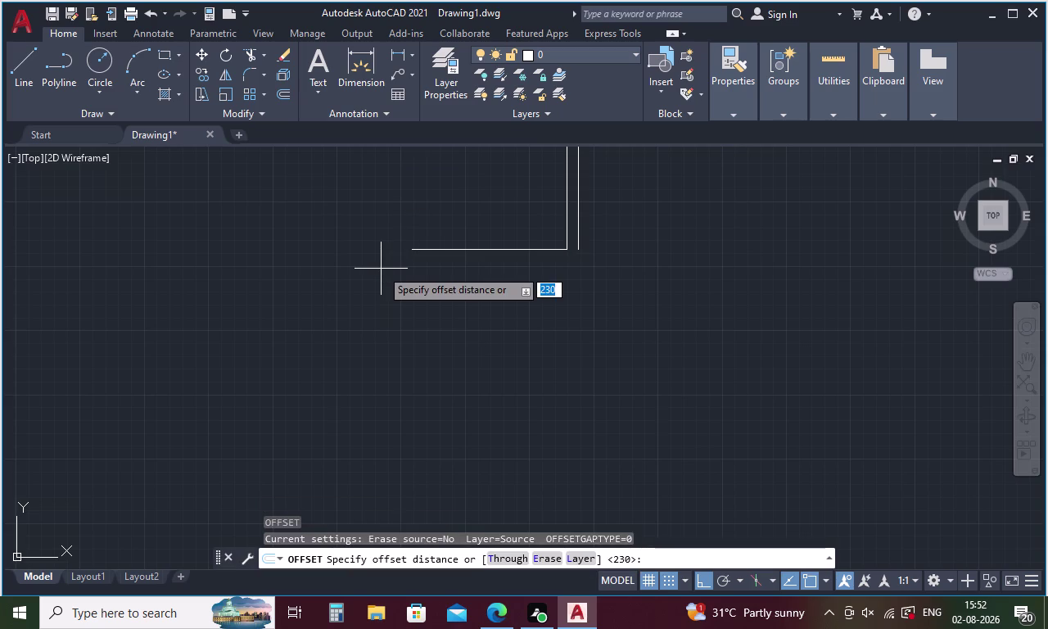
text(230)
key(Return)
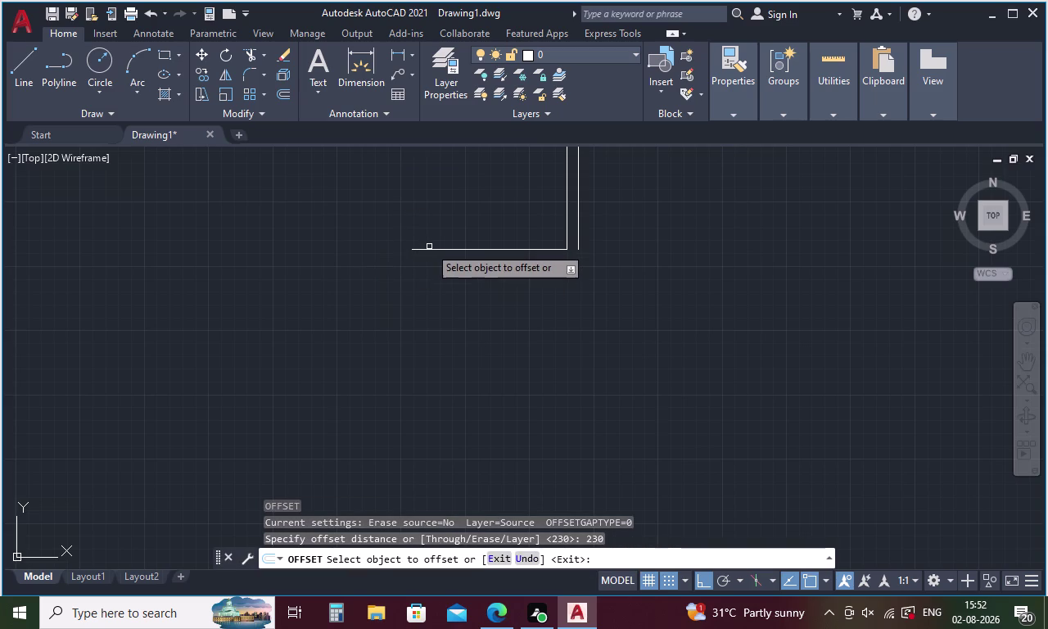
click(431, 251)
click(431, 283)
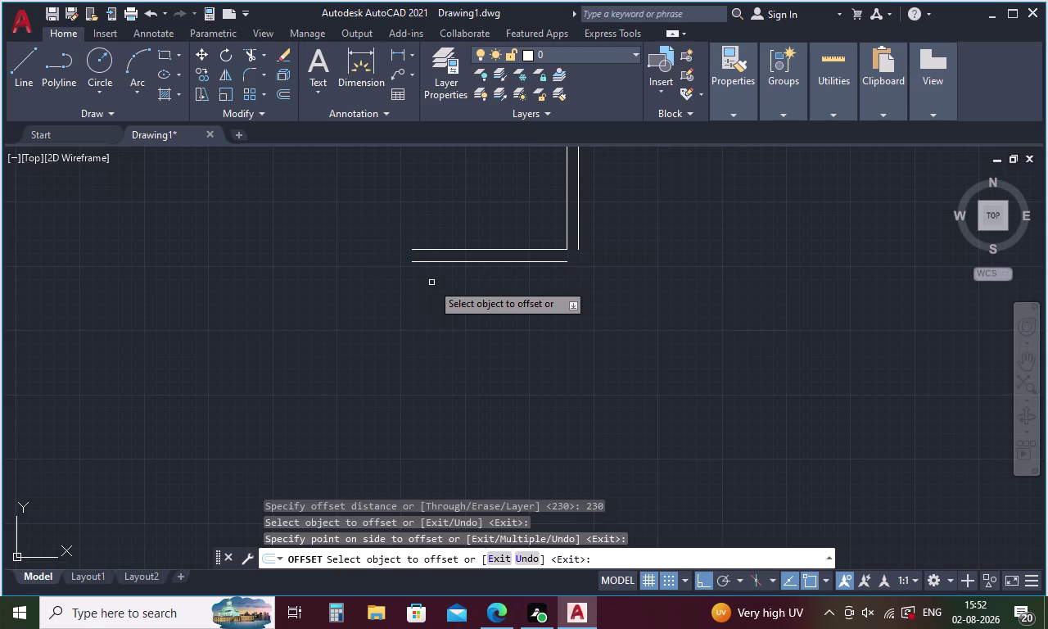
key(space)
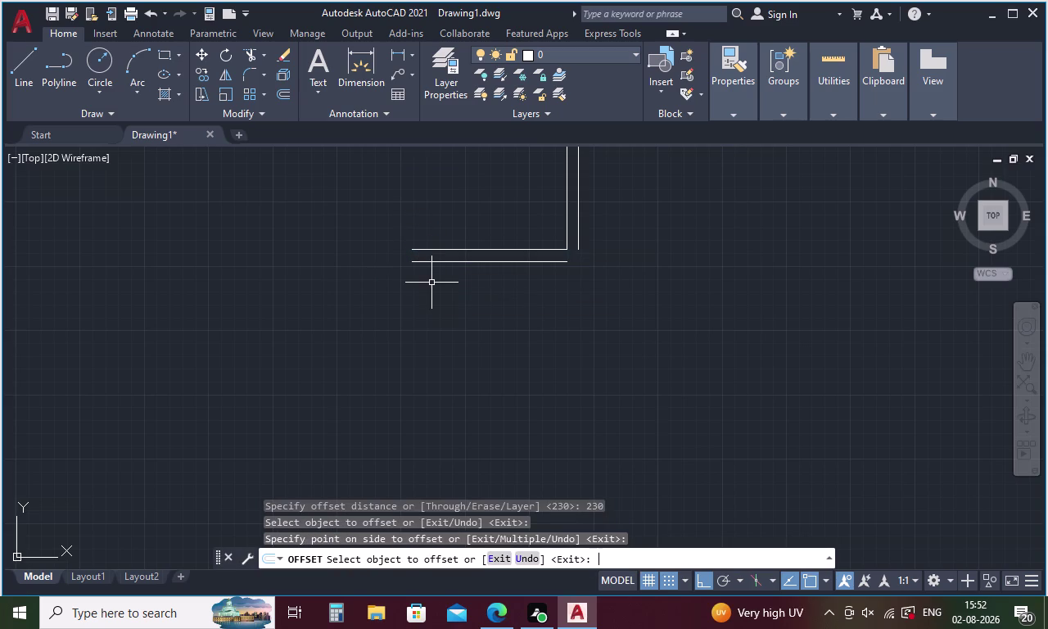
key(space)
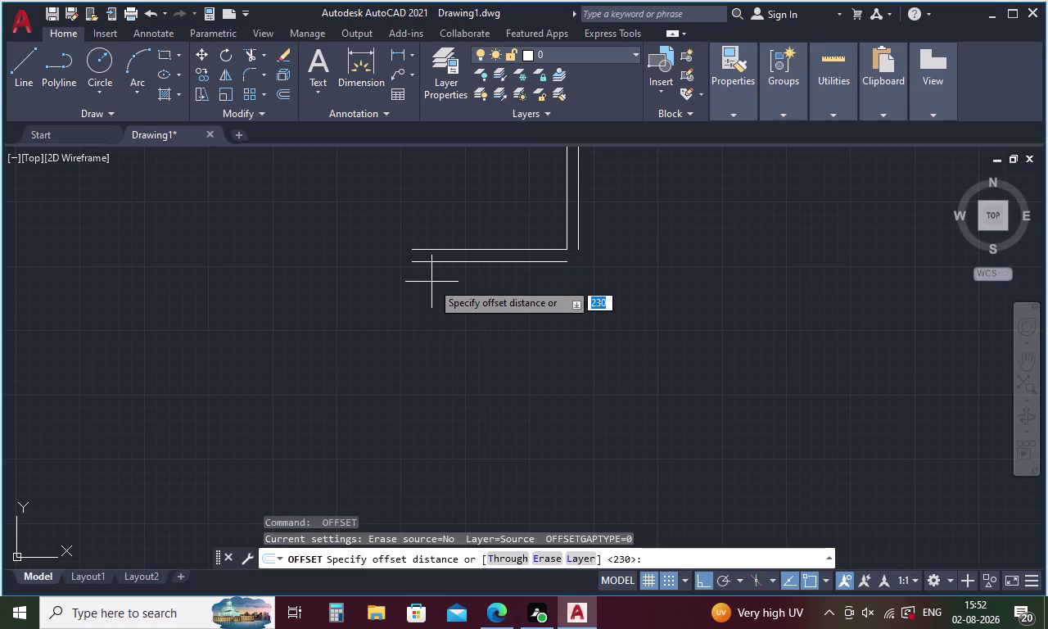
text(35)
text(15)
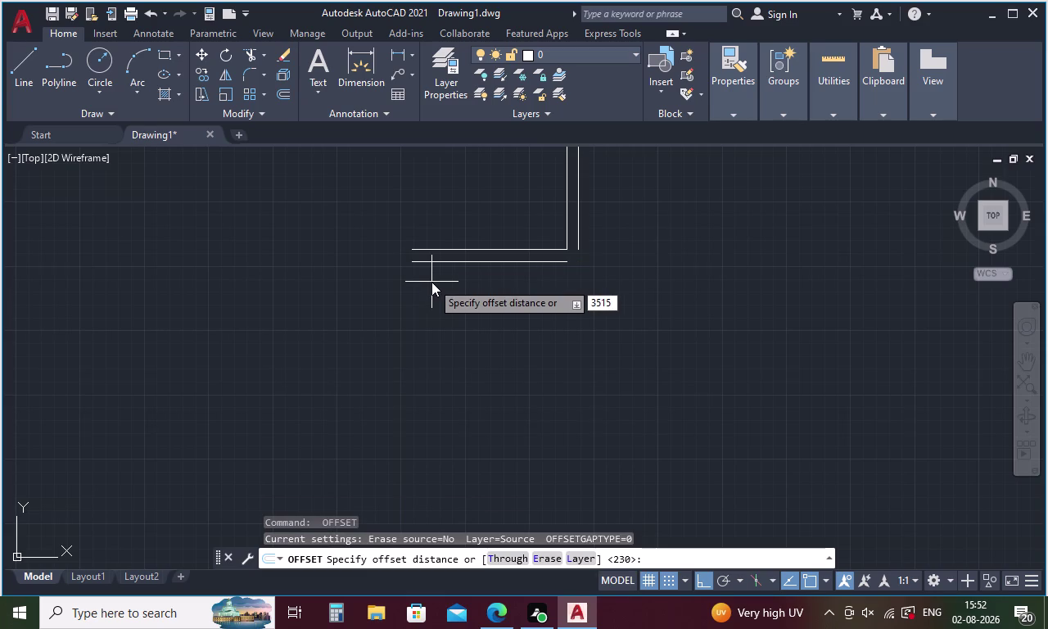
key(Escape)
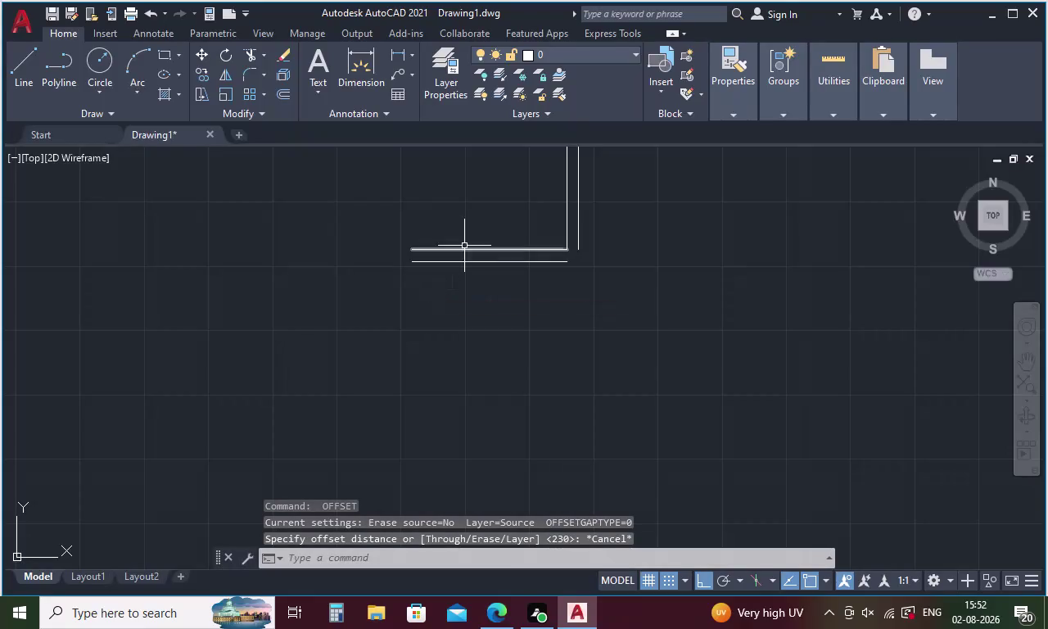
drag(482, 222, 459, 289)
key(Delete)
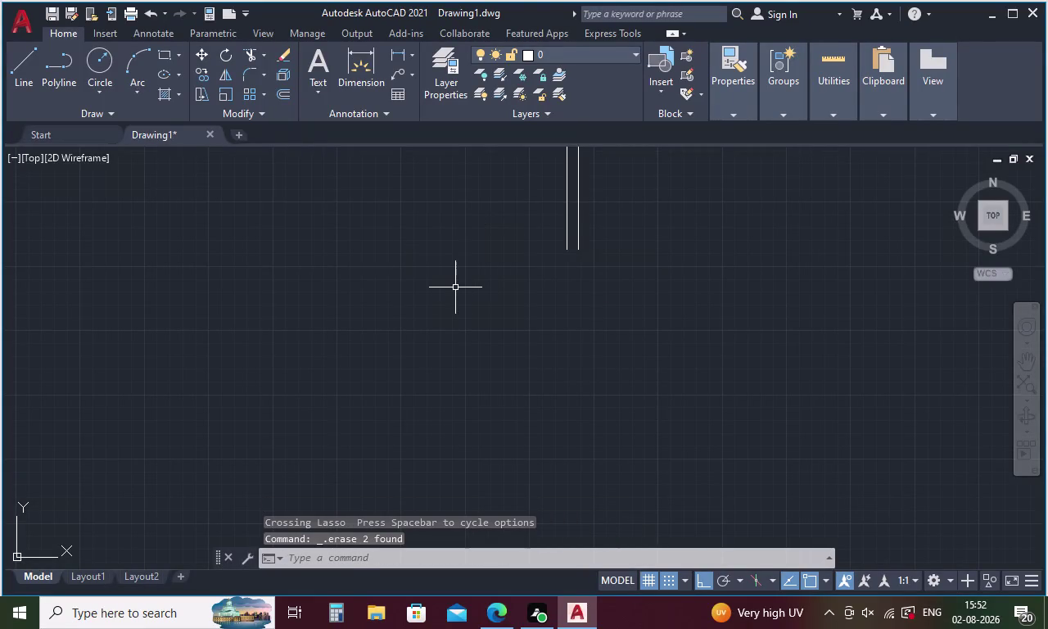
key(l)
Draw a 3515-long horizontal line leftward from the inner wall line's bottom end.
key(Return)
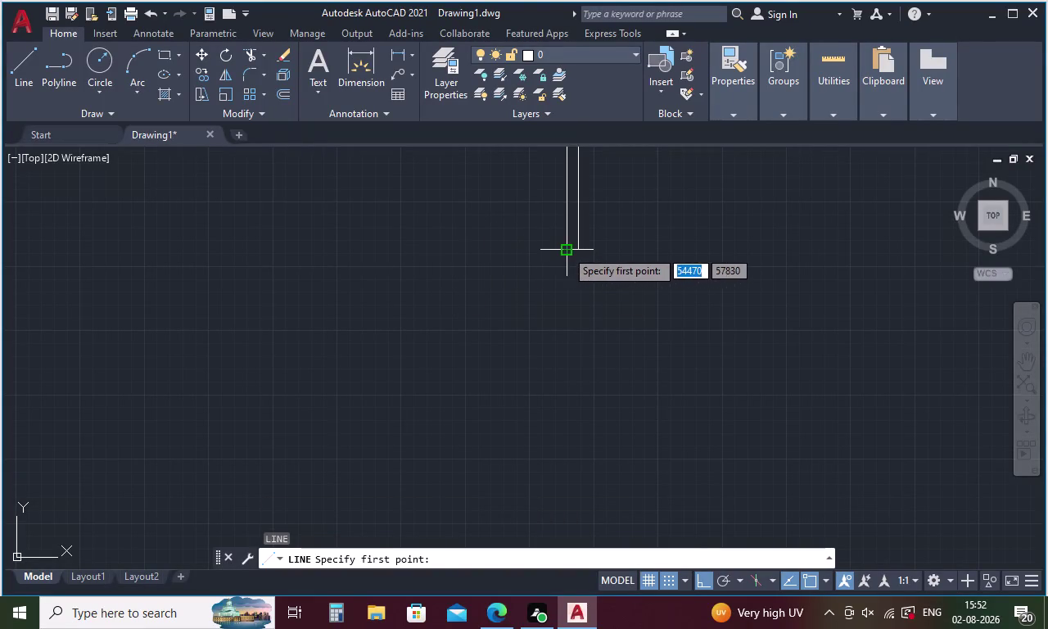
click(566, 250)
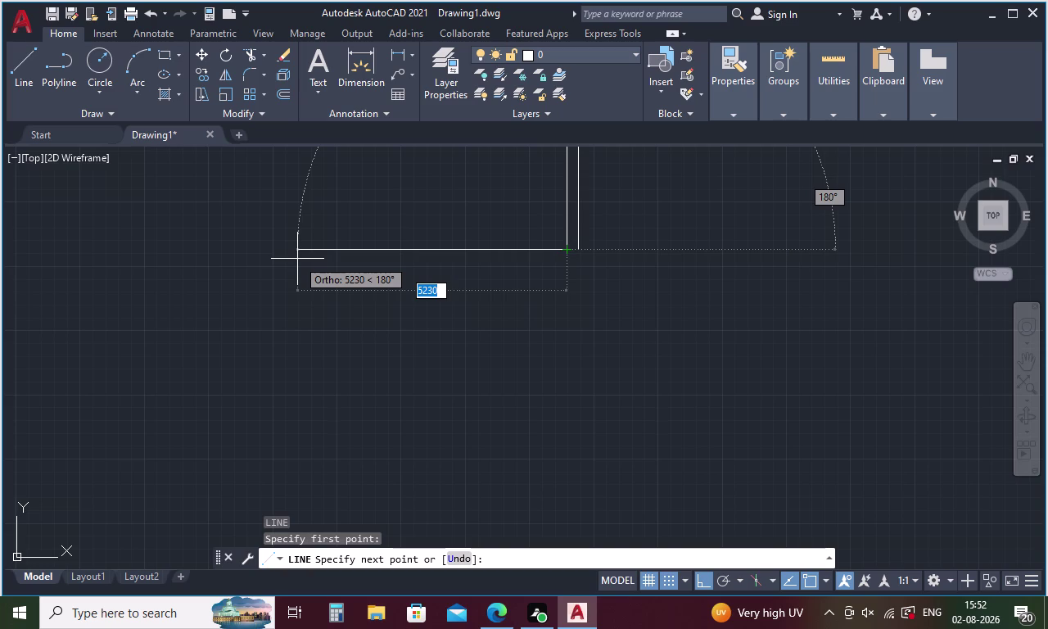
key(3)
key(BackSpace)
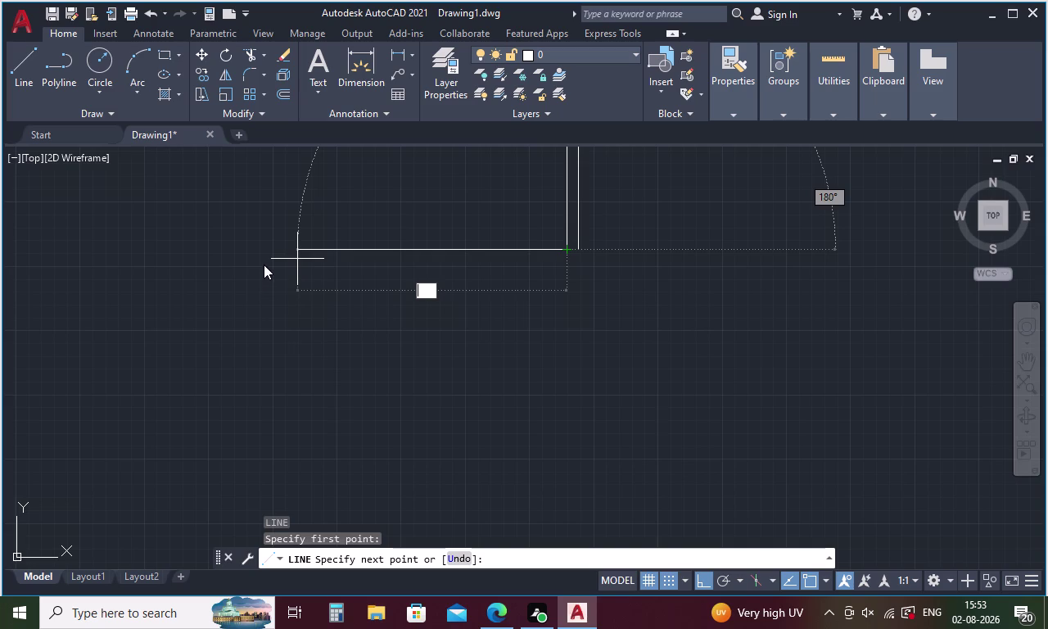
text(3515)
key(space)
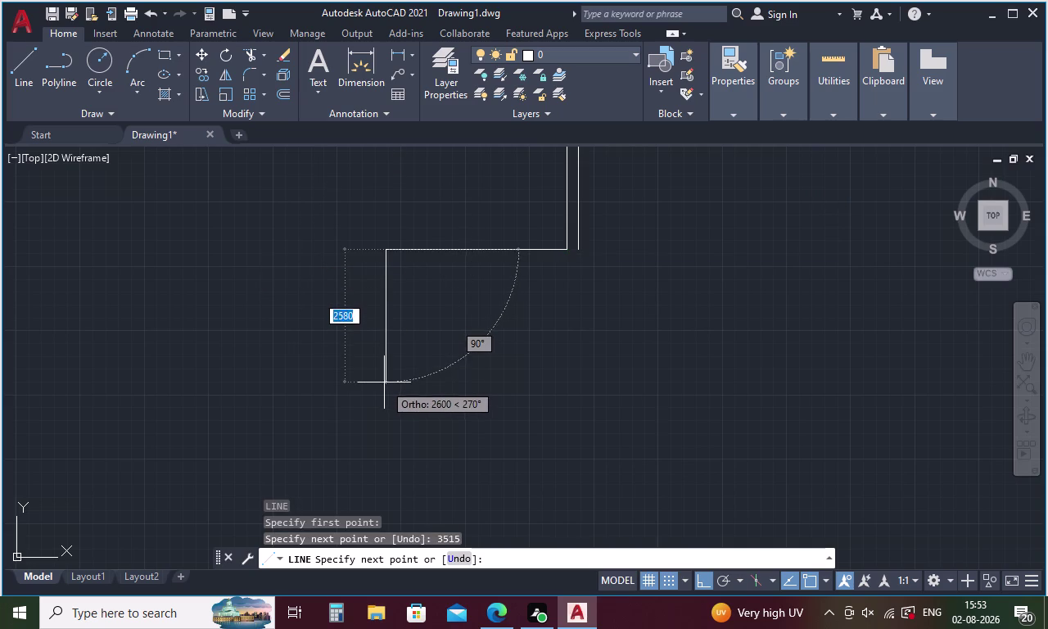
key(Escape)
key(o)
key(Return)
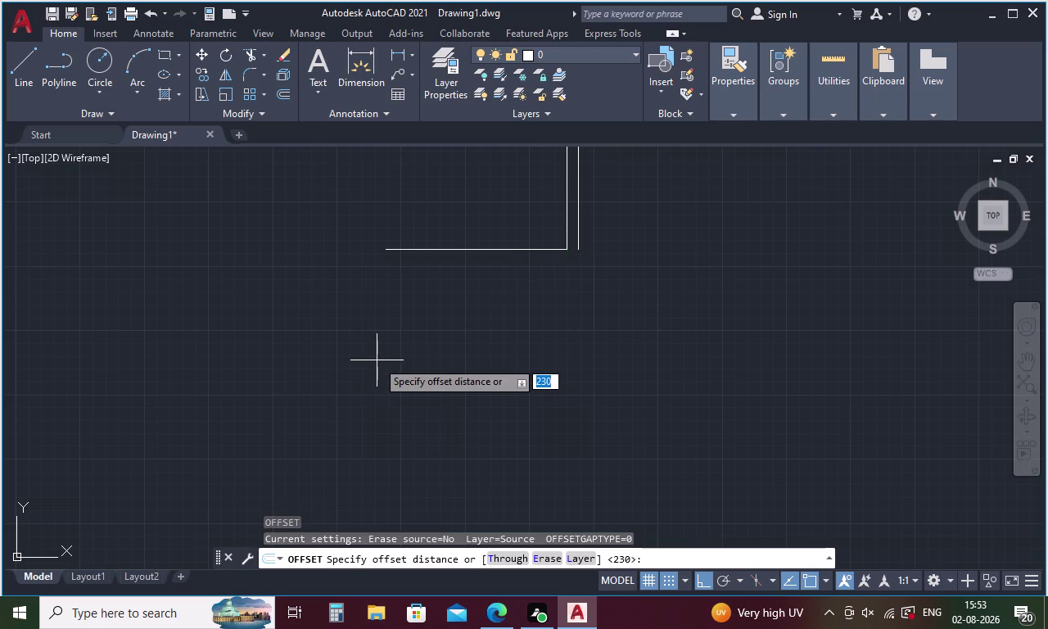
Offset the horizontal wall line 230 downward to double it.
key(2)
text(3)
text(0)
key(Return)
click(417, 251)
click(424, 297)
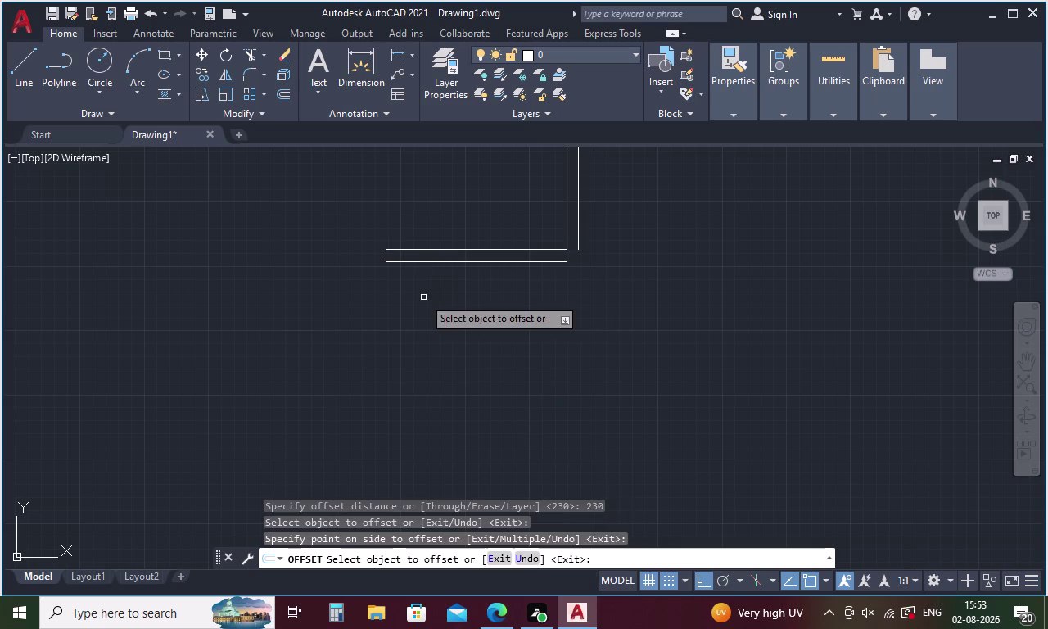
Offset the lower wall line 3000 downward.
key(space)
key(space)
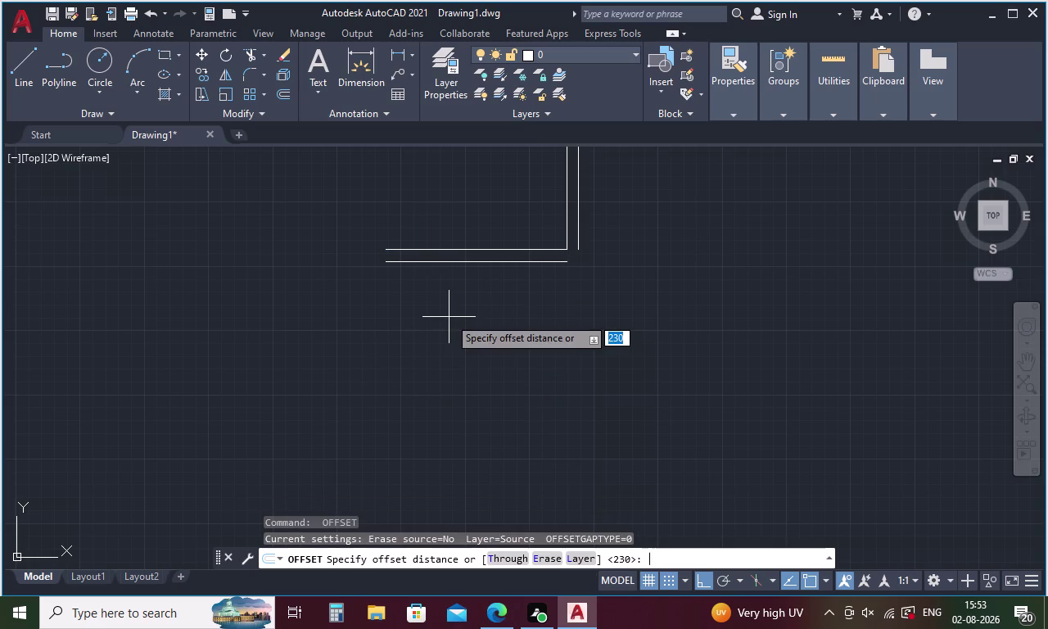
text(3)
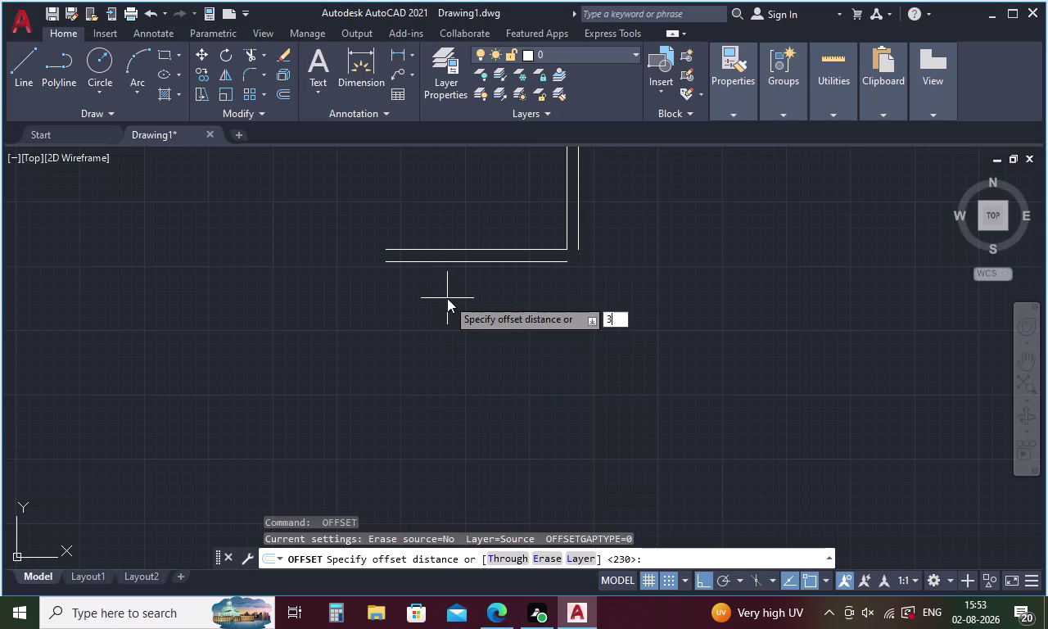
text(000)
key(Return)
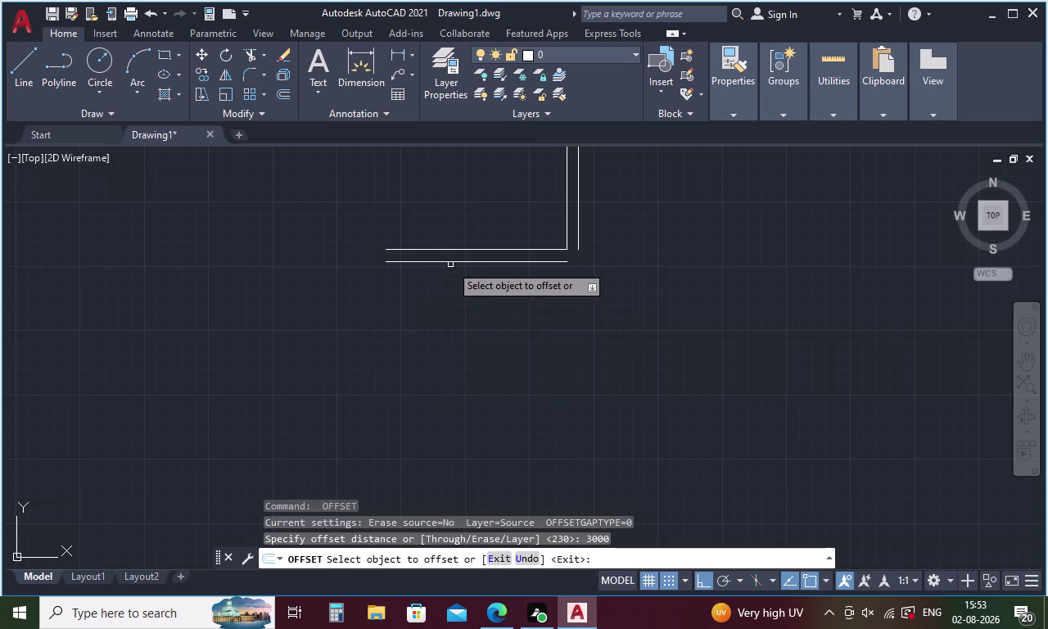
click(451, 264)
click(451, 314)
key(space)
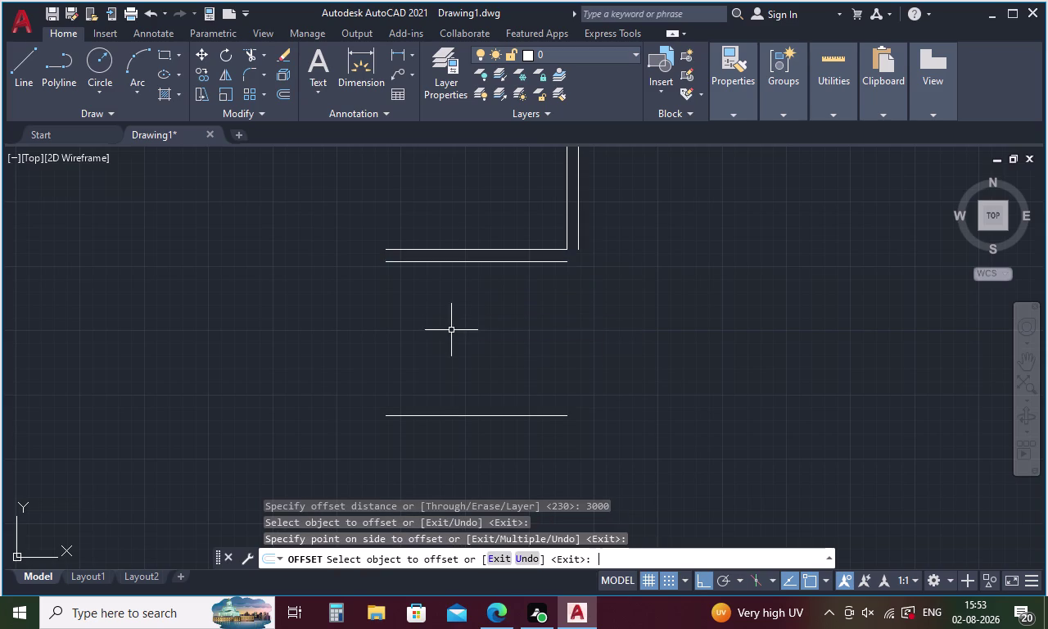
Offset the new 3000-below line 230 downward beneath it.
key(space)
text(25)
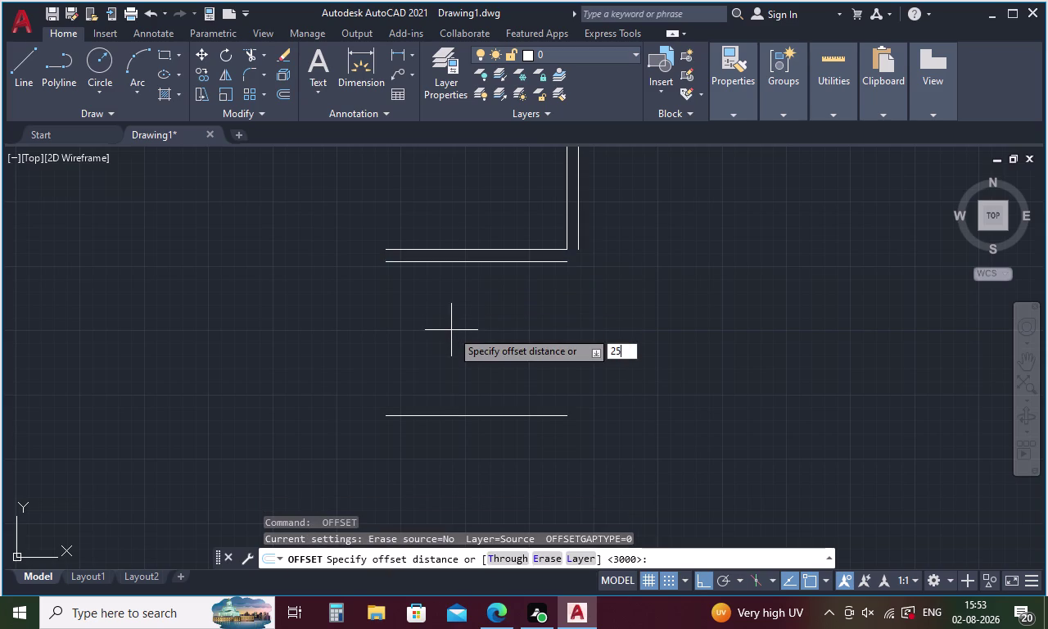
key(BackSpace)
text(30)
key(Return)
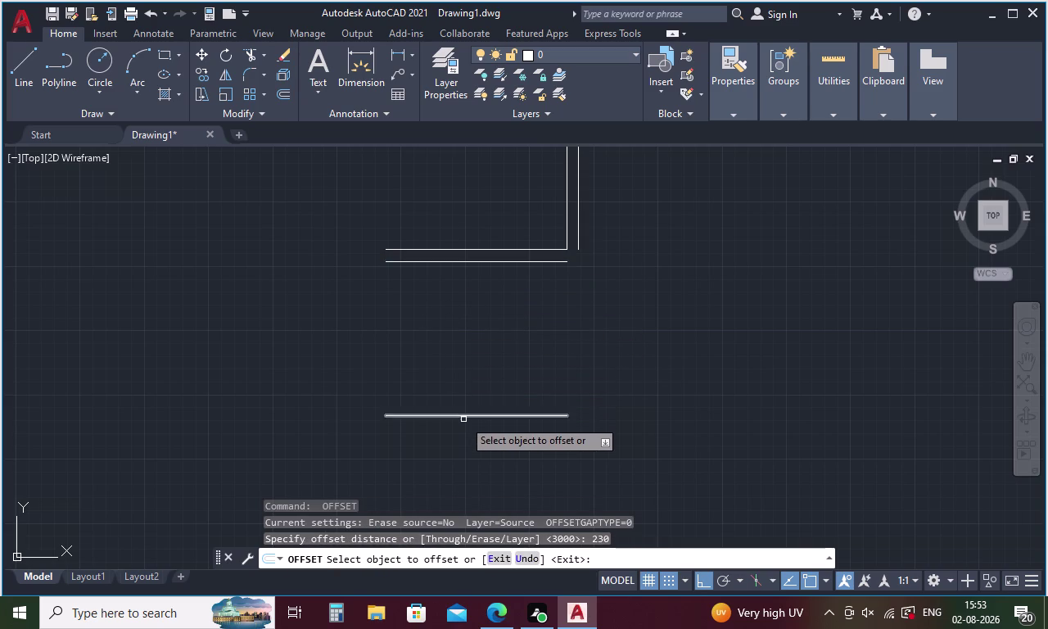
click(467, 415)
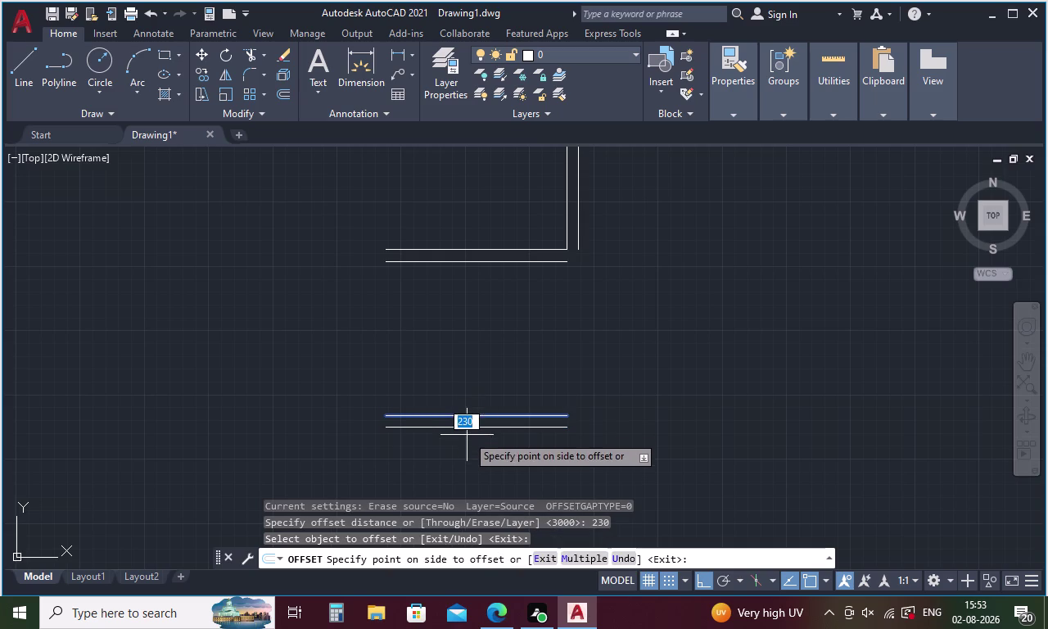
click(467, 436)
key(Escape)
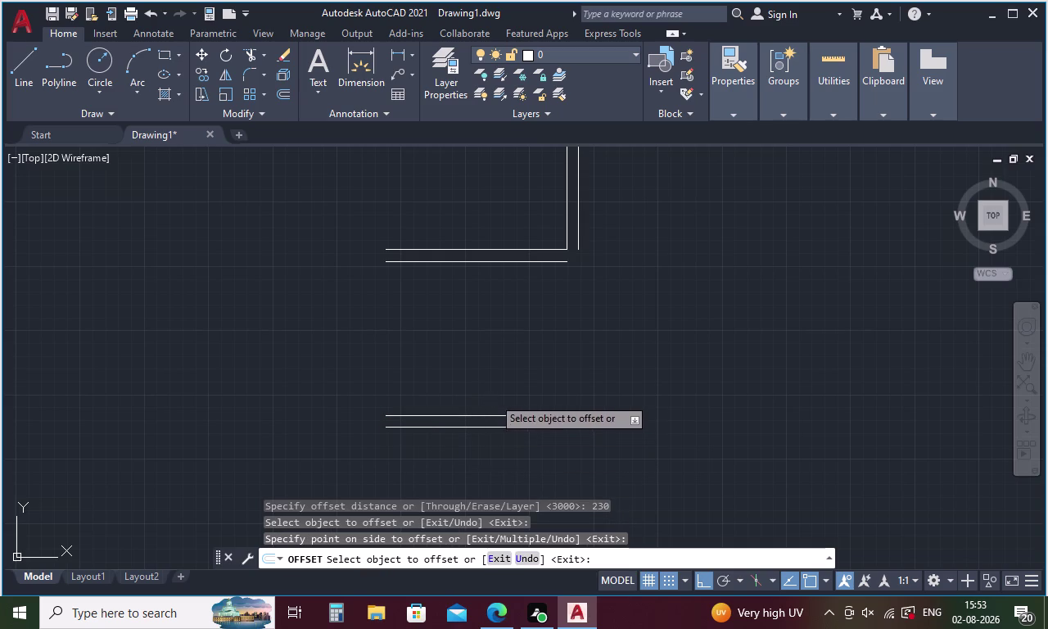
key(l)
key(Return)
Draw vertical lines joining the right ends, then the left ends, of both horizontal lines.
click(569, 260)
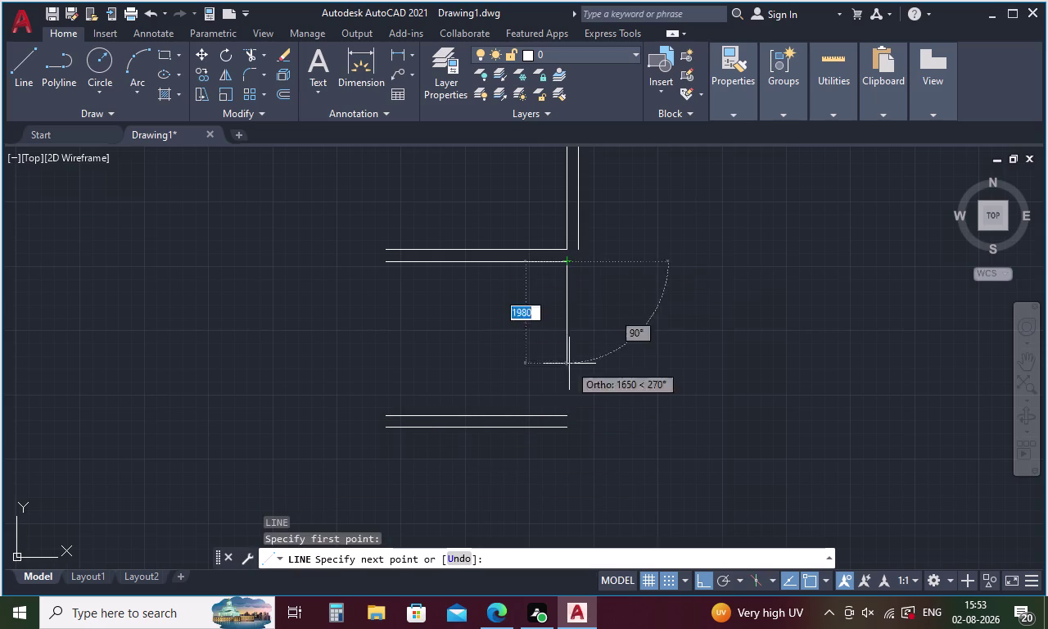
click(571, 419)
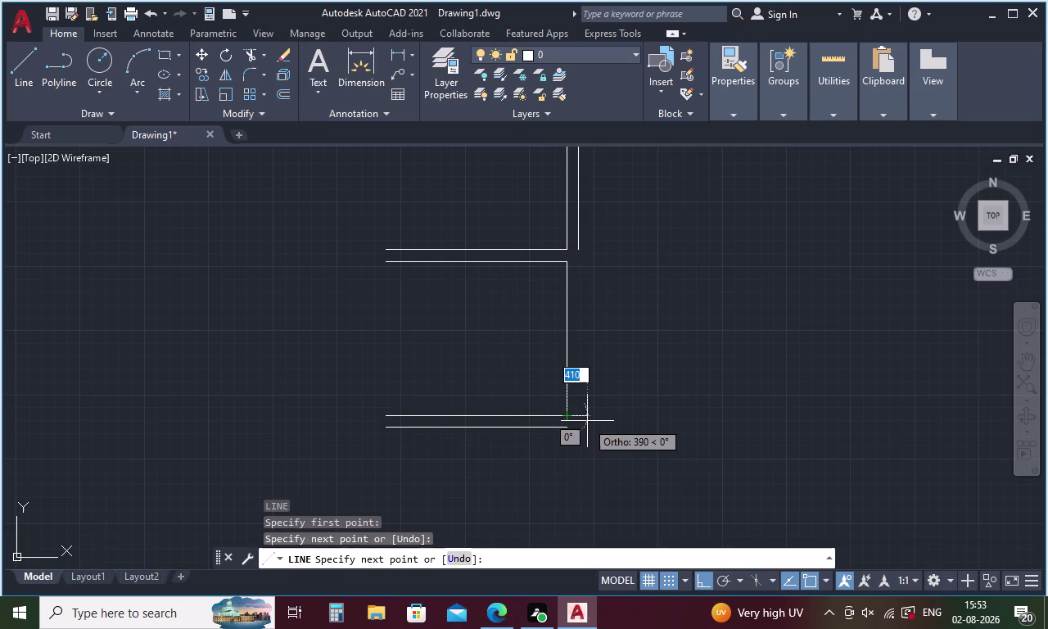
key(Escape)
key(space)
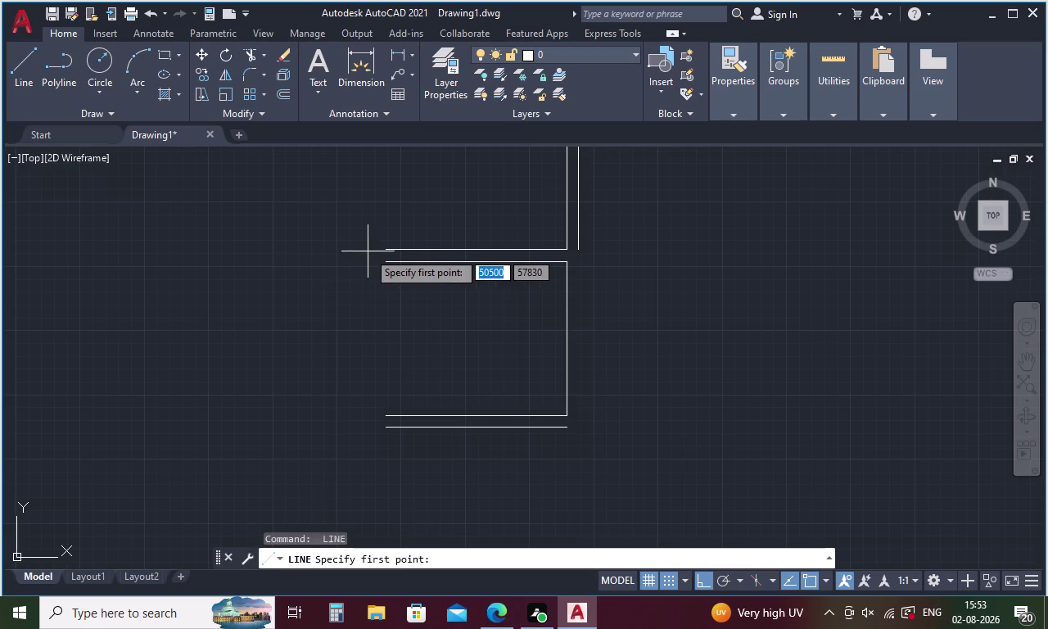
click(385, 262)
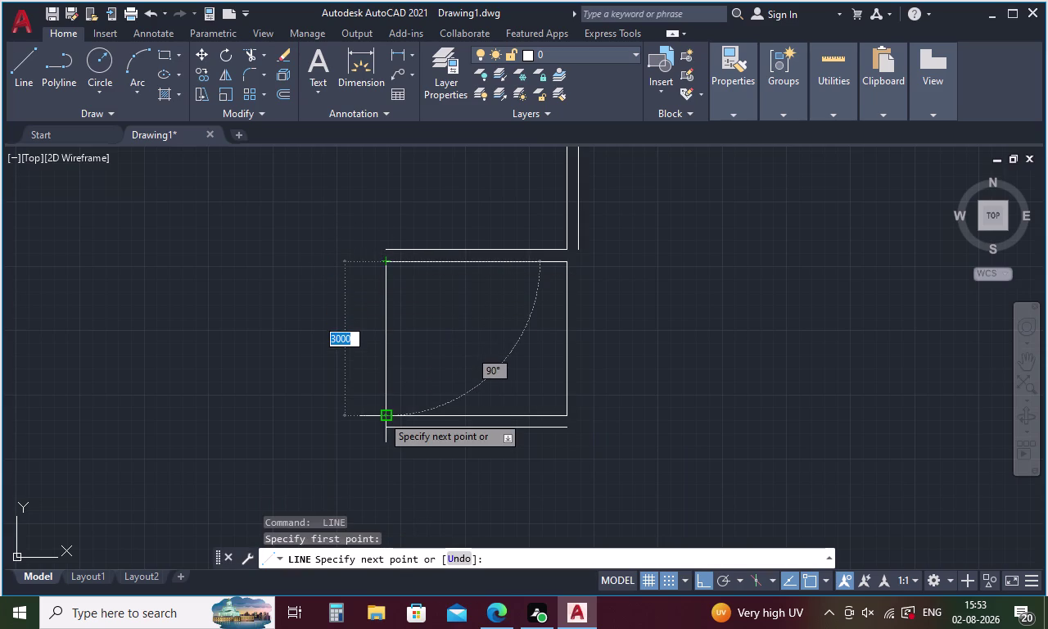
click(381, 415)
key(Escape)
key(o)
key(Return)
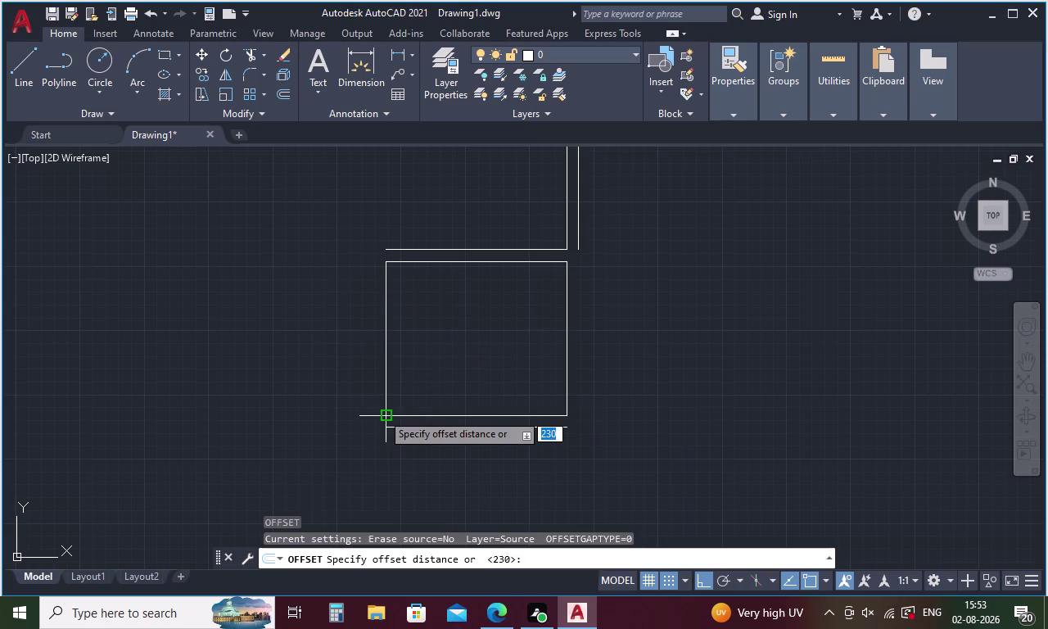
Offset the rectangle's right and left sides 230 outward.
text(230)
key(Return)
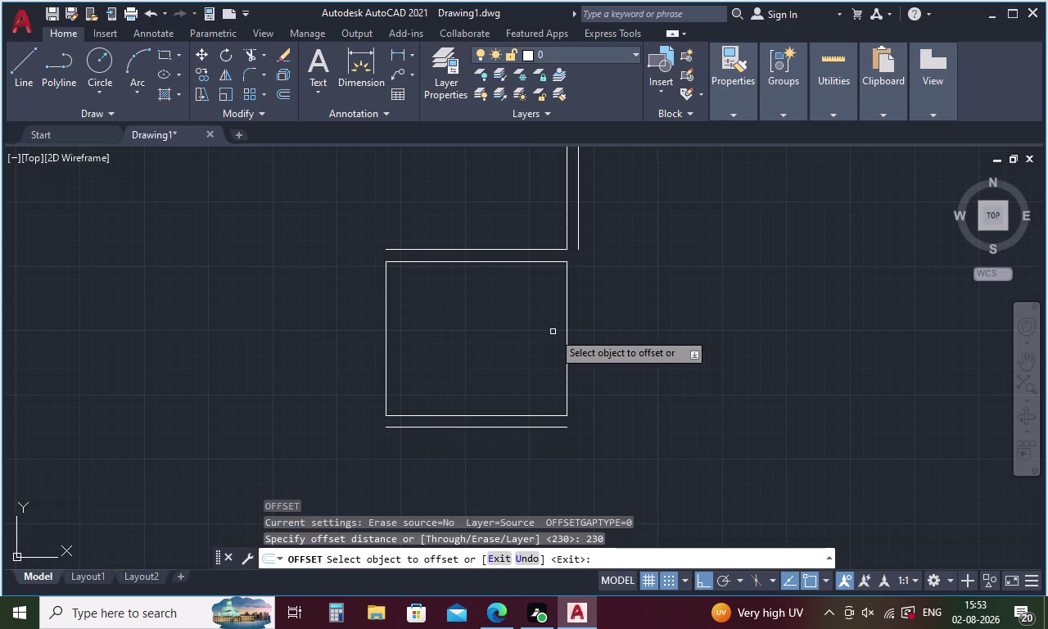
click(566, 320)
click(600, 320)
click(386, 345)
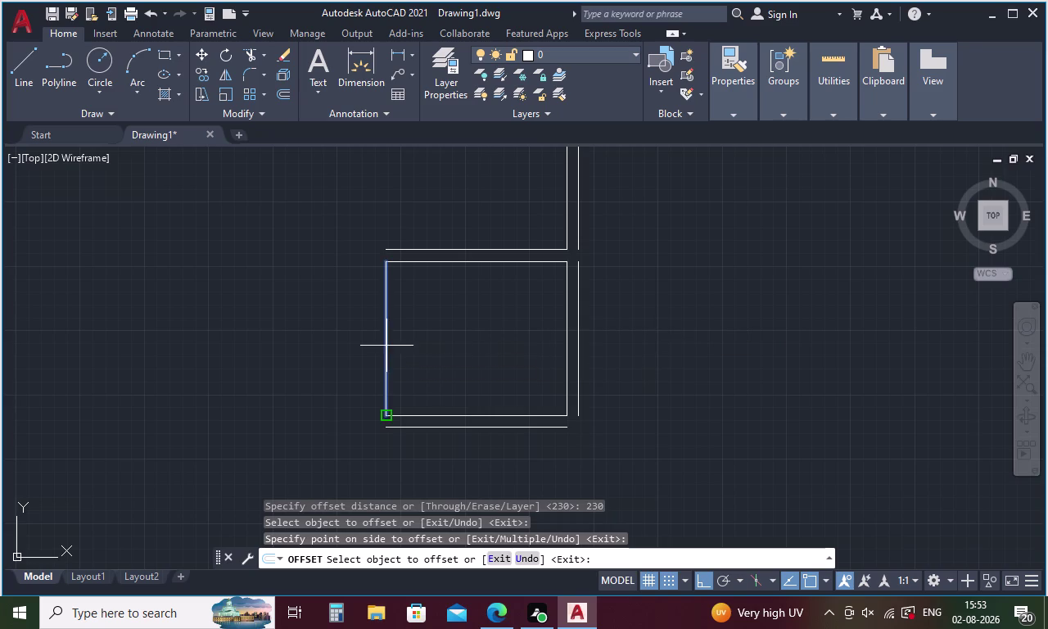
click(331, 345)
key(Escape)
Start DIST measurements from the rectangle's left corners, cancelling each.
text(DI)
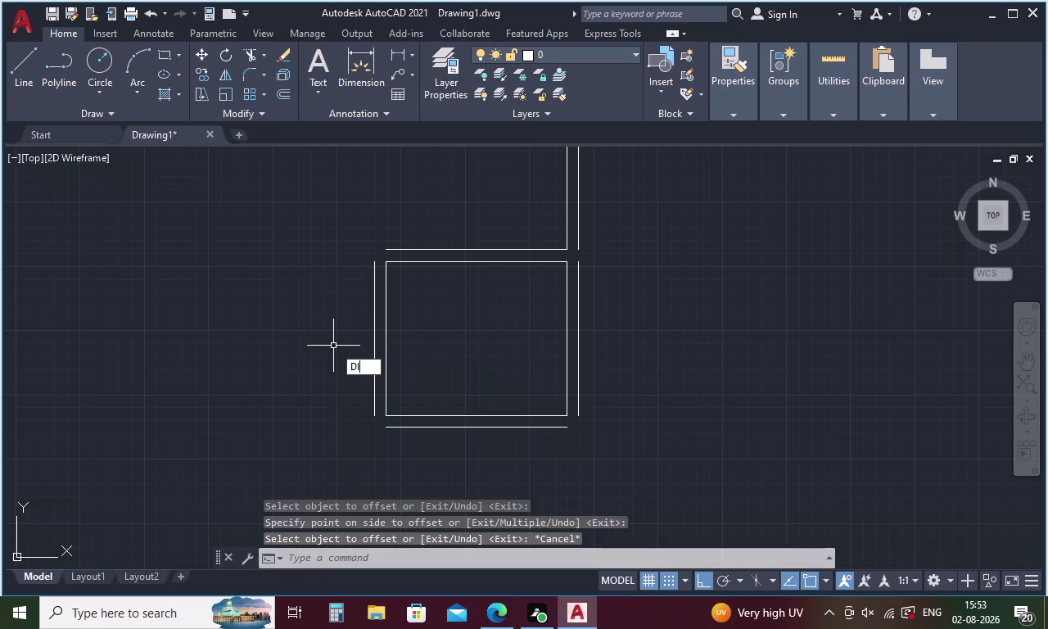
key(Return)
click(387, 264)
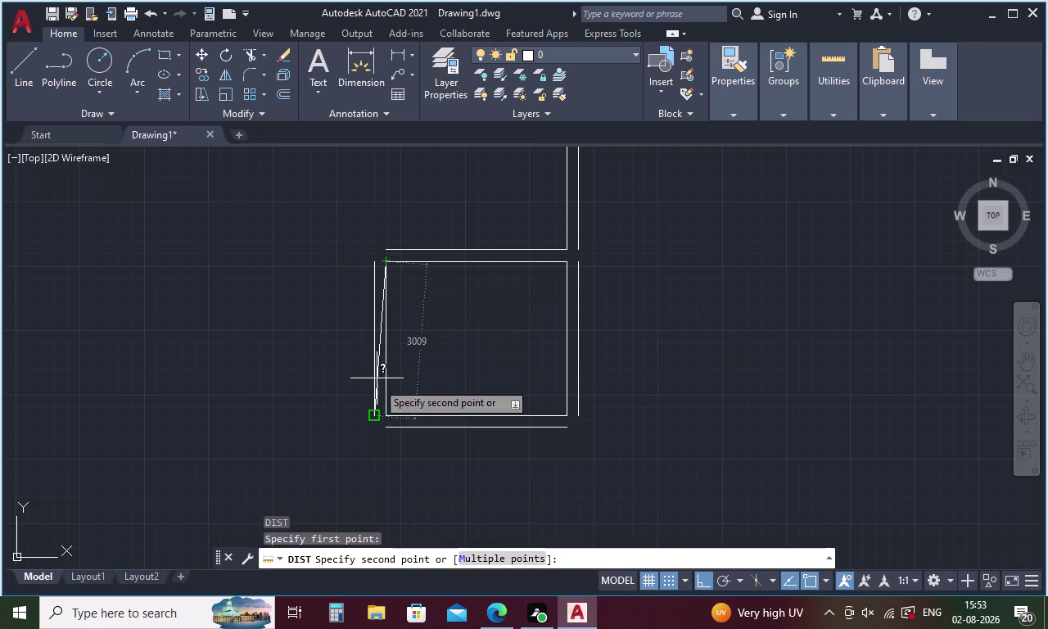
key(Escape)
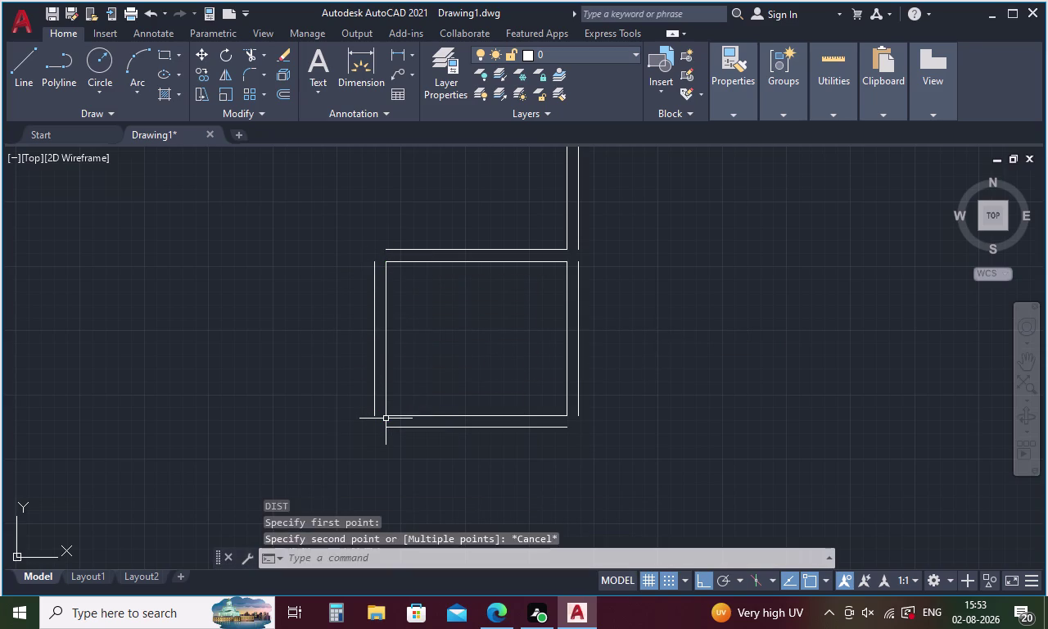
key(space)
click(387, 417)
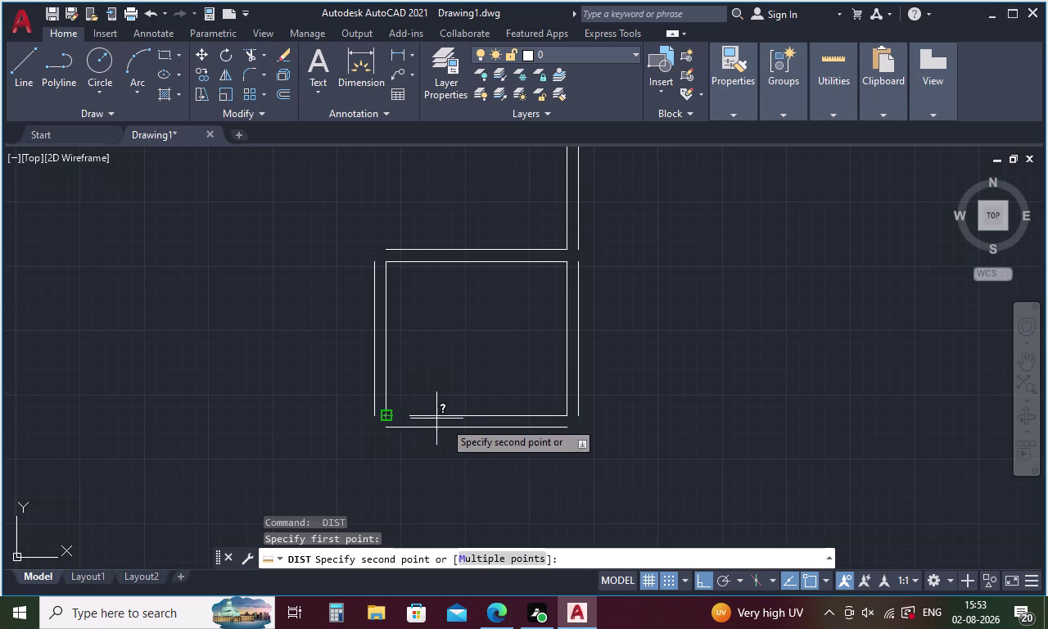
key(Escape)
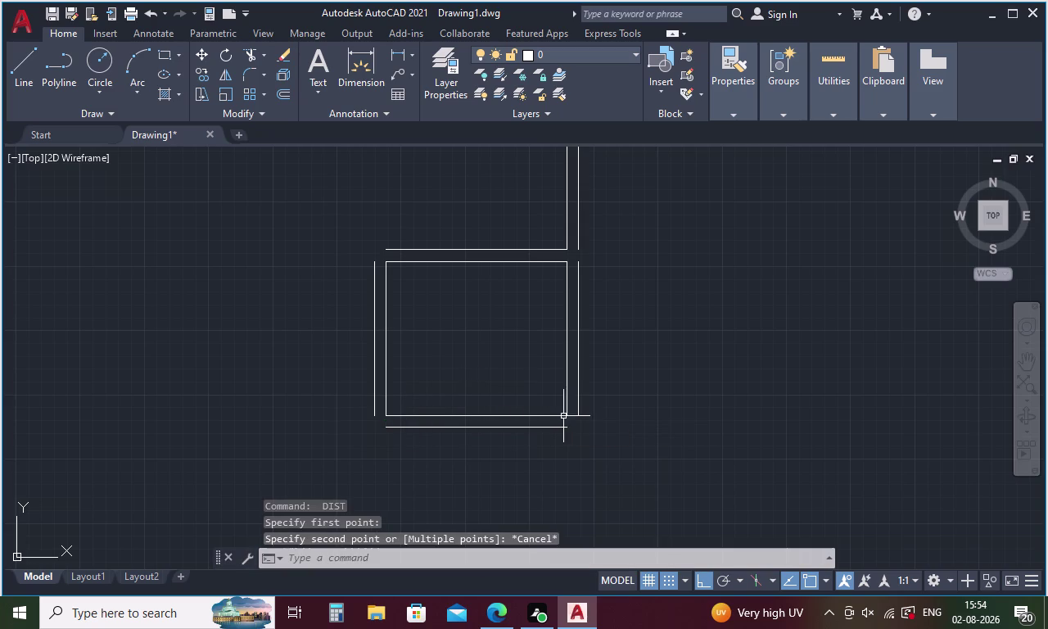
key(f)
key(Return)
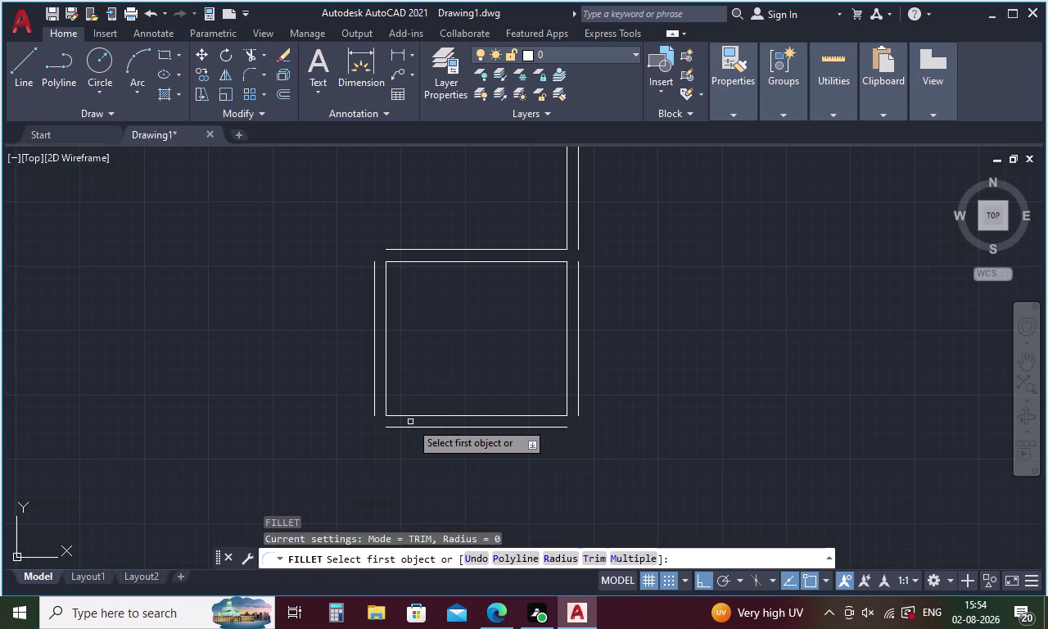
Fillet the bottom and top outer lines with the left outer line into sharp corners.
click(410, 427)
click(372, 396)
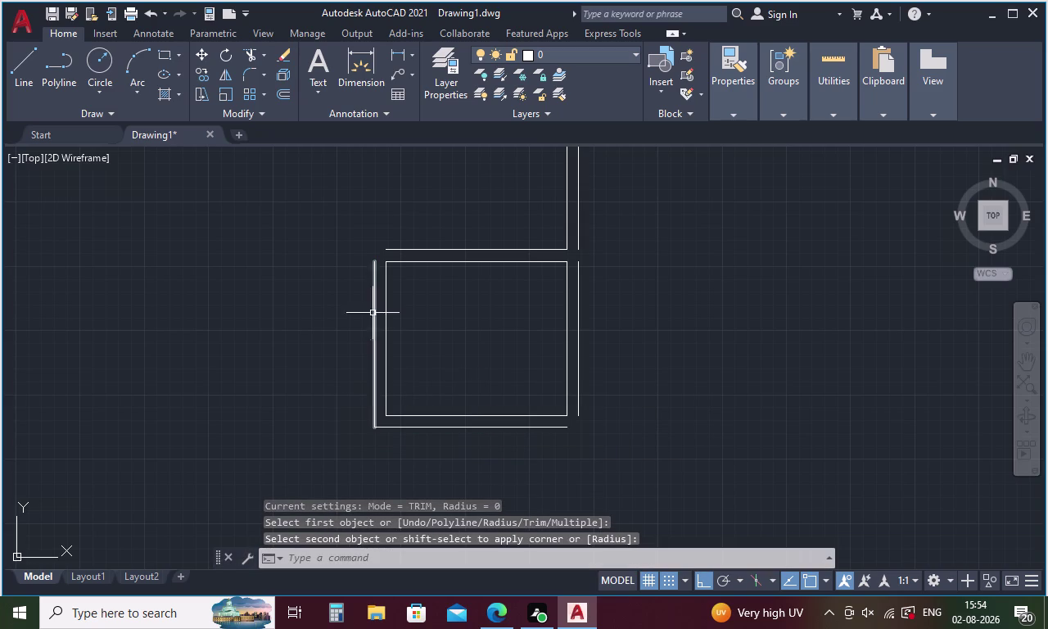
key(space)
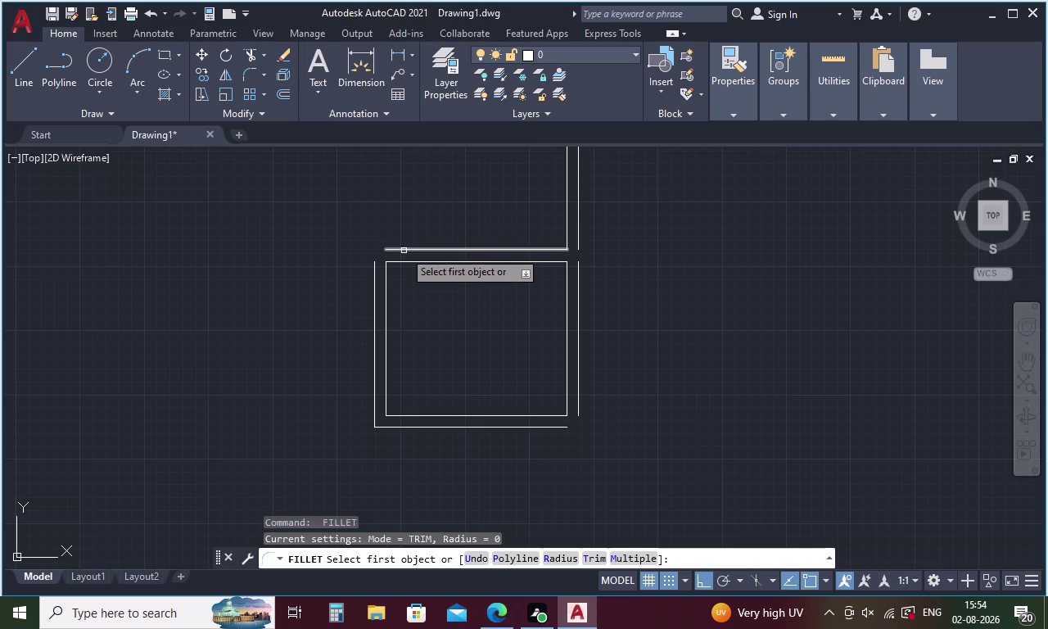
click(404, 251)
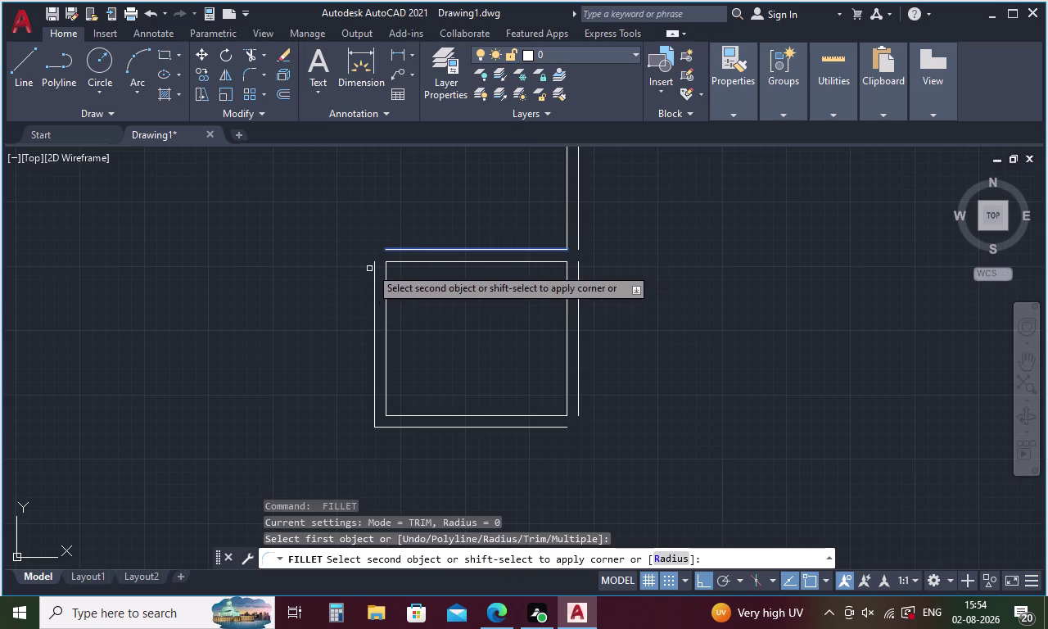
click(372, 264)
key(space)
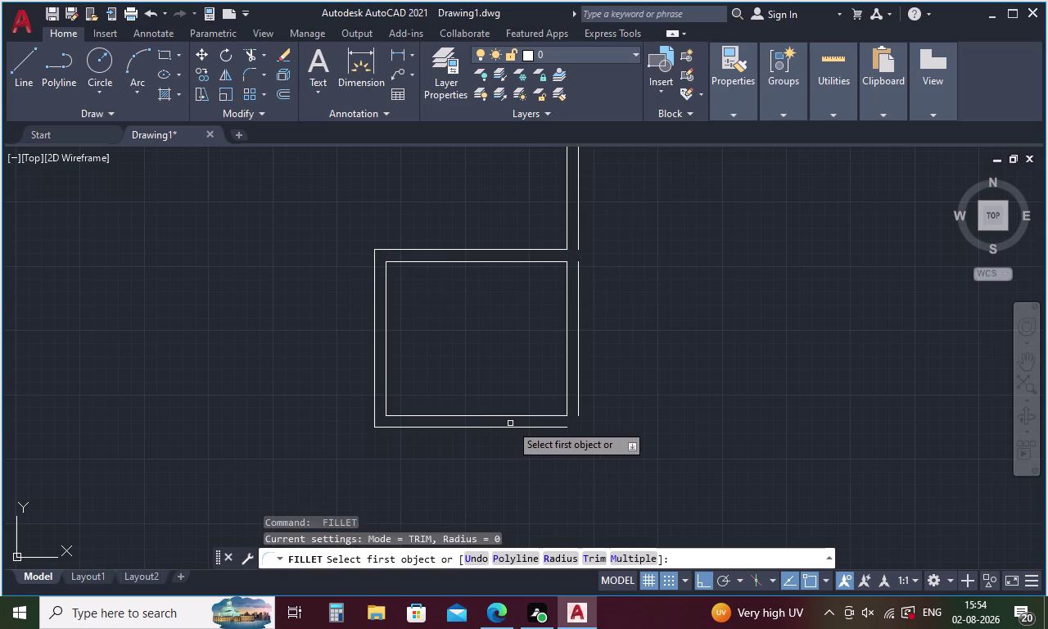
click(512, 426)
click(578, 388)
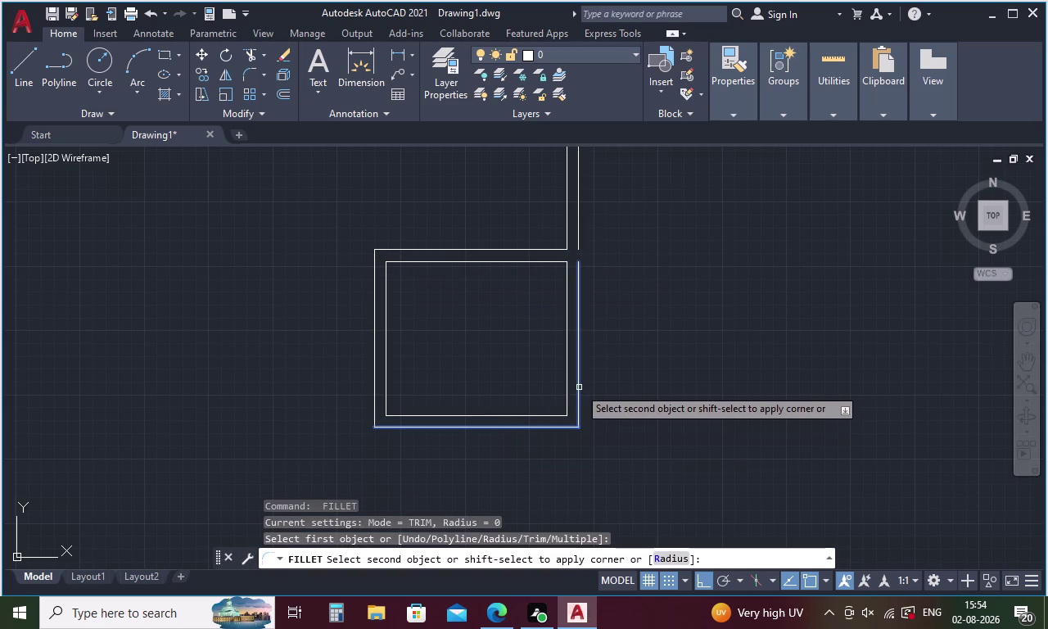
key(Escape)
Join the right outer line with the collinear wall line above it.
click(578, 299)
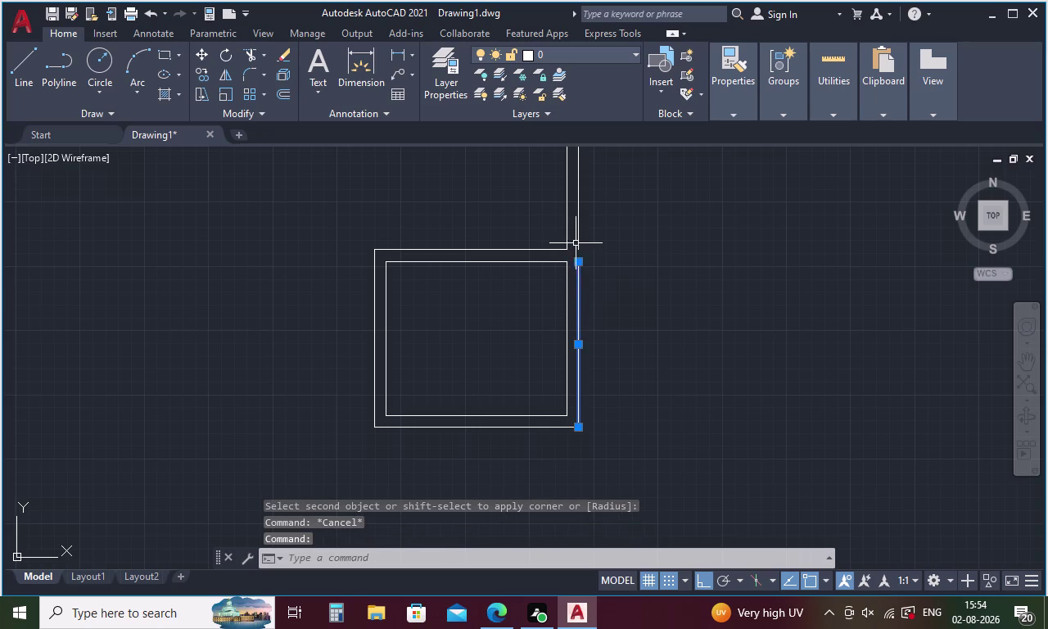
click(578, 233)
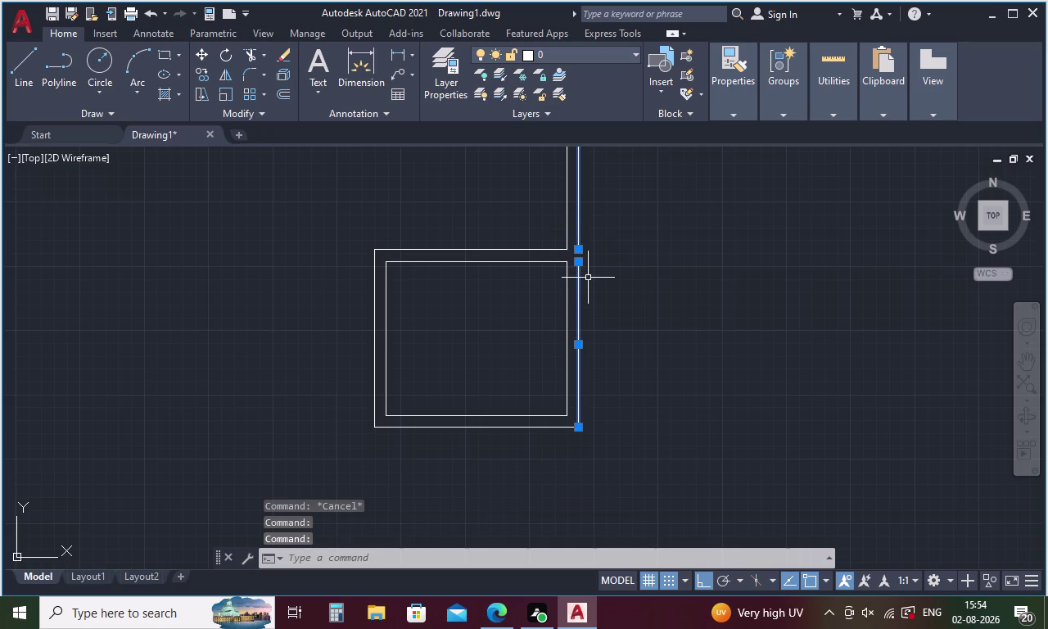
key(j)
key(Return)
Draw a 4585-long horizontal wall line to the left.
scroll(down, 3)
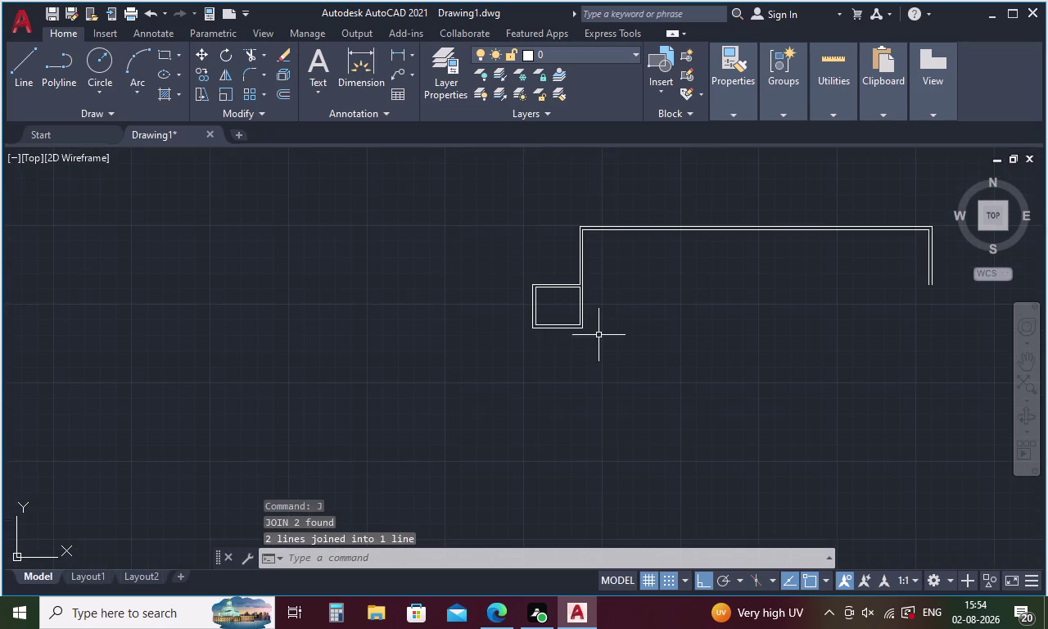
scroll(up, 3)
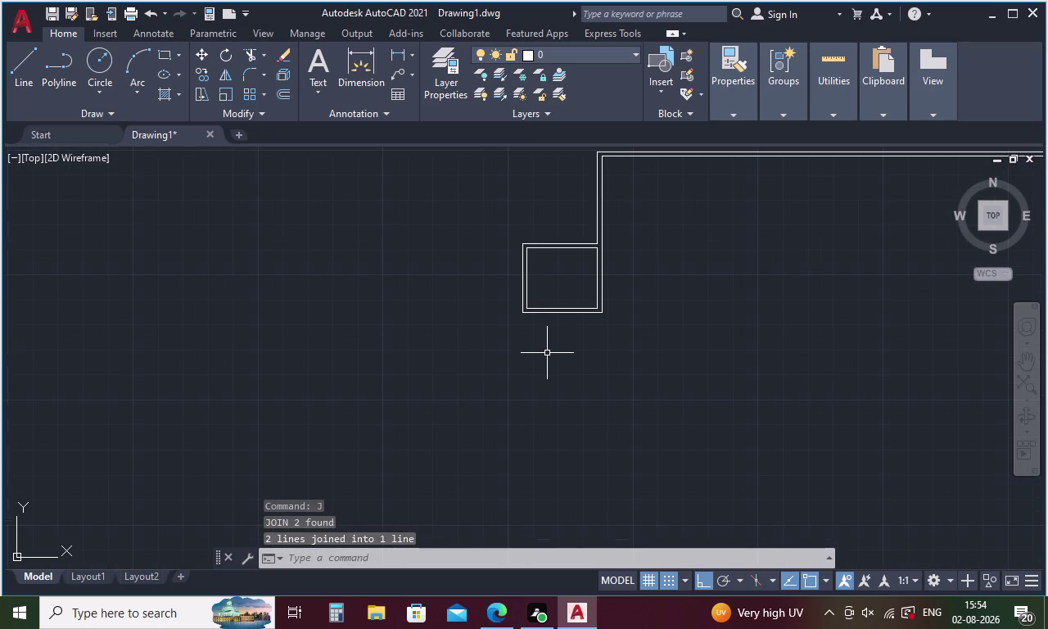
key(l)
key(Return)
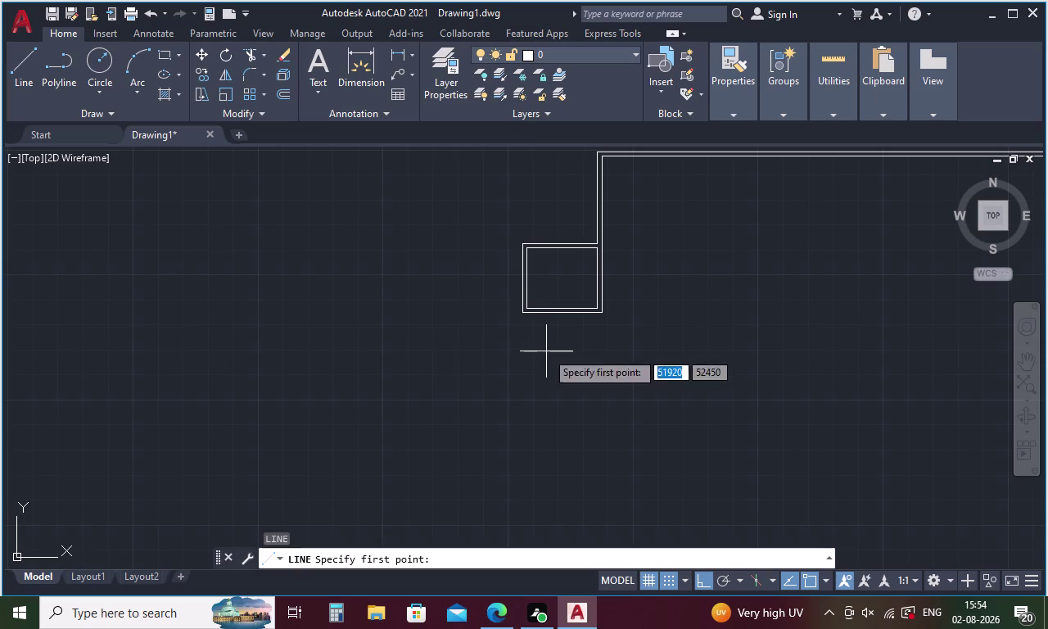
click(520, 241)
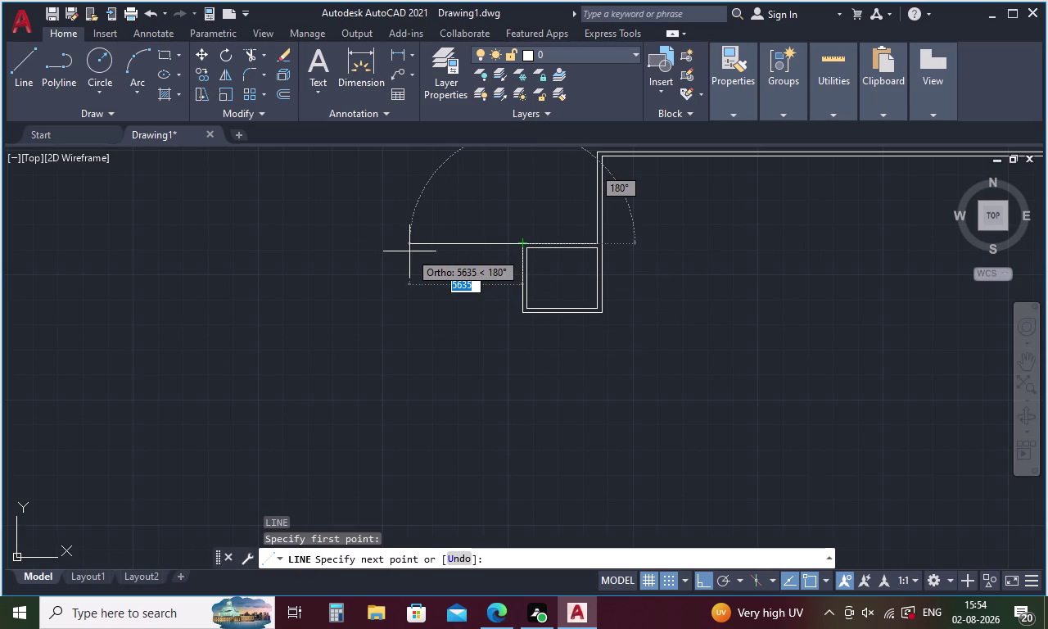
text(45)
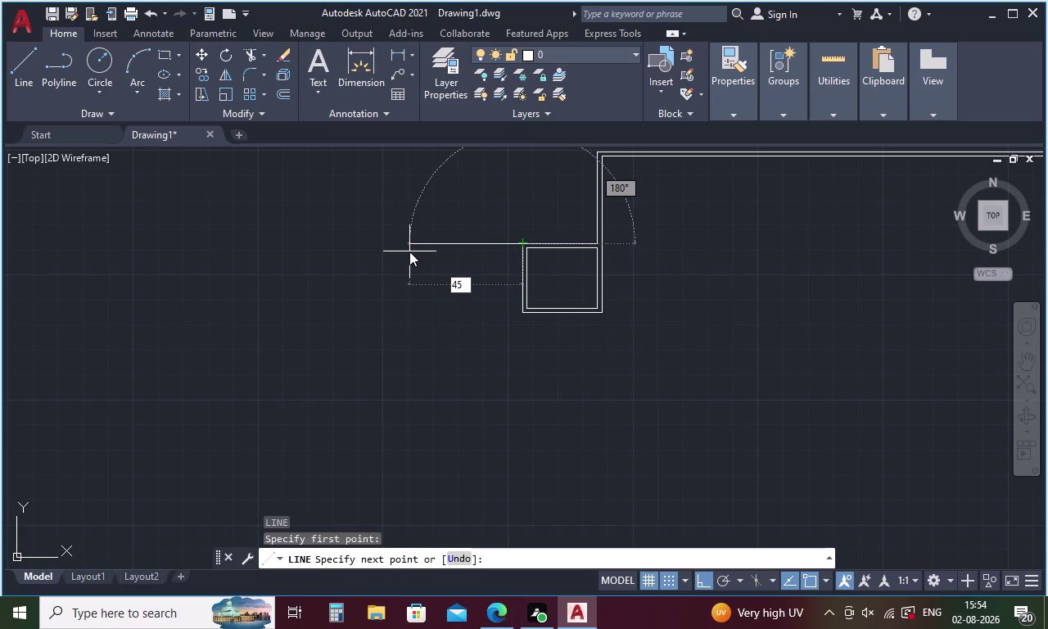
text(85)
key(Return)
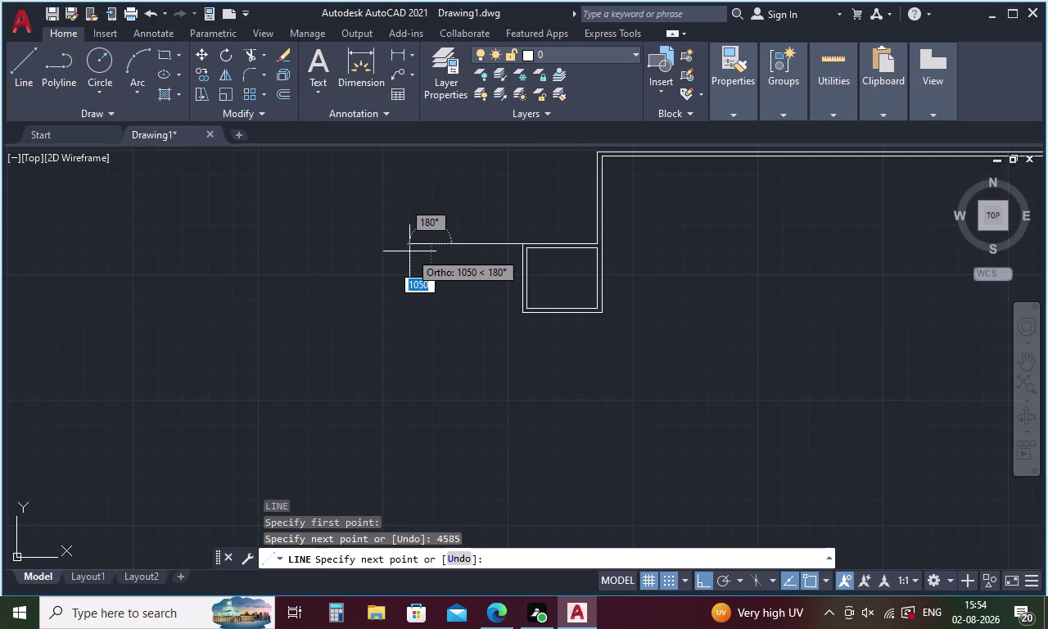
key(Escape)
Offset the 4585 wall line 230 to double it.
key(o)
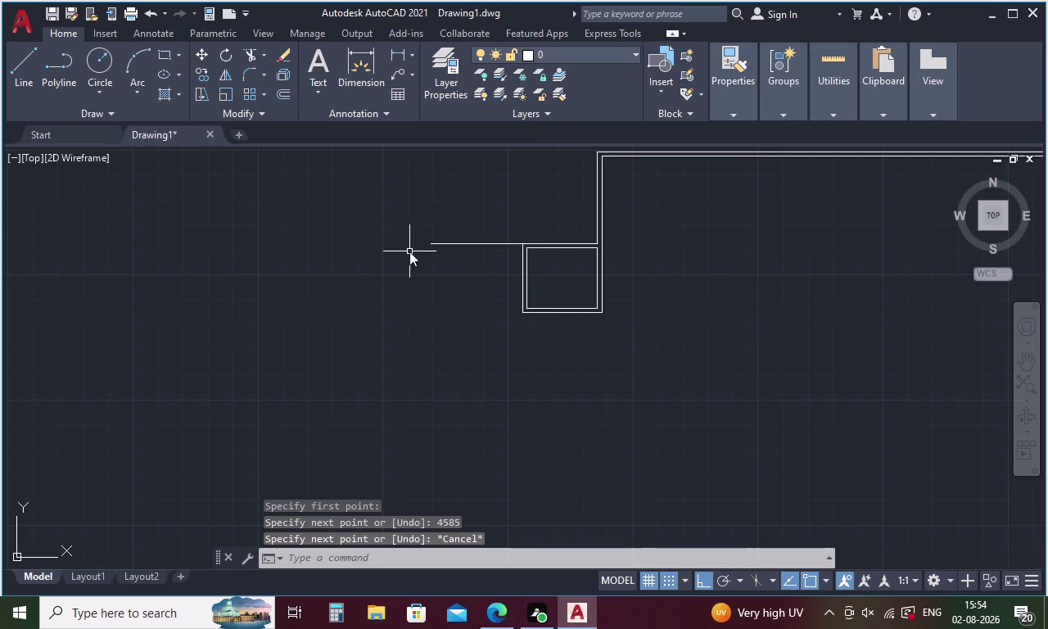
key(Return)
text(2)
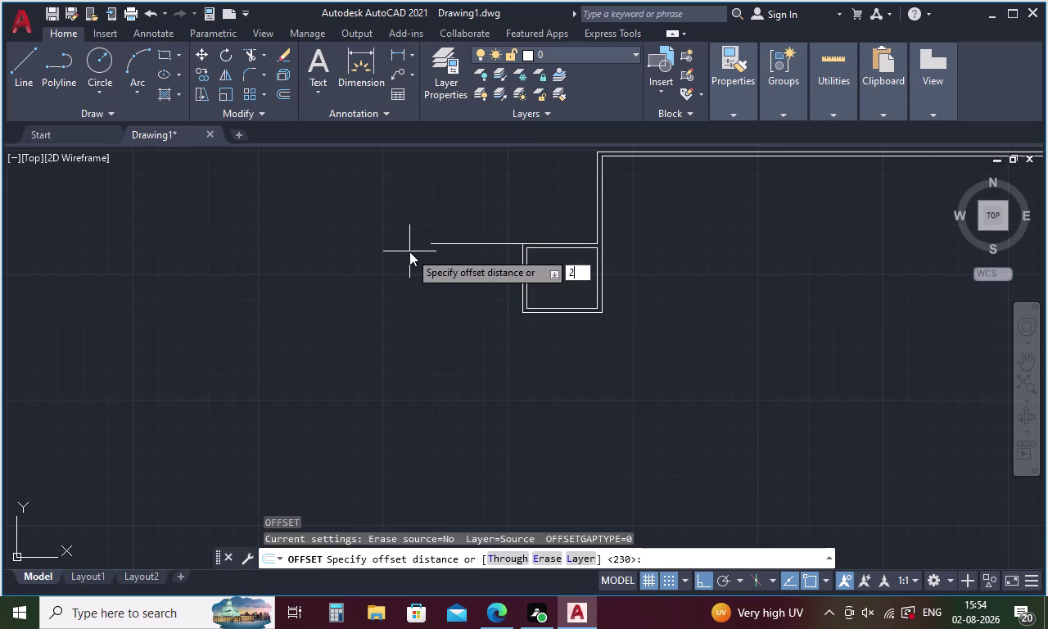
text(30)
key(Return)
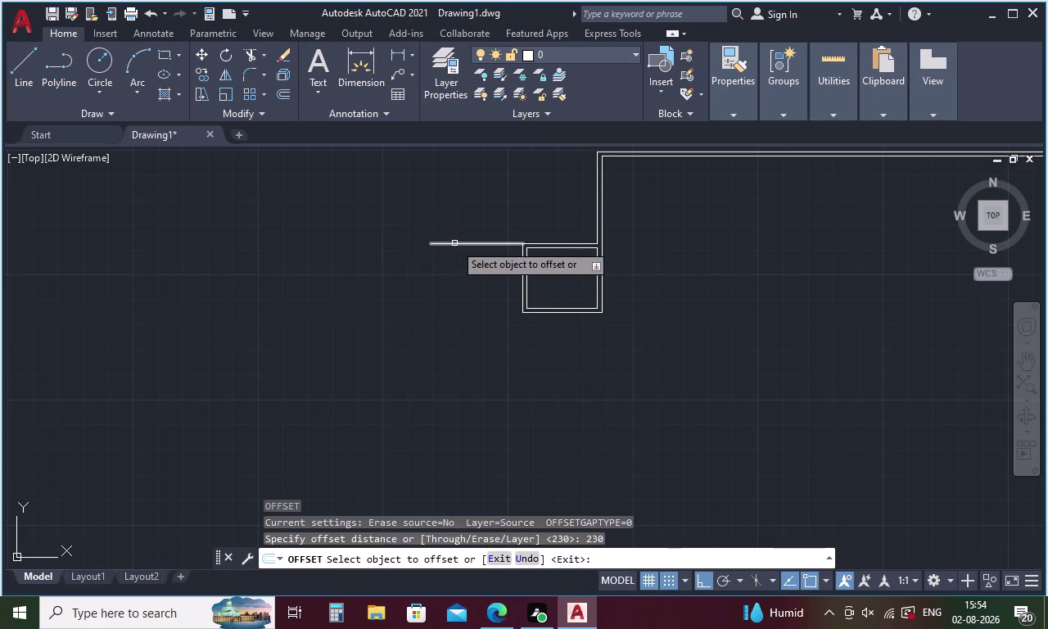
click(455, 243)
click(457, 277)
key(Escape)
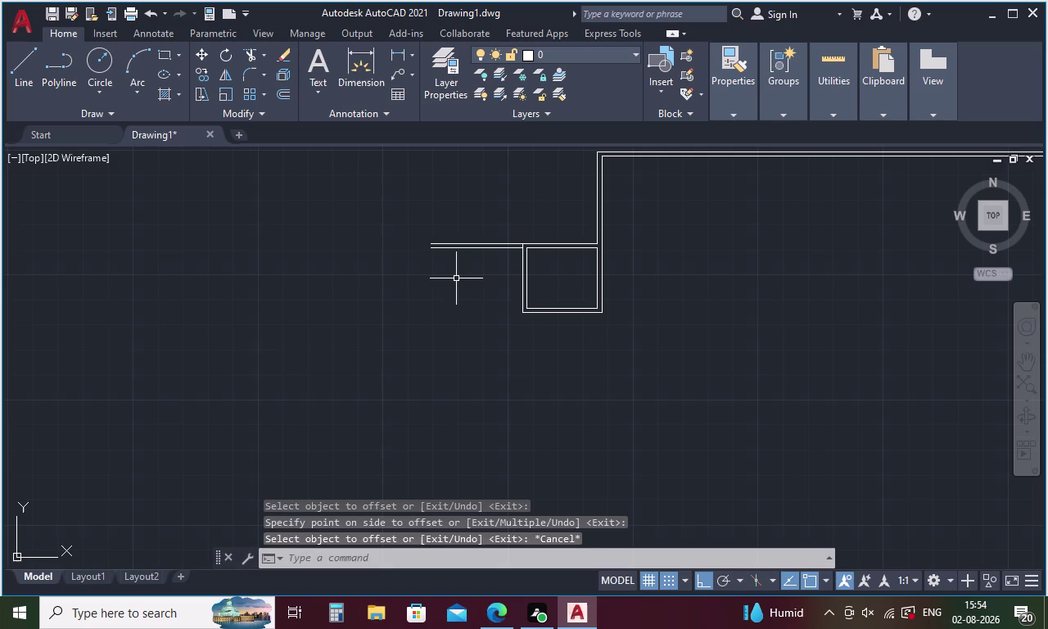
Draw a 3000-long vertical line down from the wall's left end.
key(l)
key(Return)
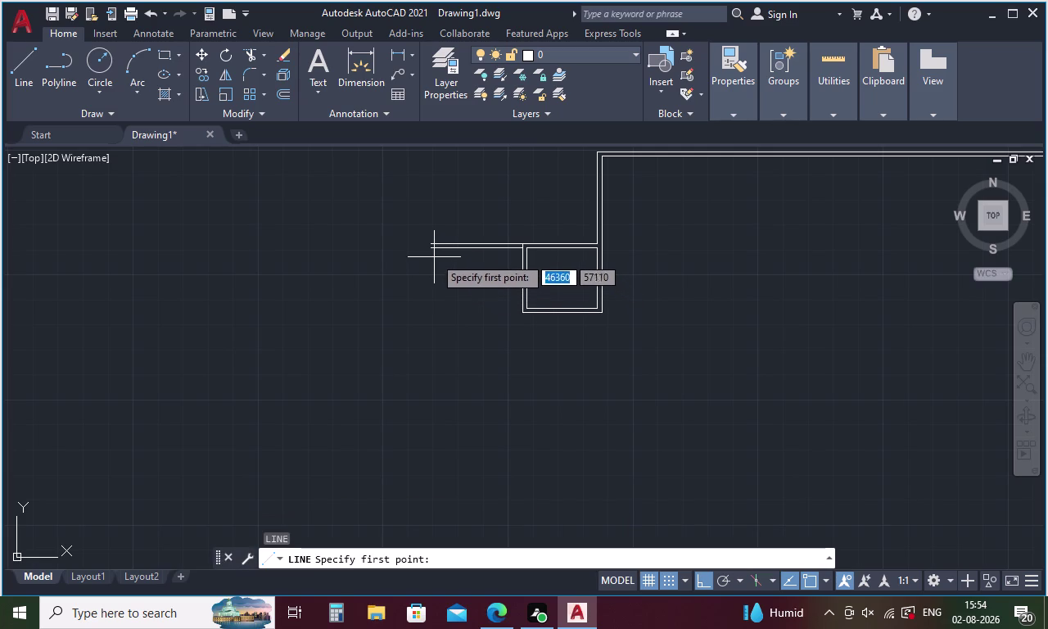
click(431, 250)
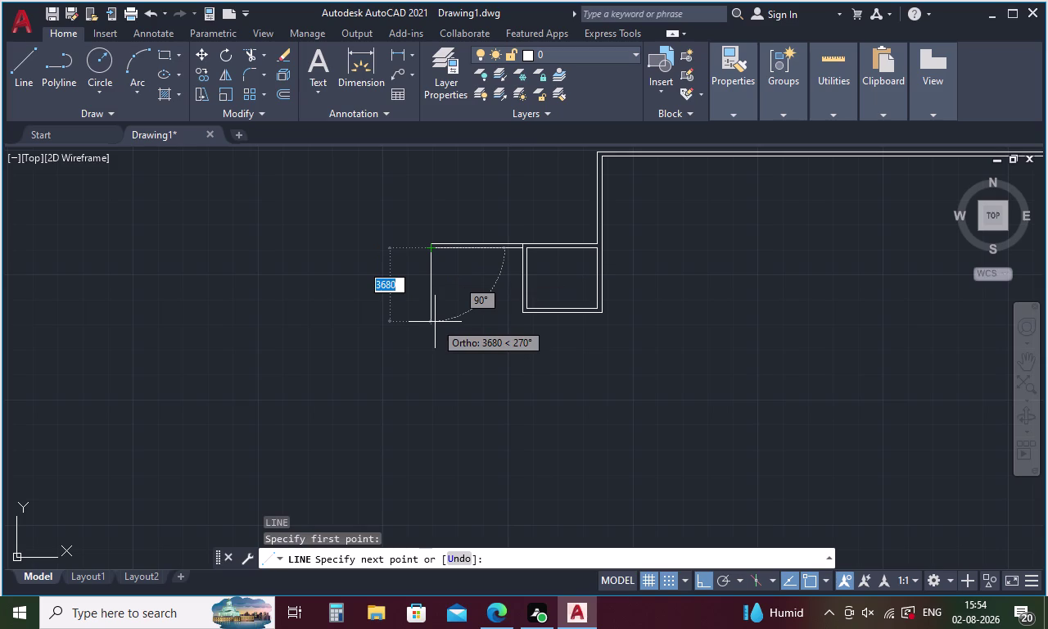
text(3000)
key(Return)
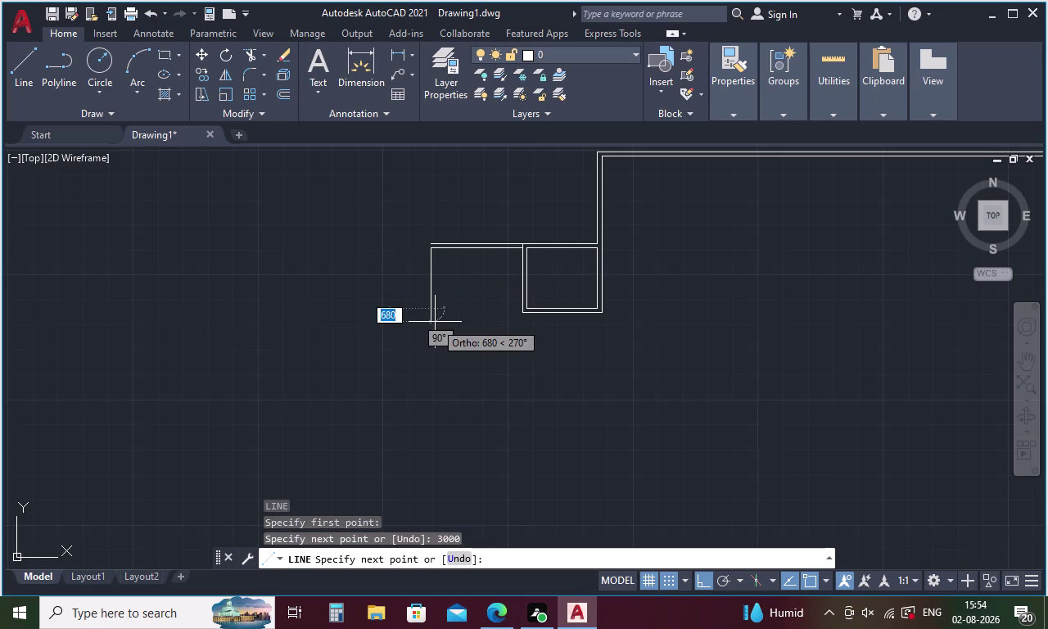
key(Escape)
Offset the 3000 vertical wall line 230 to the outside.
key(o)
key(Return)
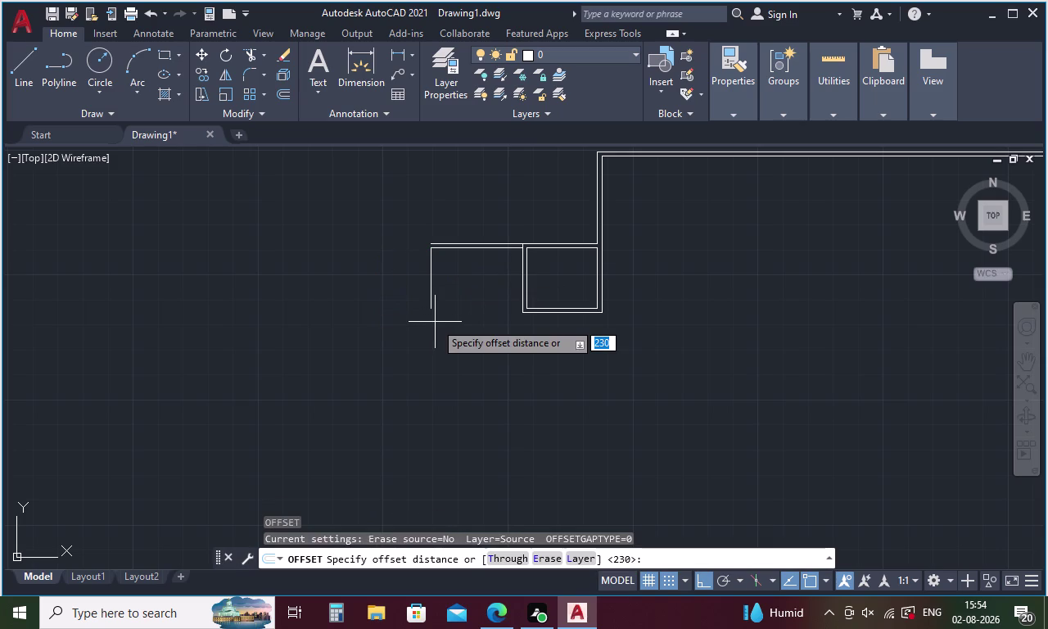
text(23)
text(0)
key(Return)
click(432, 292)
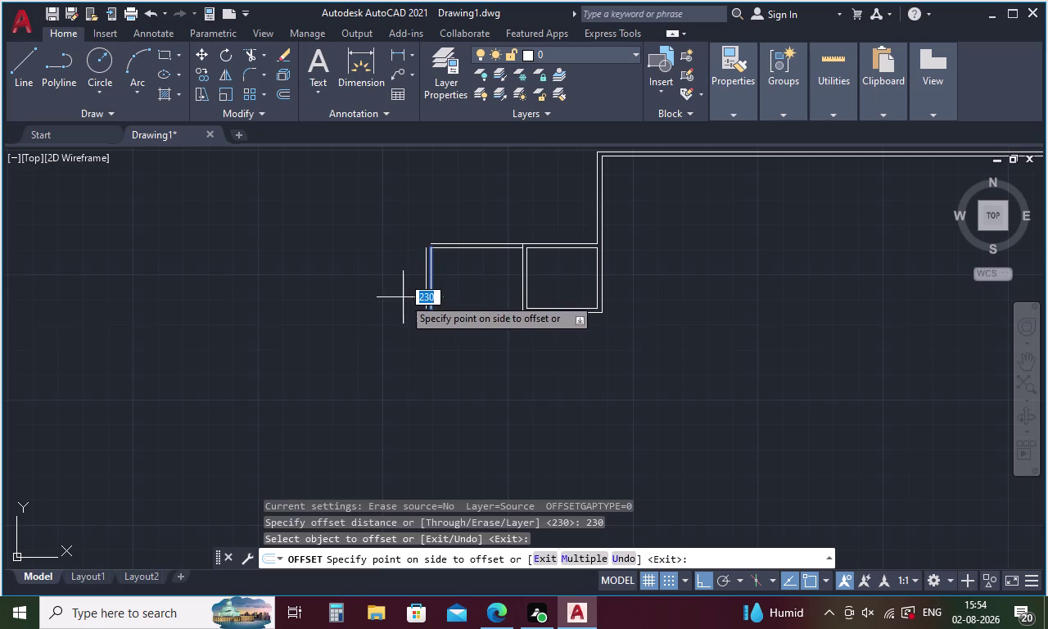
click(403, 297)
key(Escape)
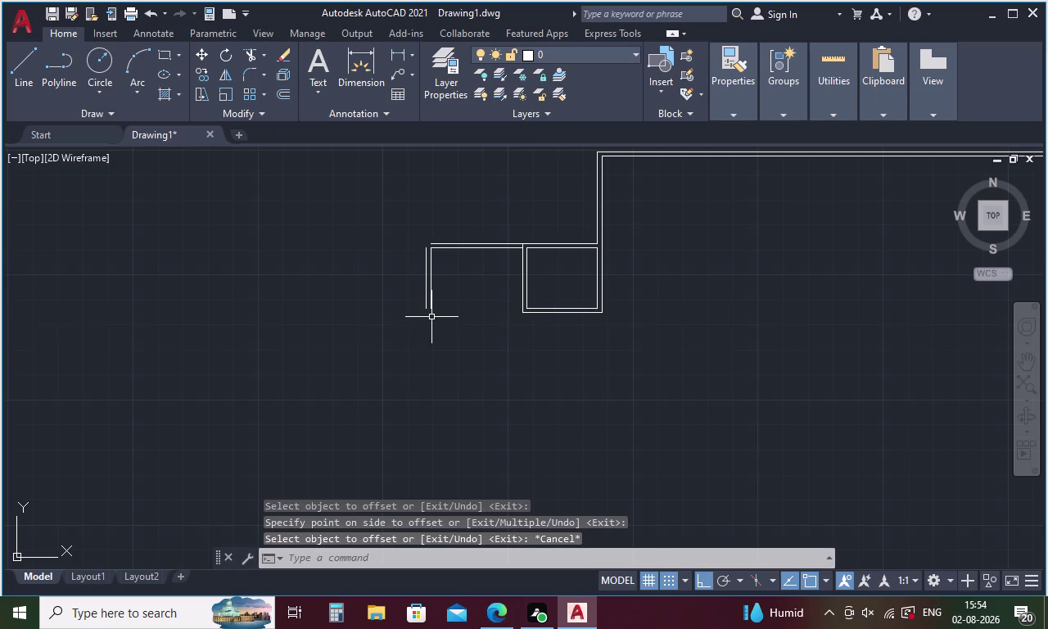
key(l)
key(Return)
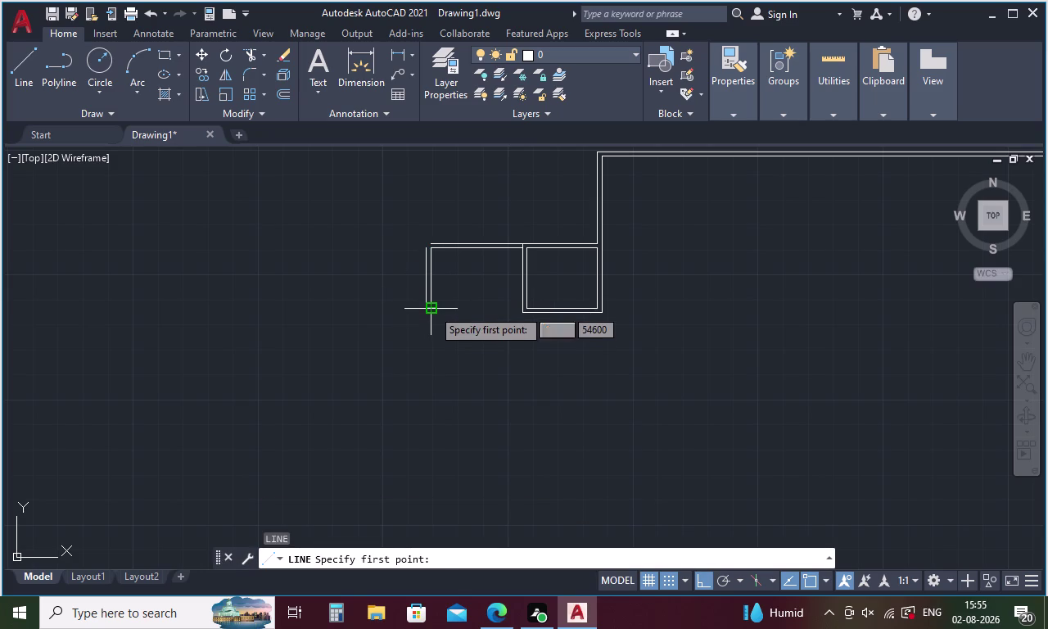
Draw a short horizontal line and delete the slanted bottom line.
click(432, 309)
click(520, 308)
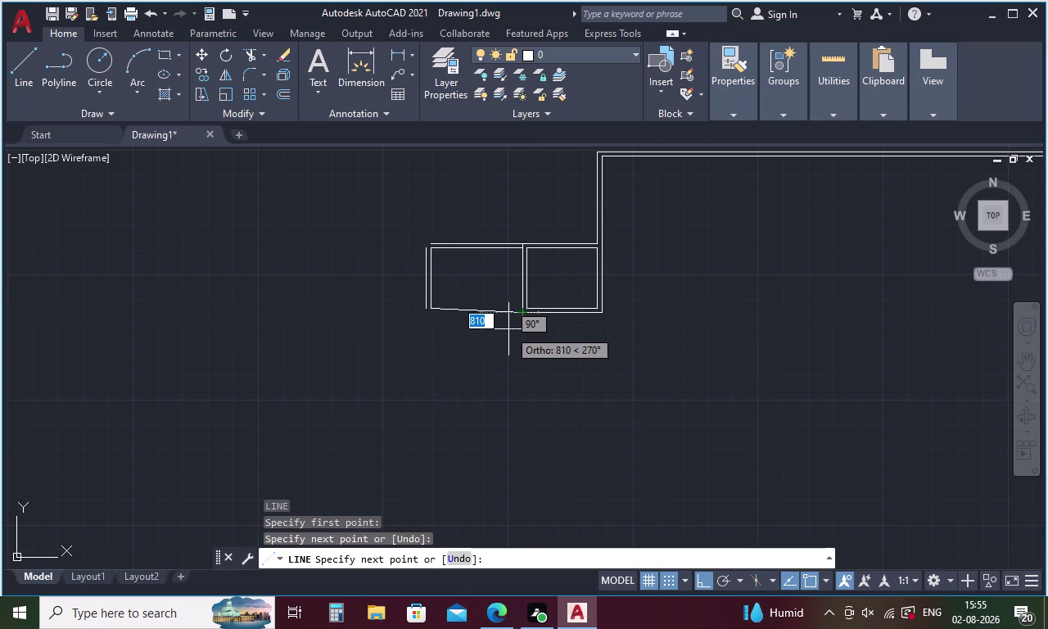
key(Escape)
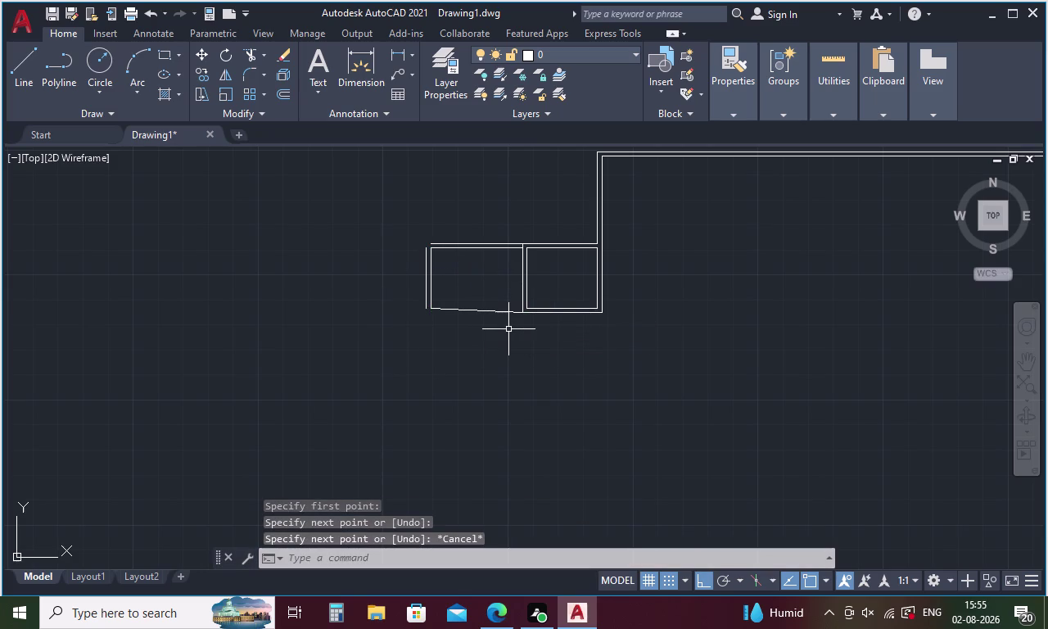
click(500, 313)
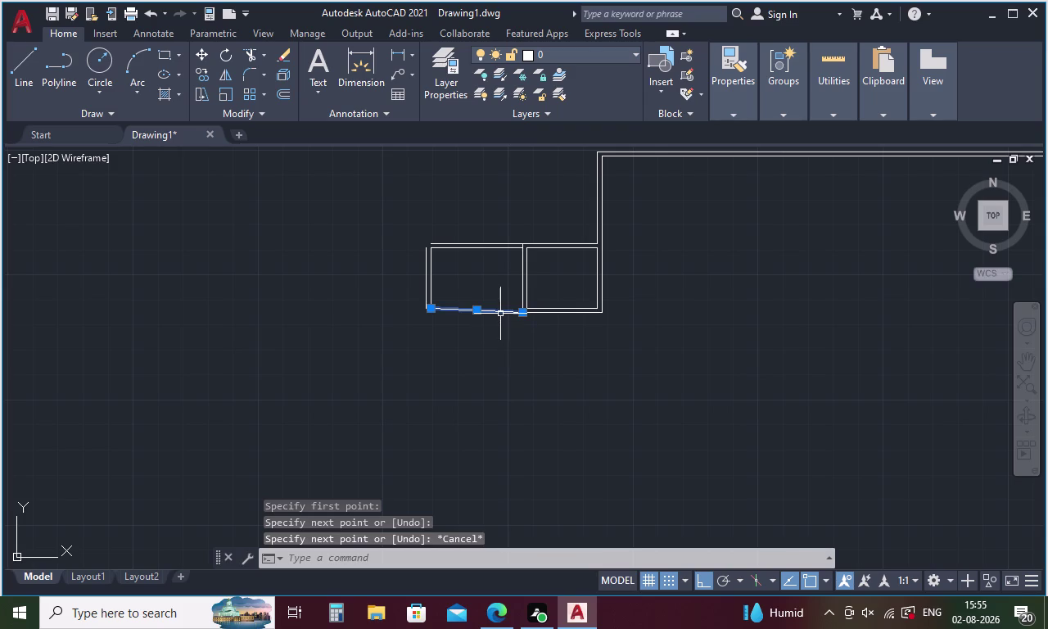
key(Delete)
Draw a new bottom wall line from the inner wall's bottom end to the room corner.
key(l)
key(Return)
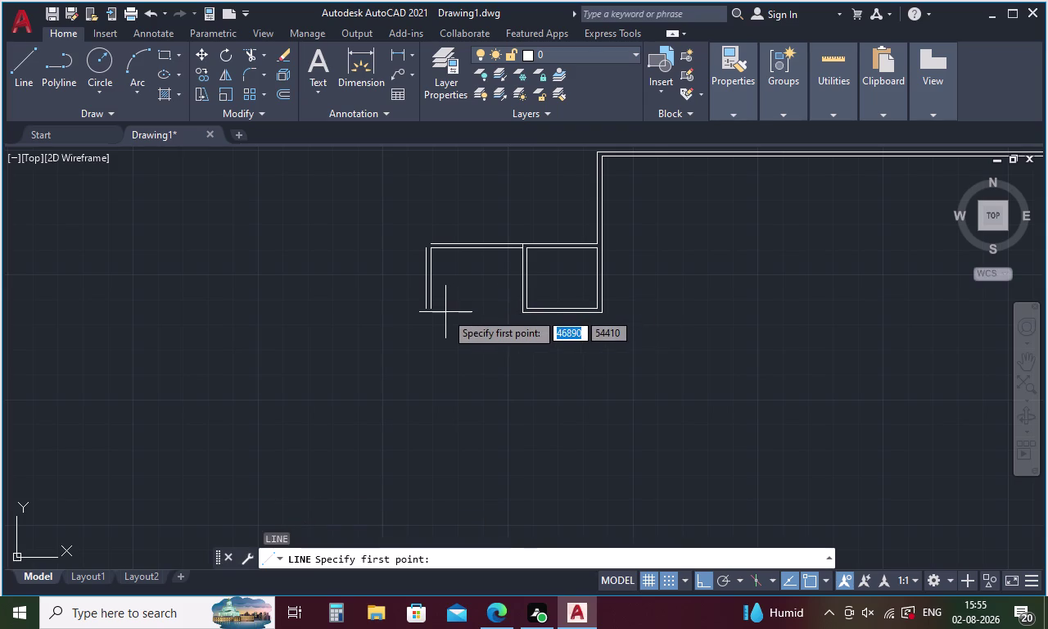
scroll(up, 3)
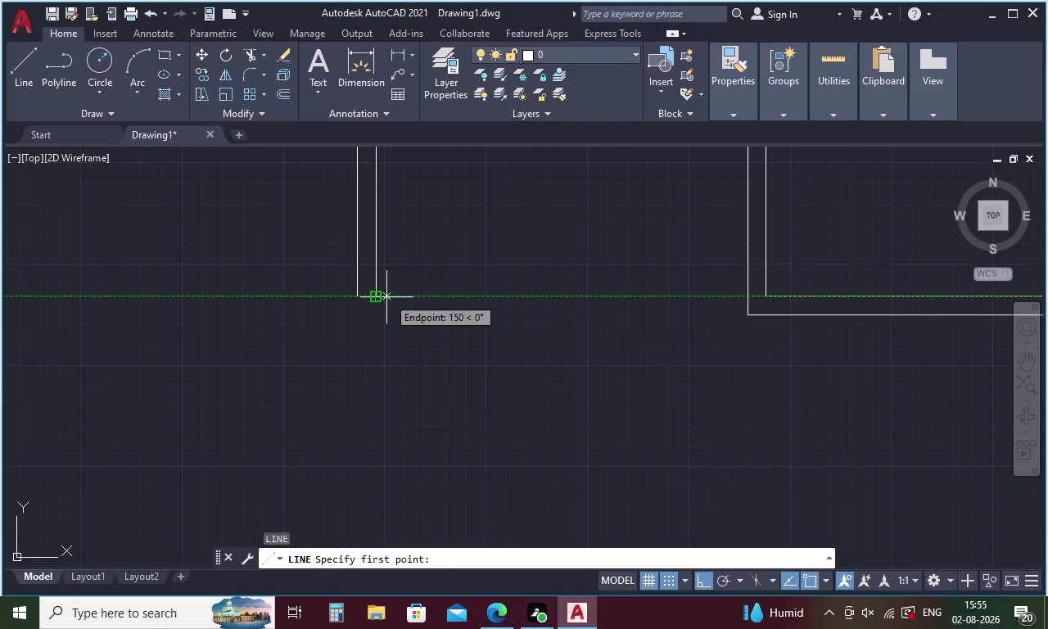
click(380, 298)
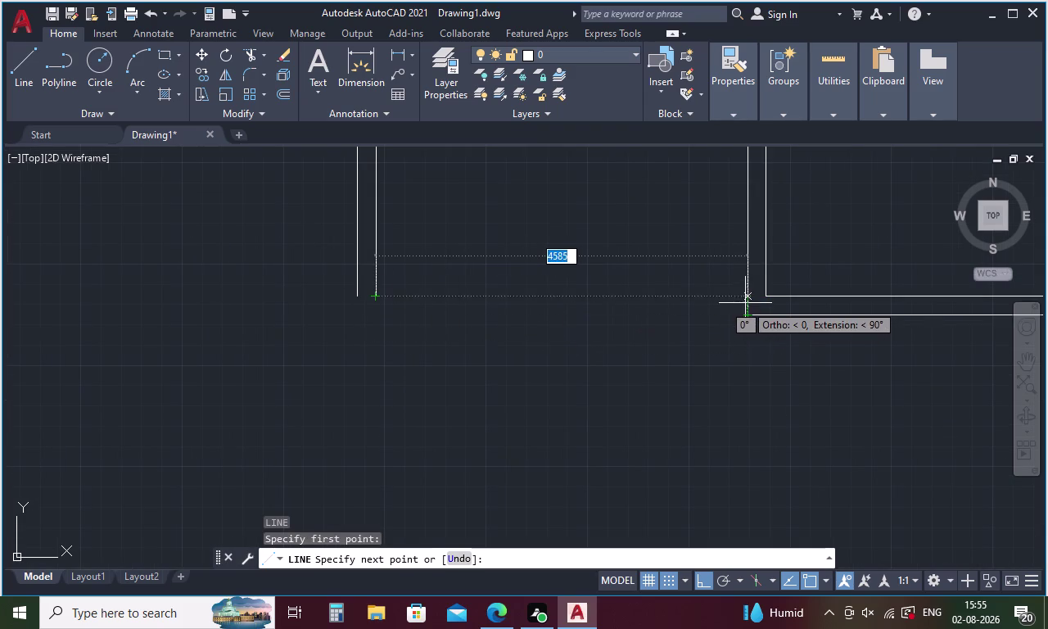
click(748, 296)
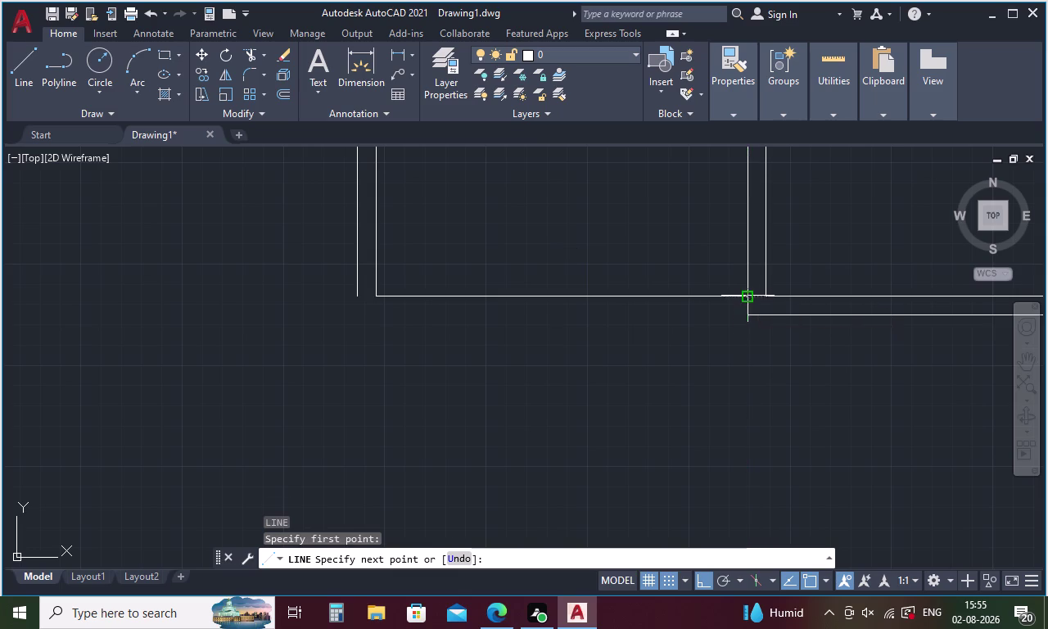
key(Escape)
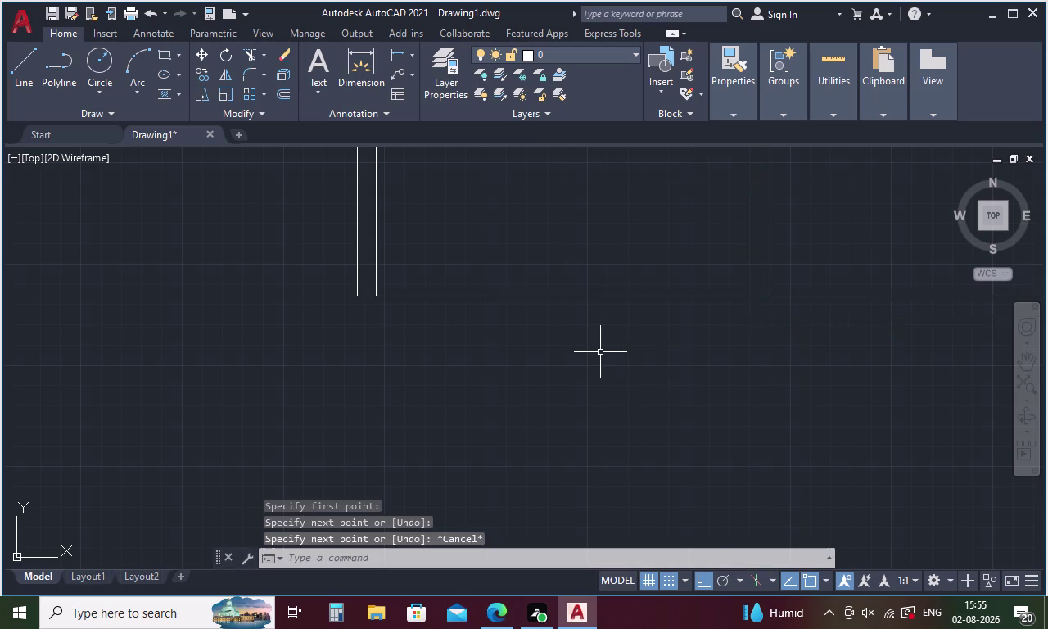
Offset the new bottom wall line 230 downward.
key(o)
key(Return)
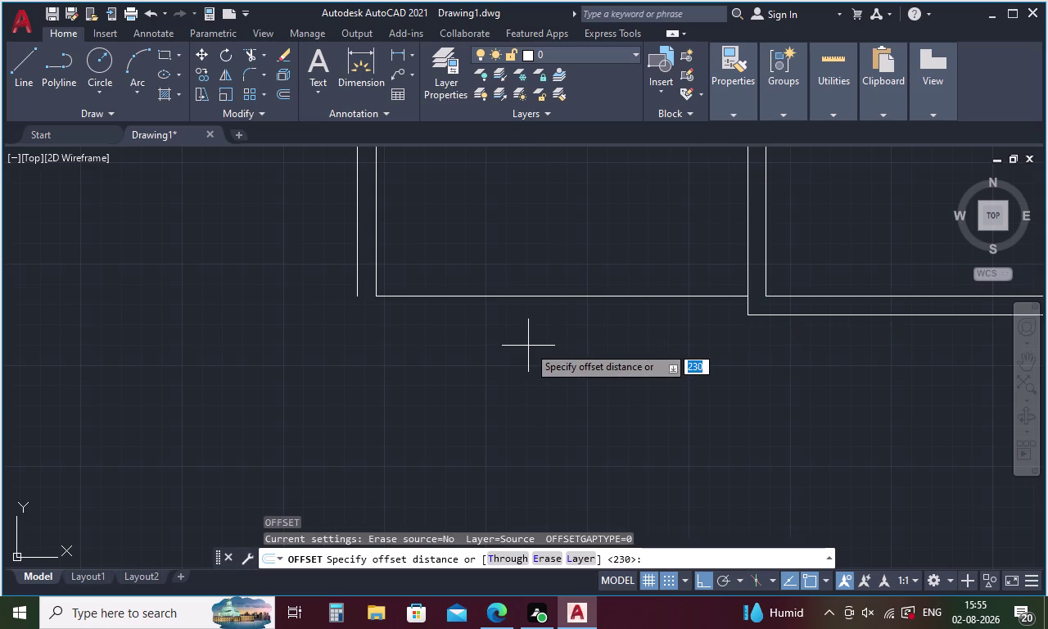
text(230)
key(Return)
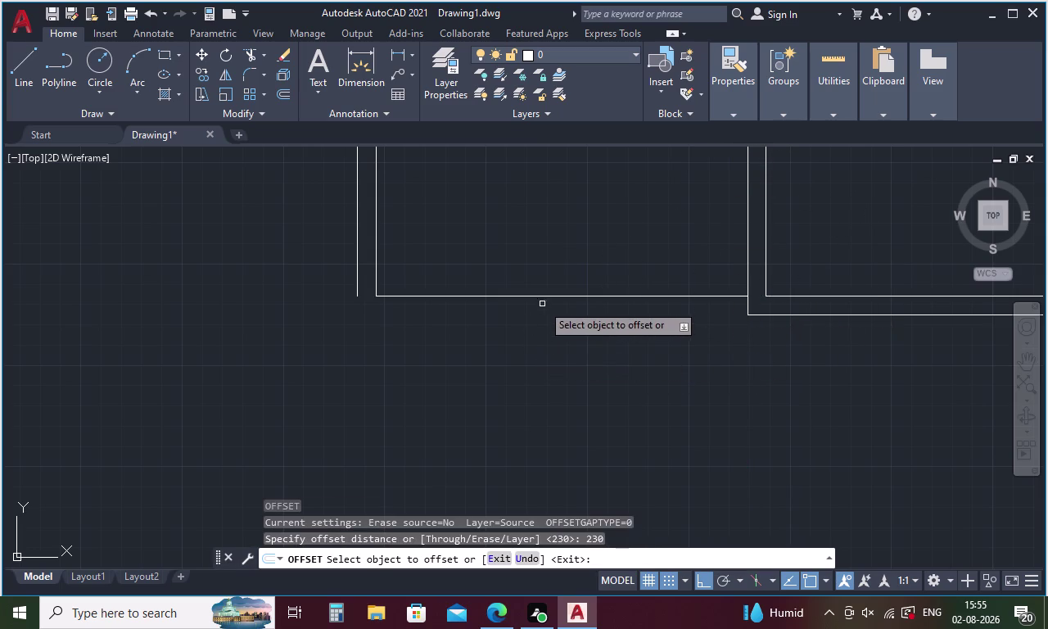
click(545, 298)
click(541, 328)
key(Escape)
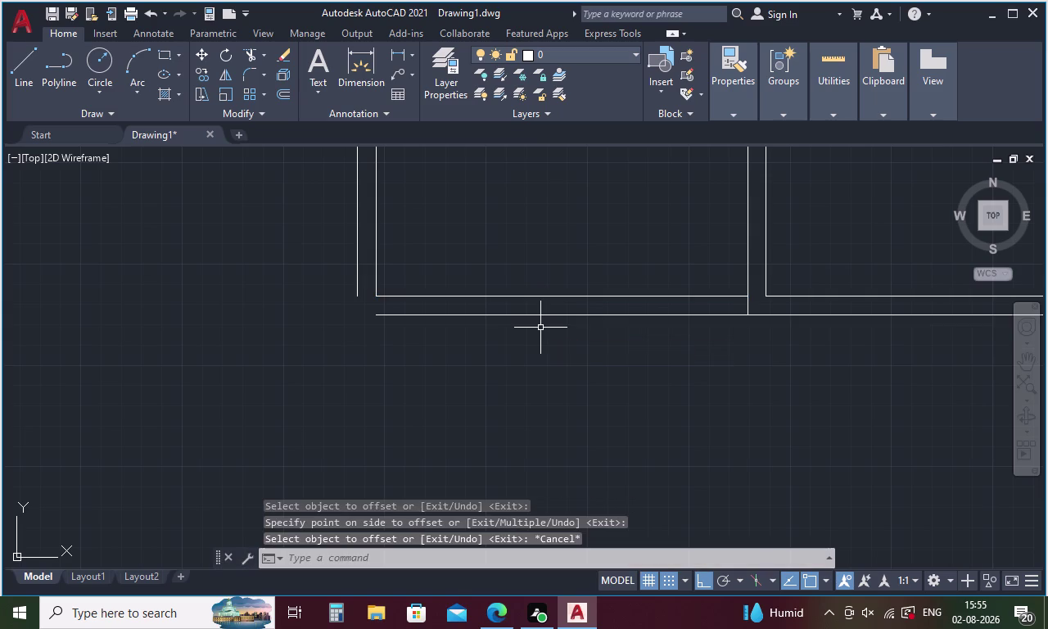
Fillet the wall lines to close two corners of the second small room.
key(f)
key(Return)
key(m)
key(Return)
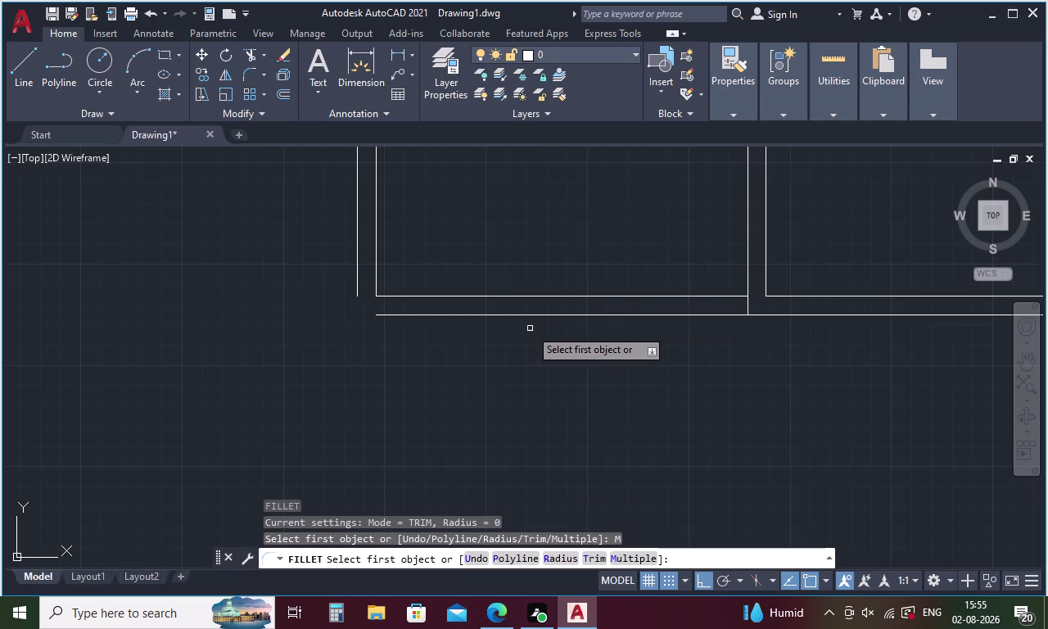
click(532, 314)
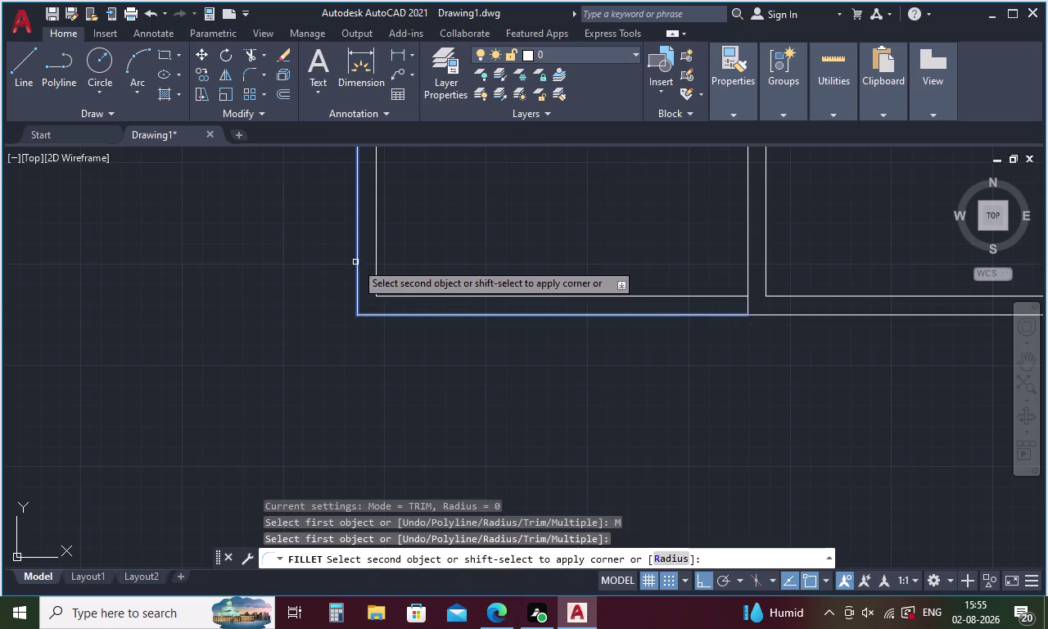
click(355, 262)
scroll(down, 3)
scroll(up, 3)
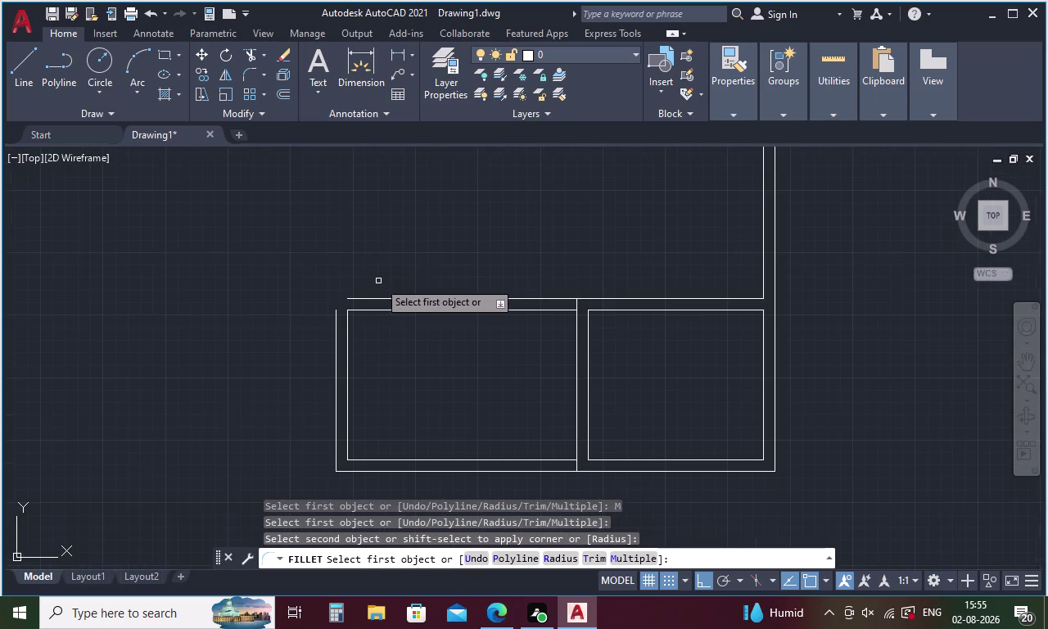
click(378, 298)
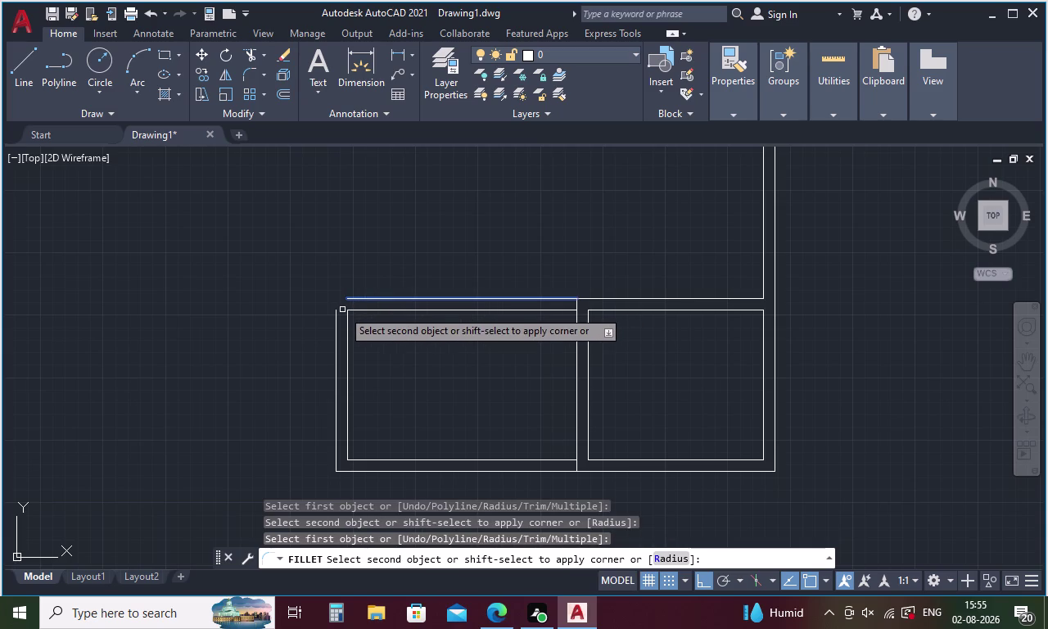
click(335, 314)
scroll(down, 3)
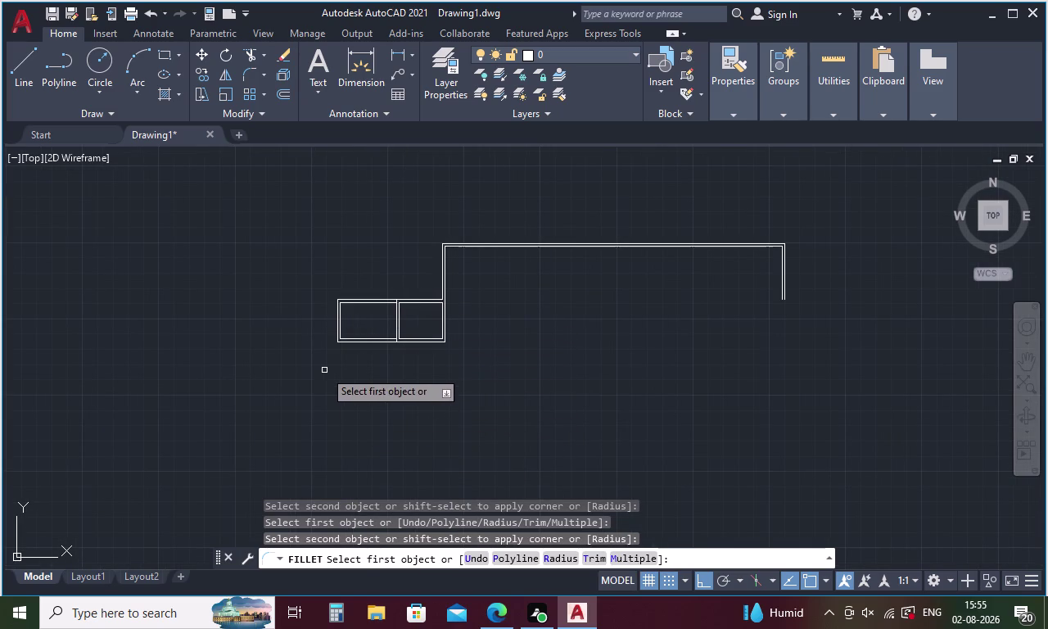
middle_drag(345, 382, 339, 325)
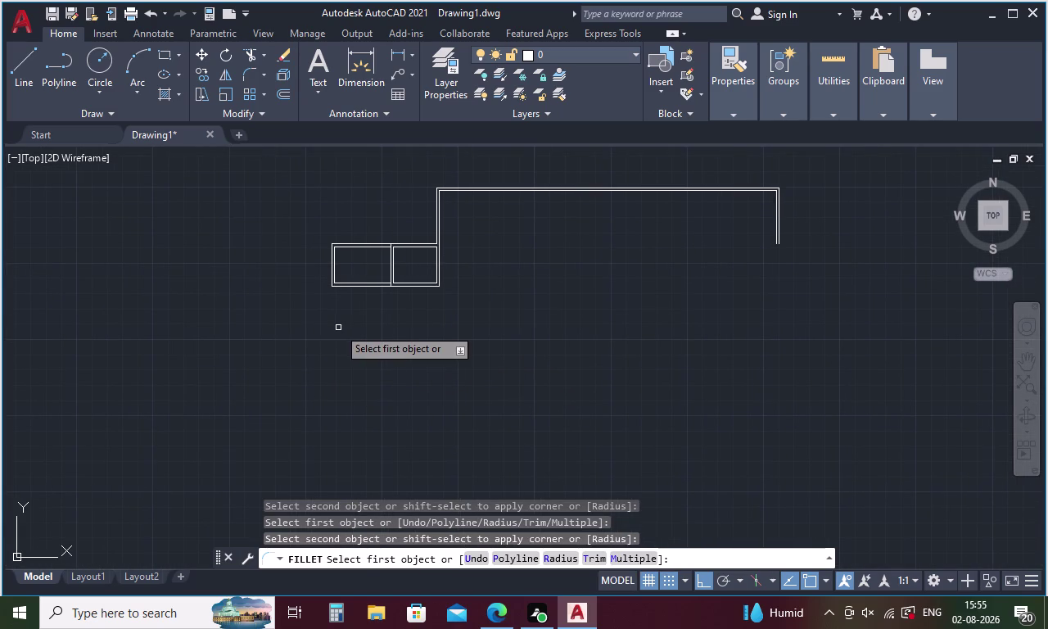
Start a new line at the rooms' lower-left corner.
key(Escape)
key(l)
key(Return)
click(333, 287)
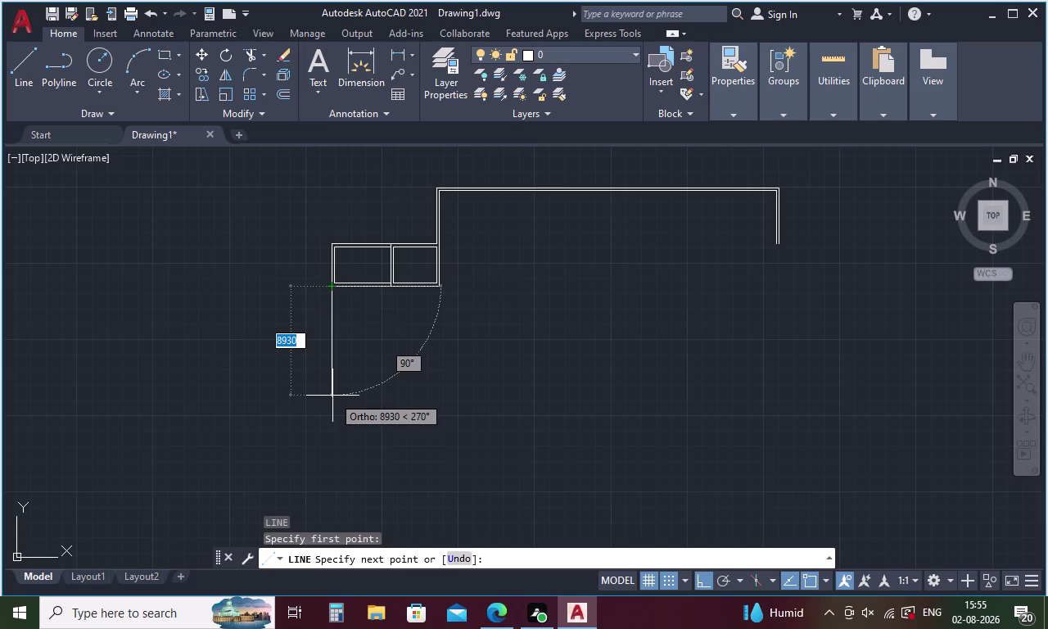
Finish the downward line at 3635 length.
key(3)
key(6)
text(35)
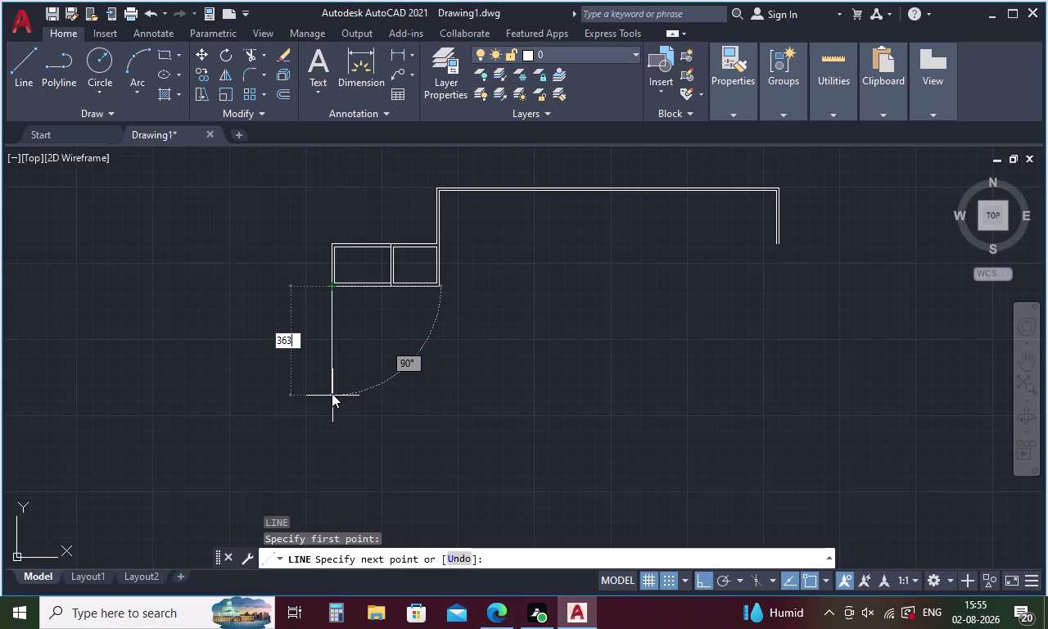
key(space)
key(Escape)
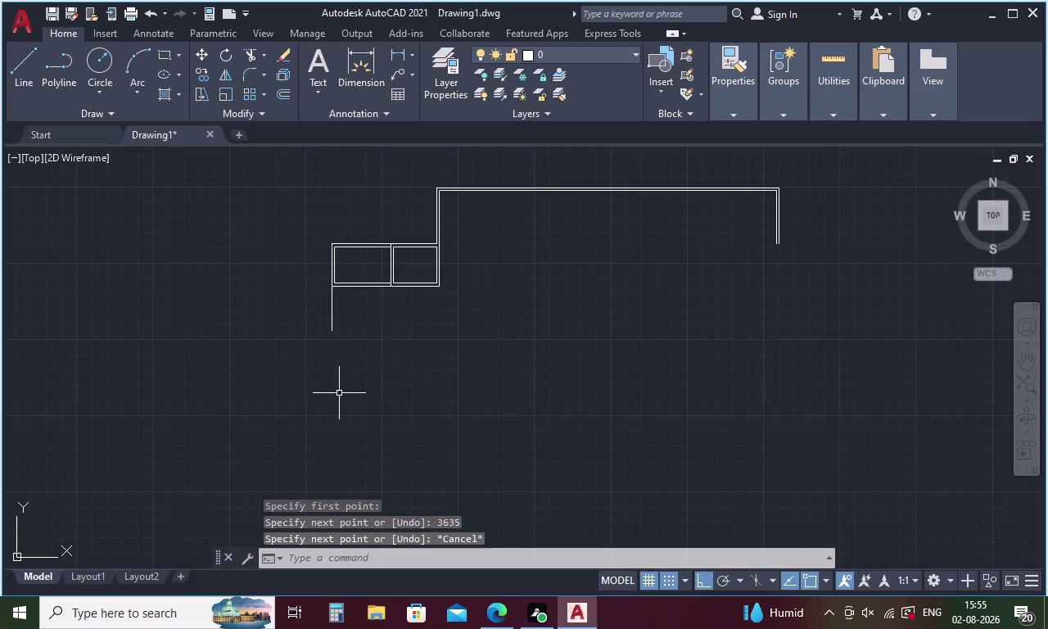
Offset the vertical drop line 230 to its right.
key(o)
key(Return)
text(23)
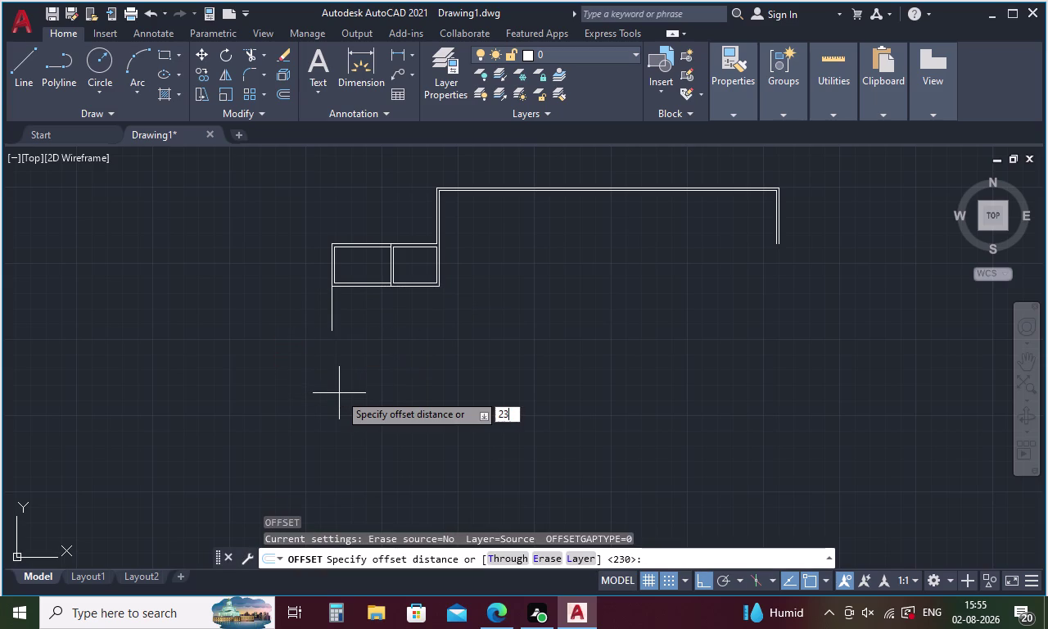
text(0)
key(Return)
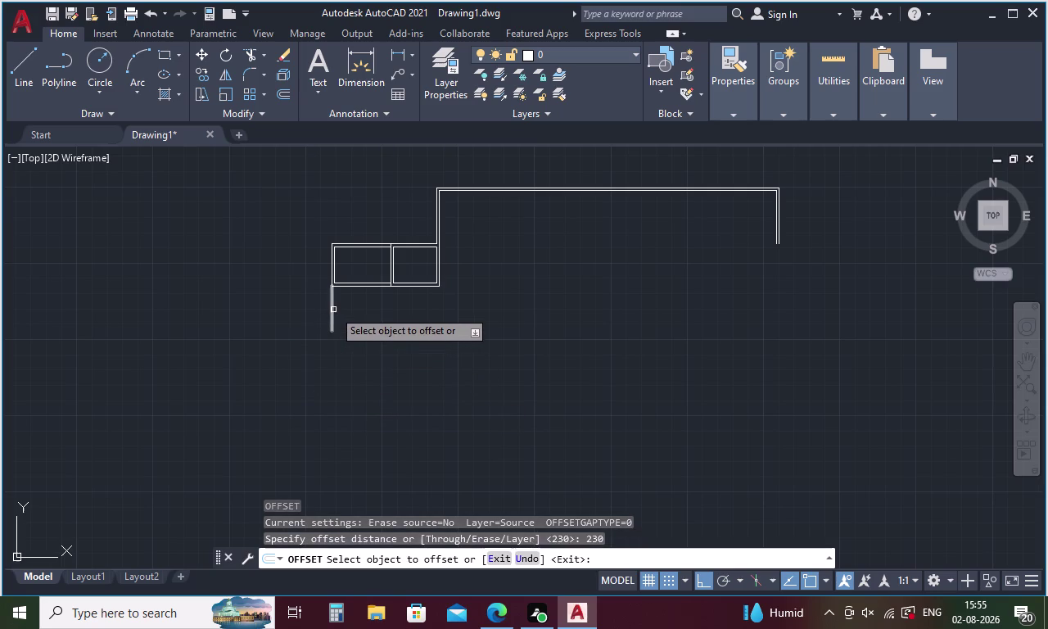
click(333, 309)
click(358, 313)
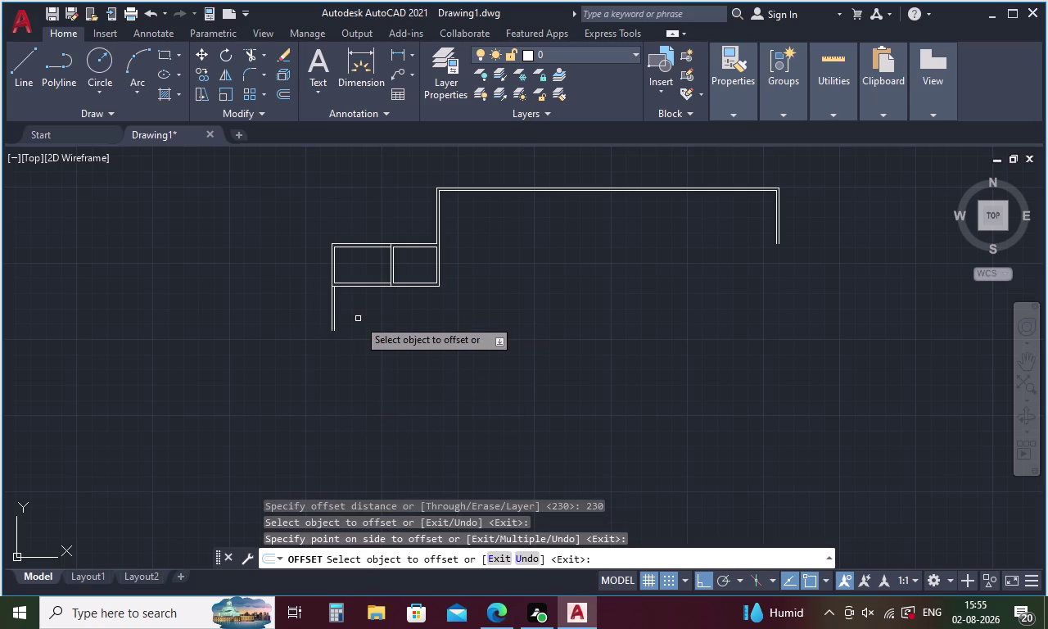
key(space)
key(space)
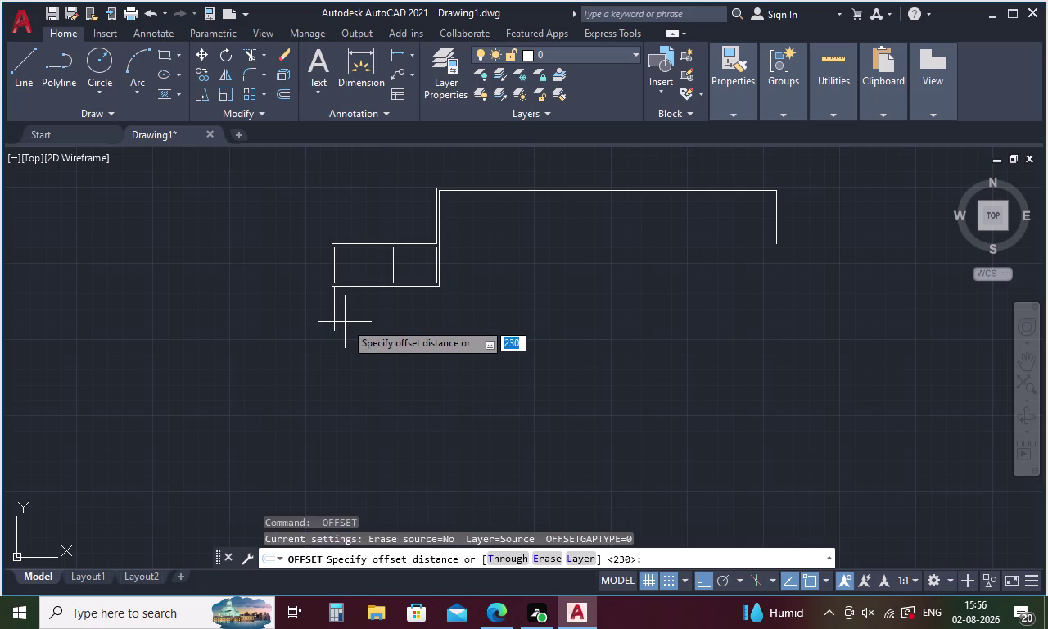
Offset the vertical lines 2500 and then 230 to the right.
text(2500)
key(Return)
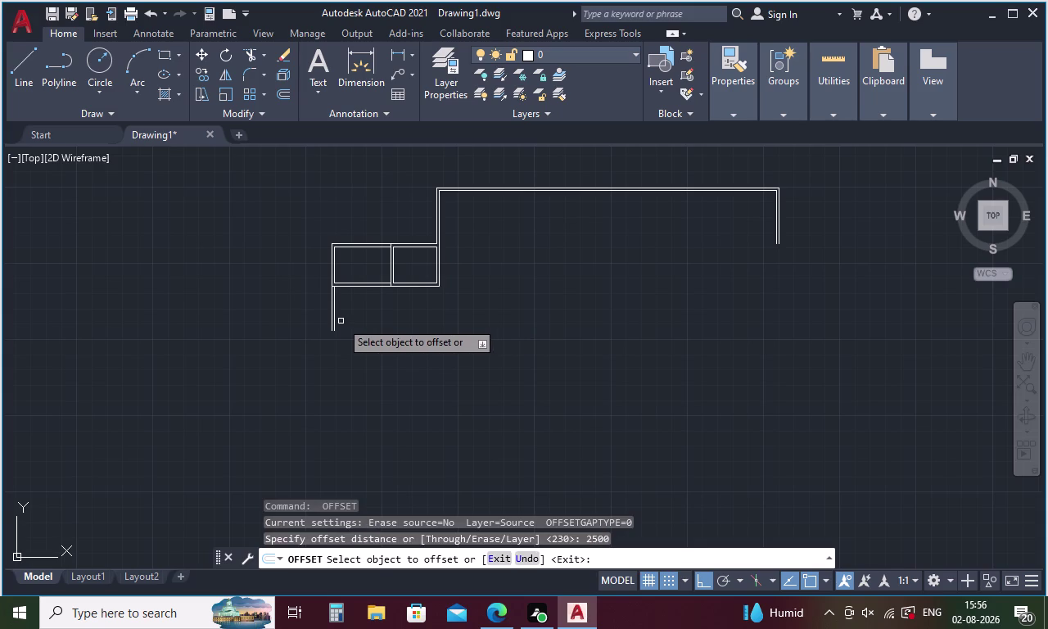
click(335, 312)
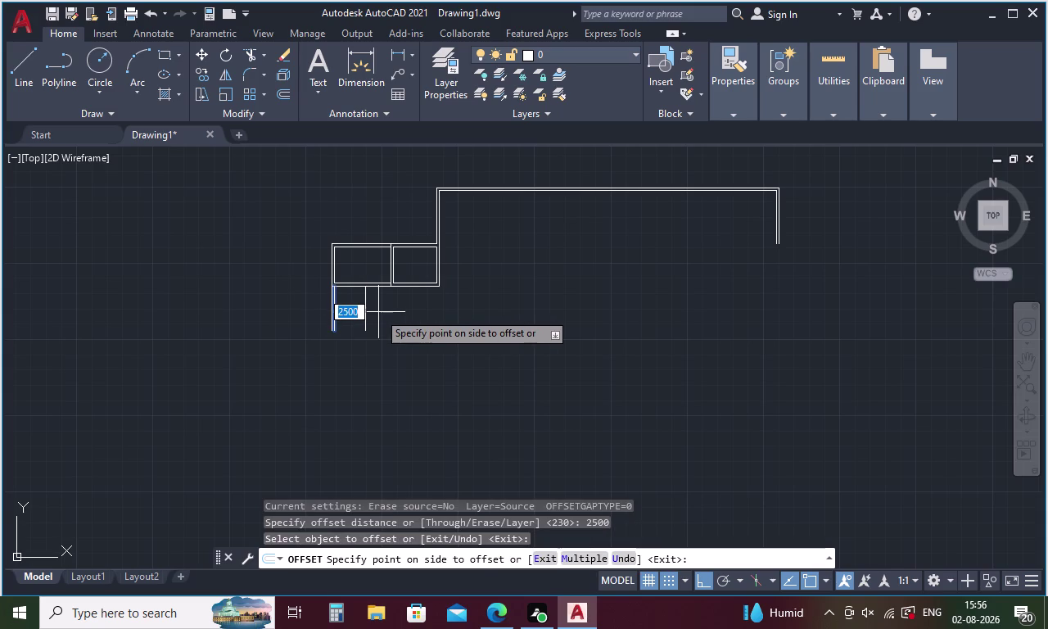
click(378, 312)
key(space)
key(space)
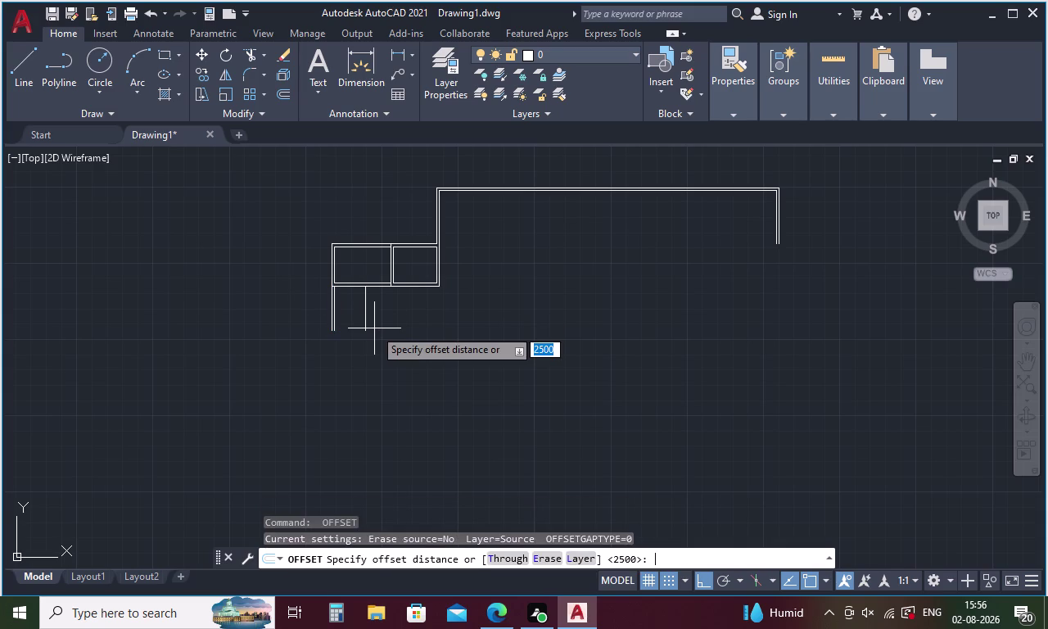
text(2)
text(30)
key(Return)
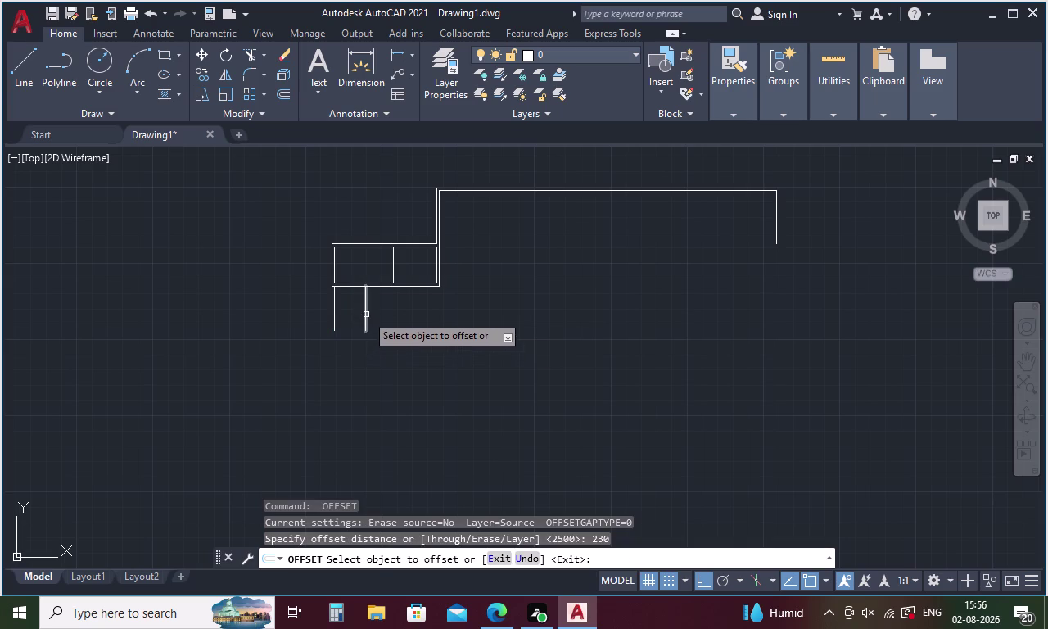
click(366, 315)
click(394, 314)
key(space)
key(space)
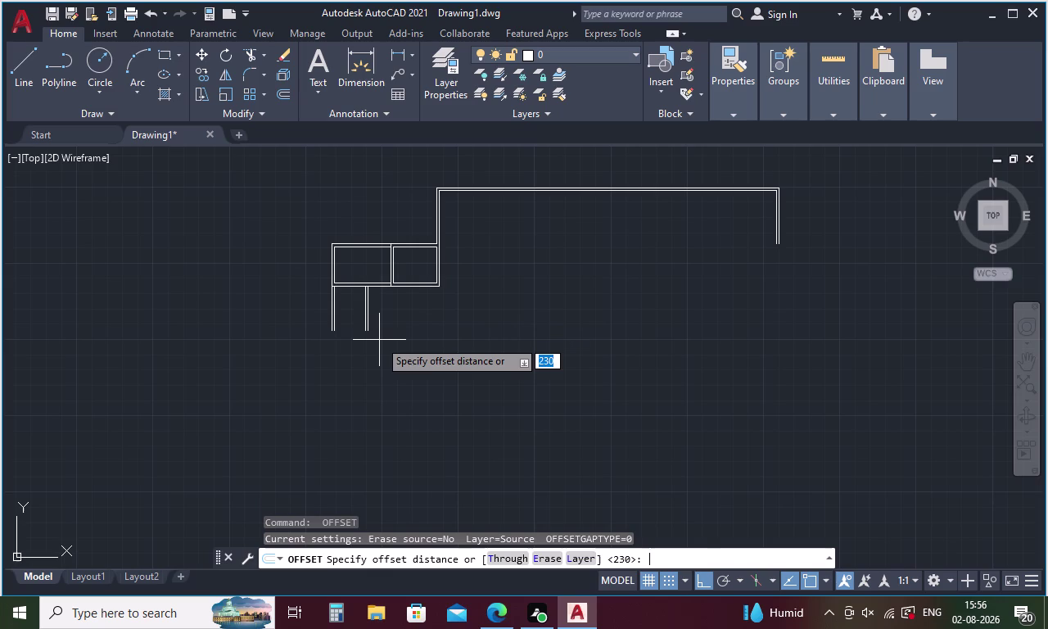
Add further vertical copies offset 3100 and then 230 to the right.
key(3)
key(1)
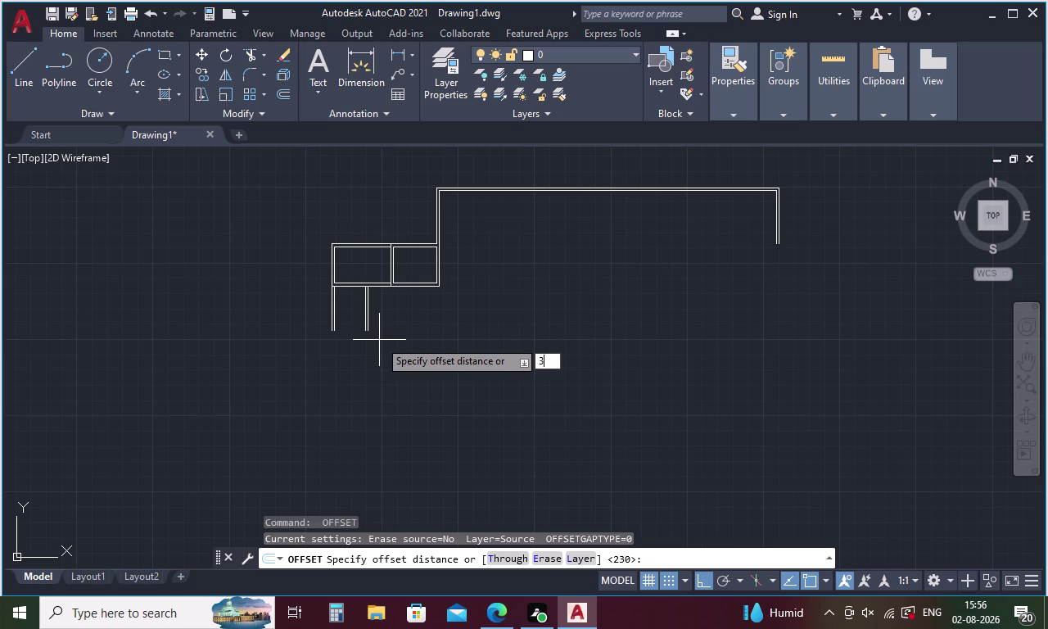
key(o)
key(BackSpace)
text(00)
key(Return)
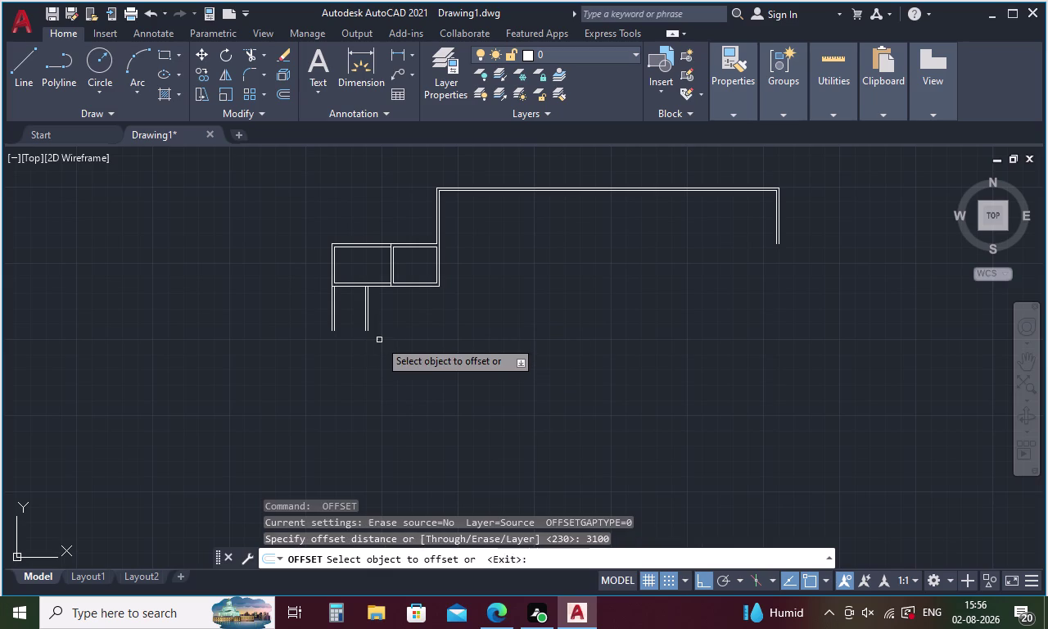
click(369, 321)
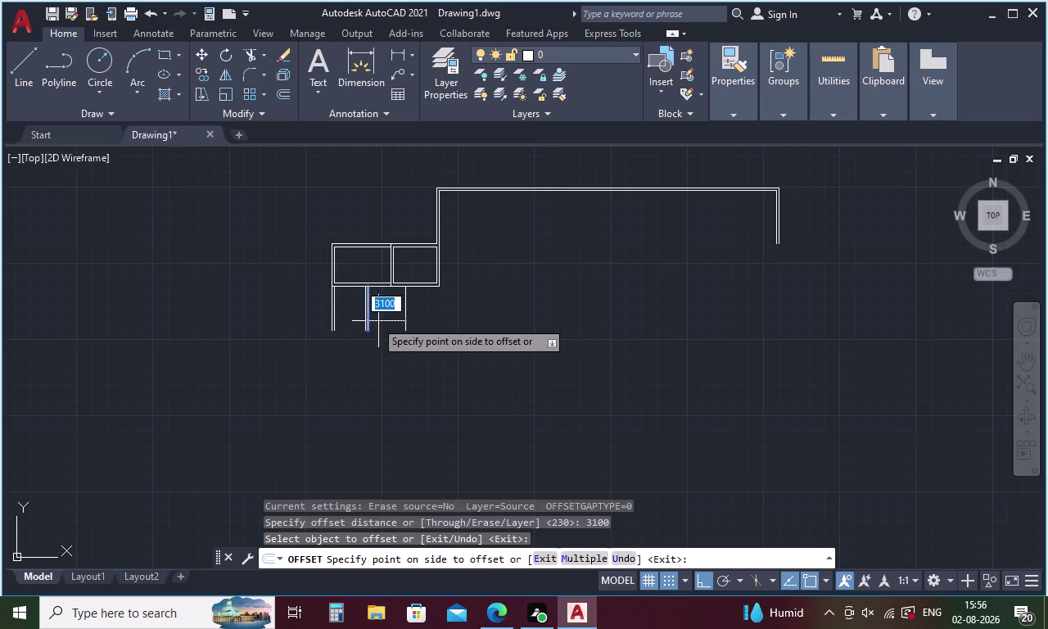
click(389, 323)
key(space)
key(space)
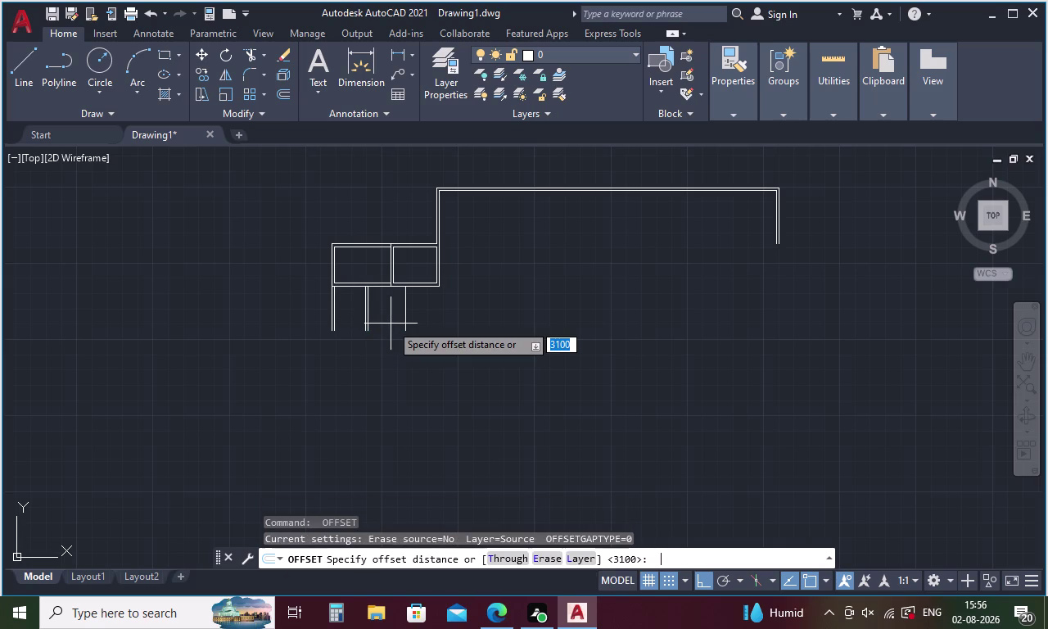
key(2)
text(30)
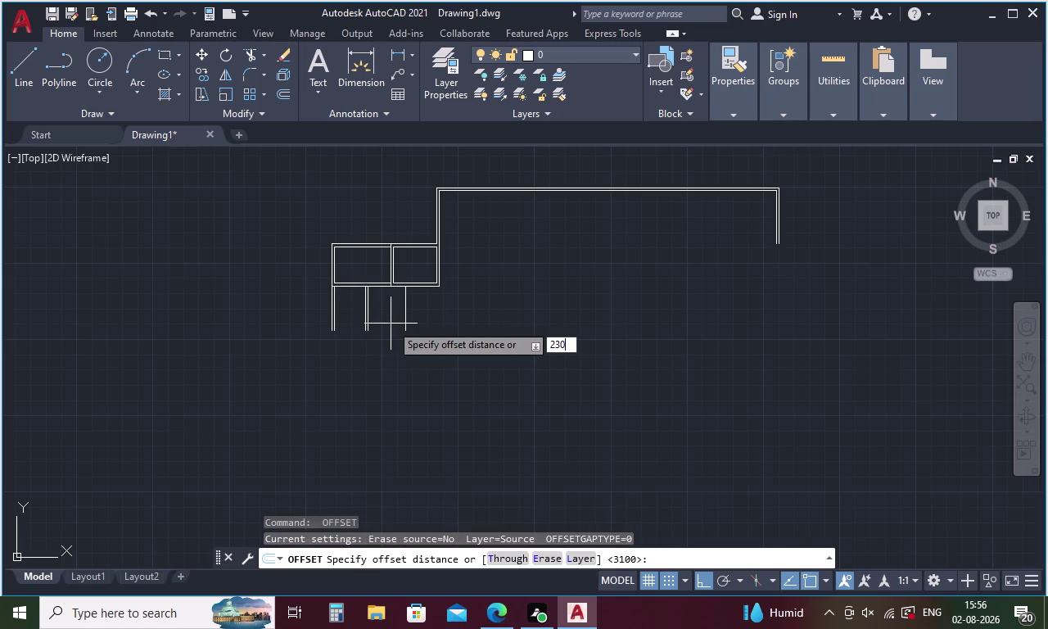
key(space)
click(406, 302)
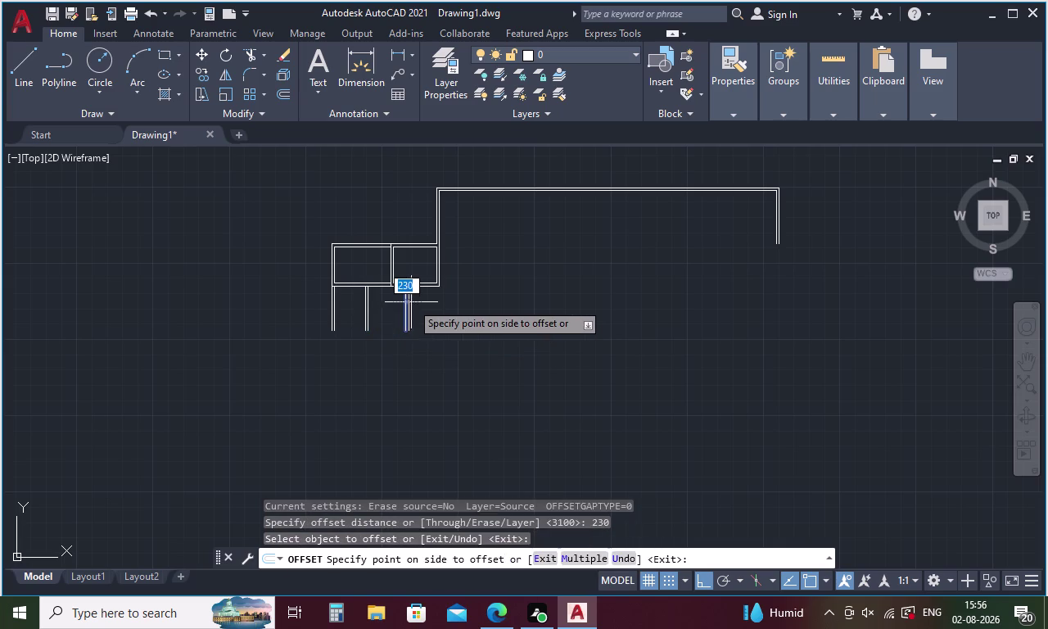
click(418, 305)
key(space)
key(space)
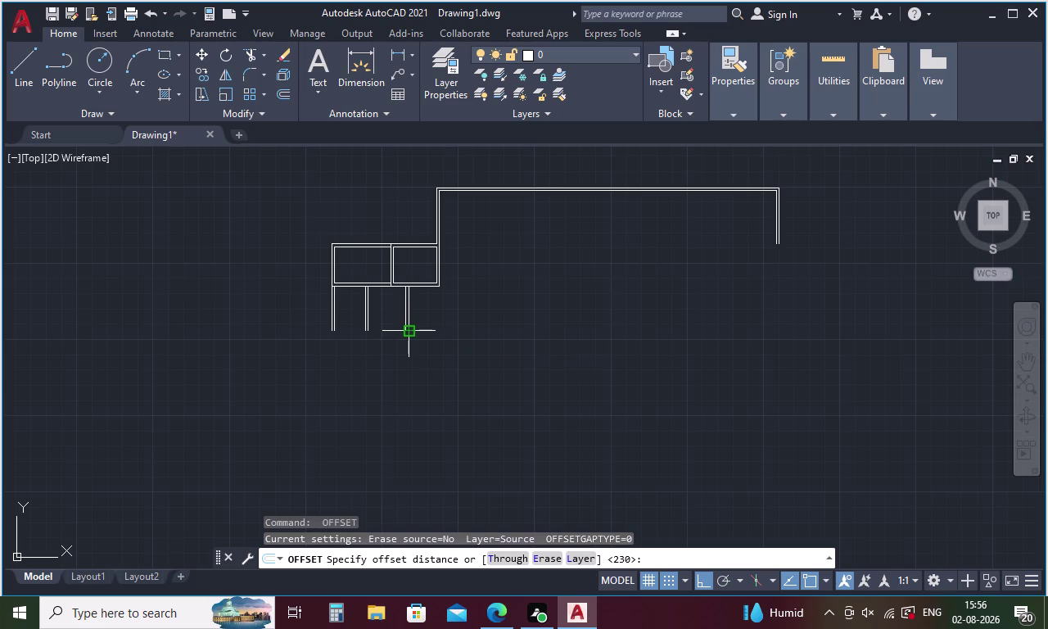
Add a final vertical copy offset 2500 to the right.
text(2500)
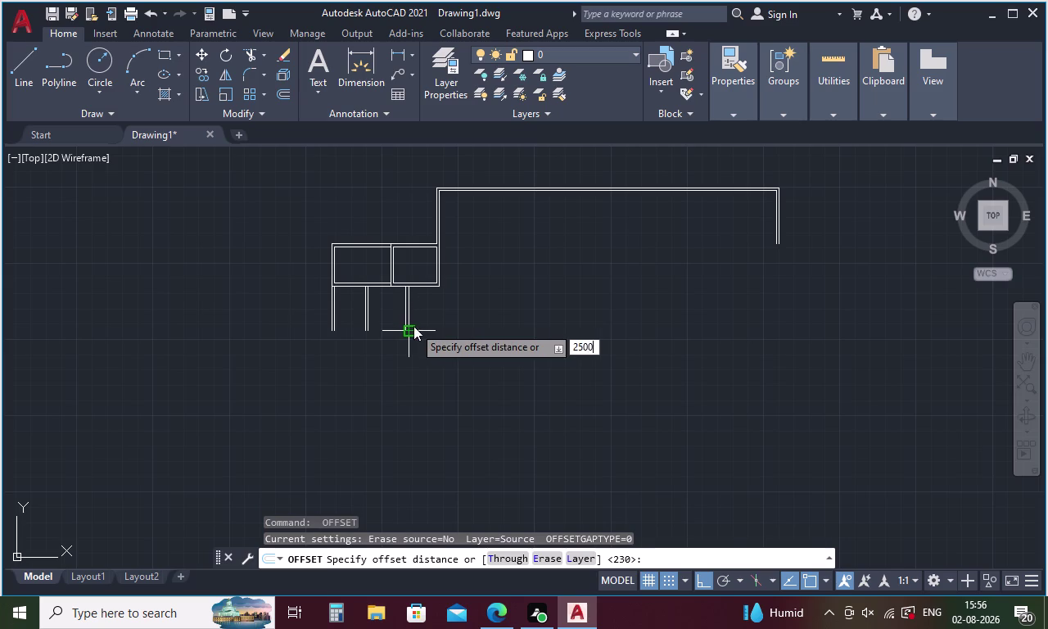
key(space)
click(409, 317)
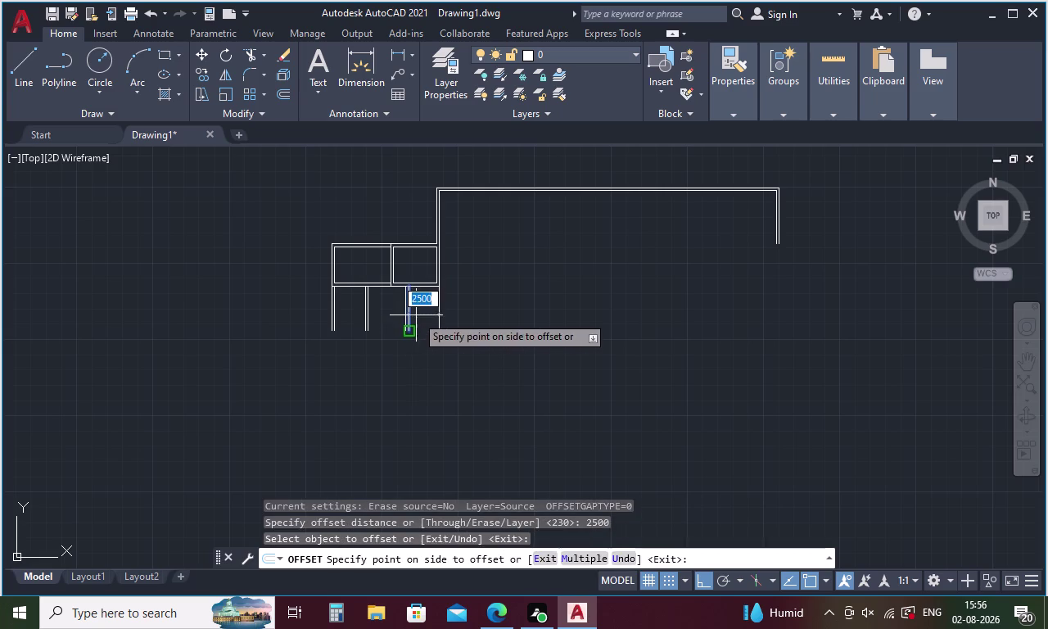
click(416, 315)
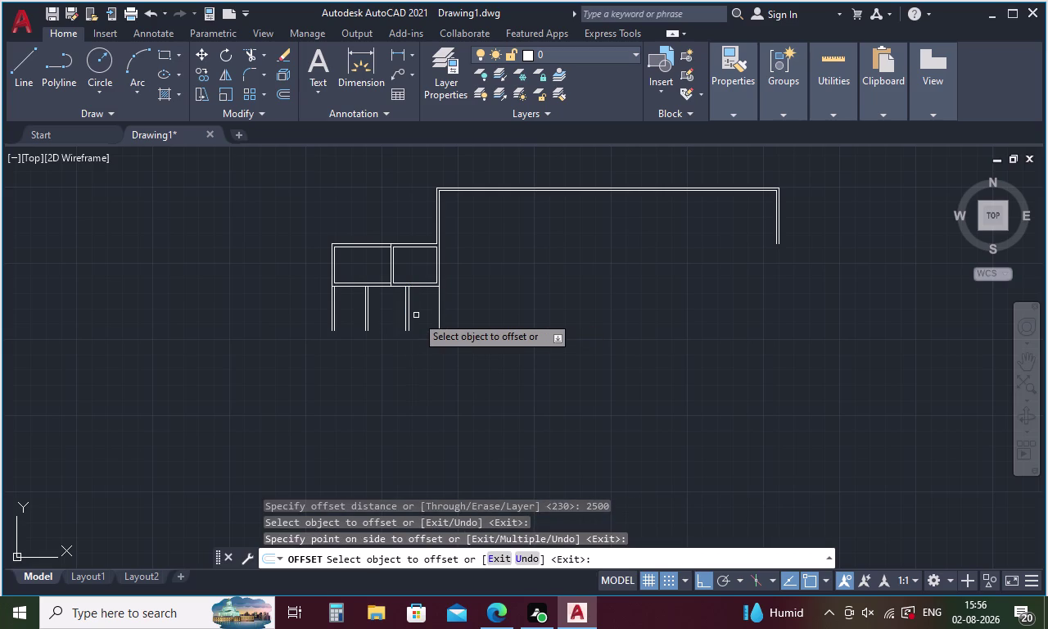
scroll(up, 3)
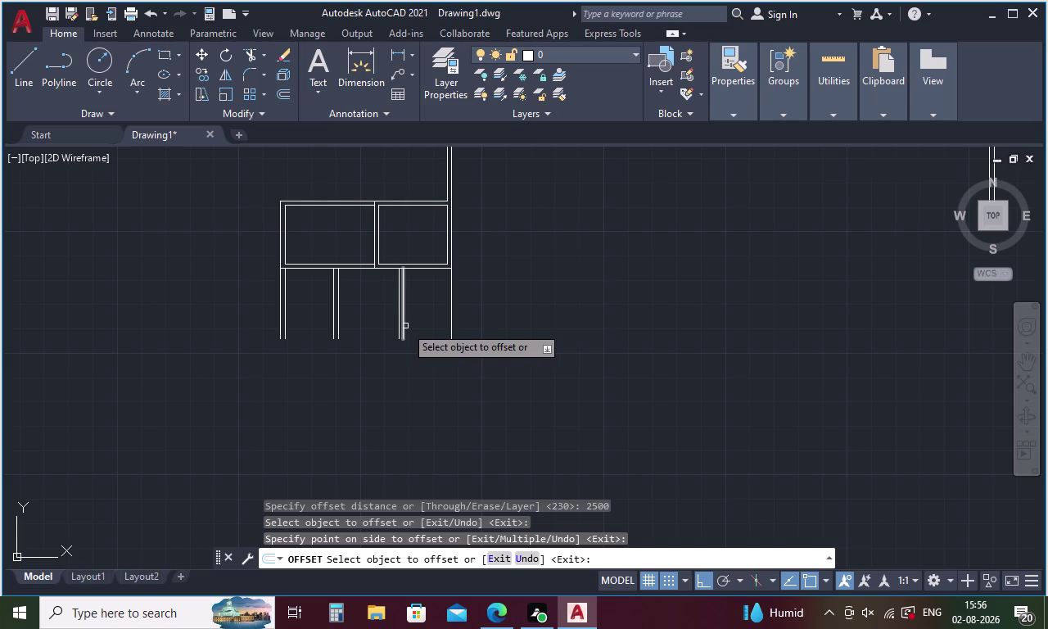
key(Escape)
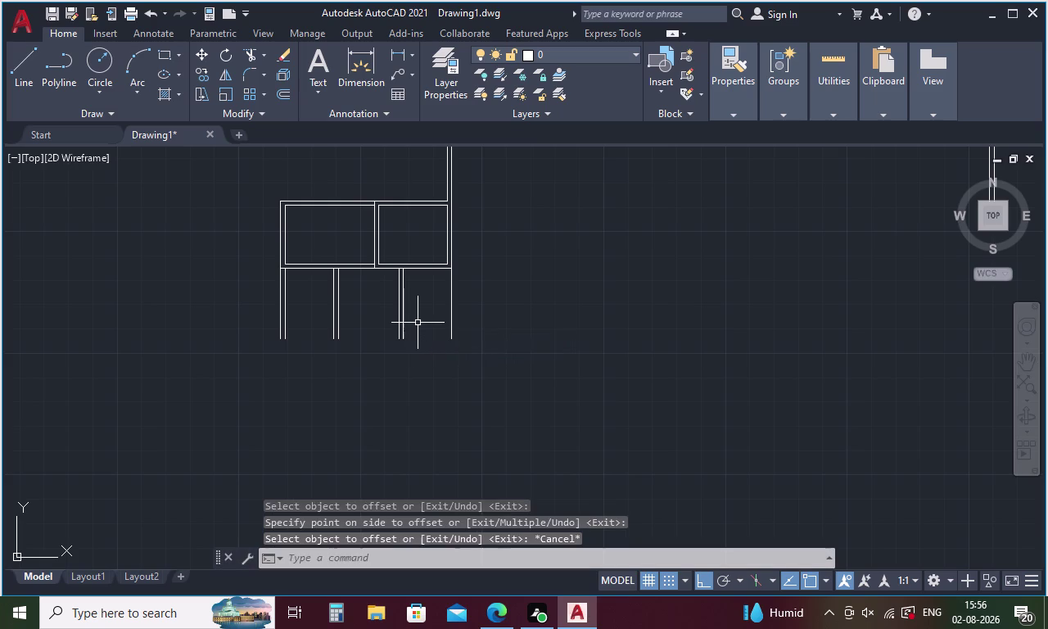
Begin a line at the left wall's top corner, then cancel it.
key(l)
key(Return)
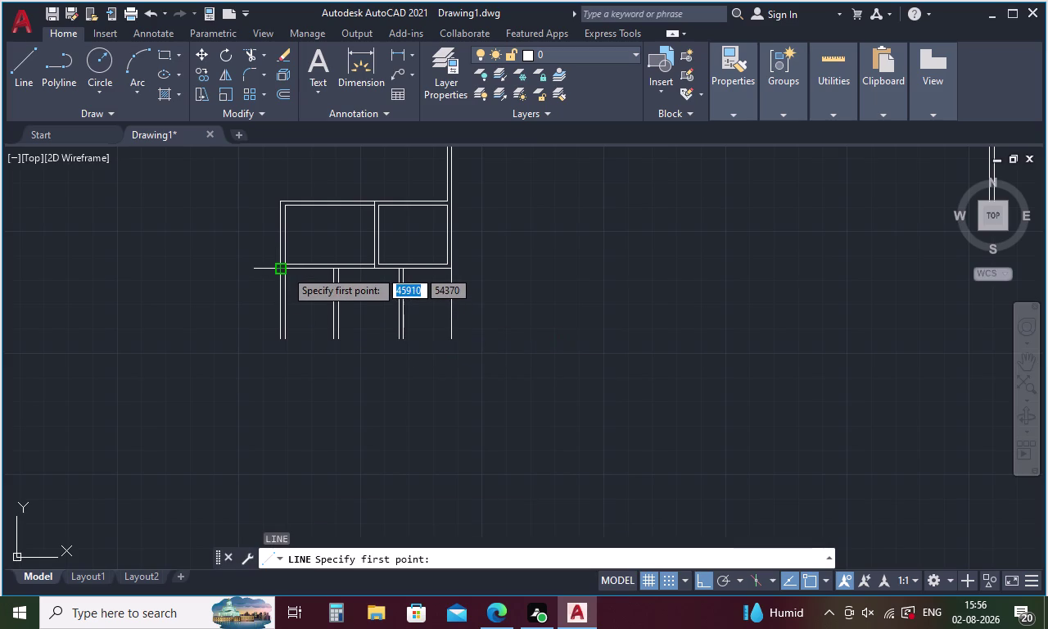
scroll(up, 3)
click(285, 270)
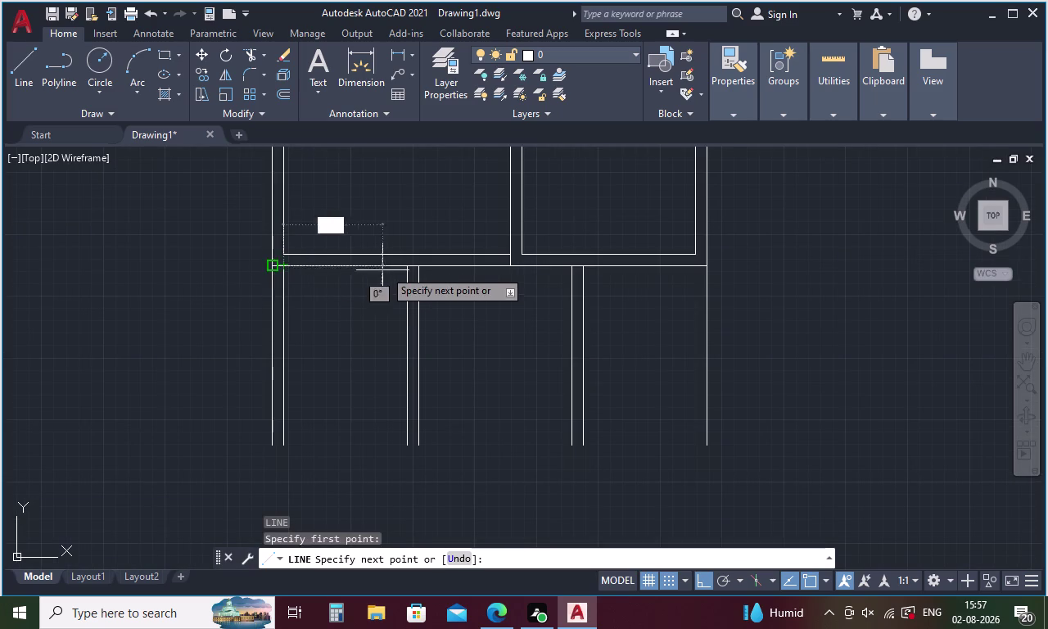
scroll(up, 3)
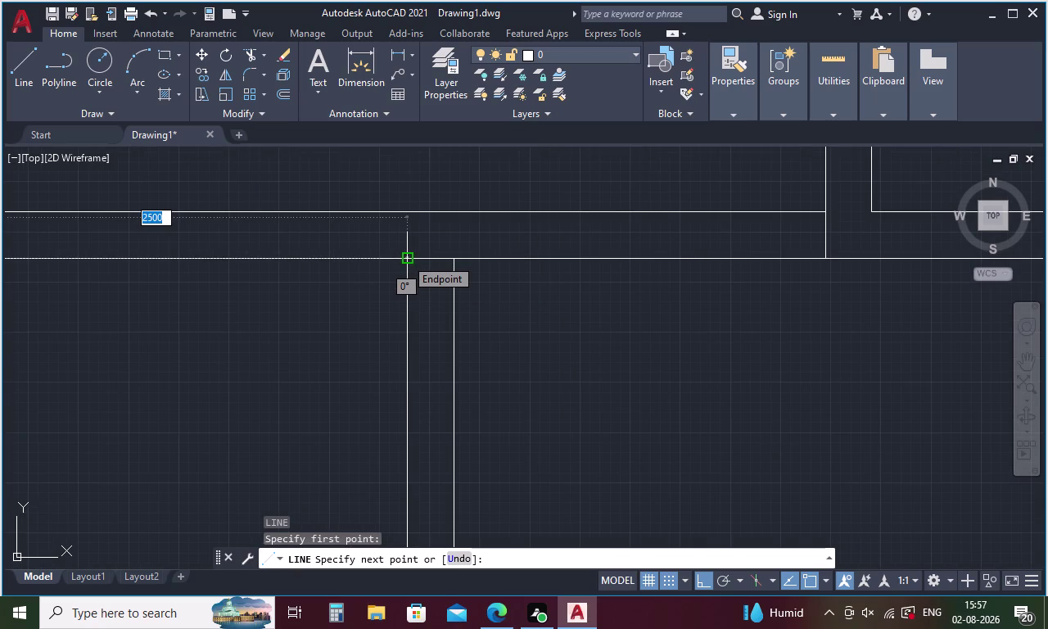
key(Escape)
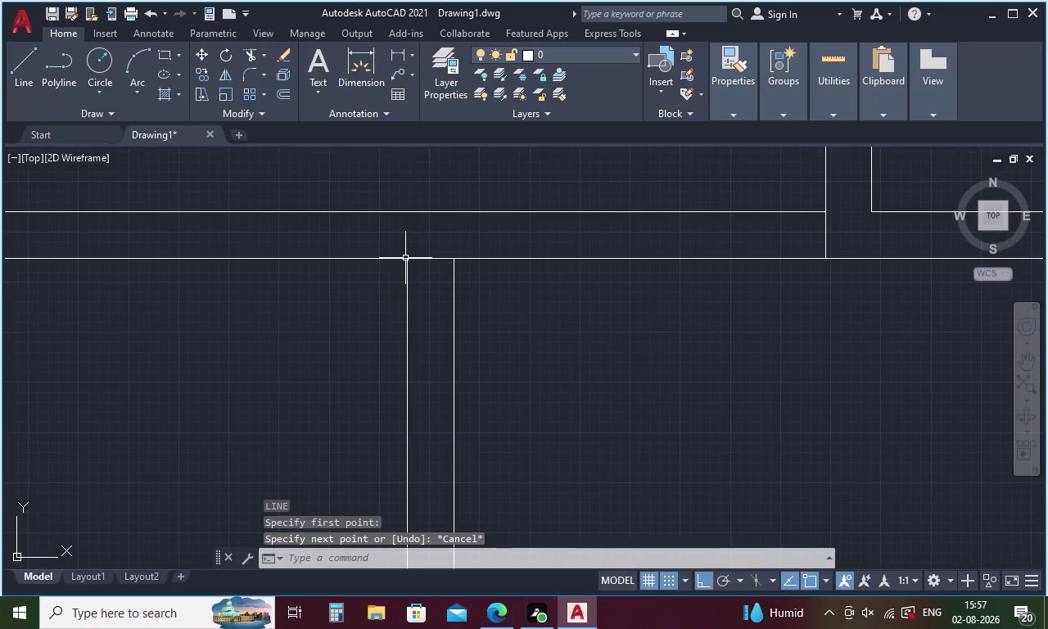
Start a distance measurement with DI.
text(DI)
key(Return)
scroll(down, 3)
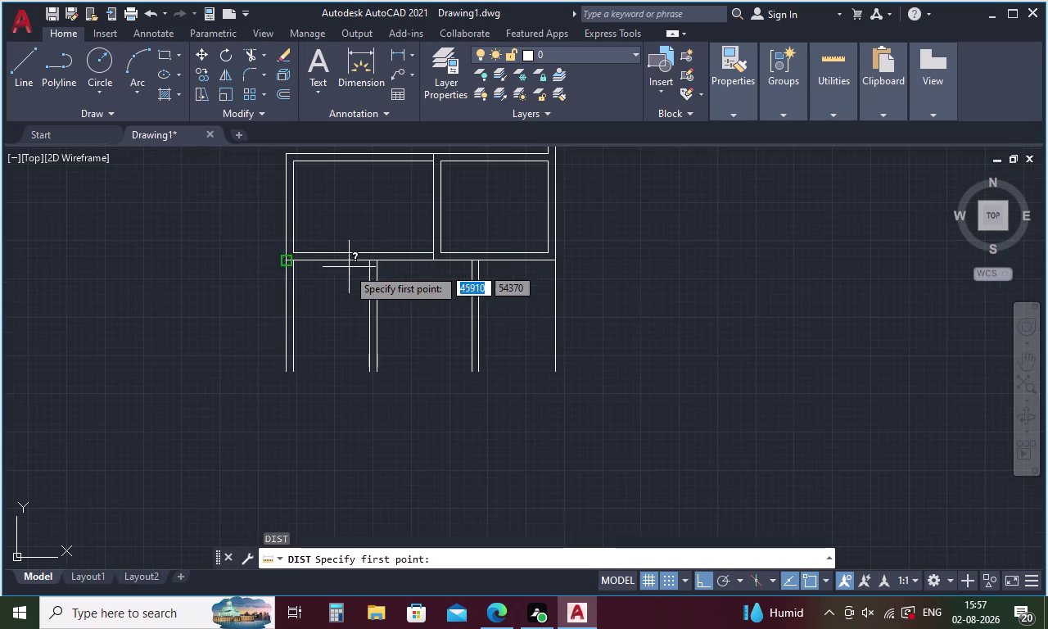
Measure between the wall corners, reading 3100 and 2500.
click(295, 263)
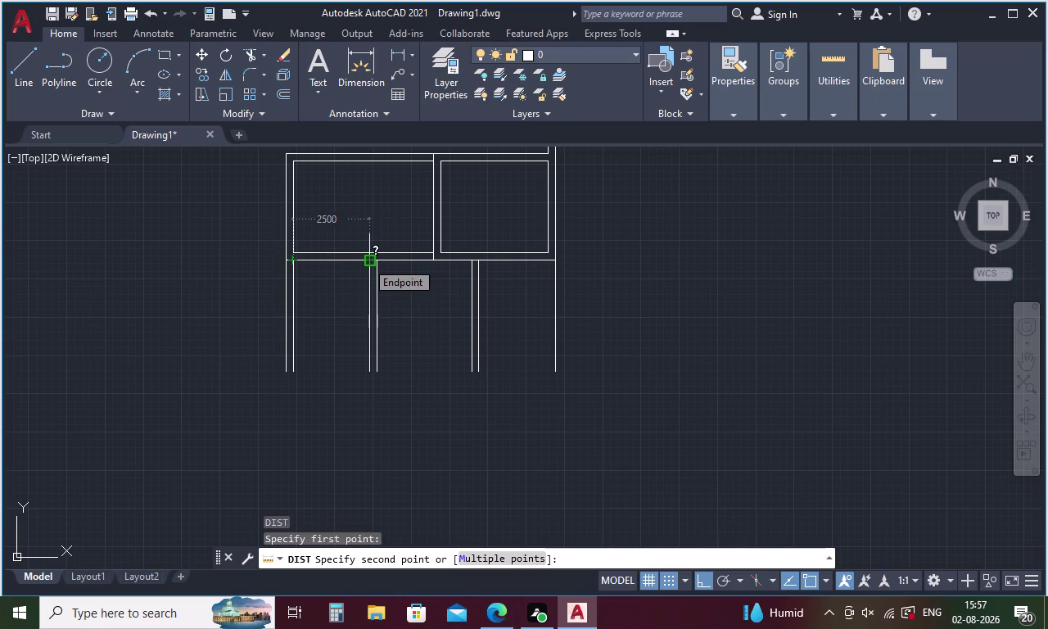
key(Escape)
key(space)
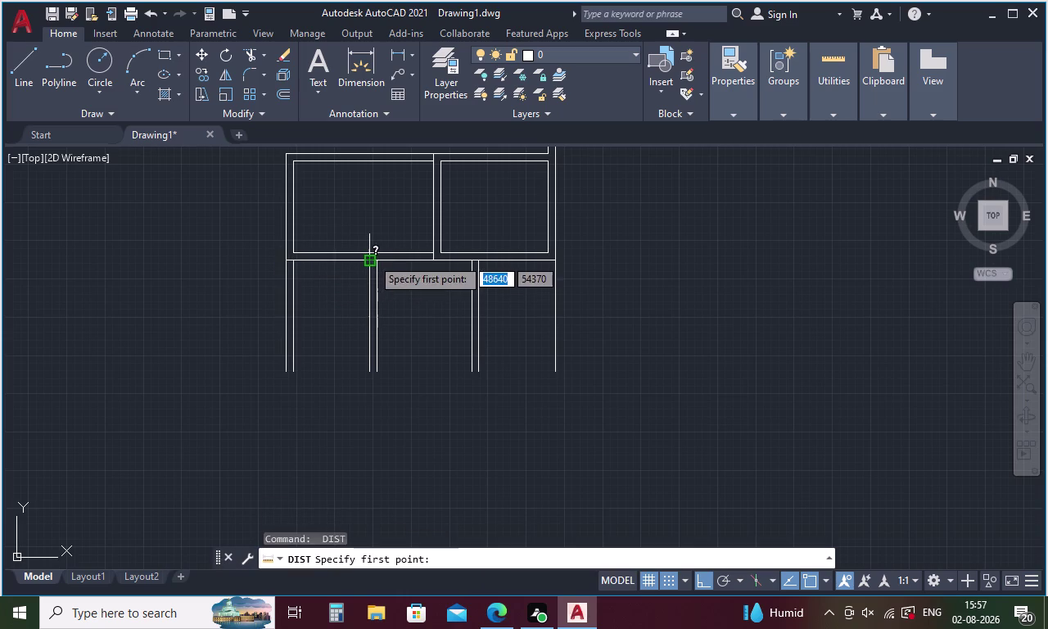
click(377, 260)
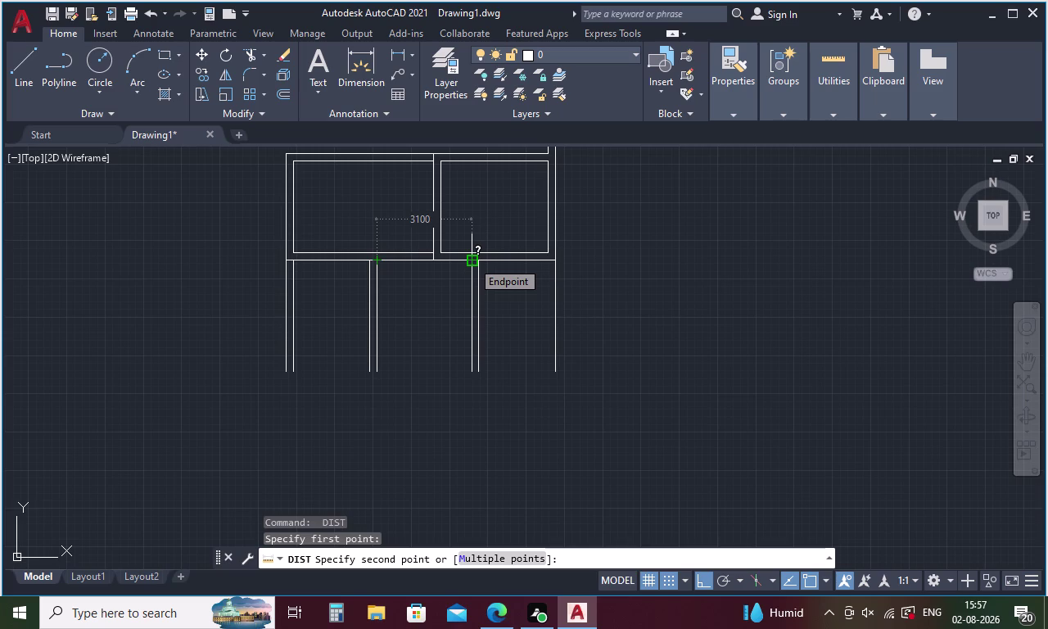
key(Escape)
key(space)
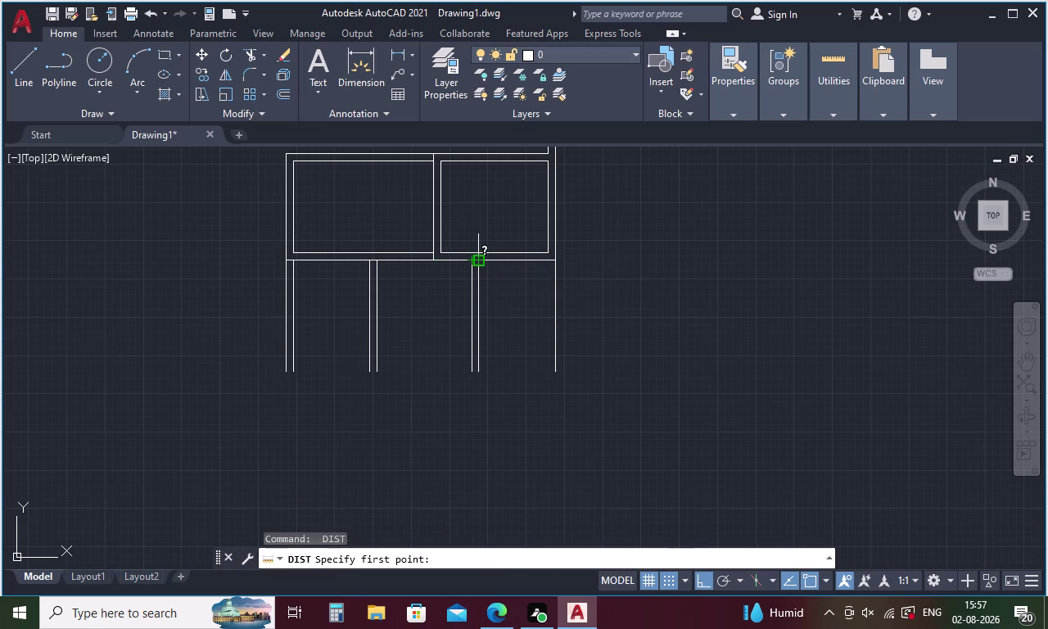
click(477, 261)
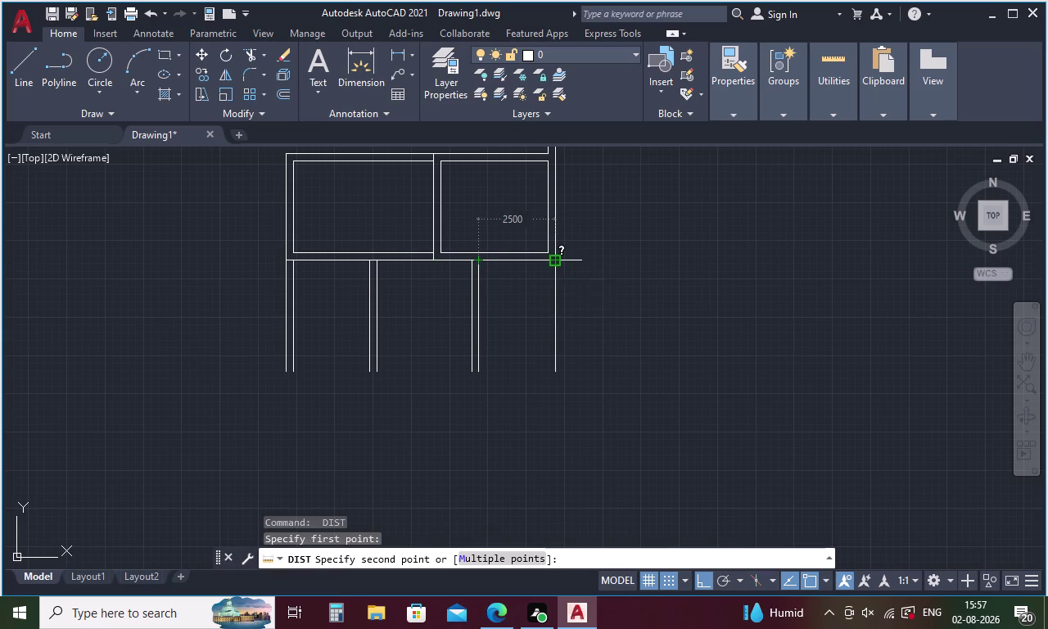
key(Escape)
Start an offset and begin entering its distance.
key(o)
key(Return)
text(2)
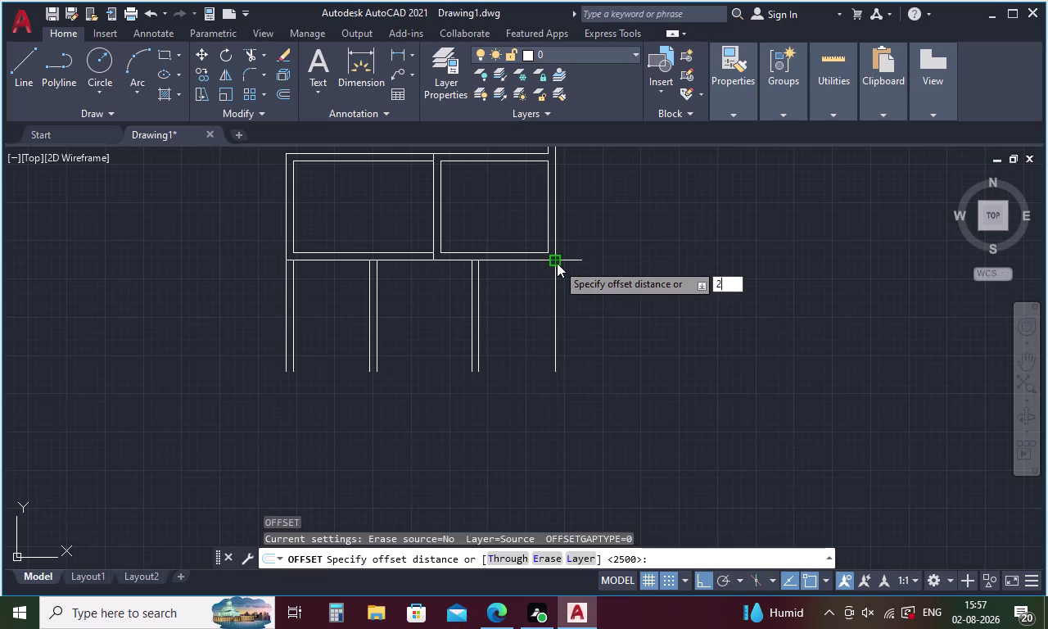
Offset a wall line 230 to one side.
text(30)
key(shift+Return)
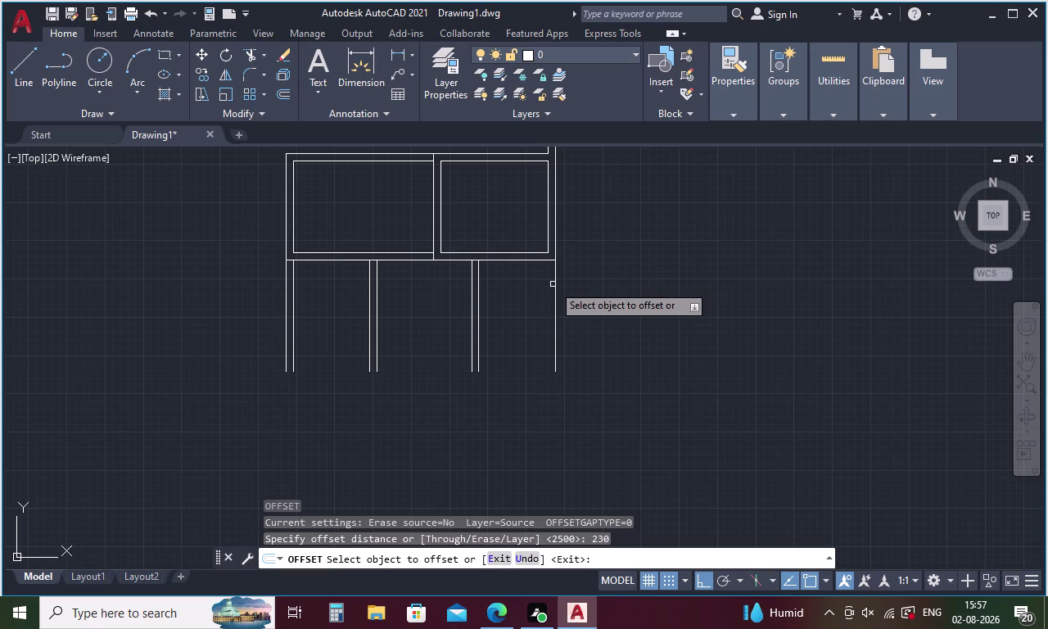
click(554, 281)
click(544, 283)
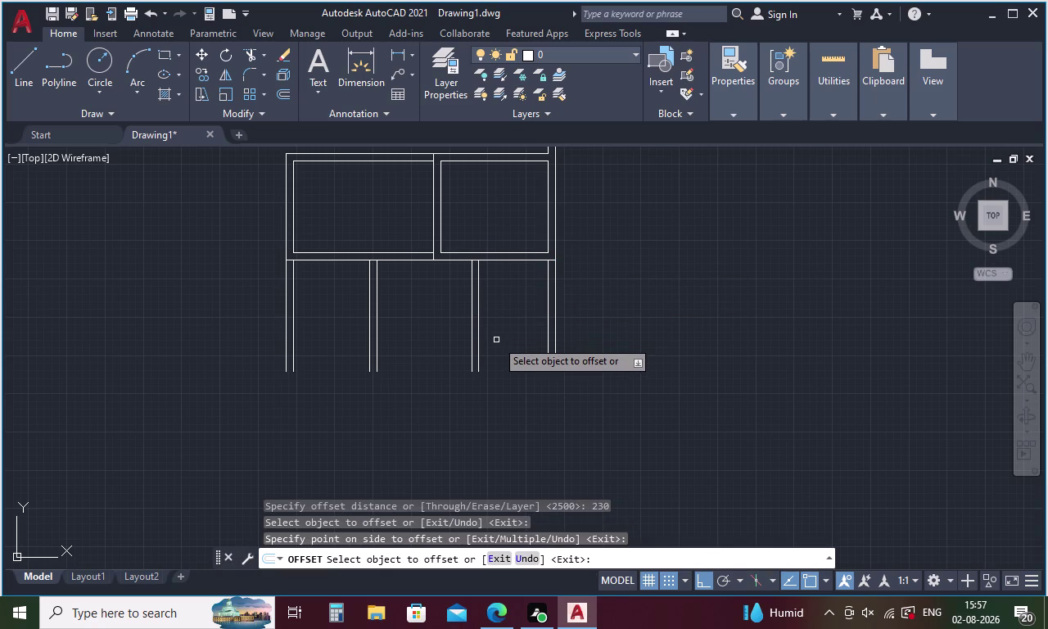
key(Escape)
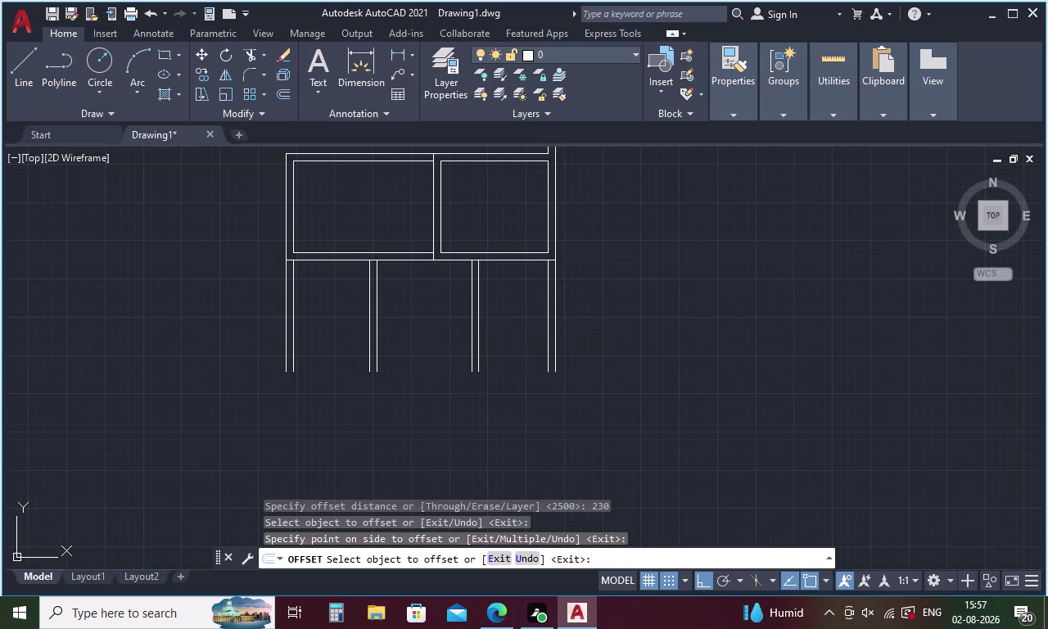
Draw the bottom wall line between the bottom-left and bottom-right inner corners.
key(l)
key(Return)
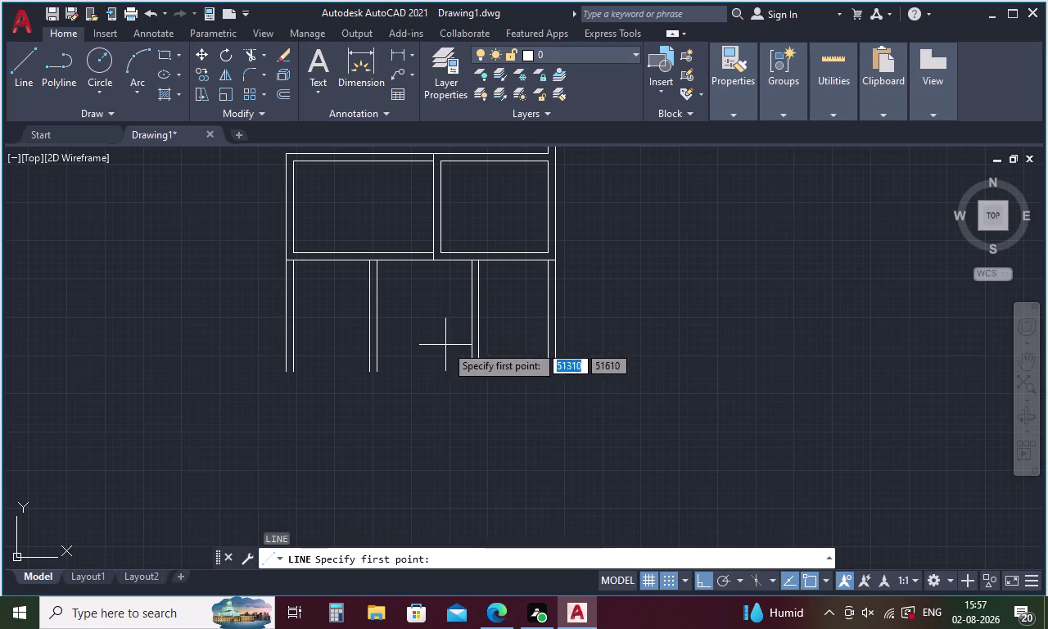
click(295, 373)
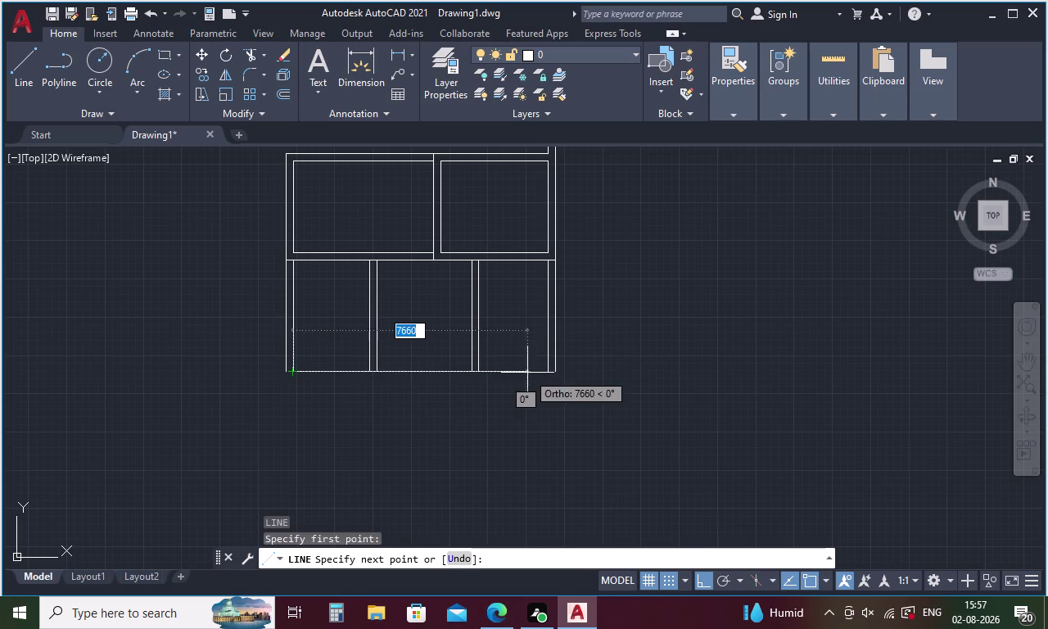
click(544, 371)
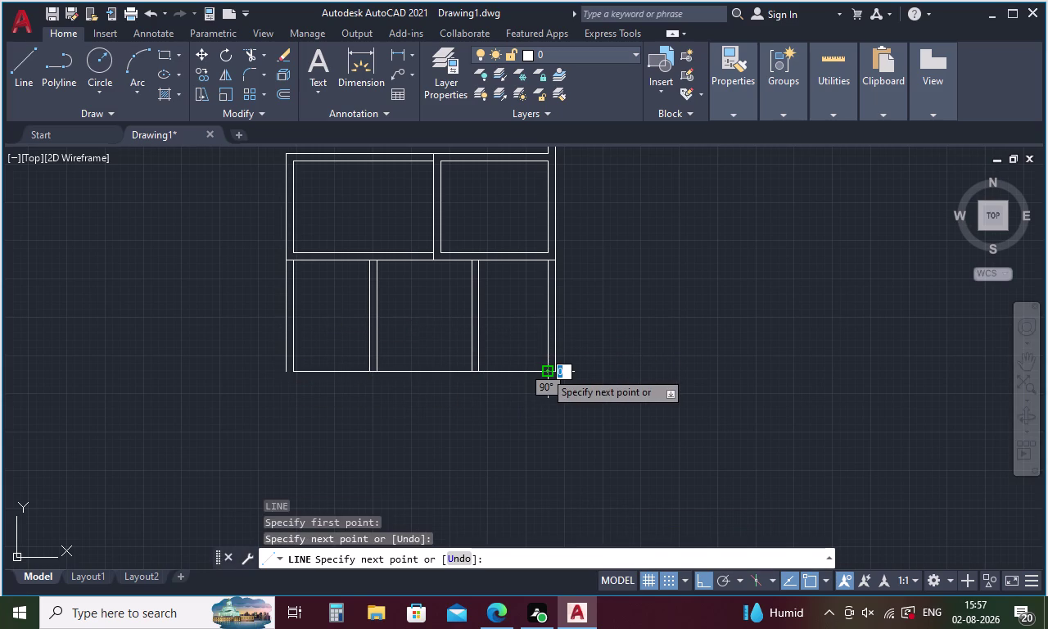
key(Escape)
Offset the new bottom wall line 230 downward.
key(o)
key(space)
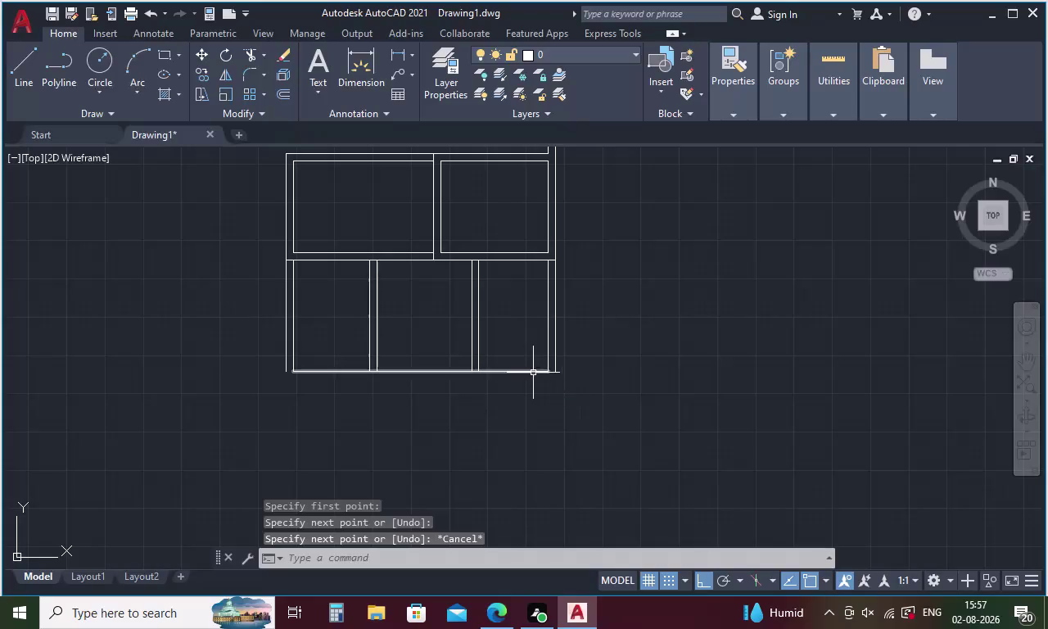
text(230)
key(space)
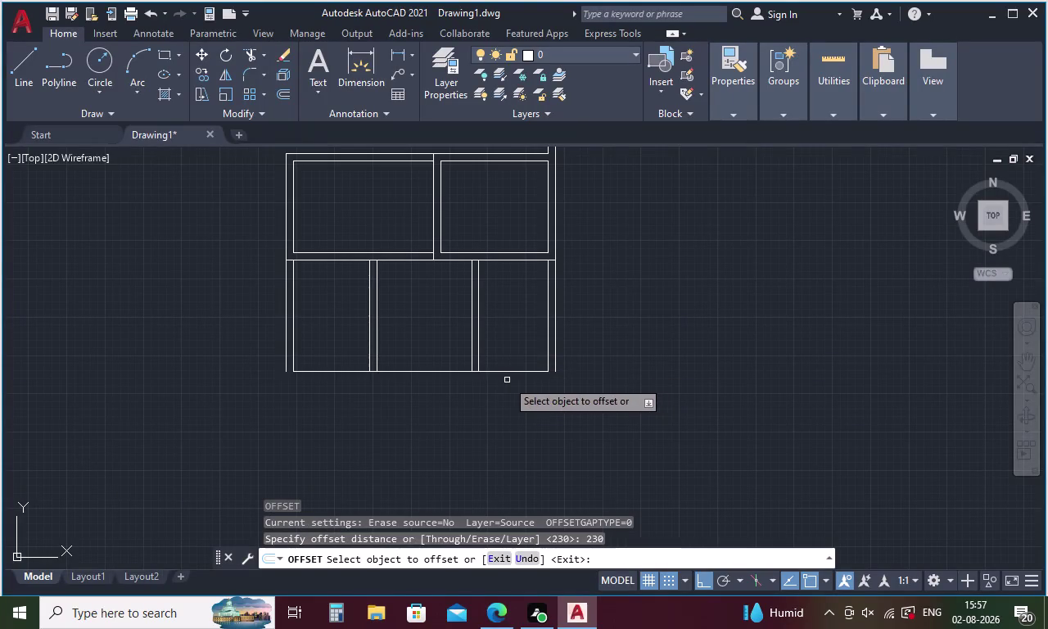
click(503, 373)
click(502, 393)
Fillet the lower outer line with the left and right outer walls for clean corners.
key(Escape)
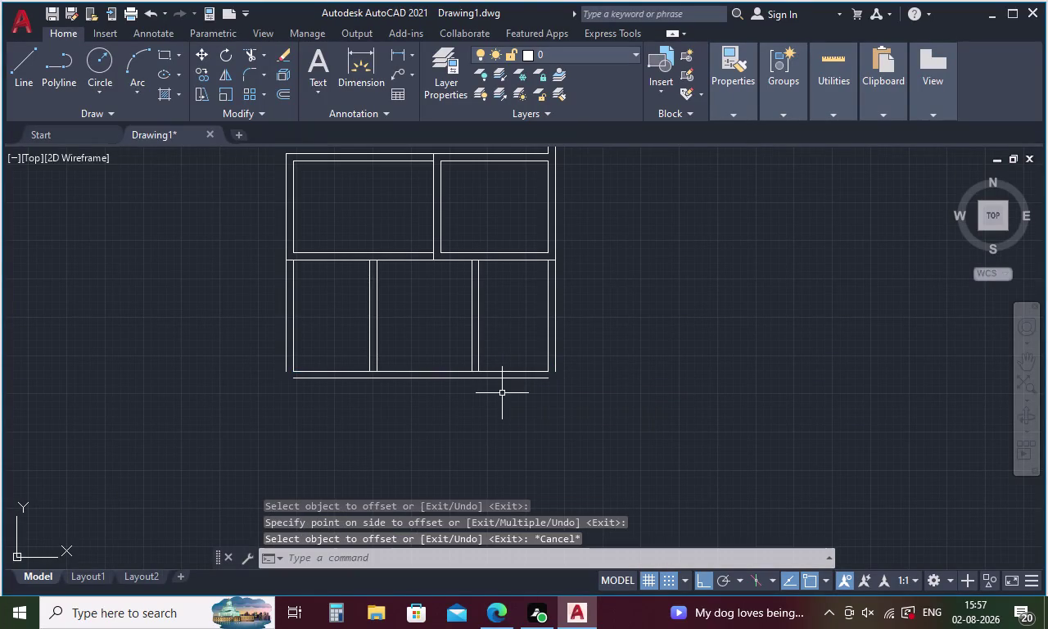
text(F)
key(space)
text(M)
key(space)
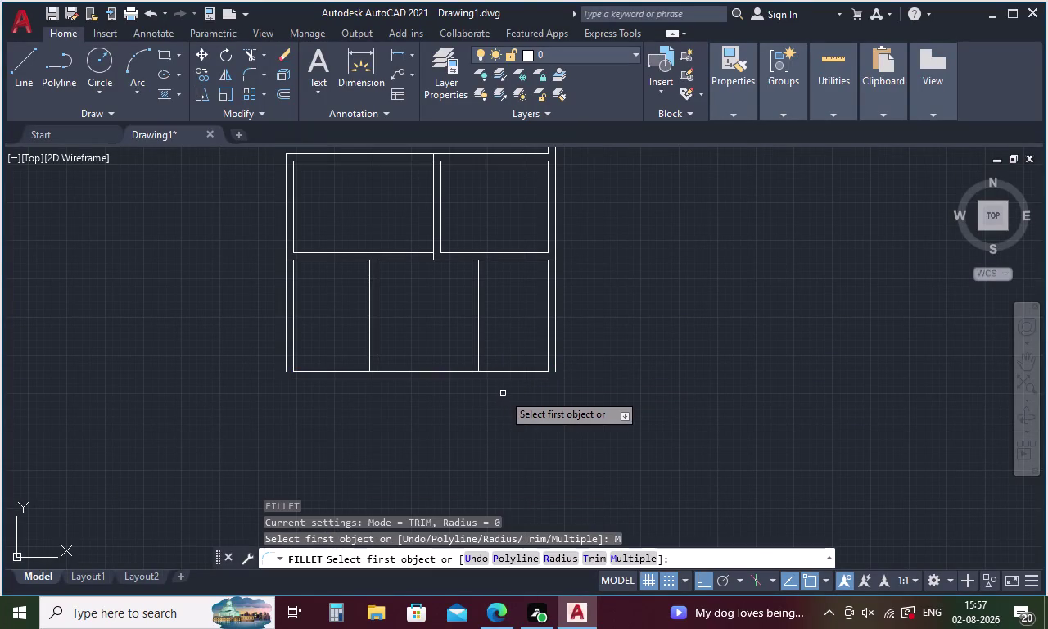
click(284, 332)
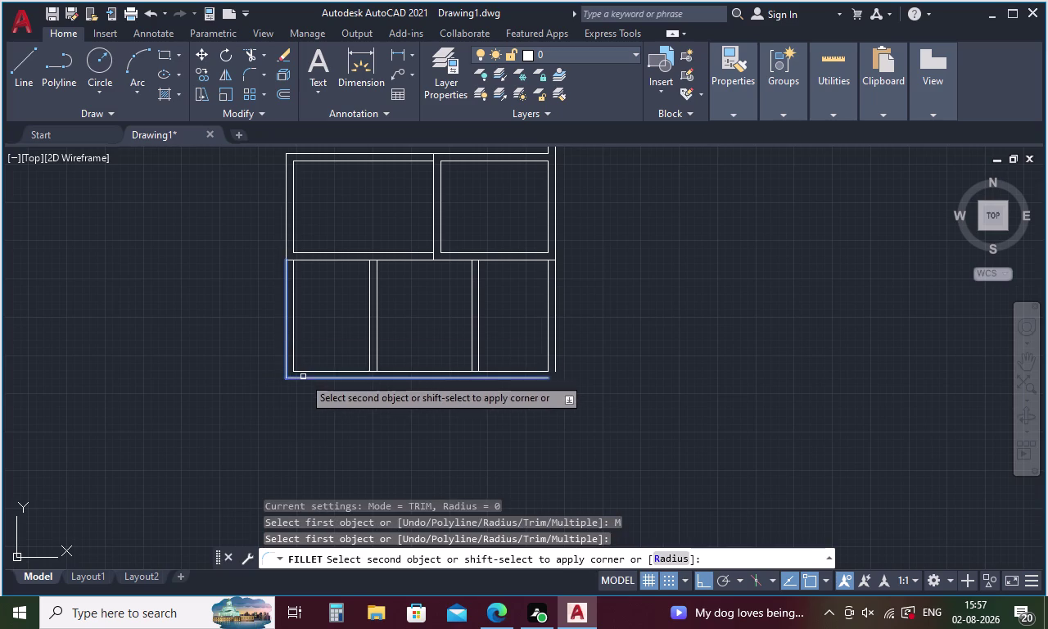
click(304, 377)
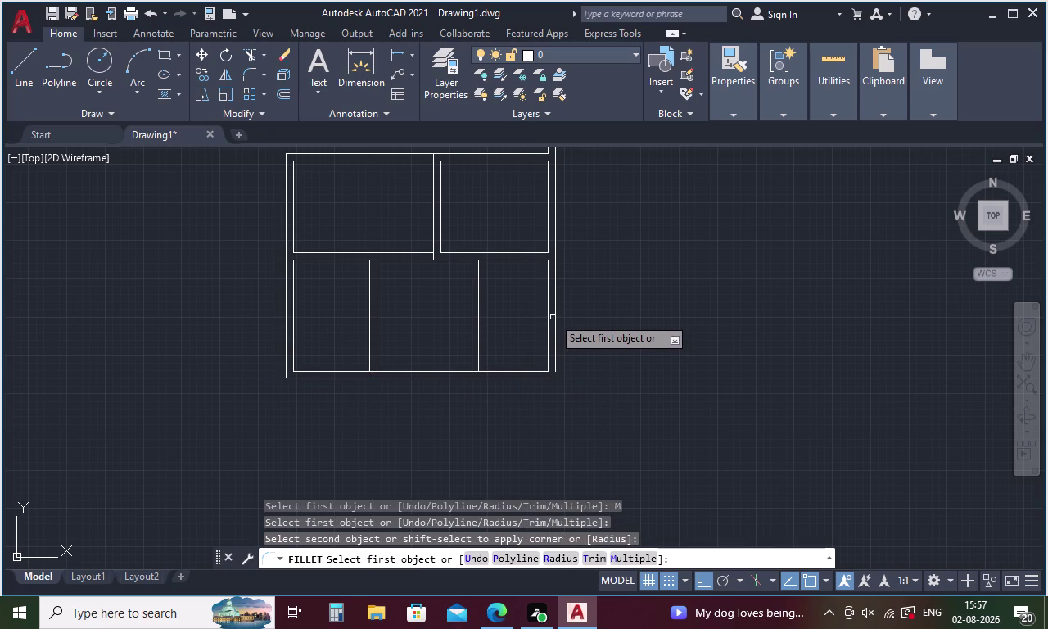
click(557, 314)
click(536, 379)
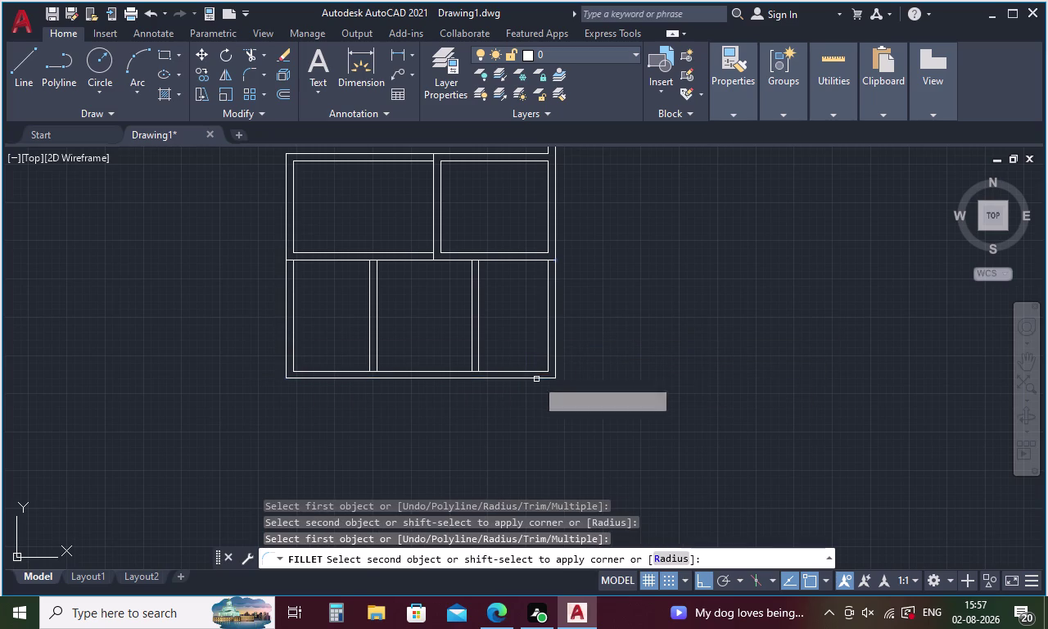
middle_drag(485, 458, 512, 398)
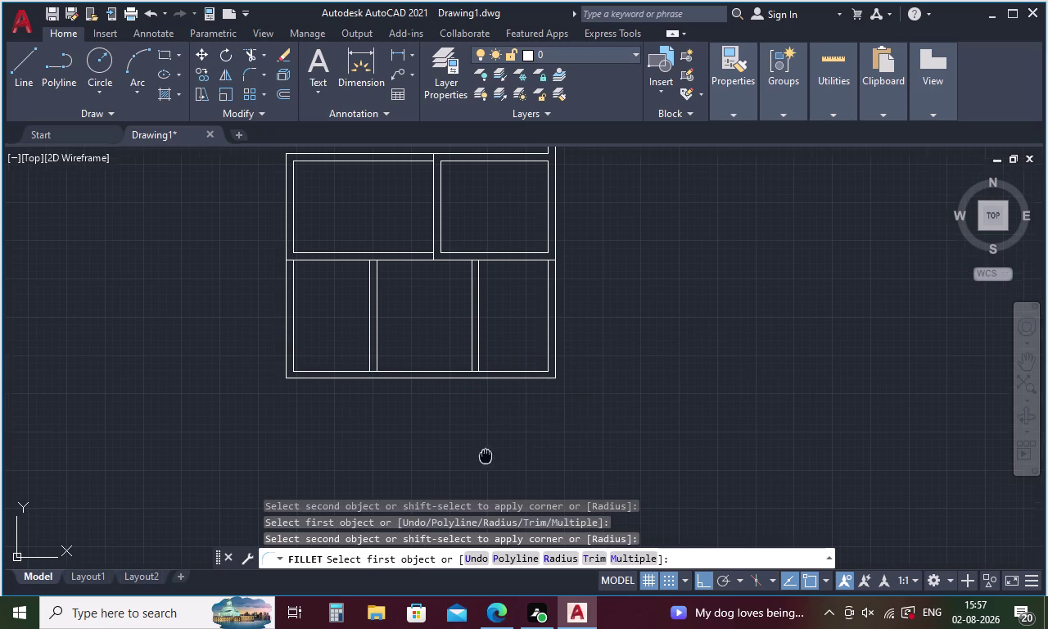
middle_drag(513, 399, 532, 362)
scroll(down, 3)
scroll(up, 3)
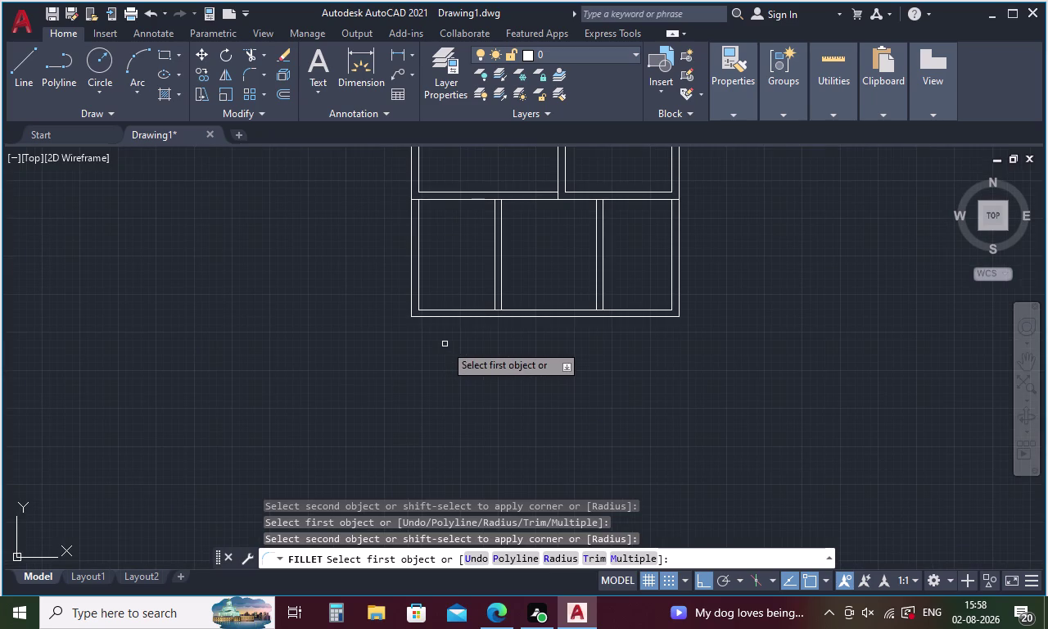
Draw a 3500-long vertical wall line down from the outline's bottom-left corner.
key(Escape)
key(l)
key(Return)
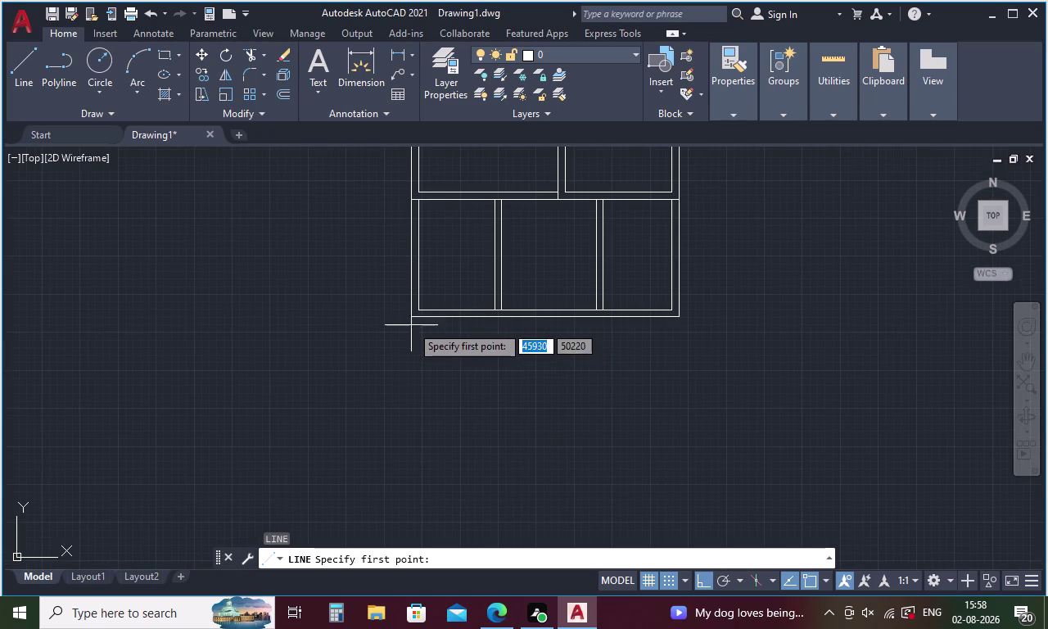
click(409, 319)
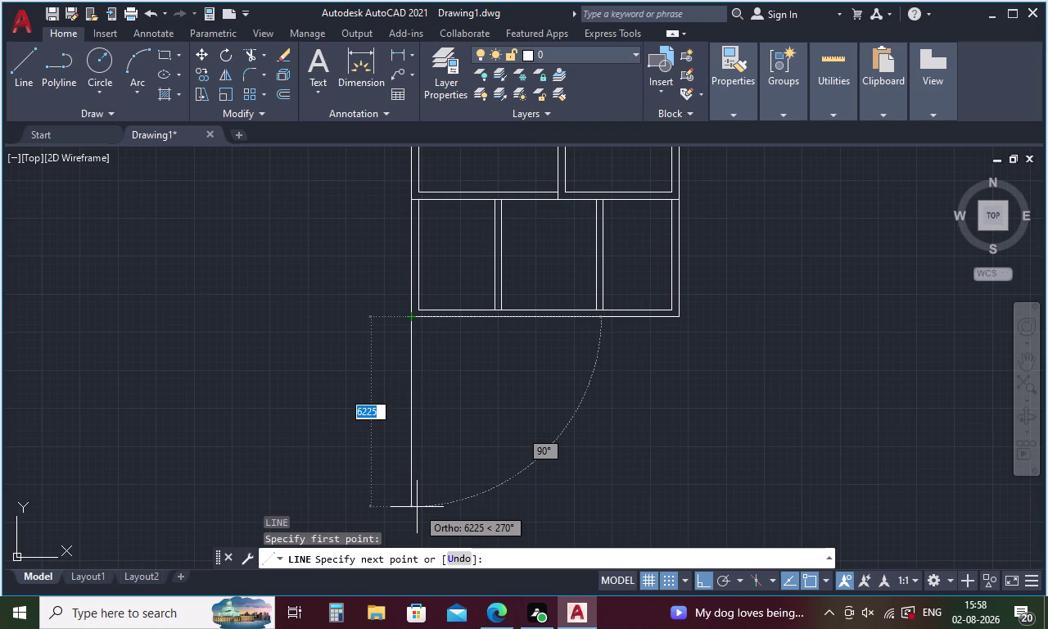
key(3)
text(50)
key(0)
key(space)
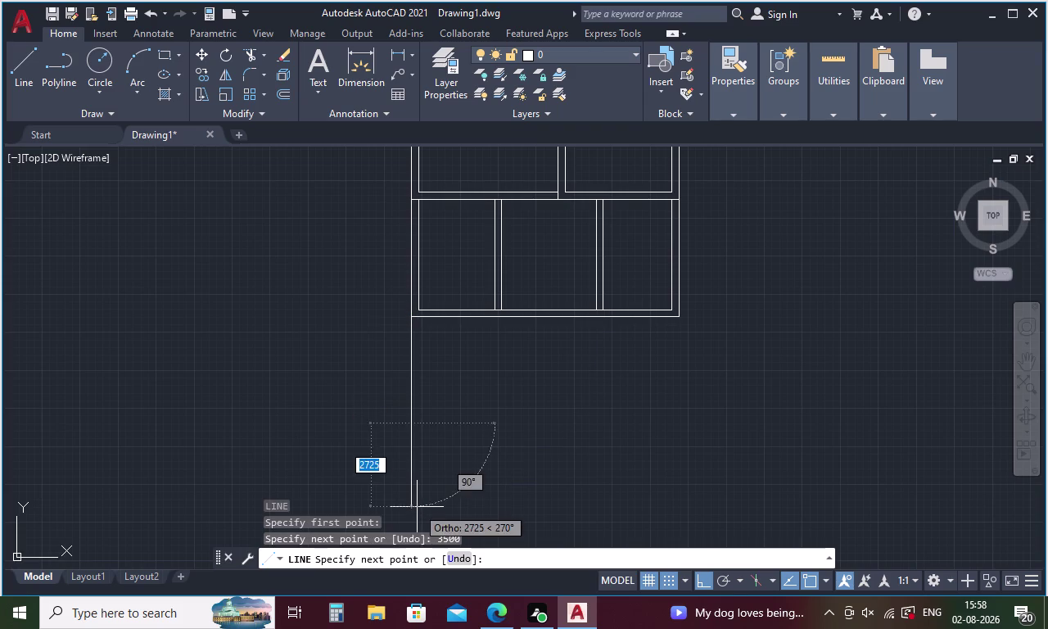
key(Escape)
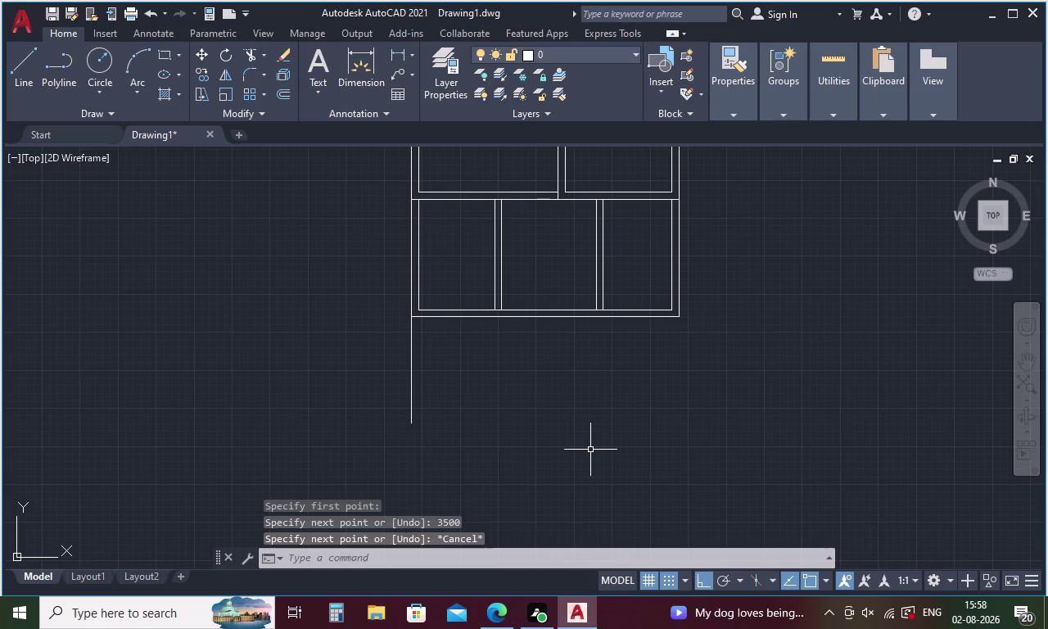
Offset the new vertical line 230 to the right, then offset the inner line 3570 right.
key(o)
key(Return)
text(230)
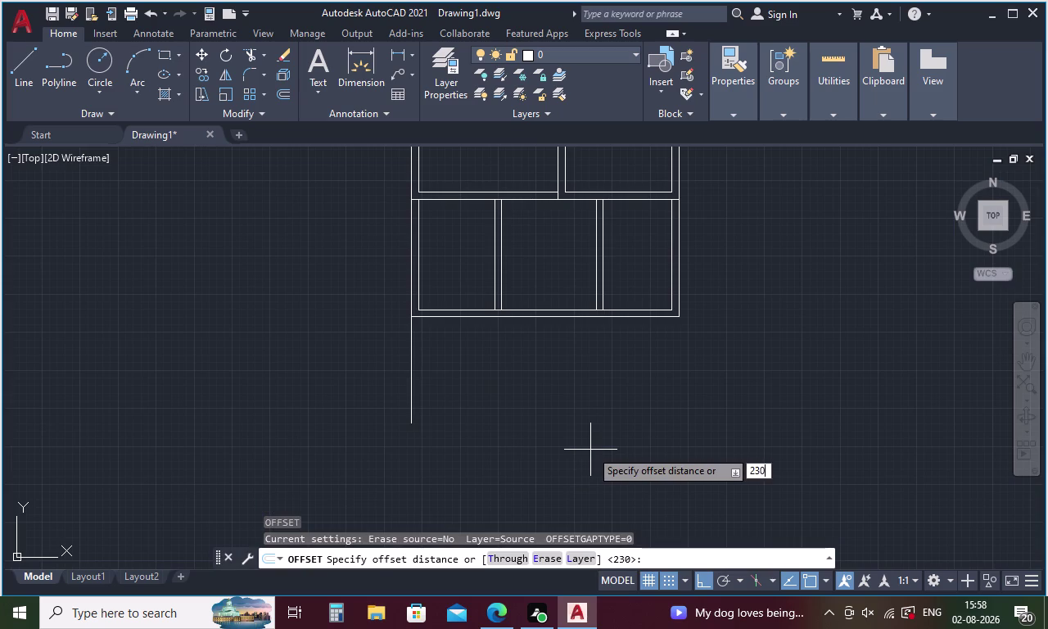
key(space)
click(413, 371)
click(444, 371)
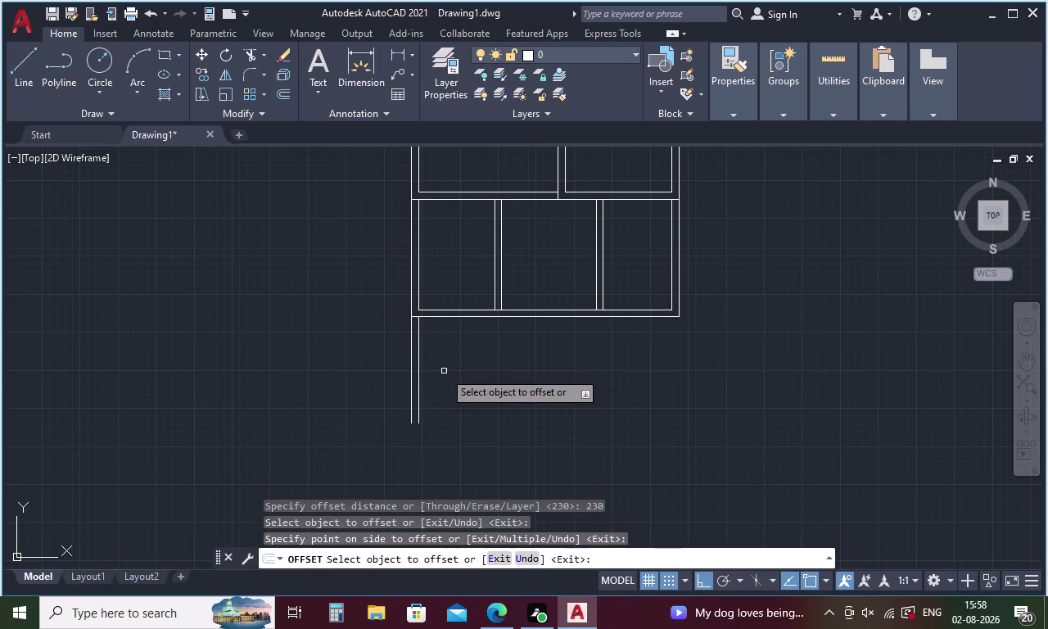
key(space)
key(space)
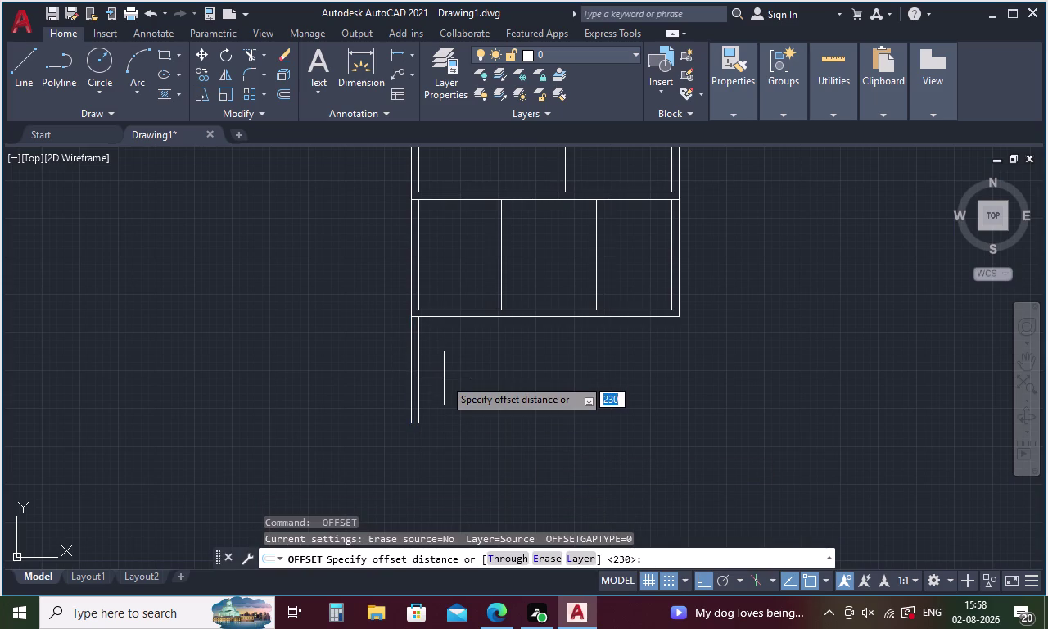
text(357)
text(0)
key(space)
click(420, 377)
click(486, 381)
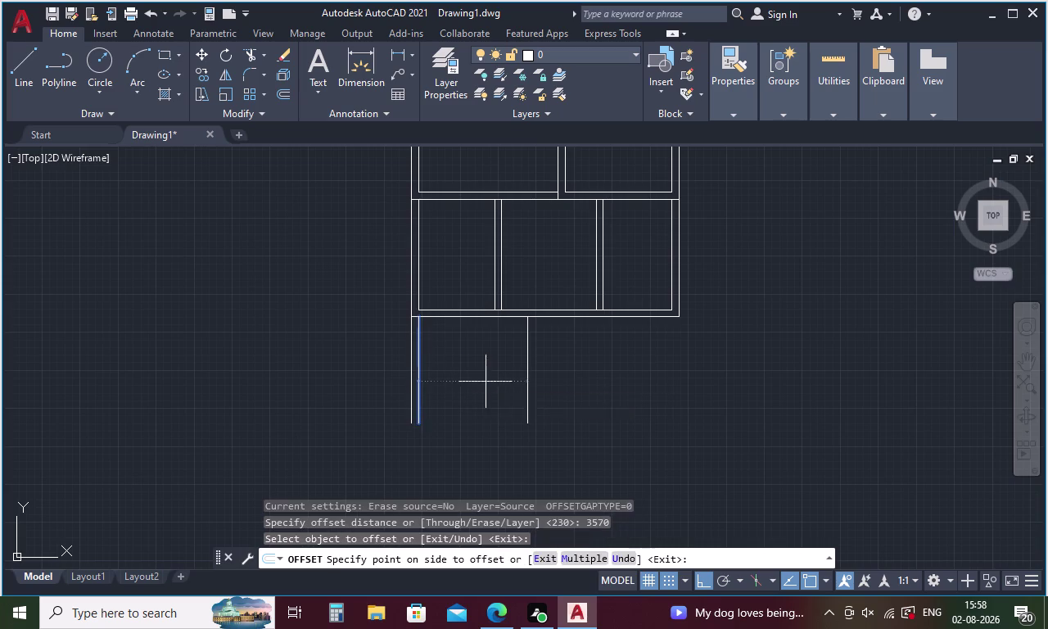
key(space)
Offset the newest vertical line 230 to the right, then offset a line 2200 right.
key(space)
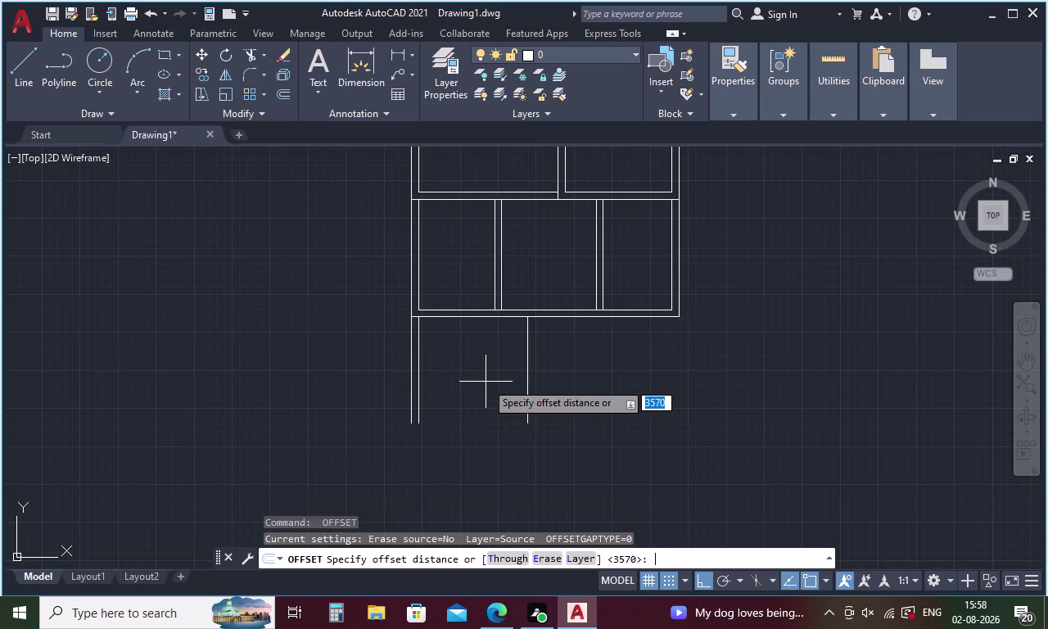
text(230)
key(space)
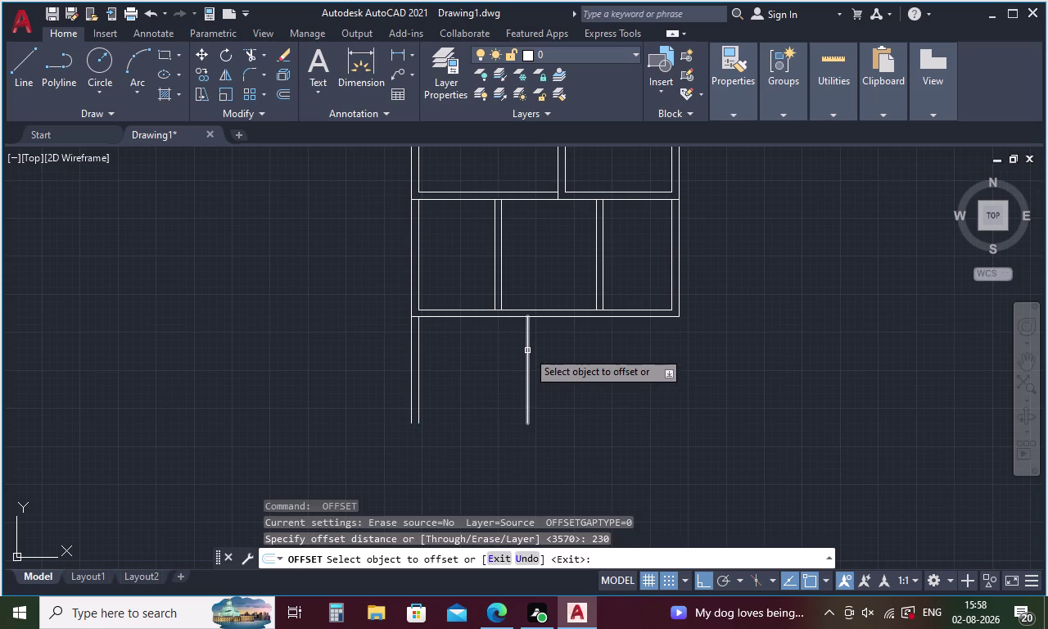
click(527, 351)
click(573, 355)
key(space)
key(space)
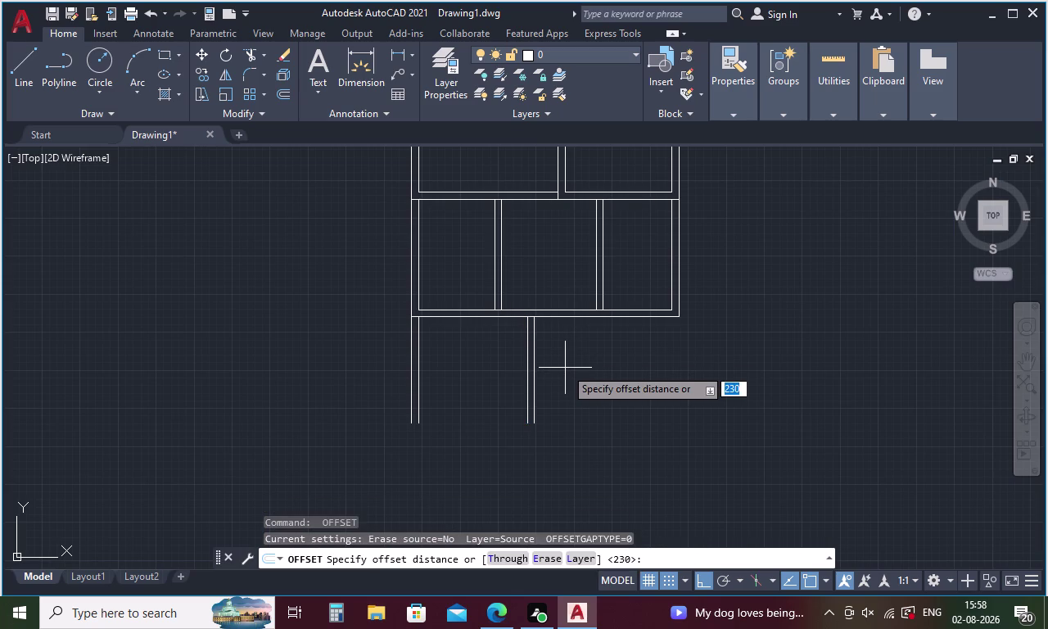
text(22)
text(00)
key(space)
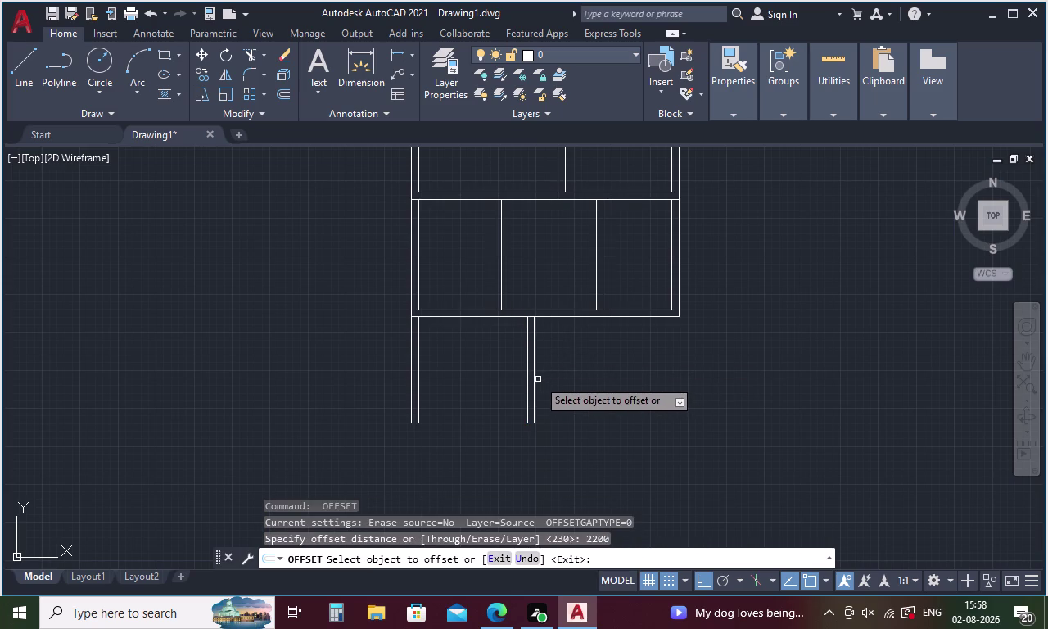
click(536, 372)
click(589, 370)
Offset the rightmost vertical wall line 230 to its right.
key(space)
key(space)
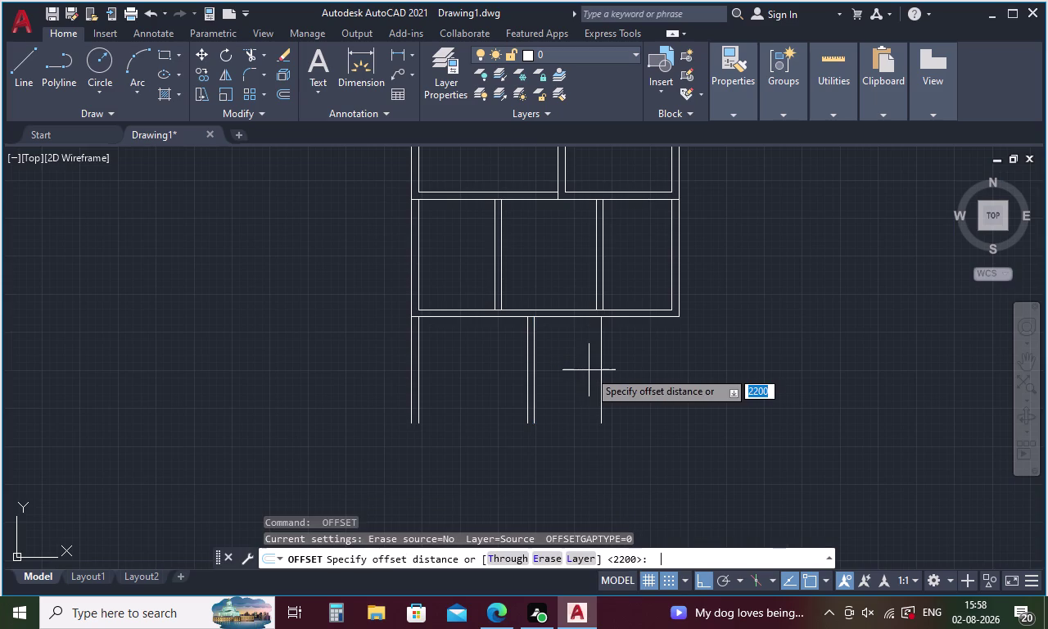
text(23)
text(0)
key(space)
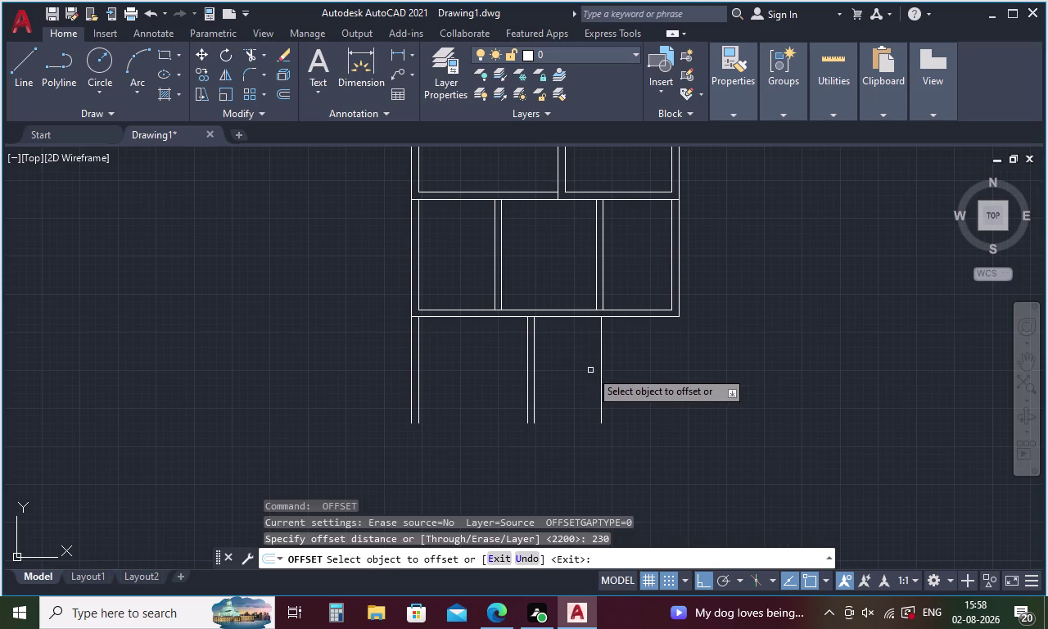
click(602, 369)
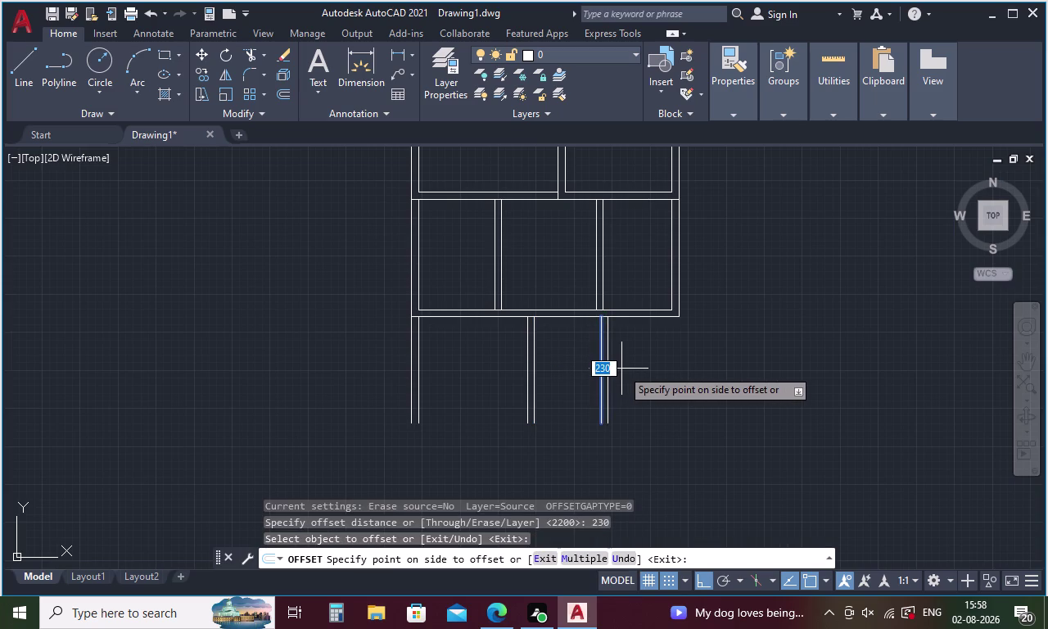
click(622, 368)
key(space)
key(space)
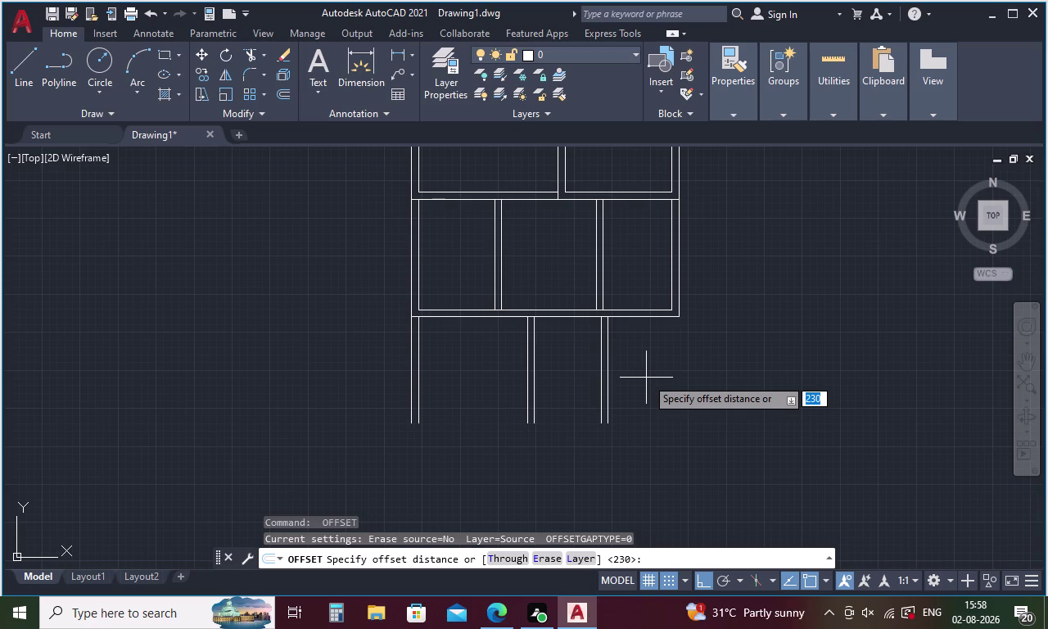
key(Escape)
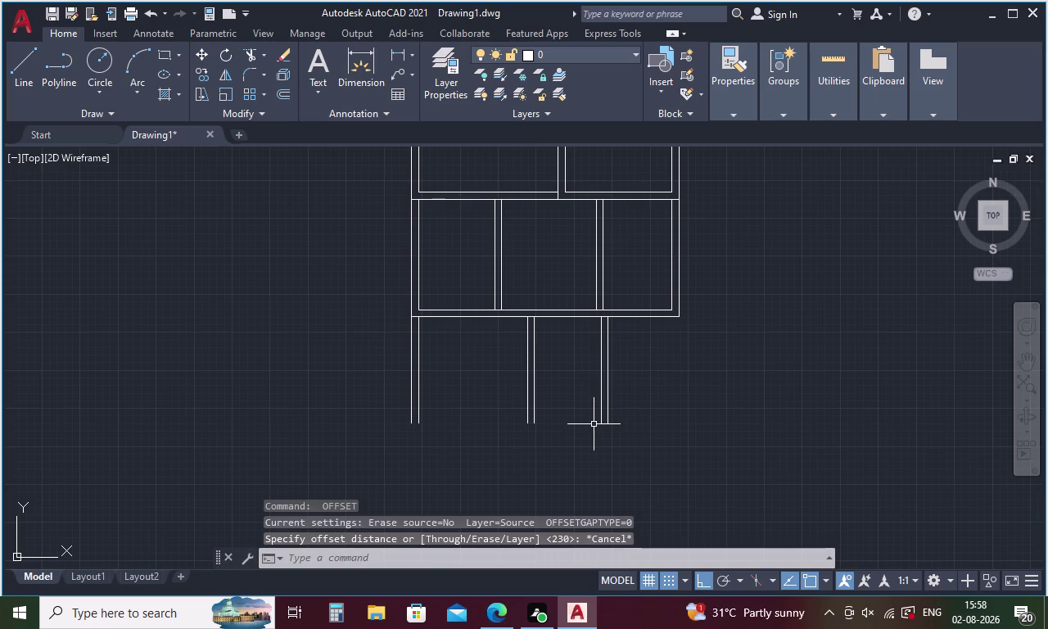
key(l)
key(Return)
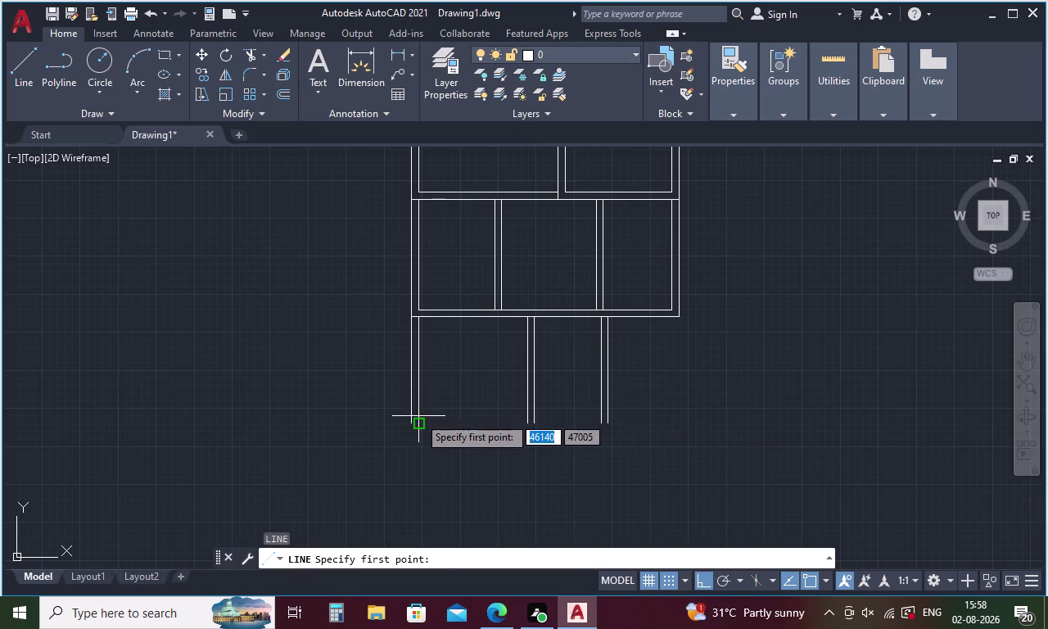
Draw a bottom line between the side walls and offset it 230 downward.
click(423, 422)
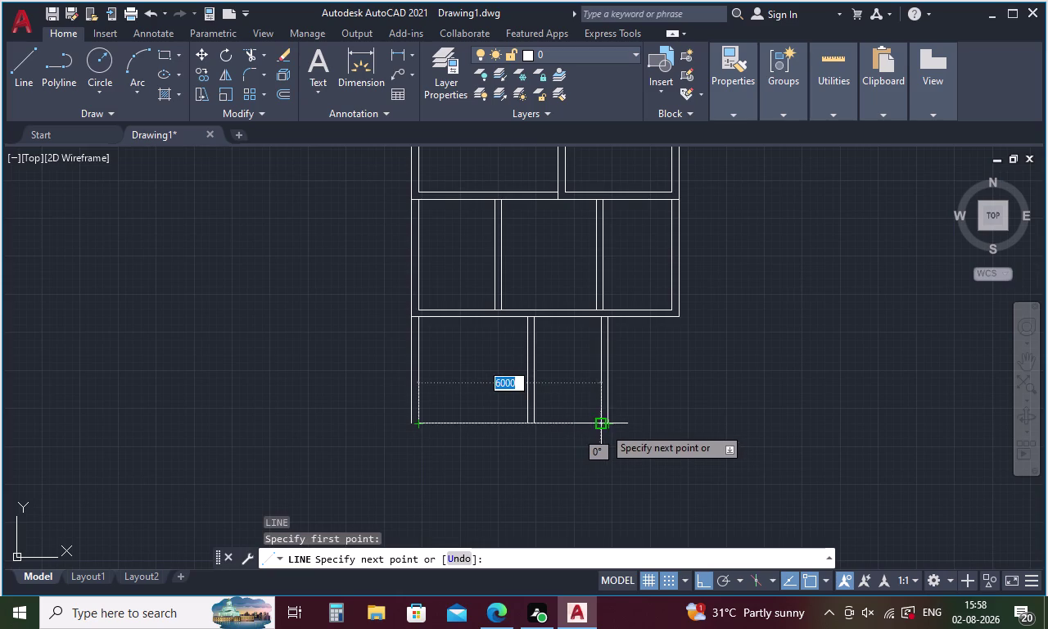
click(604, 427)
key(Escape)
key(o)
key(Return)
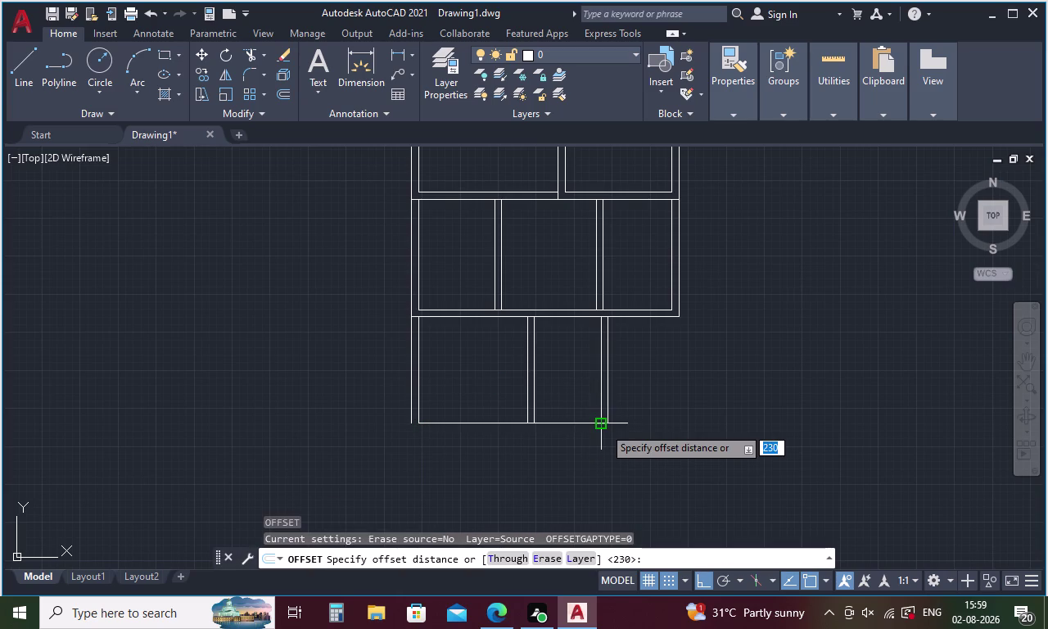
text(230)
key(space)
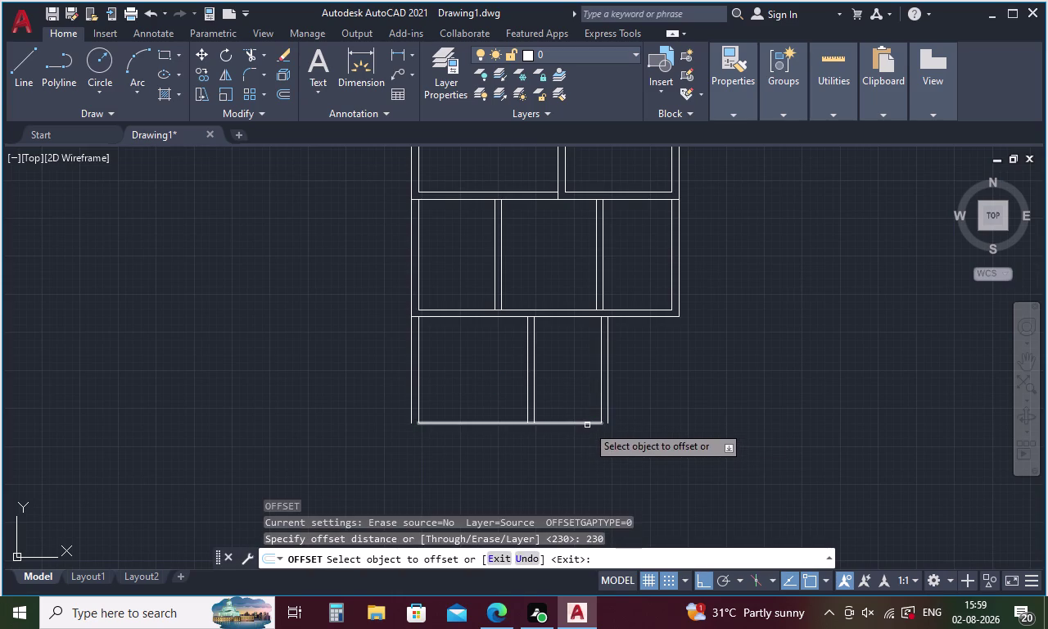
click(588, 425)
click(589, 438)
key(Escape)
Fillet the outer bottom line with both outer side walls into sharp corners.
text(F)
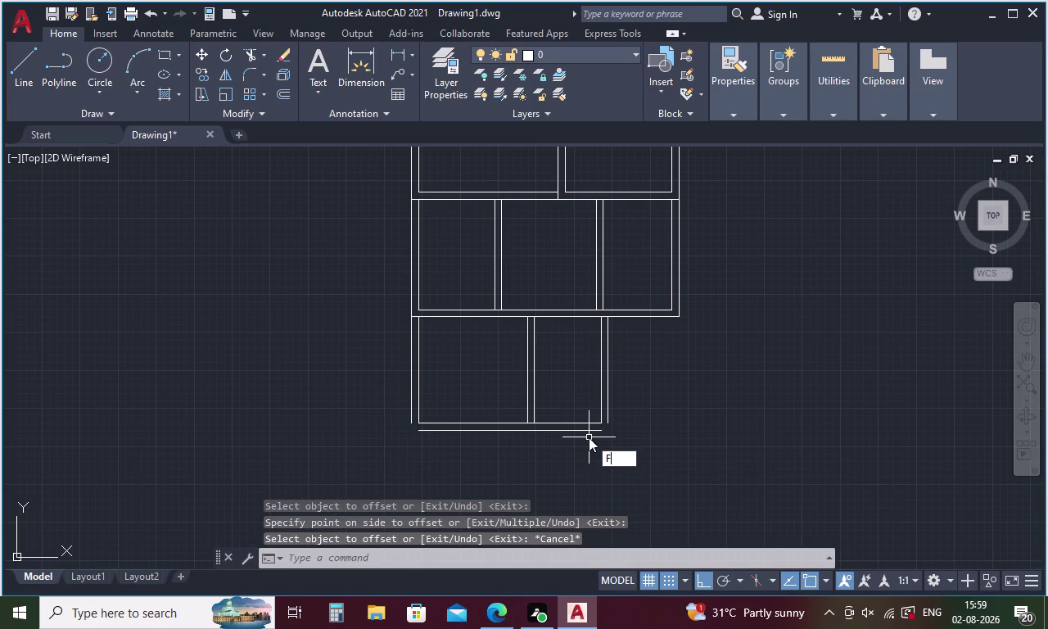
key(space)
text(M)
key(space)
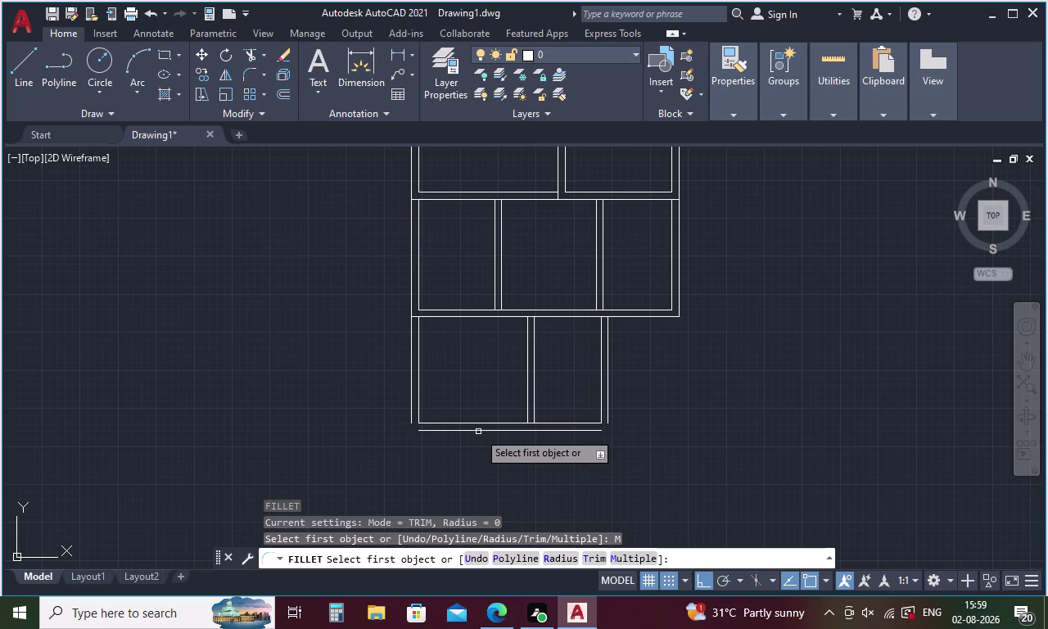
click(478, 432)
click(412, 404)
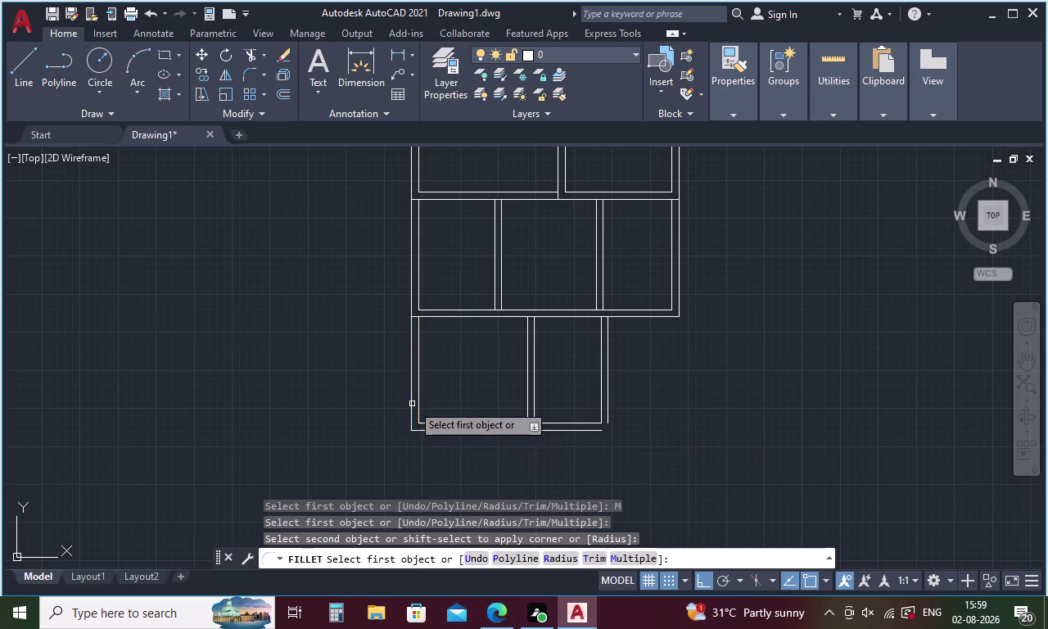
click(608, 412)
click(600, 431)
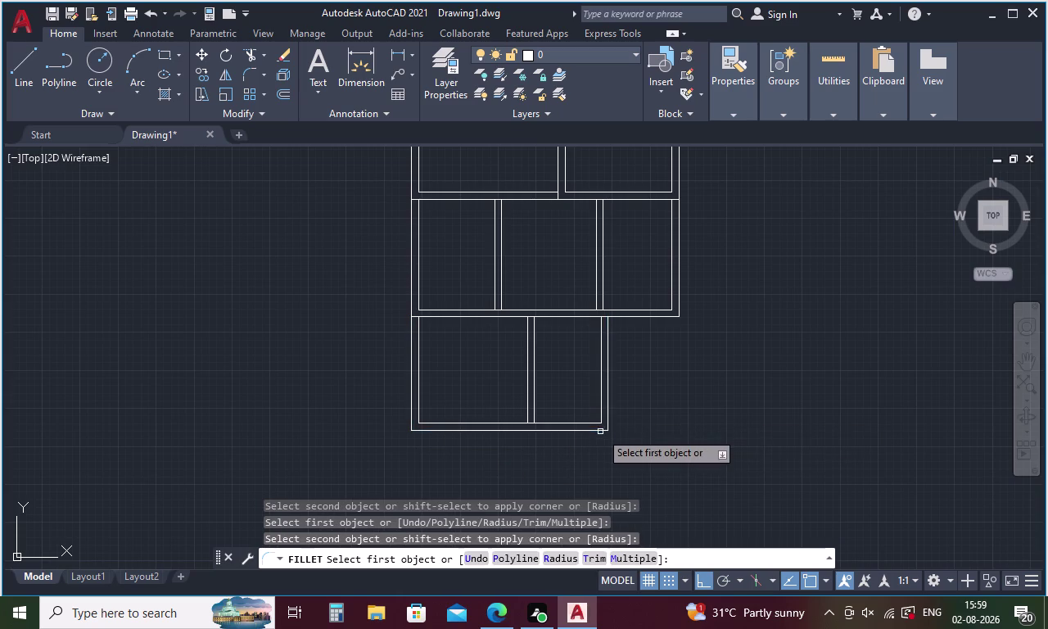
scroll(down, 3)
Draw a 2100-long short wall line from the right wall's lower end.
middle_drag(667, 416, 495, 411)
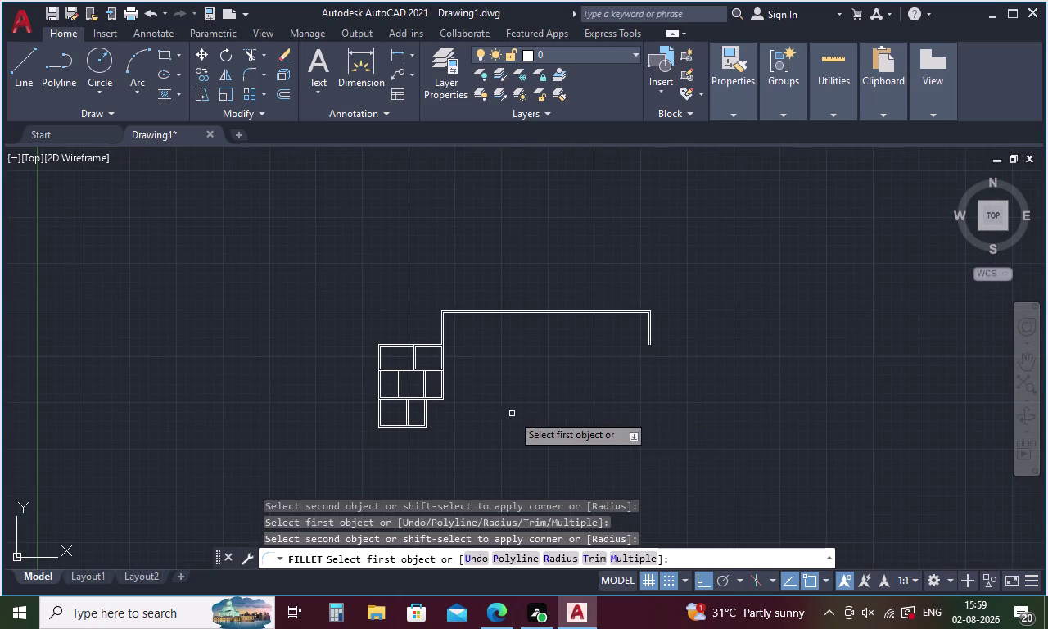
middle_drag(595, 415, 540, 417)
scroll(up, 3)
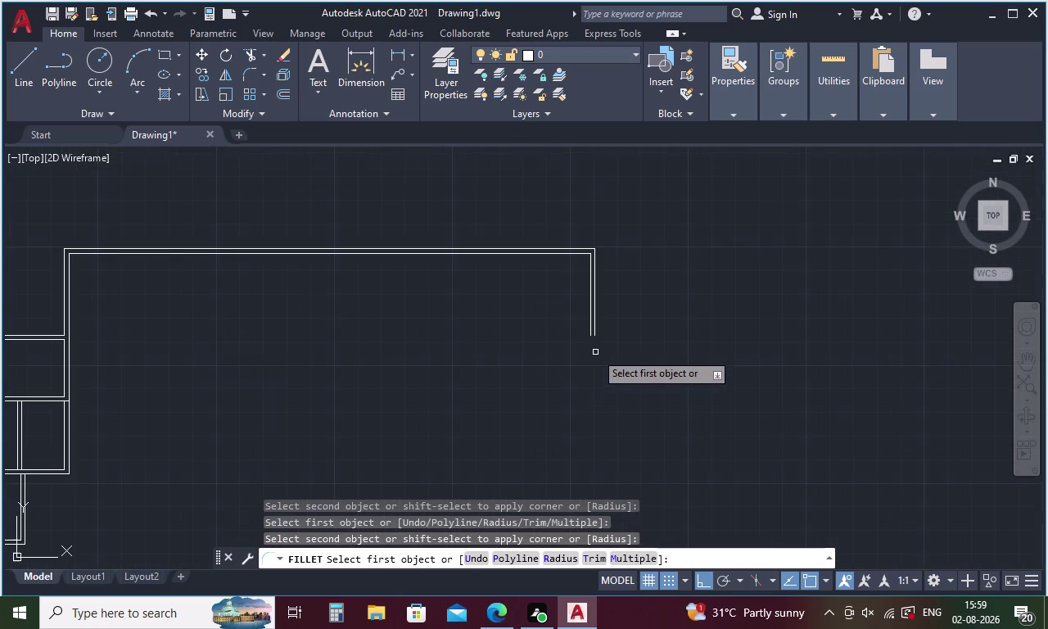
key(Escape)
text(L)
key(space)
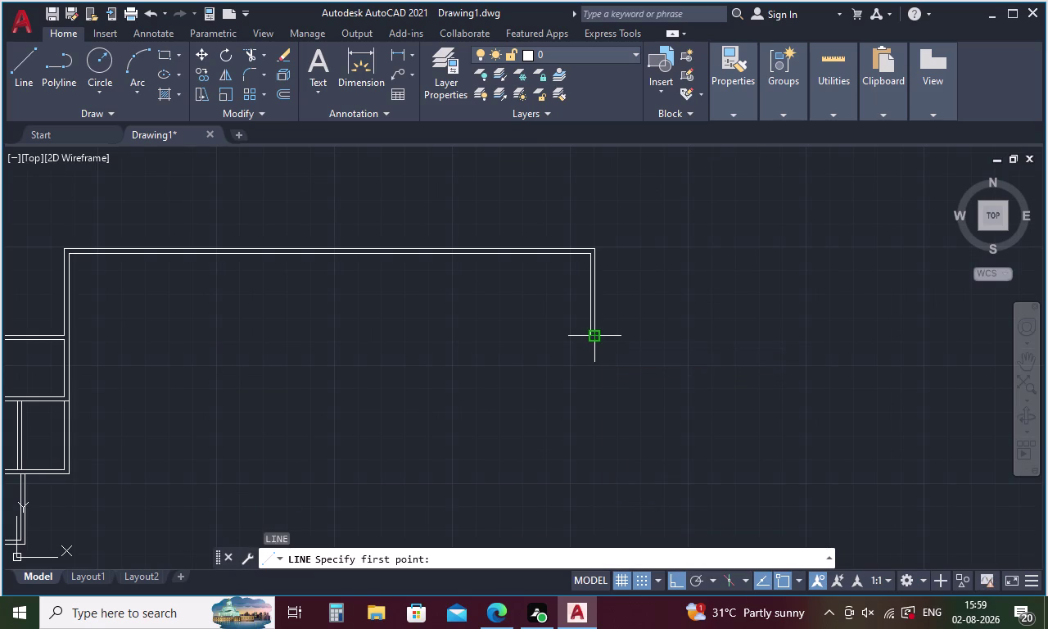
click(596, 334)
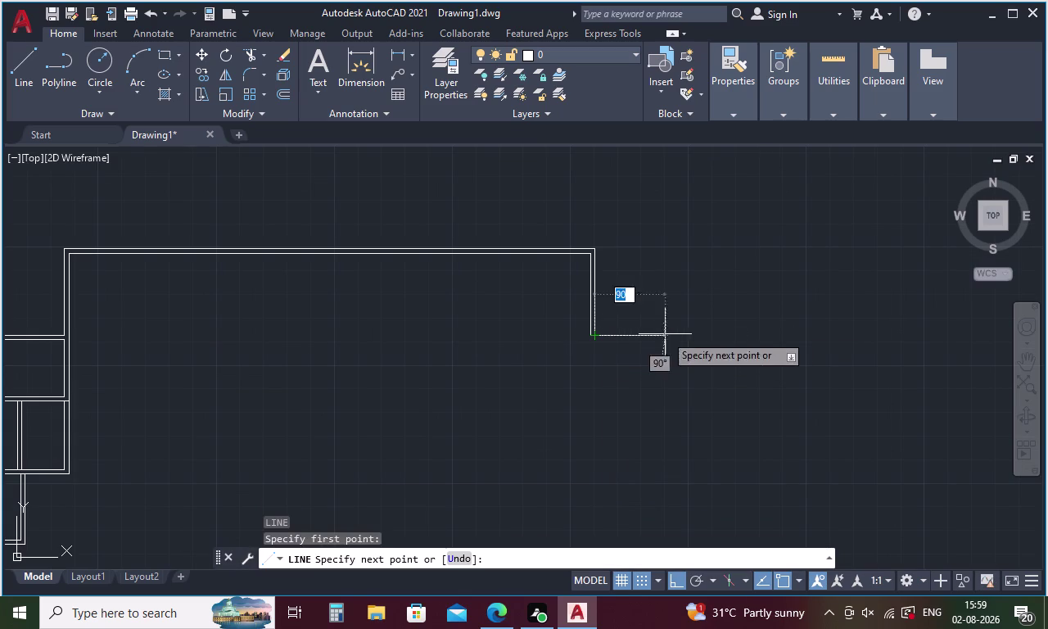
text(21)
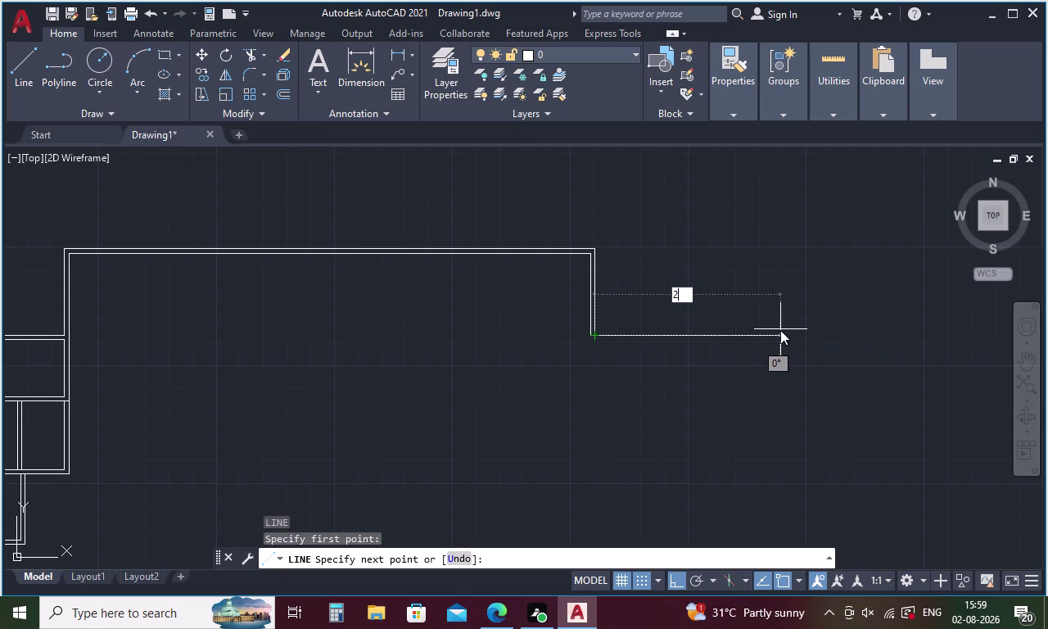
text(00)
key(space)
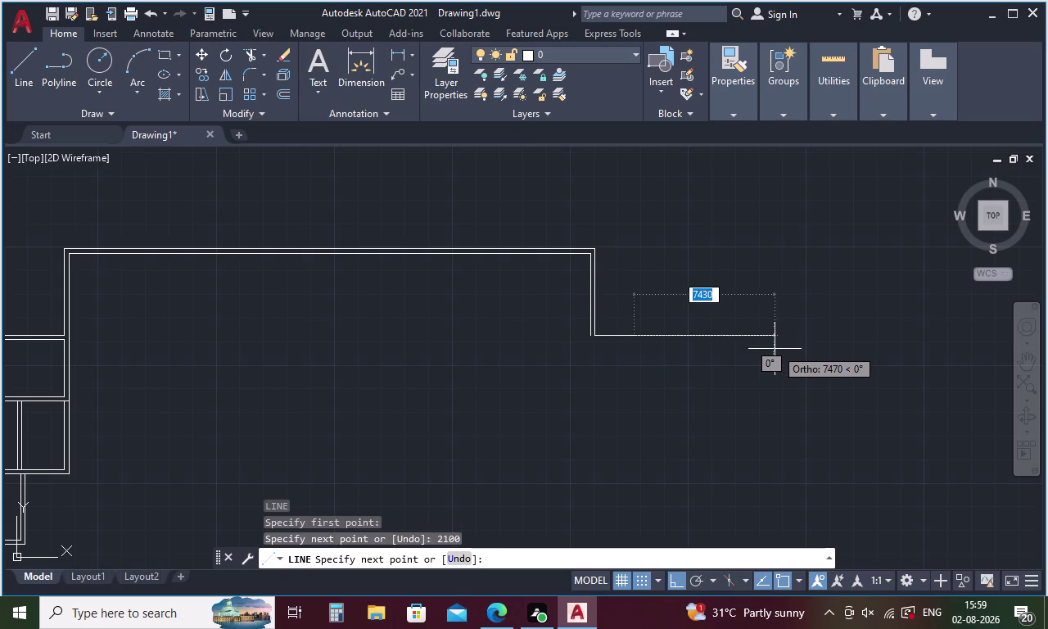
key(Escape)
Offset the short wall line 230 downward.
key(o)
key(Return)
text(2)
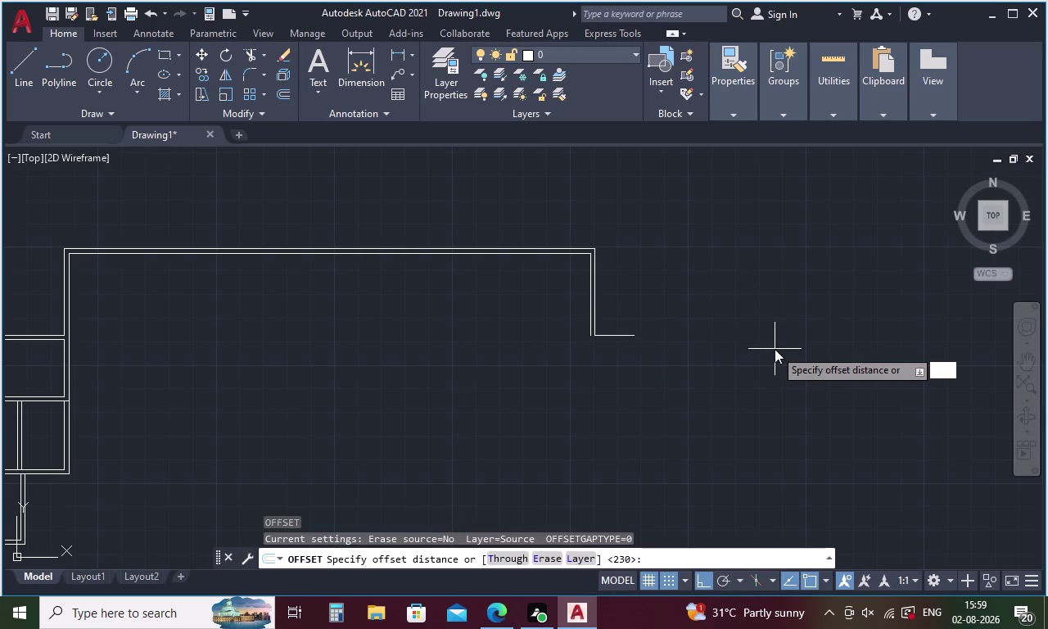
text(30)
key(space)
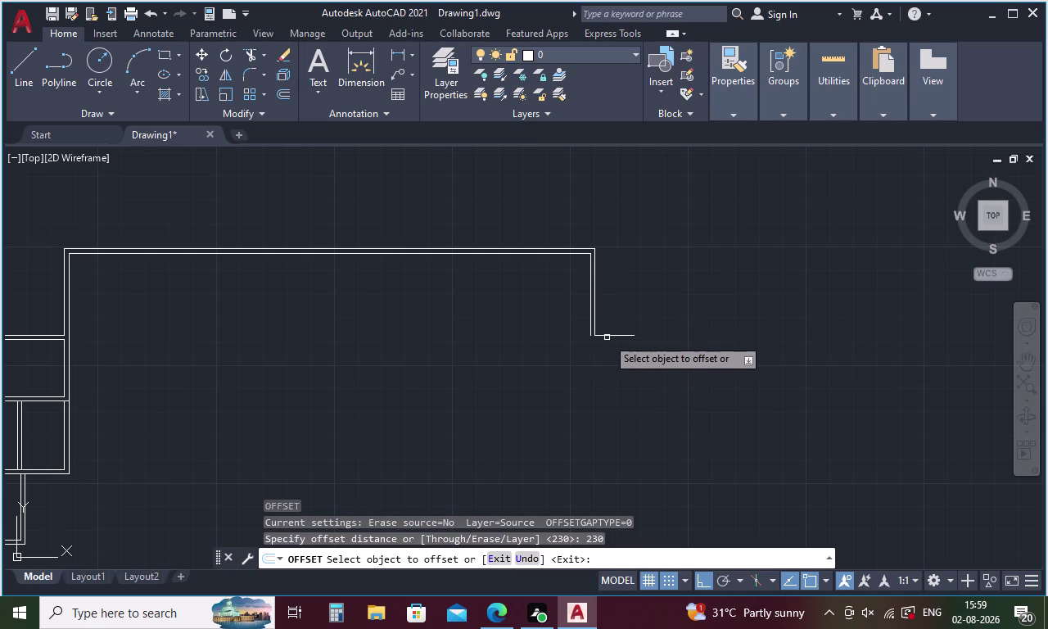
click(611, 335)
click(612, 366)
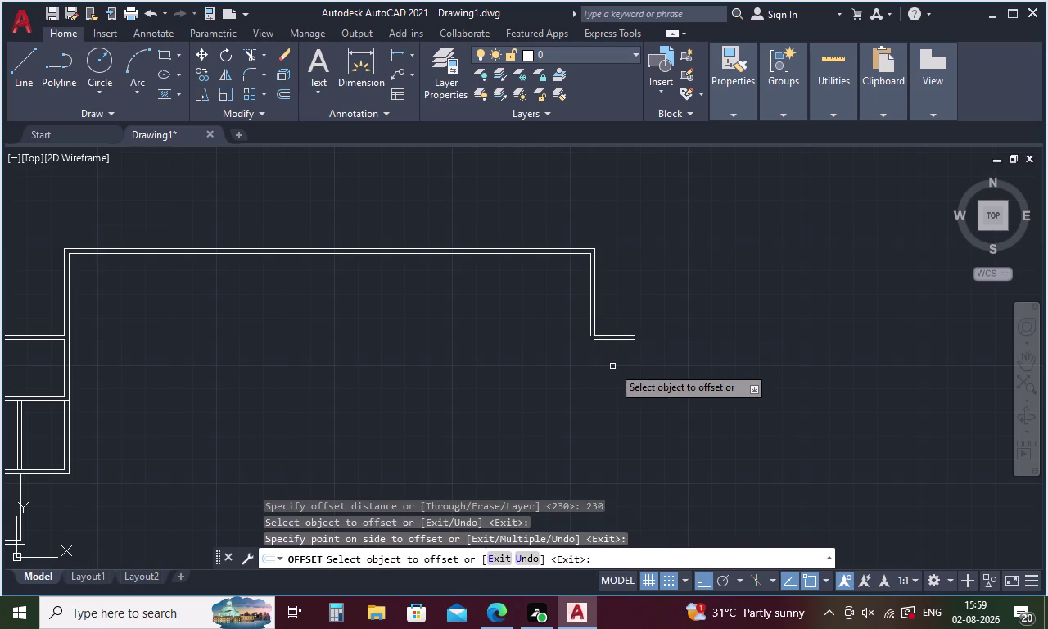
key(Escape)
Fillet the inner vertical wall line with the short line into a corner.
text(F)
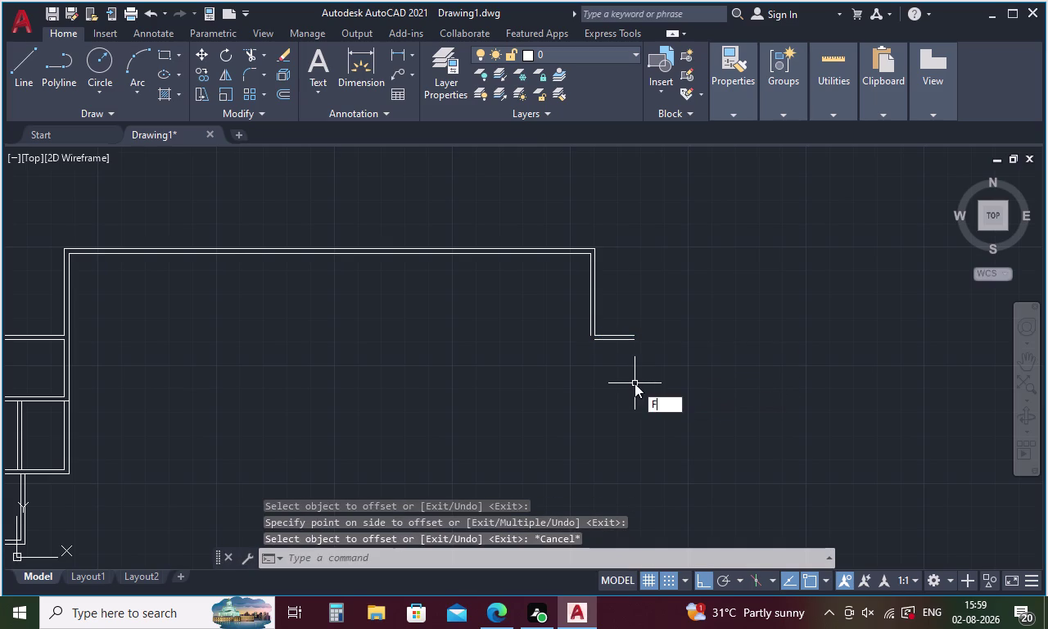
key(space)
text(M)
key(space)
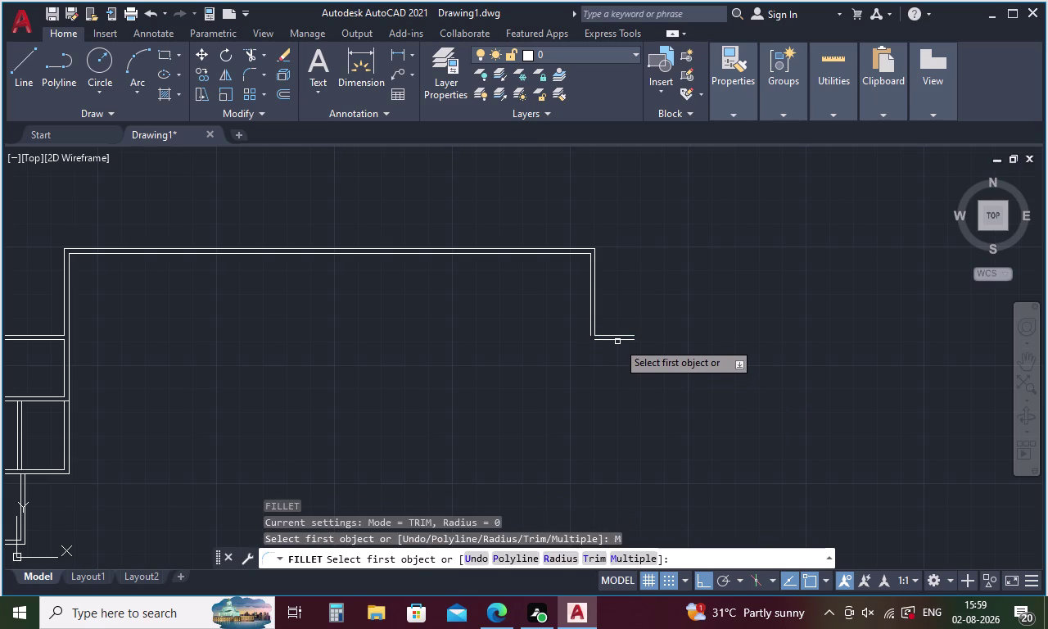
click(617, 341)
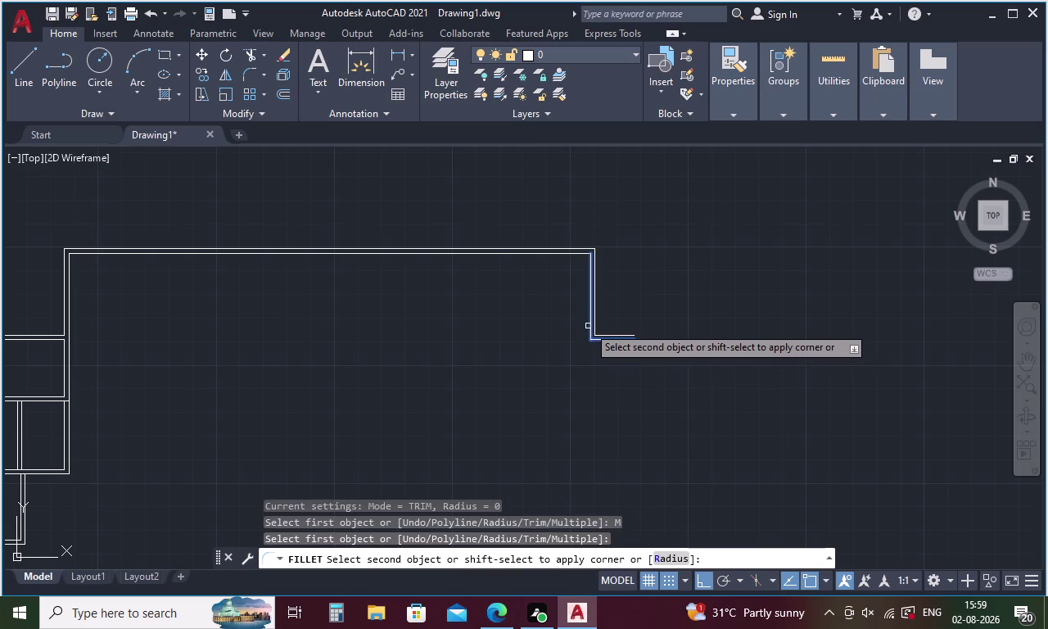
click(588, 326)
key(Escape)
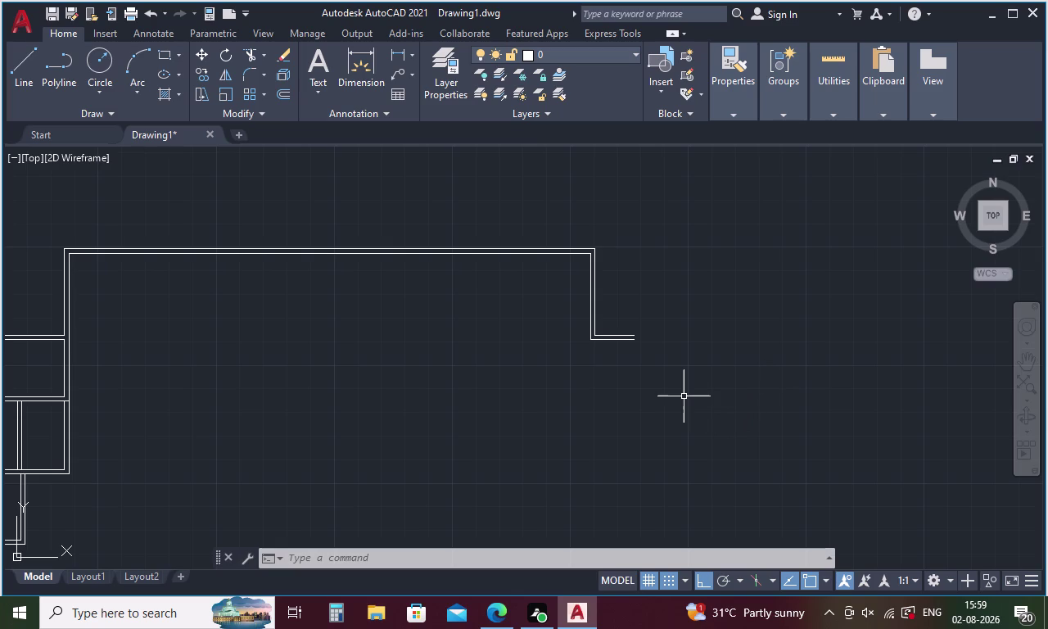
Draw a 6220-long vertical line down from the short wall's right end.
text(L)
key(space)
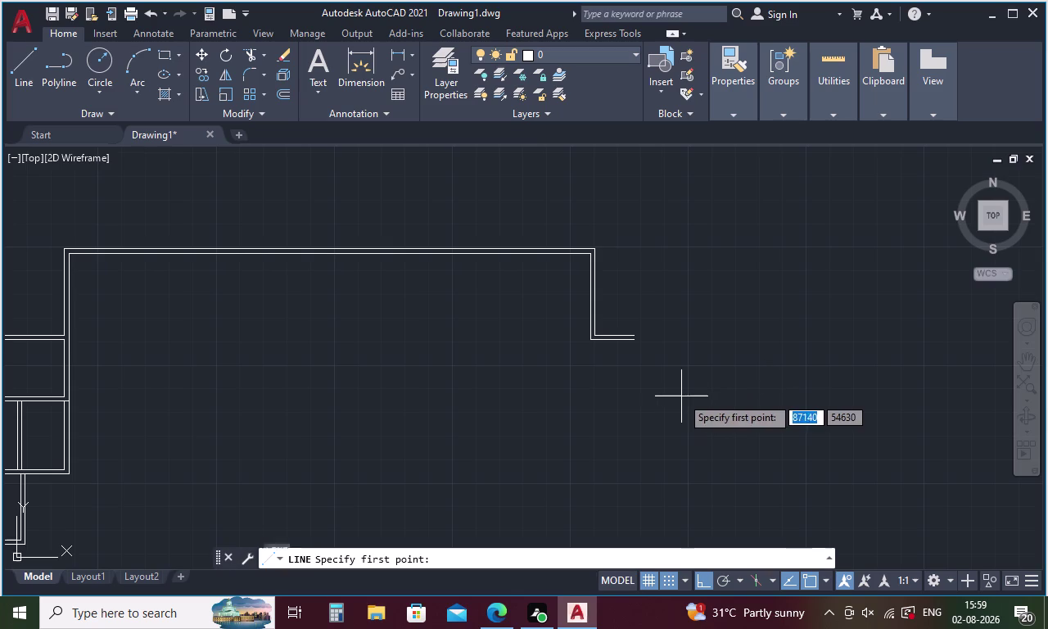
click(630, 338)
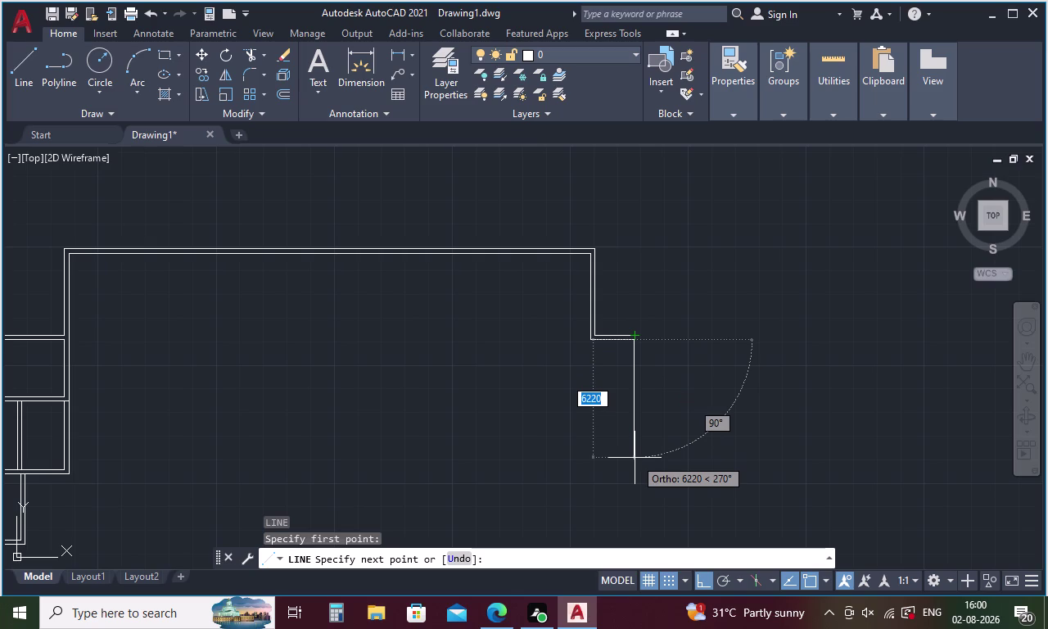
click(635, 479)
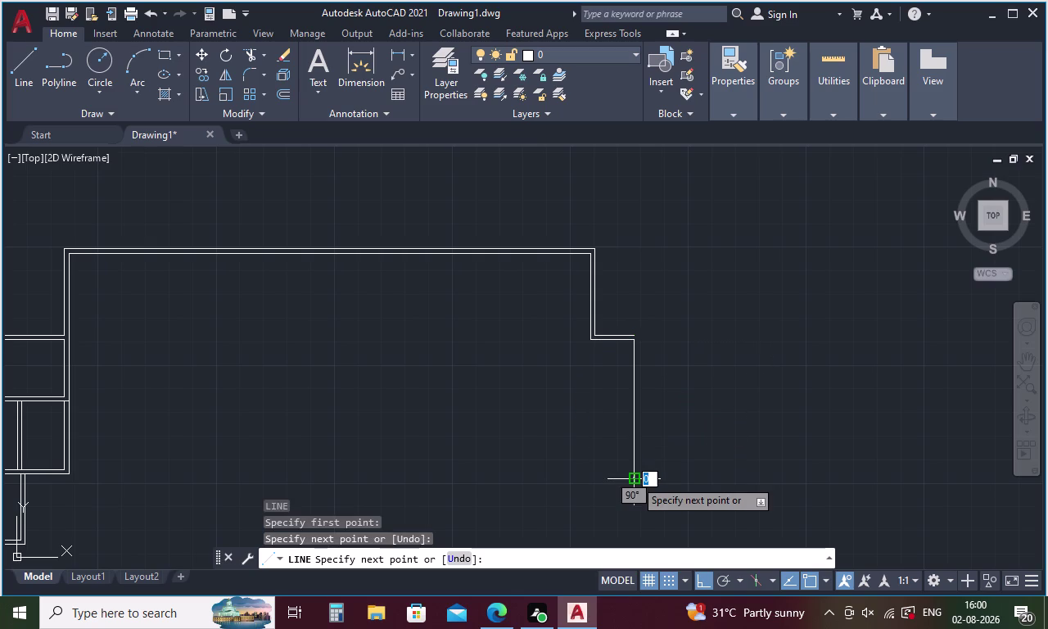
key(Escape)
Offset the 6220 vertical wall line 230 to its right.
key(o)
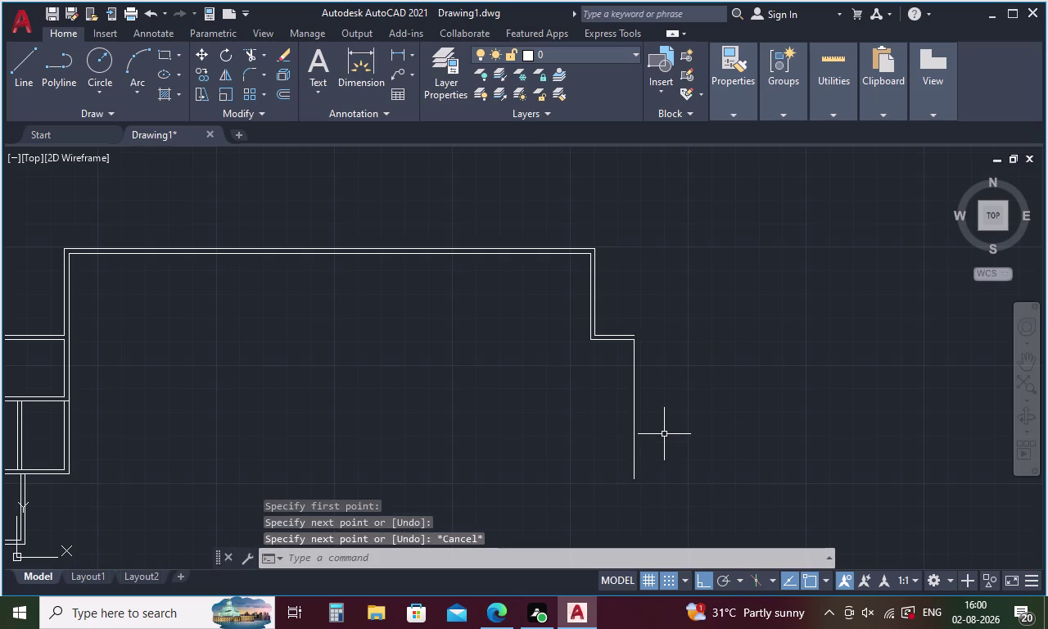
key(Return)
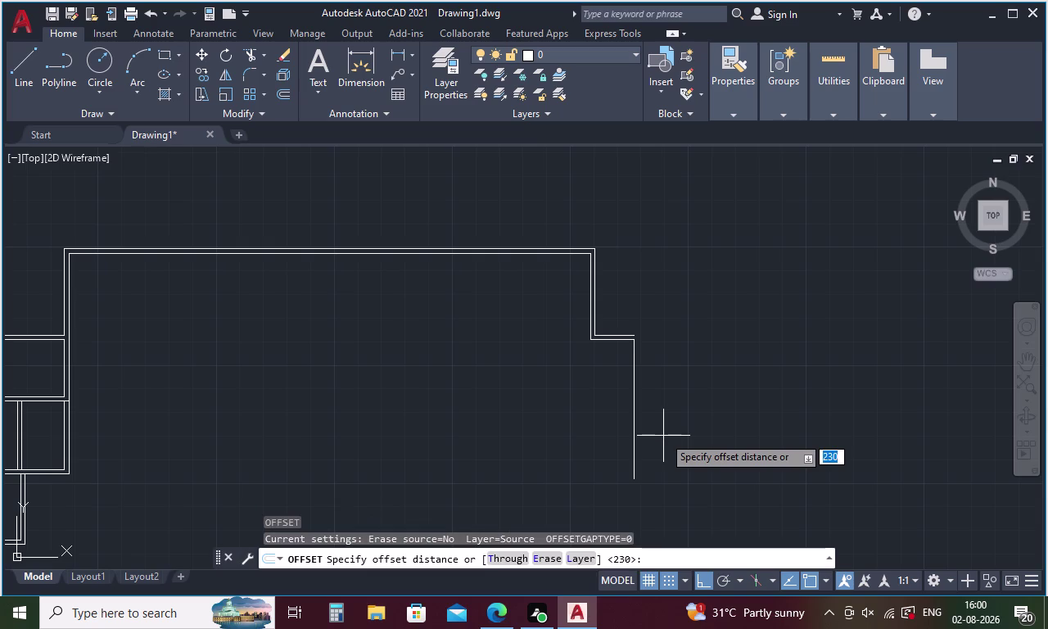
text(230)
key(space)
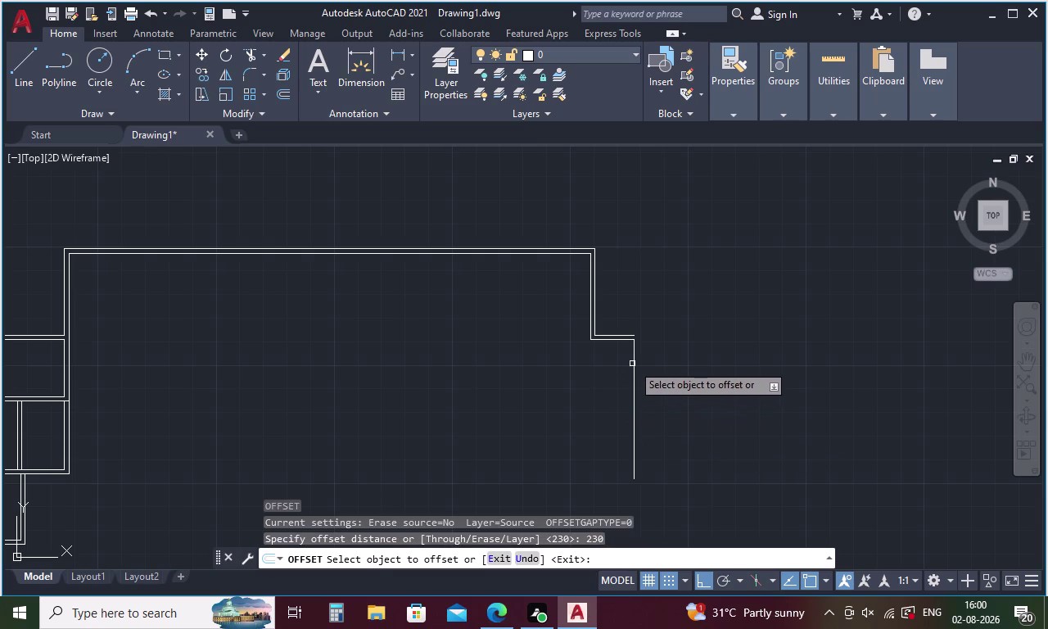
click(634, 361)
click(664, 360)
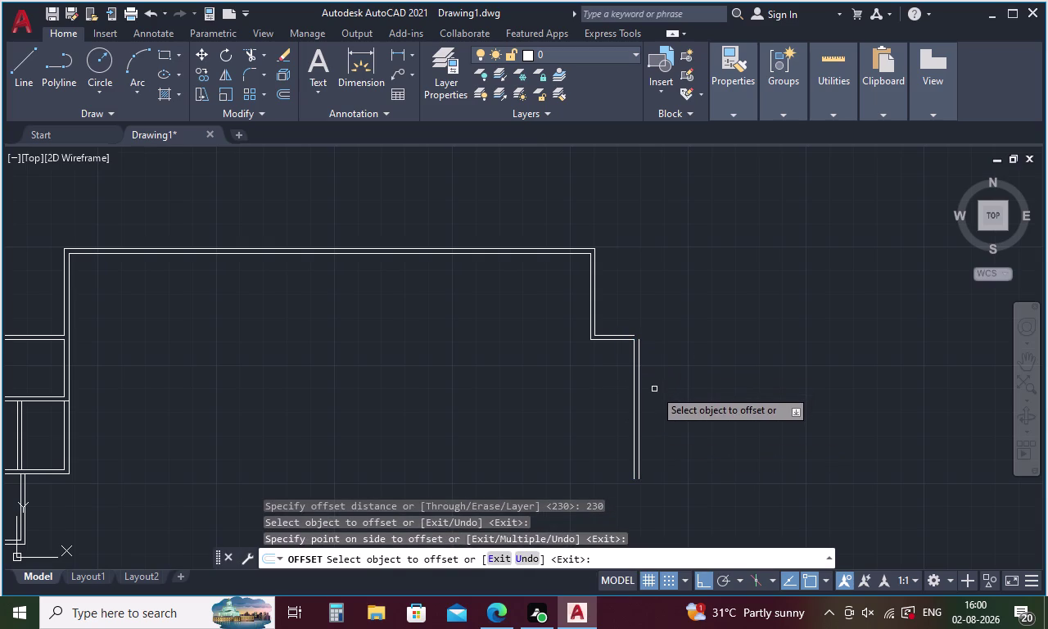
key(l)
key(Return)
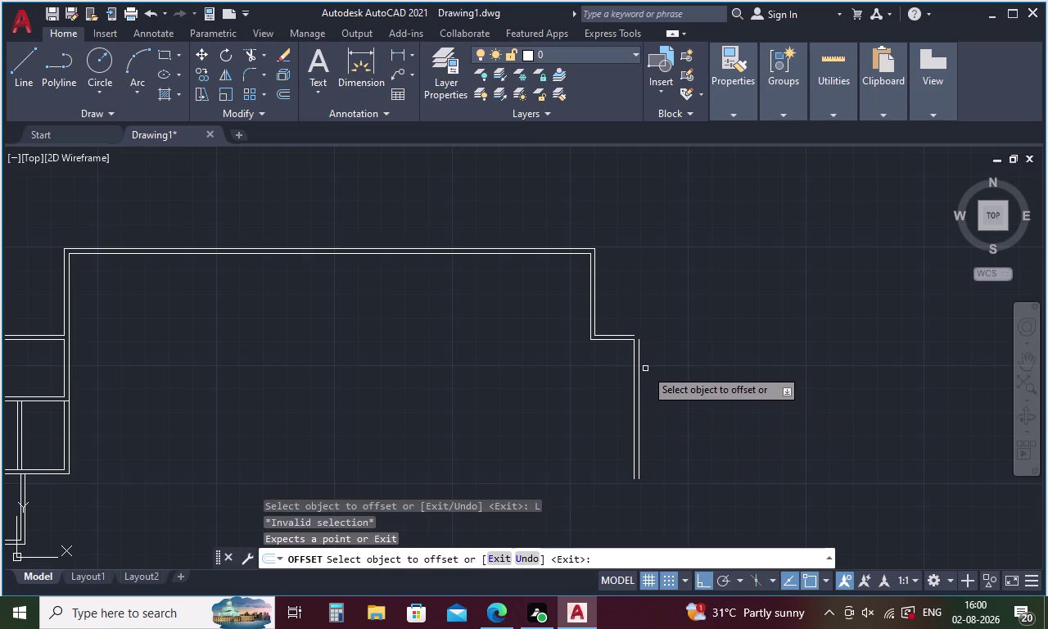
key(Escape)
key(l)
key(Return)
click(639, 342)
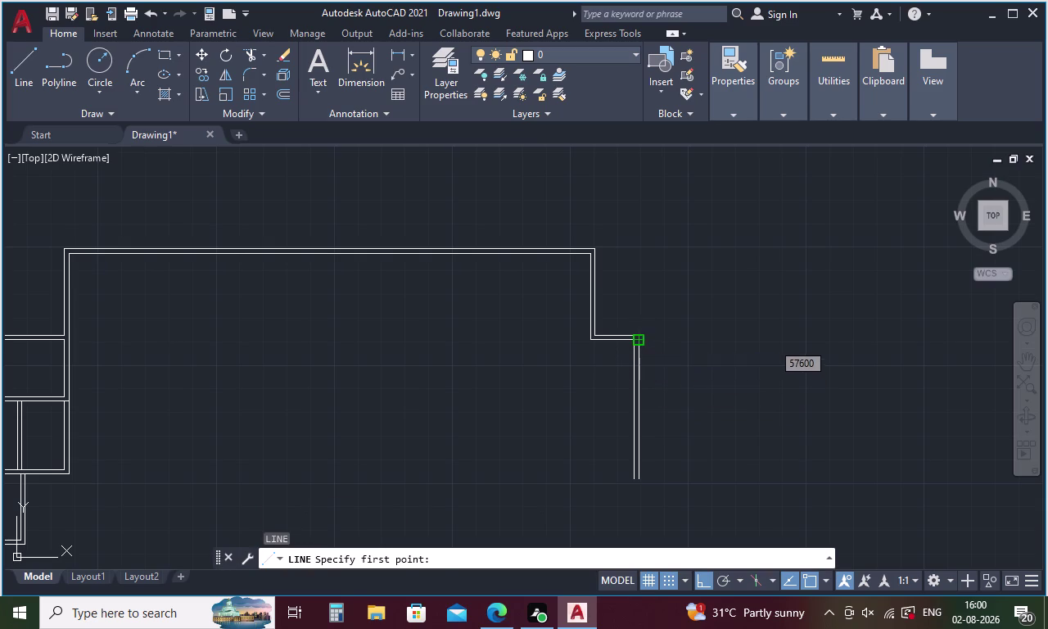
Draw a 6000 line right from the step corner and offset it 230.
scroll(down, 3)
middle_drag(746, 342, 698, 352)
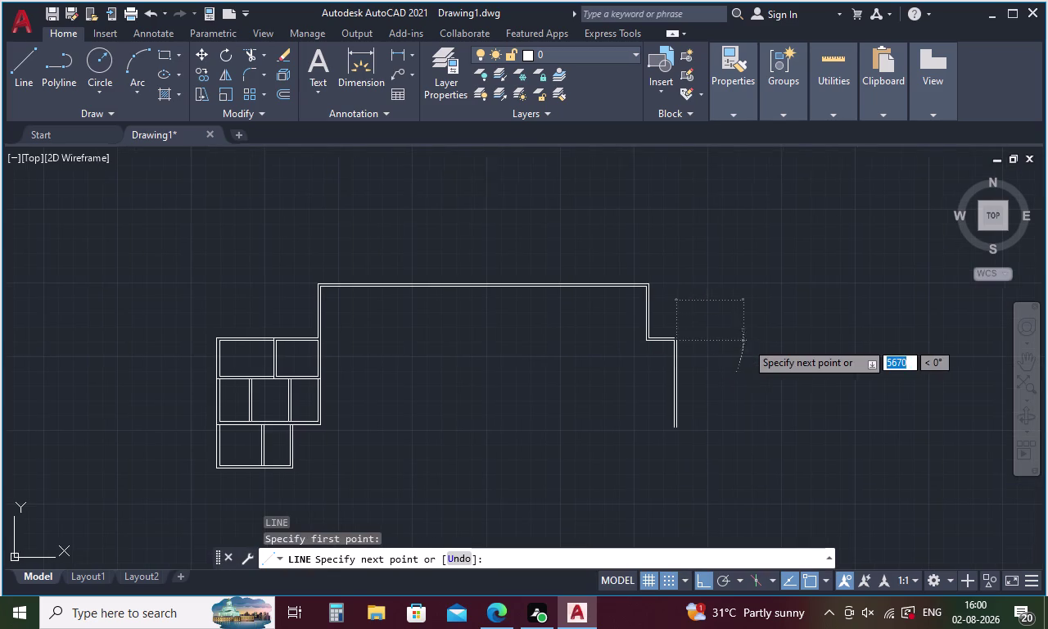
middle_drag(699, 351, 538, 375)
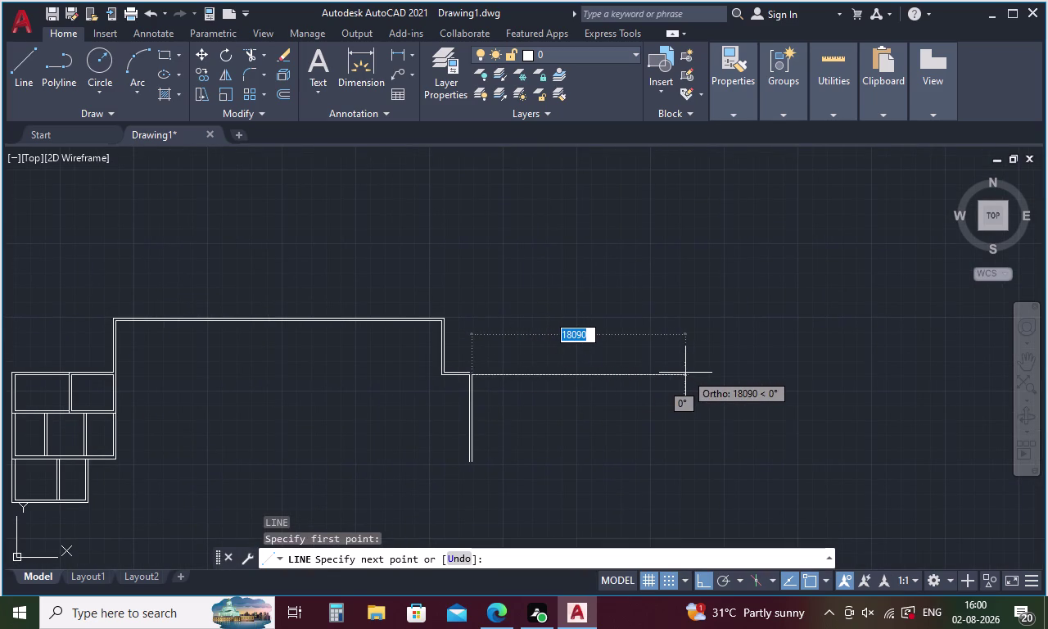
text(6000)
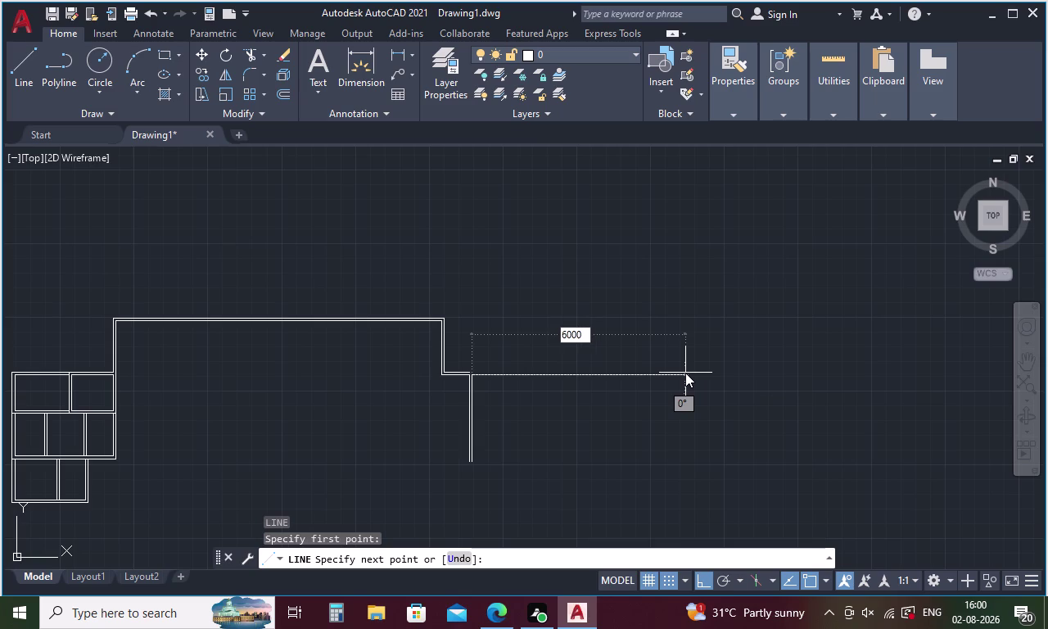
key(Return)
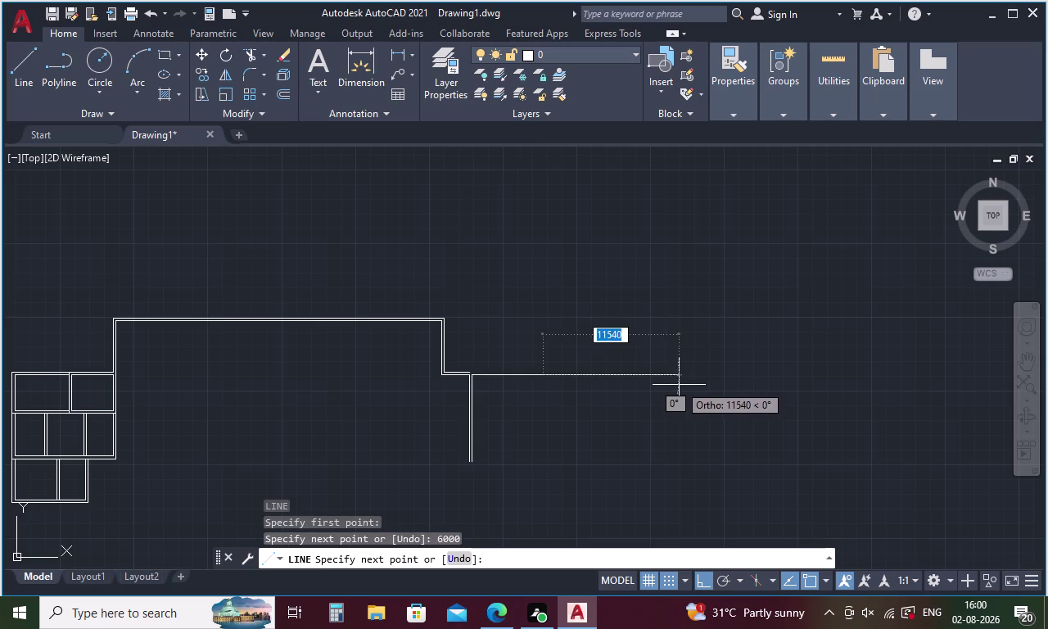
key(Escape)
key(o)
key(Return)
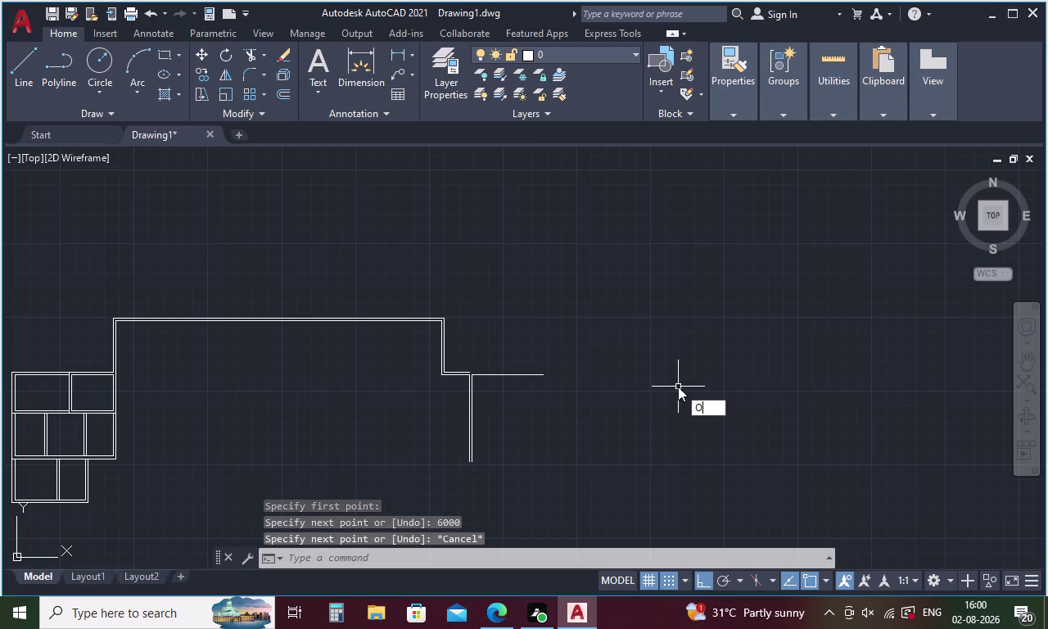
text(230)
key(Return)
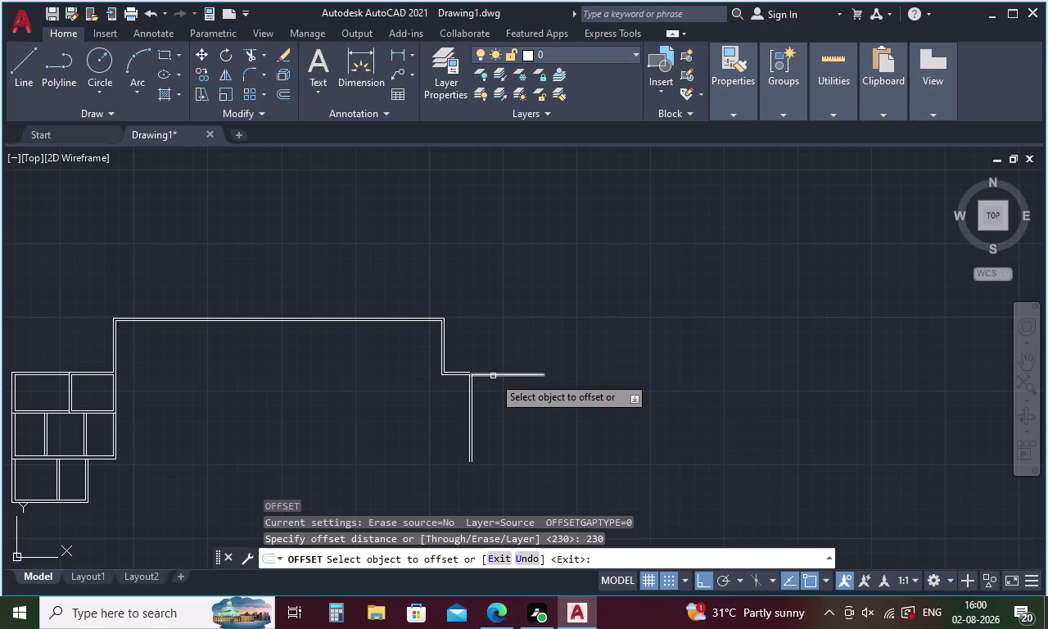
click(493, 376)
click(500, 361)
middle_drag(499, 407, 511, 356)
key(Escape)
Draw a 10025 line down from its end and offset it 250 to the right.
key(l)
key(Return)
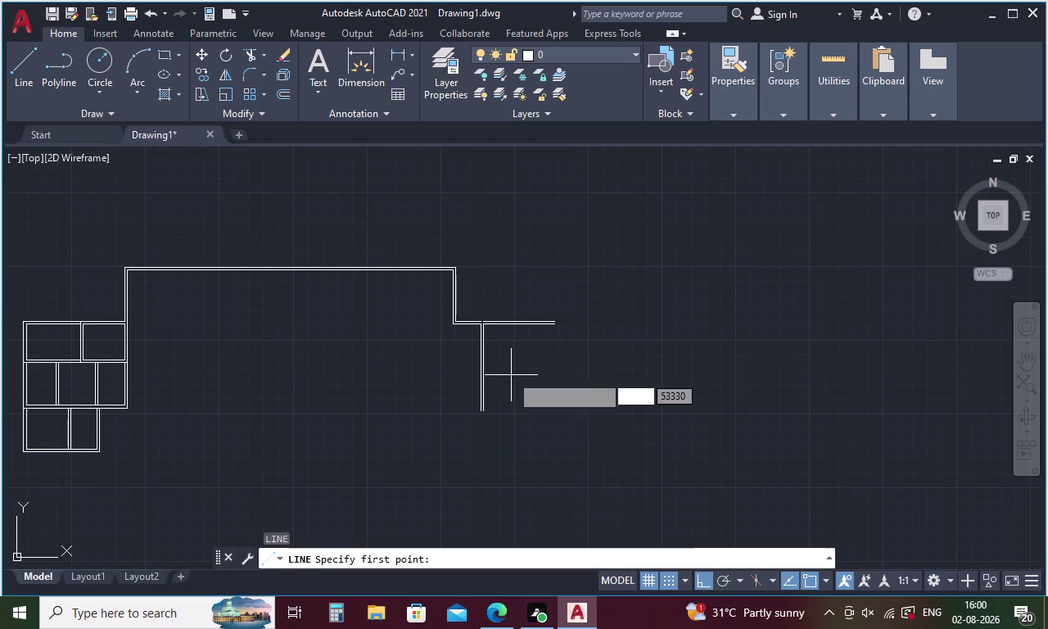
click(554, 328)
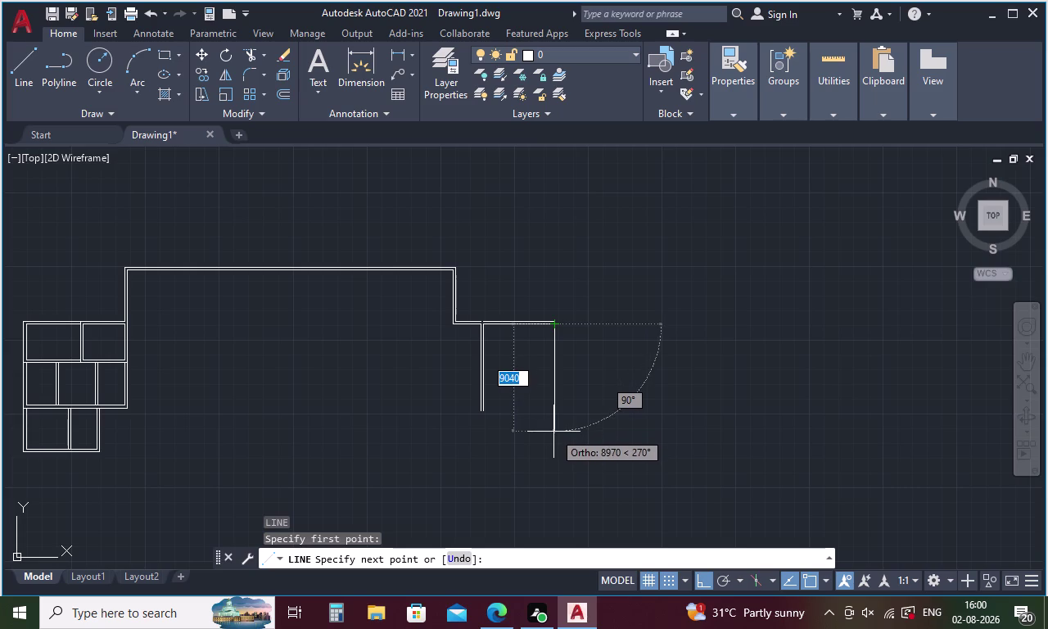
key(1)
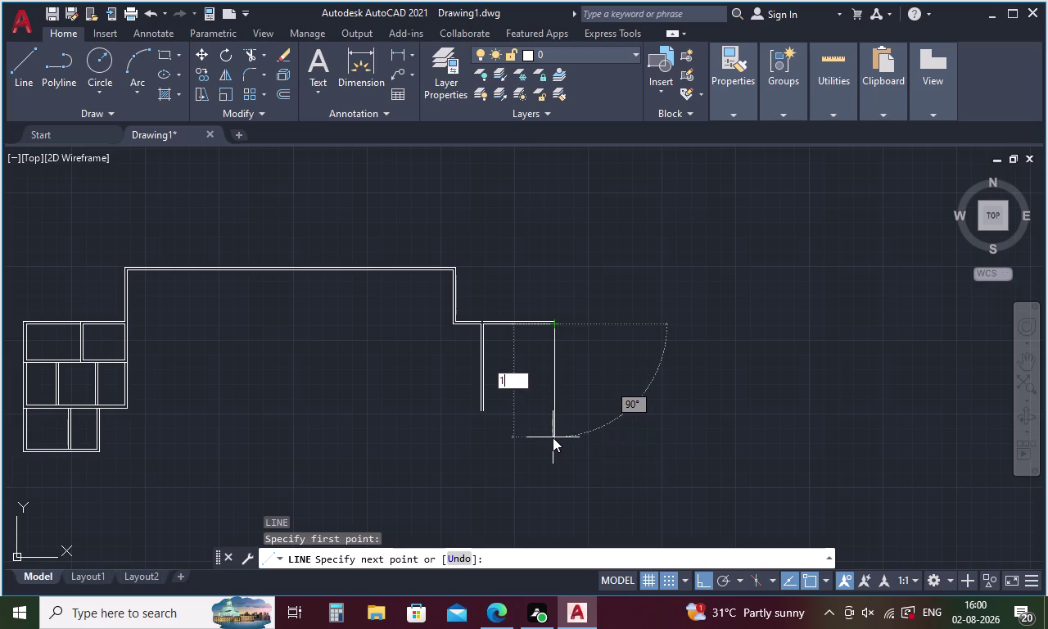
text(00)
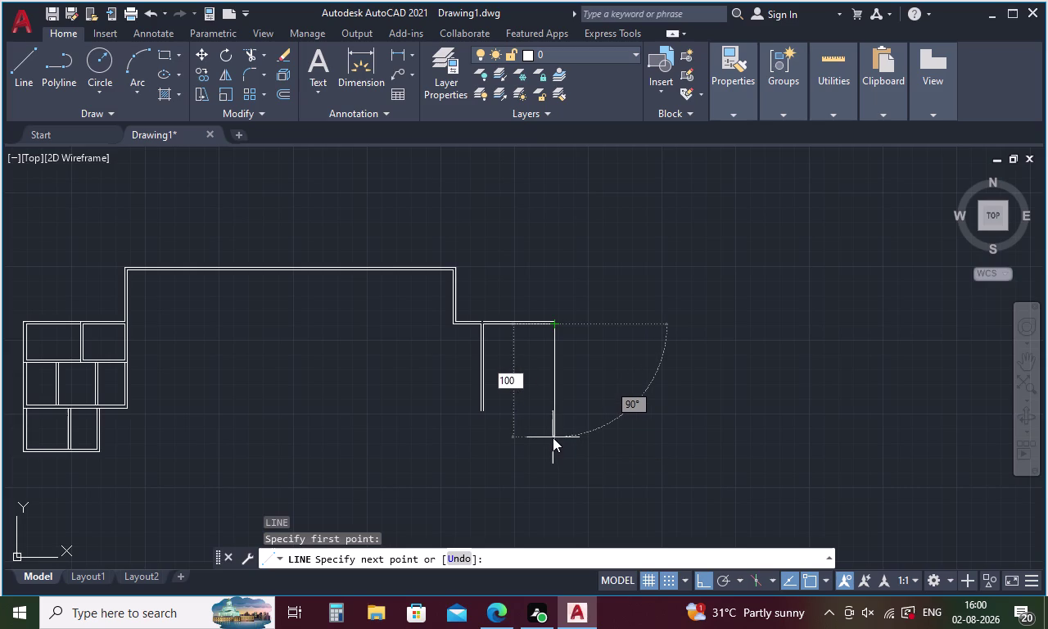
text(25)
key(space)
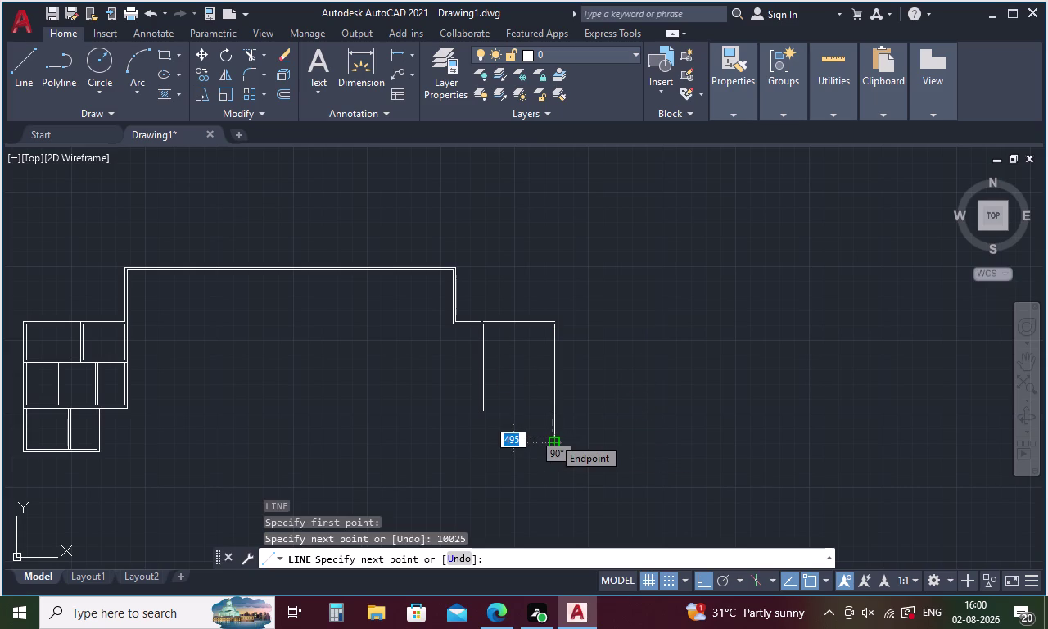
key(Escape)
text(O)
key(space)
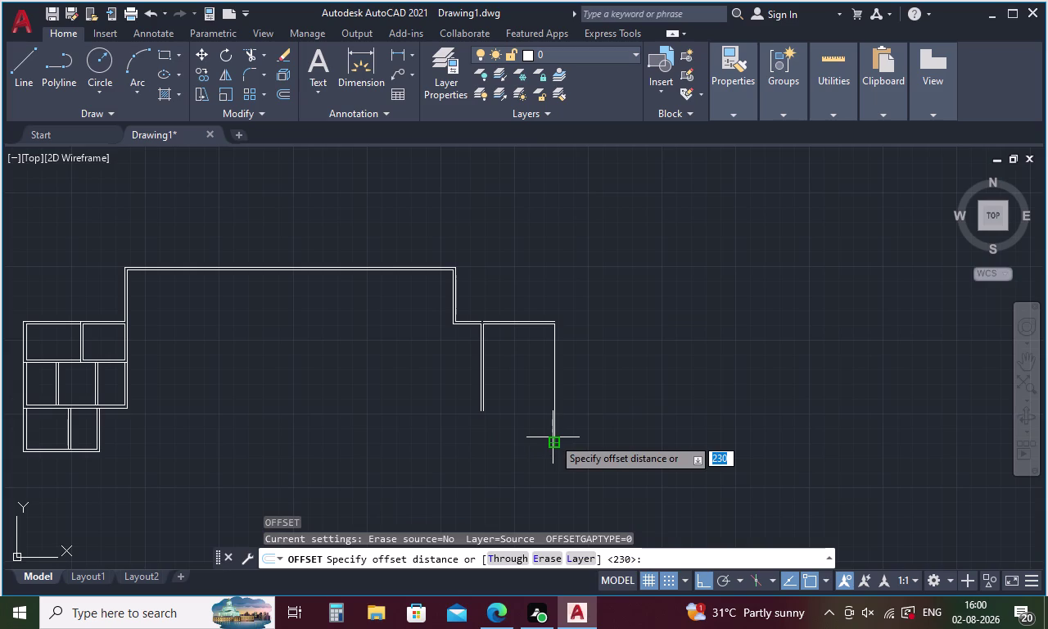
text(250)
key(space)
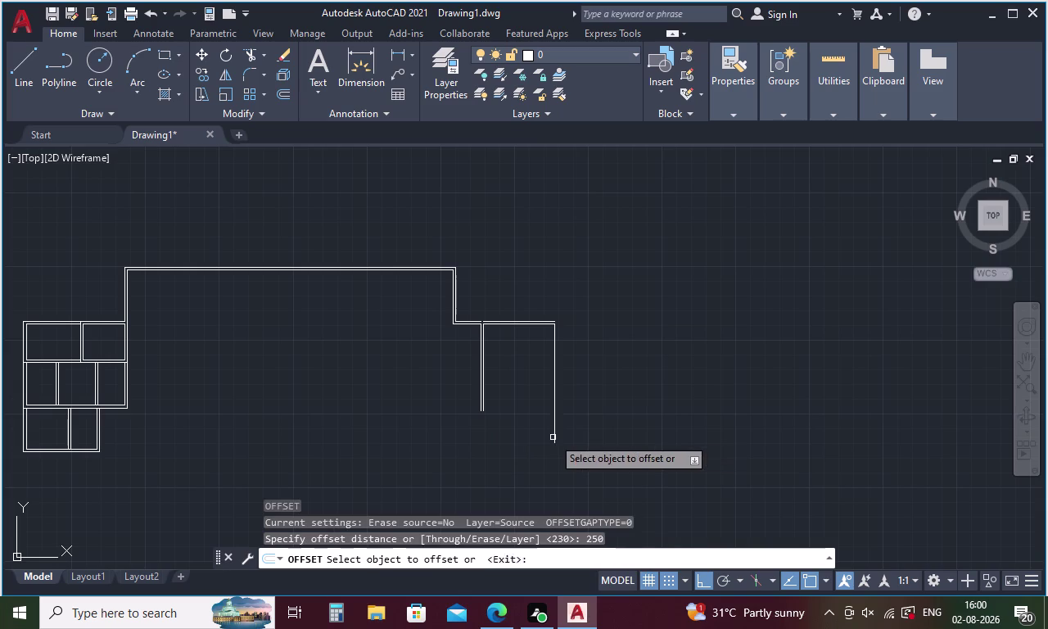
click(556, 389)
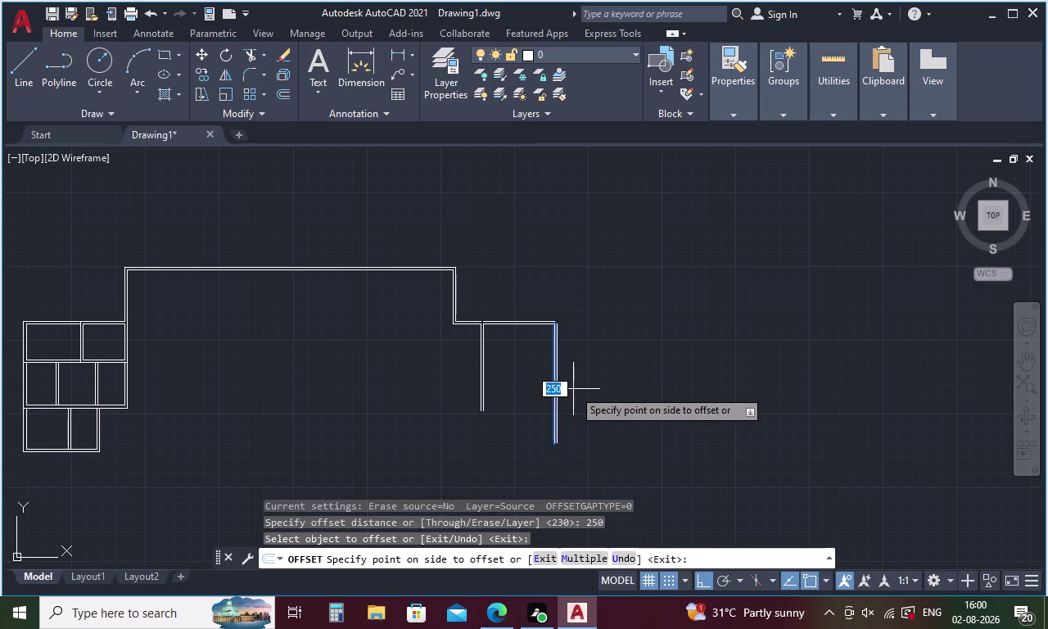
click(576, 388)
key(Escape)
text(F)
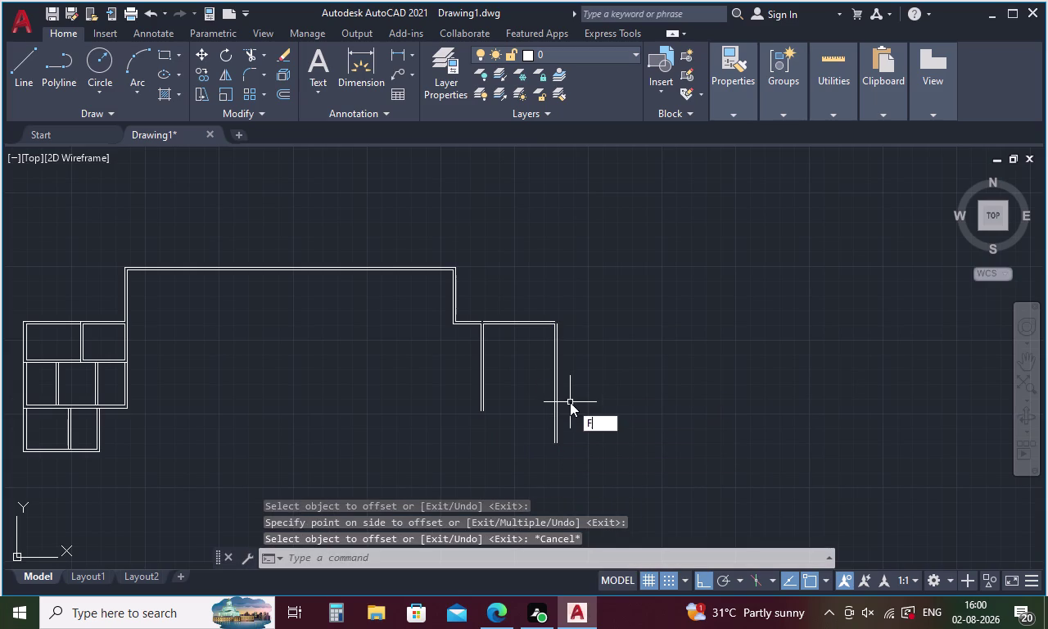
key(space)
scroll(up, 3)
Try filleting the top and vertical wall lines, then cancel the fillet.
click(551, 331)
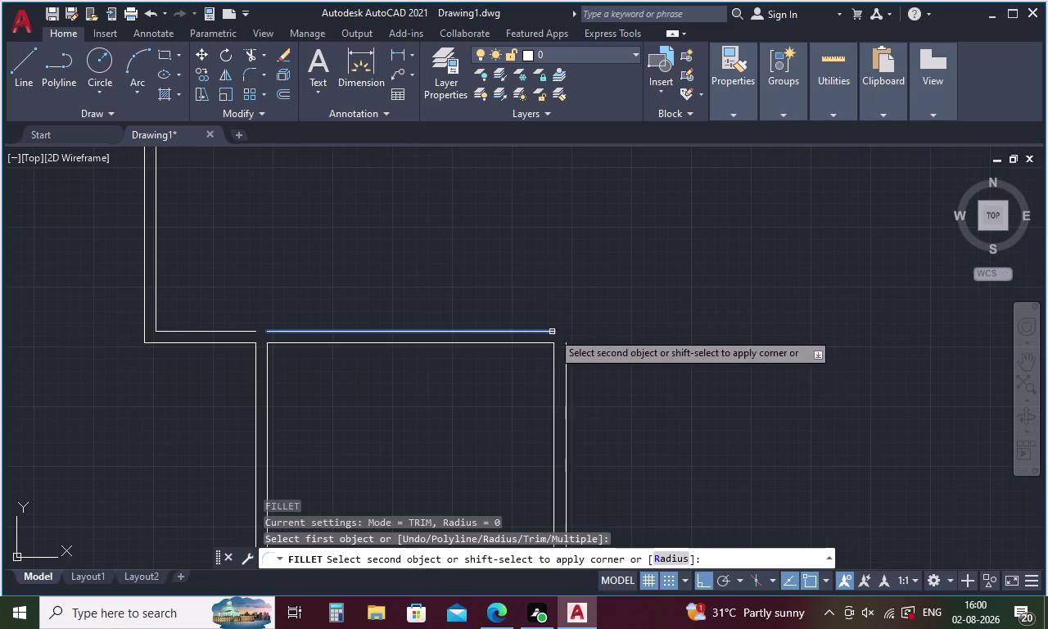
click(564, 351)
scroll(down, 3)
middle_drag(541, 408, 541, 394)
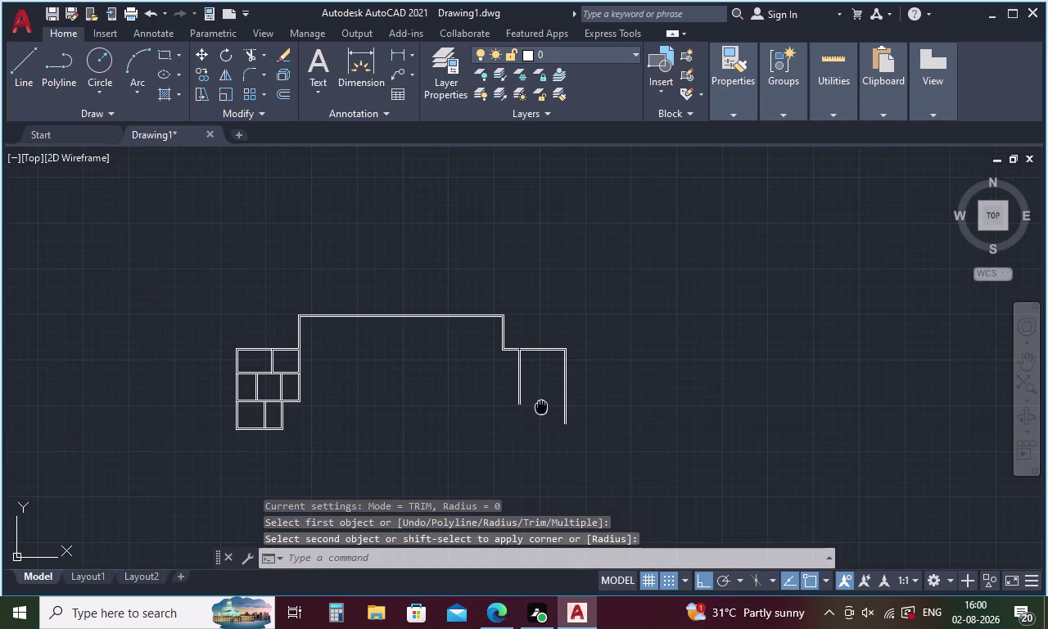
middle_drag(541, 395, 539, 368)
key(Escape)
scroll(up, 3)
click(525, 337)
scroll(up, 3)
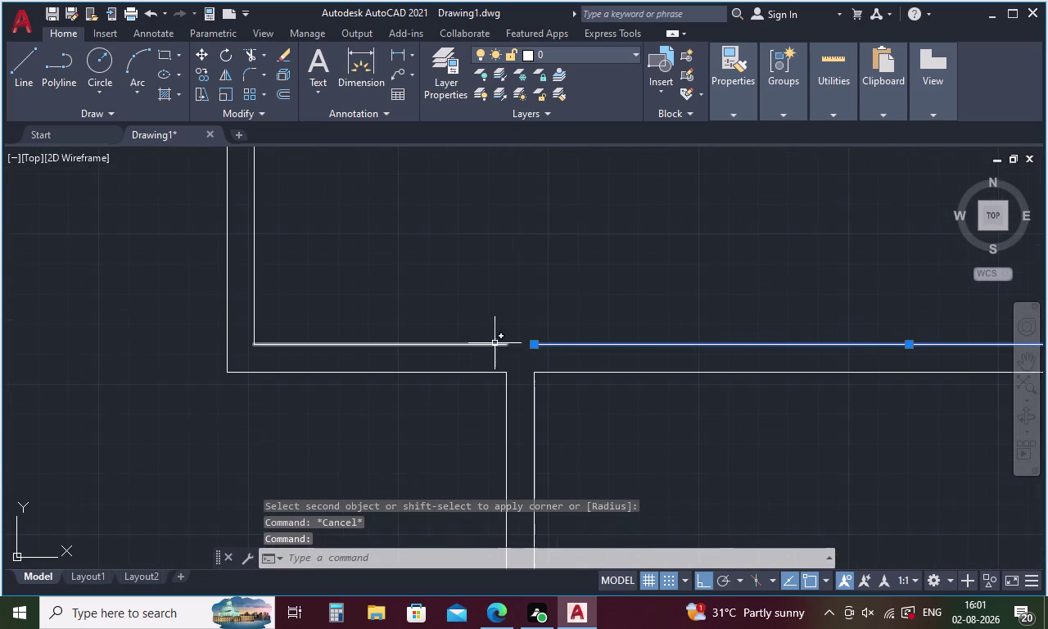
JOIN the left top-line piece with its collinear neighbour into one line.
click(492, 344)
key(j)
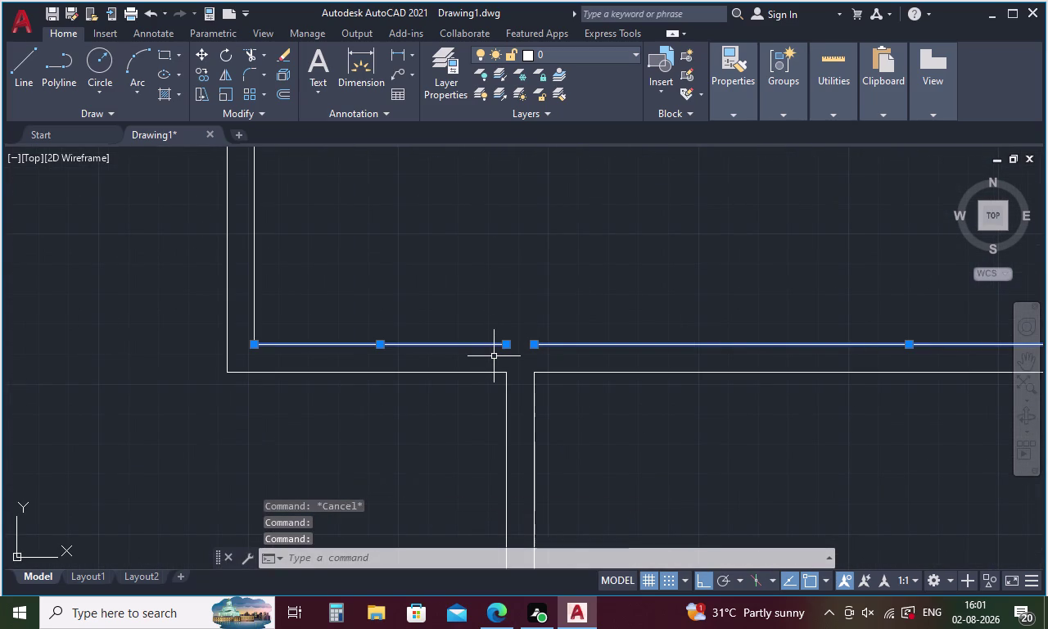
key(Return)
scroll(down, 3)
middle_drag(556, 411, 537, 326)
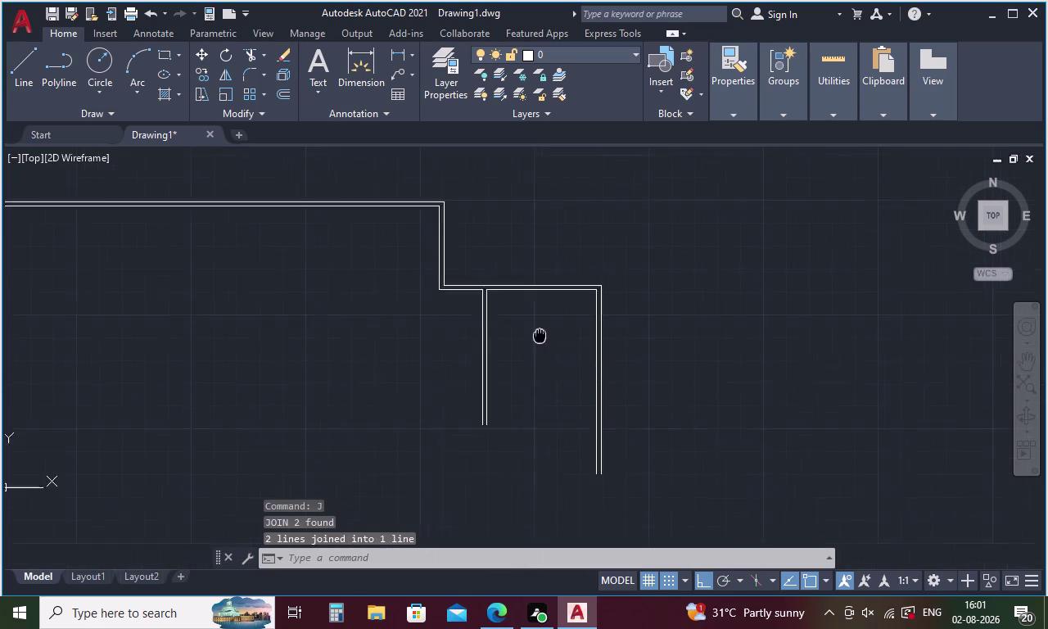
middle_drag(537, 327, 536, 319)
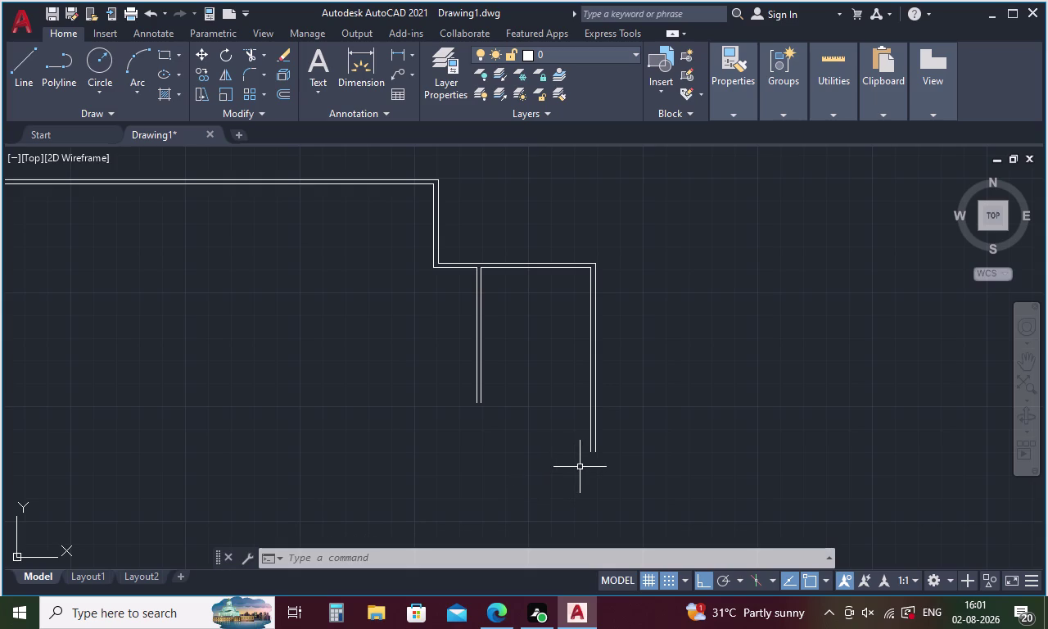
Draw a 6000 bottom line left from the right wall and offset it 230 below.
key(l)
key(Return)
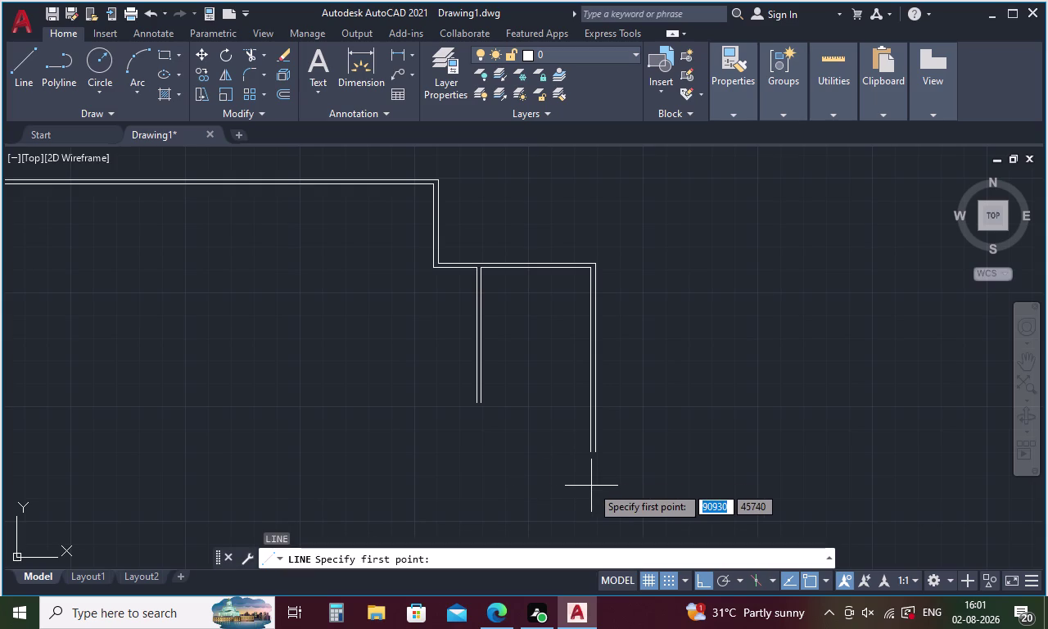
scroll(up, 3)
click(595, 405)
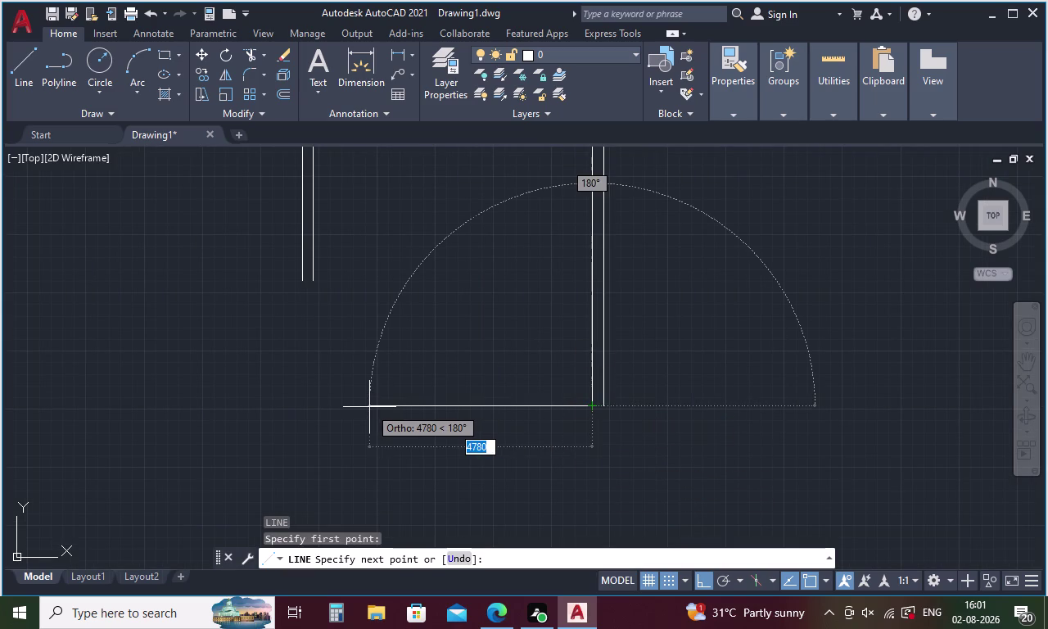
text(600)
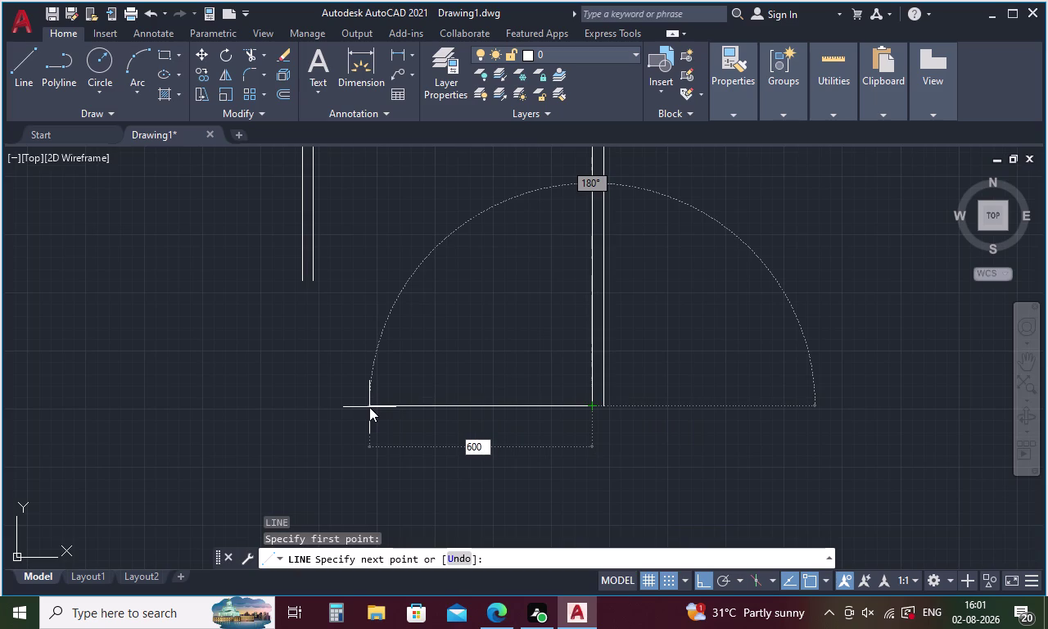
key(0)
key(Return)
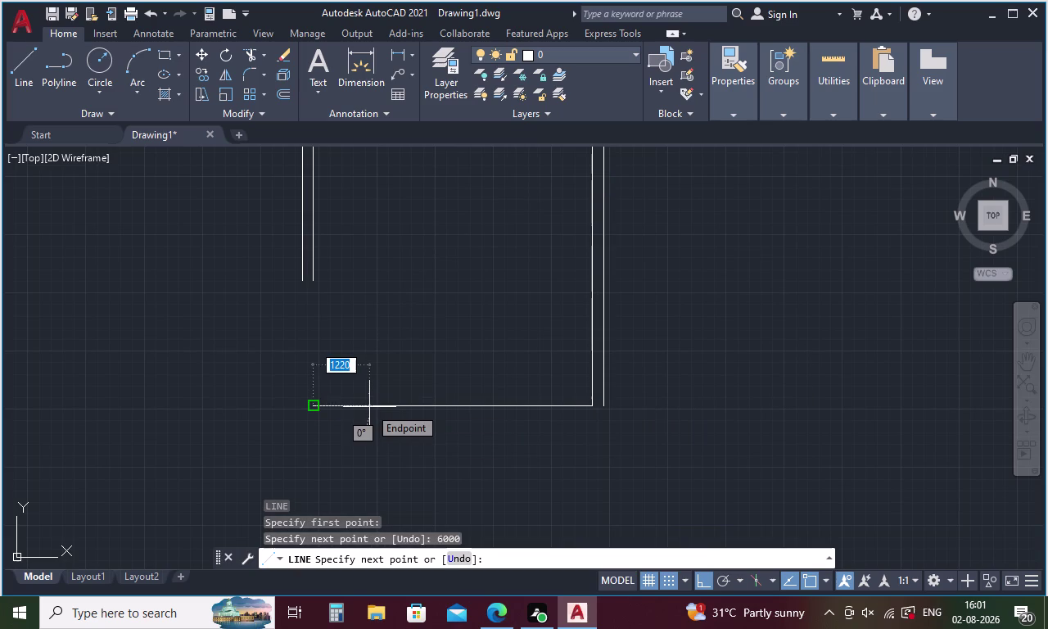
key(Escape)
key(o)
key(Return)
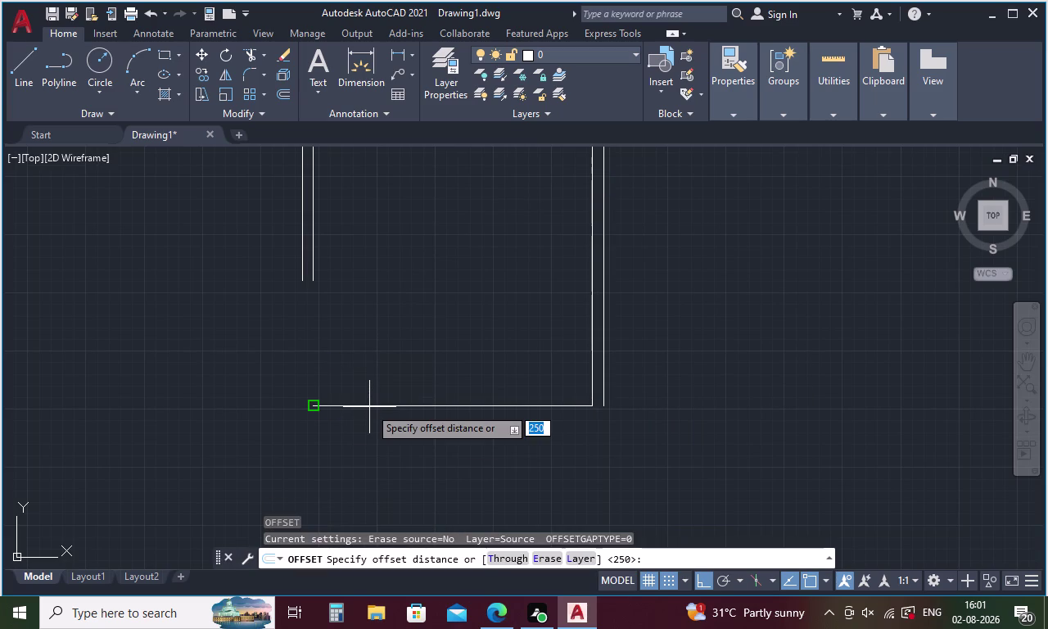
text(230)
key(space)
click(373, 405)
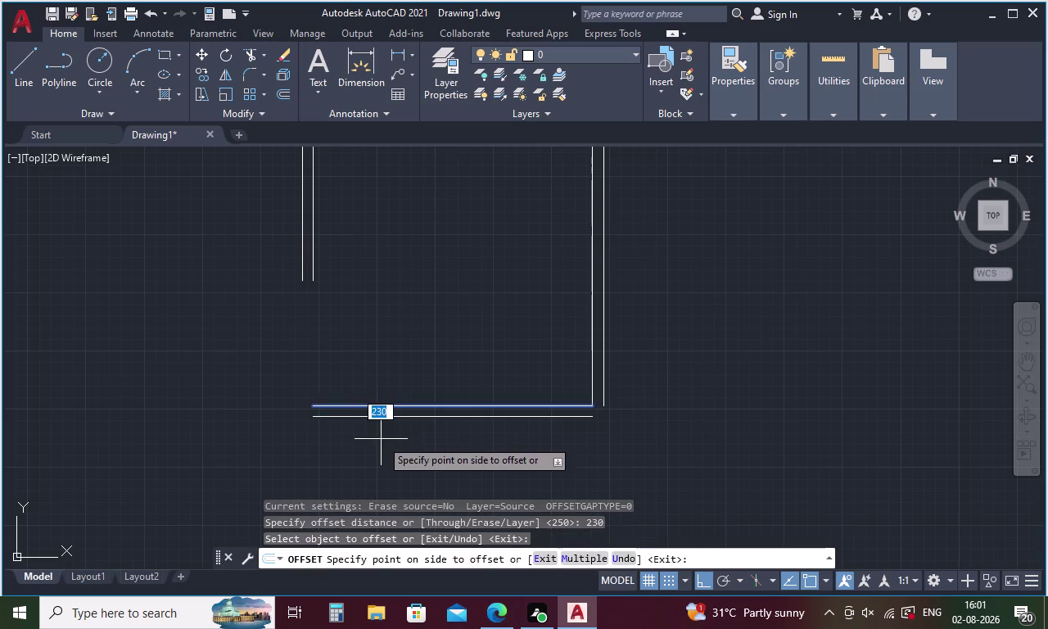
click(381, 439)
key(Escape)
Fillet the outer bottom and outer right wall lines into a closed corner.
text(F)
key(space)
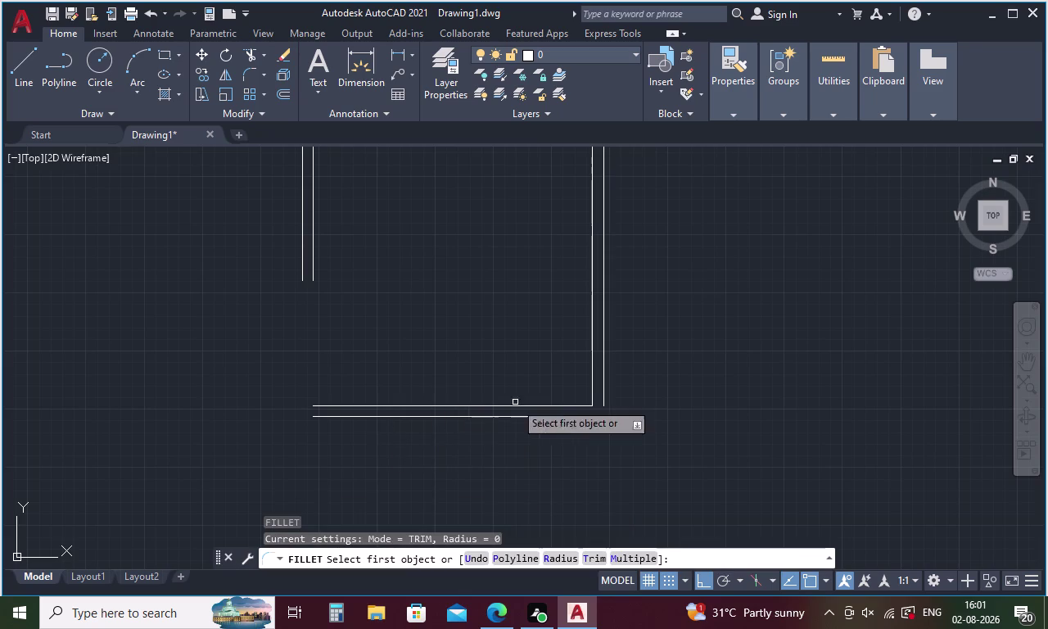
click(604, 393)
click(585, 420)
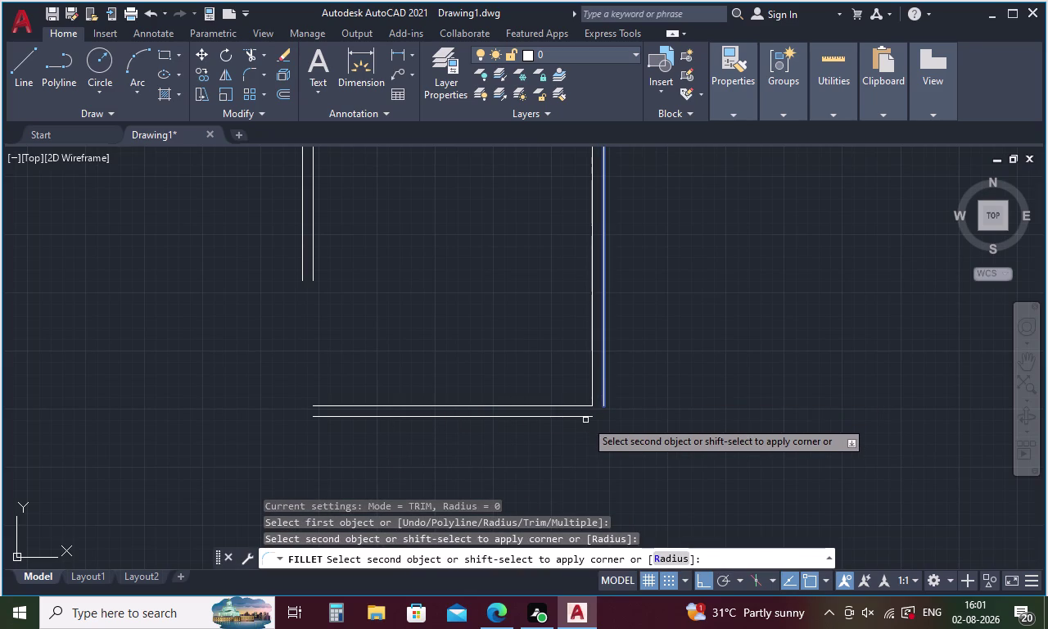
click(587, 417)
key(Escape)
scroll(down, 3)
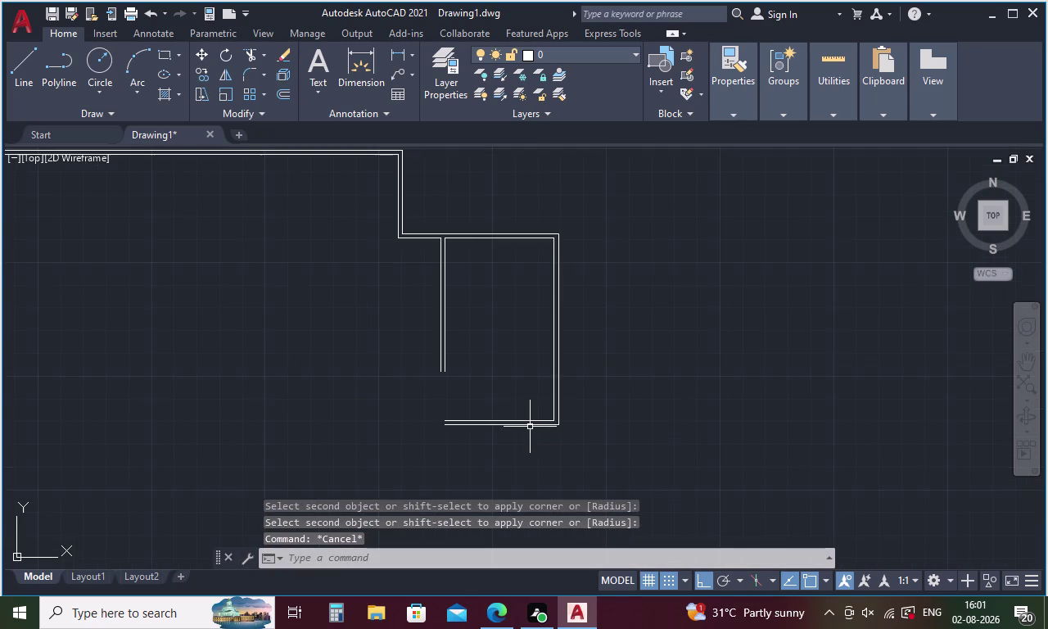
middle_drag(521, 410, 610, 406)
text(E)
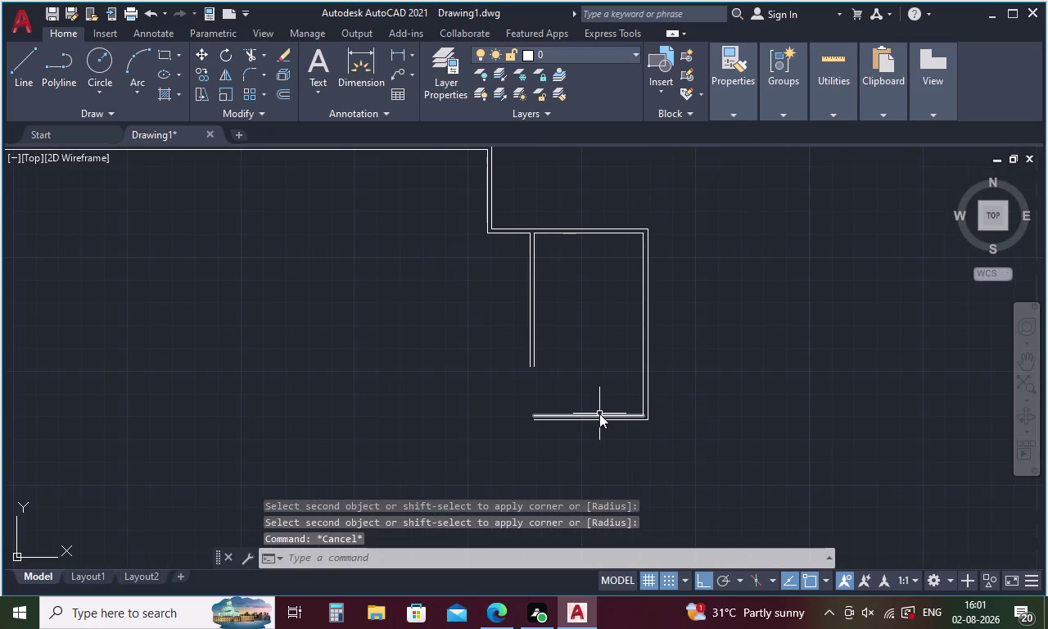
text(X)
key(space)
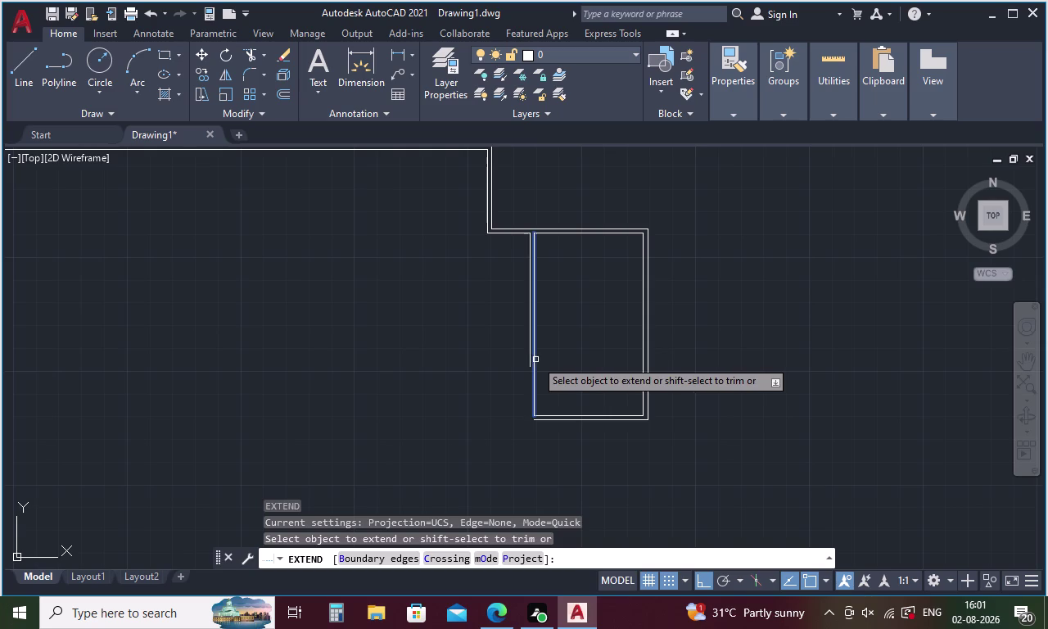
Extend the inner right wall line down to the bottom wall.
click(534, 360)
key(Escape)
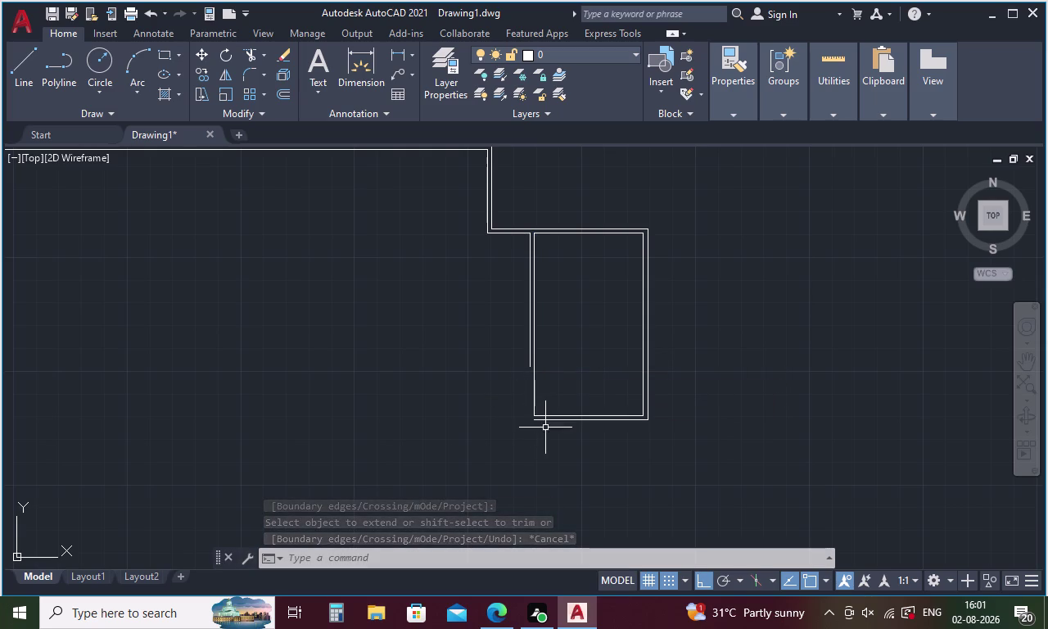
scroll(down, 3)
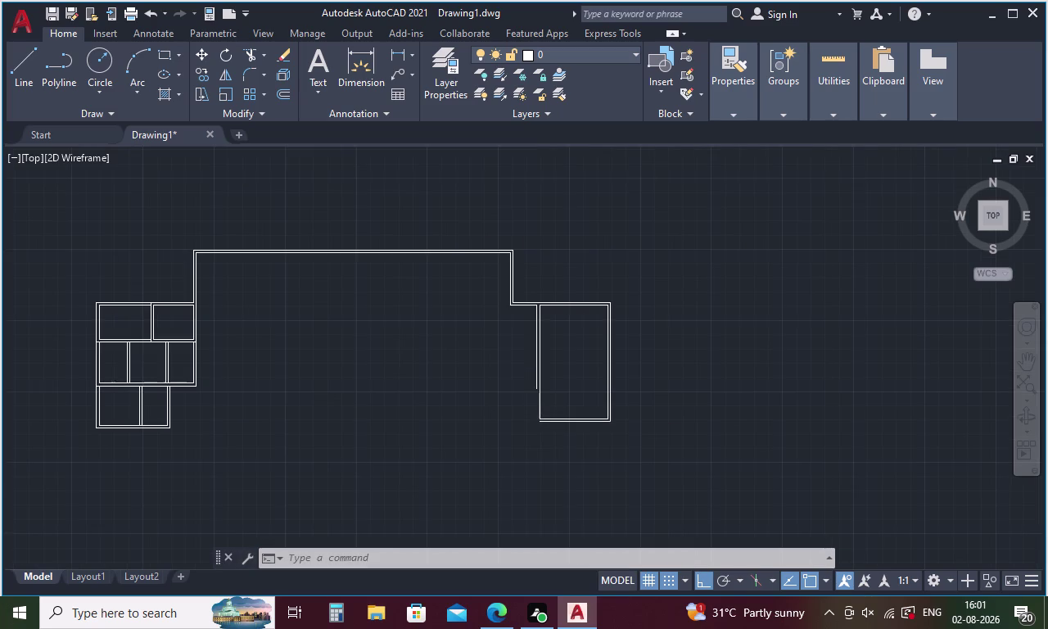
Extend the bottom wall line across toward the block of small rooms.
key(e)
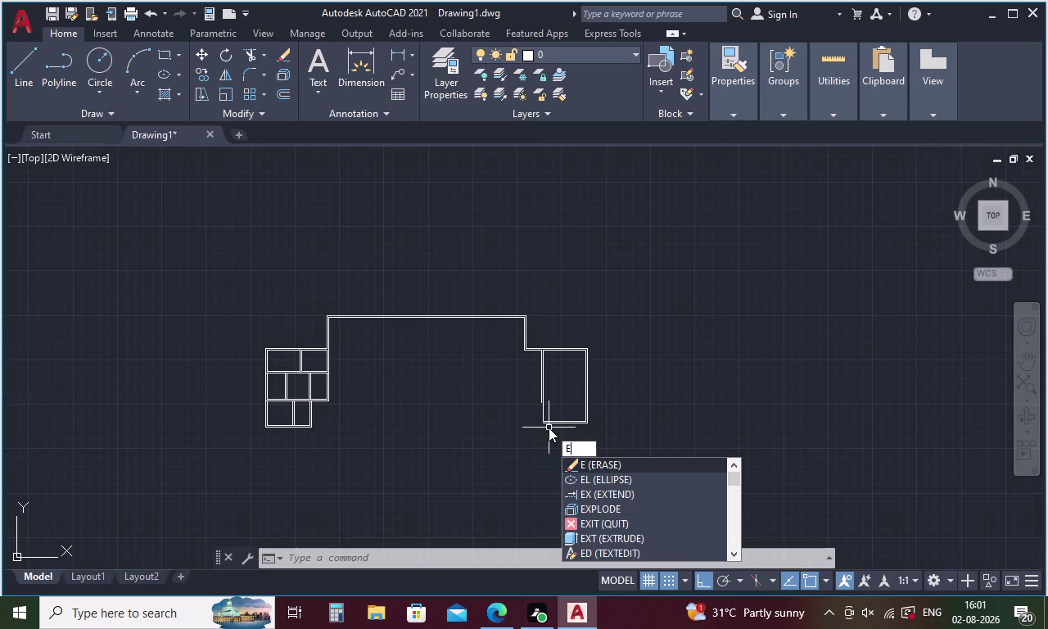
key(x)
key(Return)
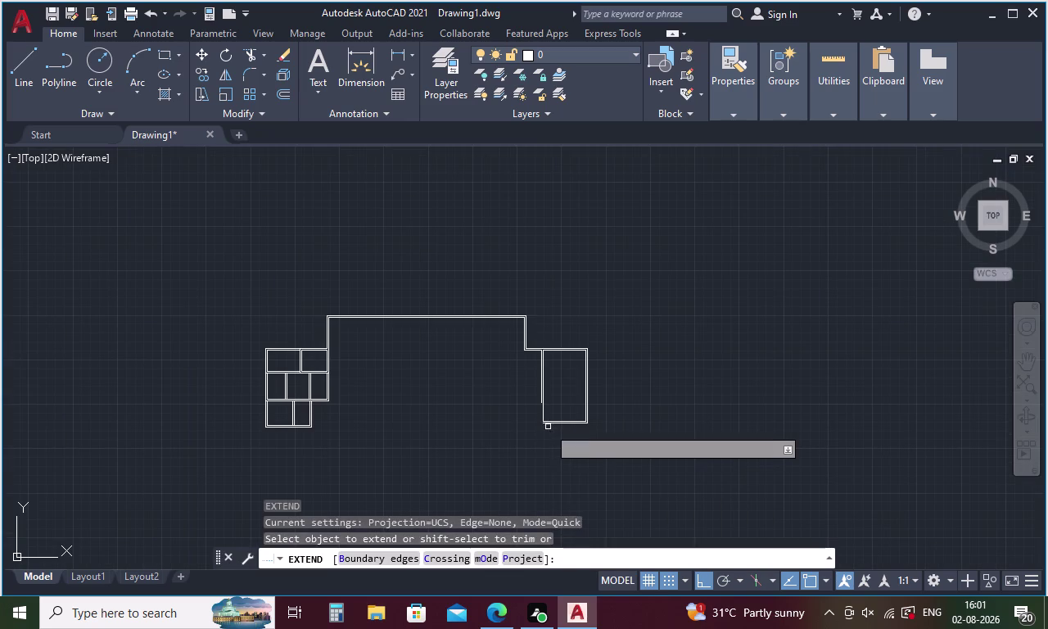
scroll(up, 3)
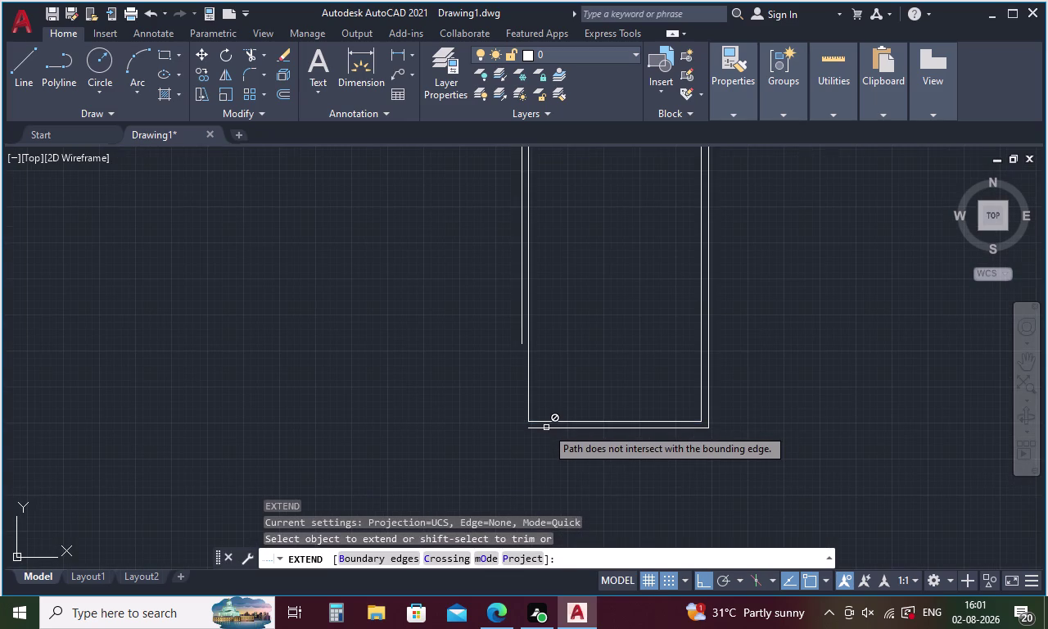
scroll(down, 3)
scroll(down, 3)
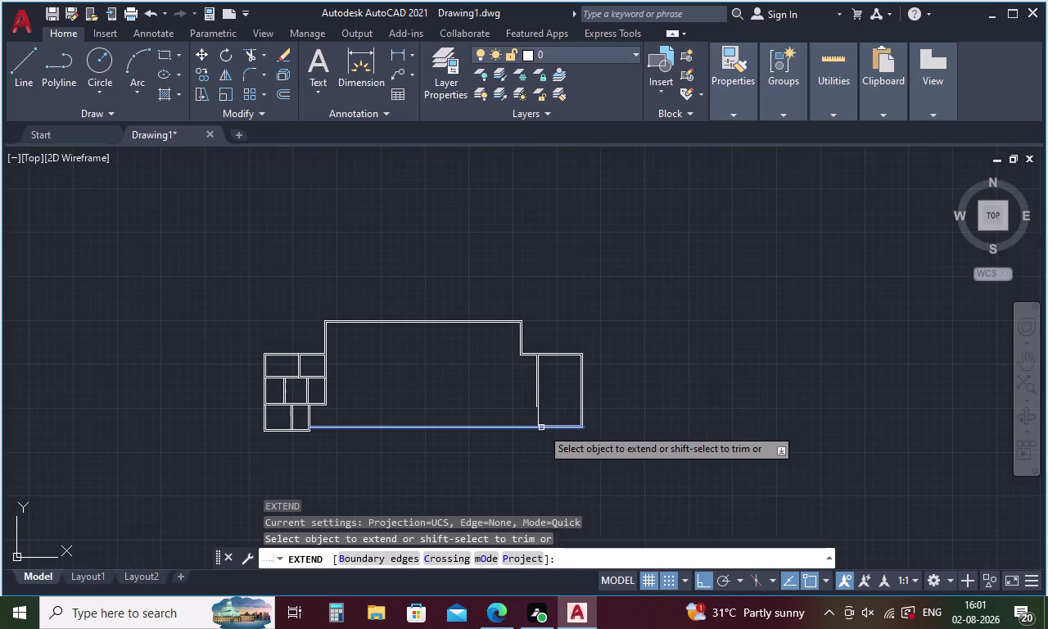
click(541, 427)
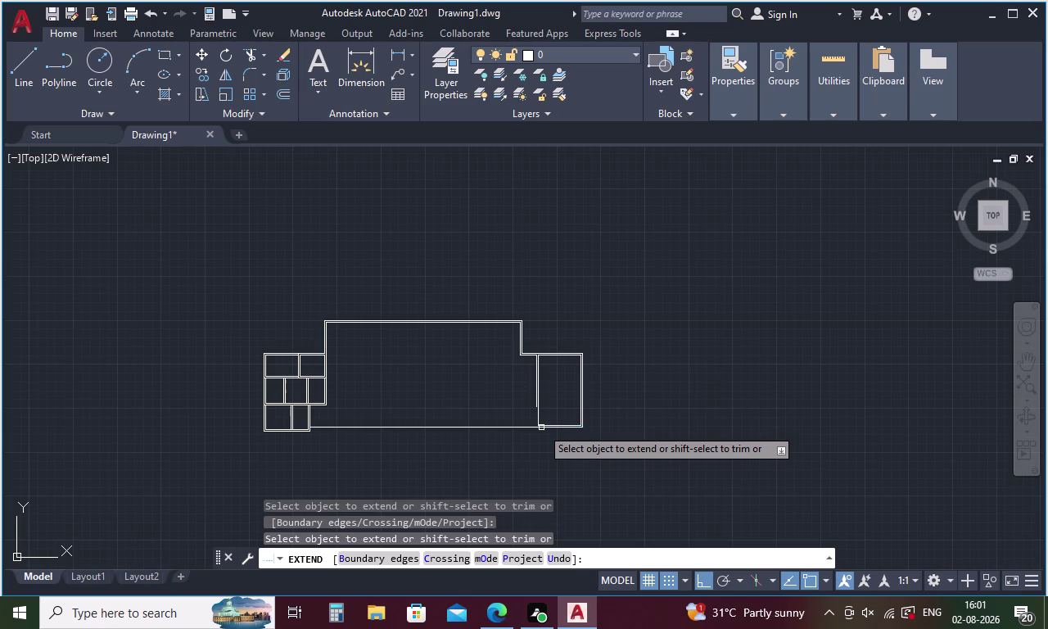
scroll(up, 3)
middle_drag(438, 445, 520, 434)
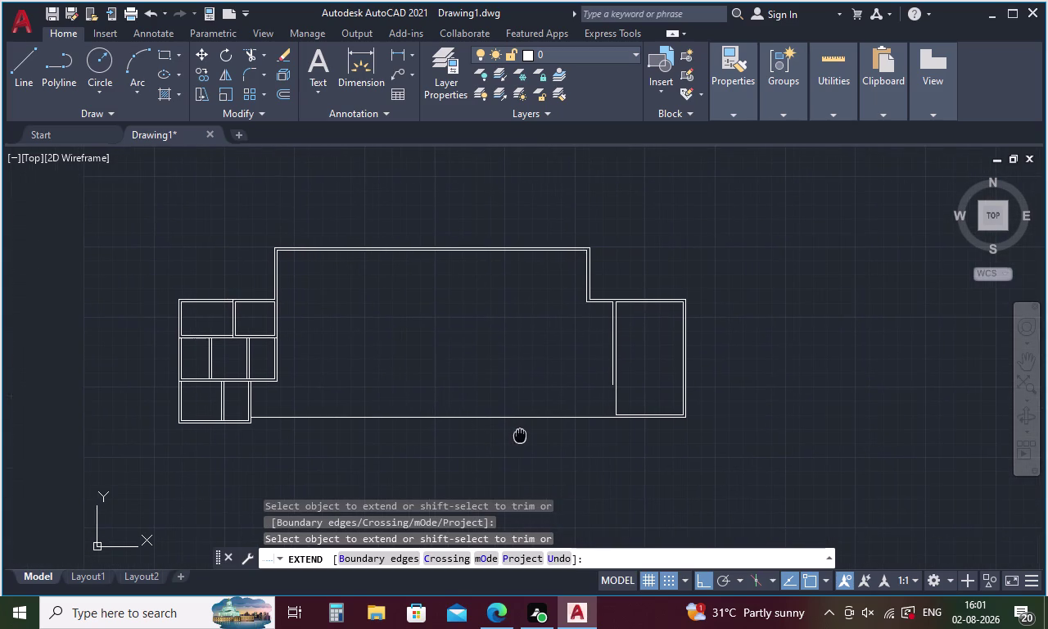
middle_drag(520, 434, 580, 432)
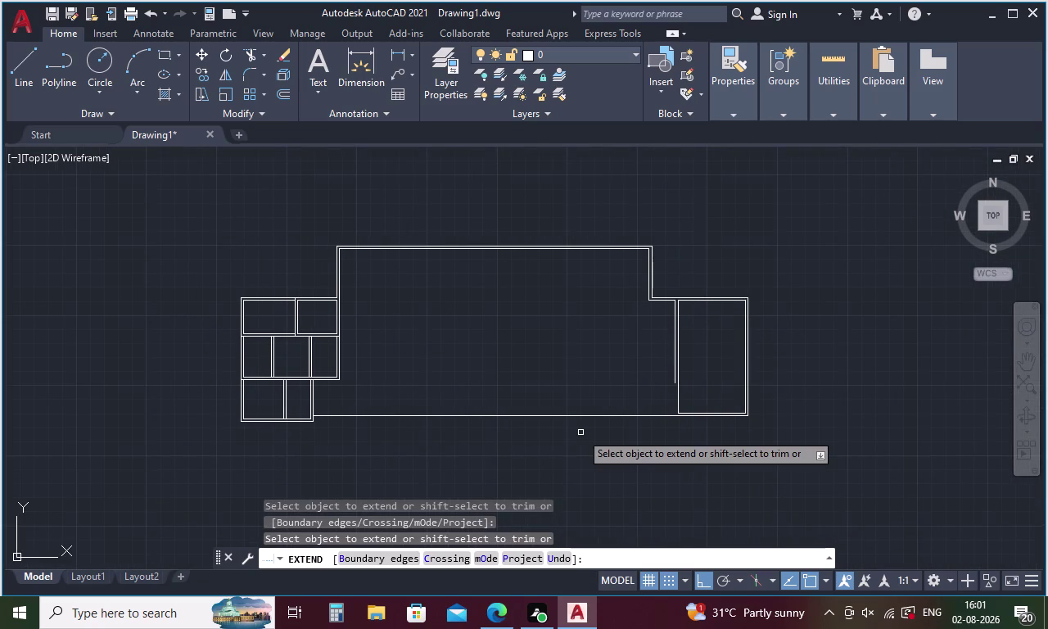
middle_drag(592, 380, 526, 396)
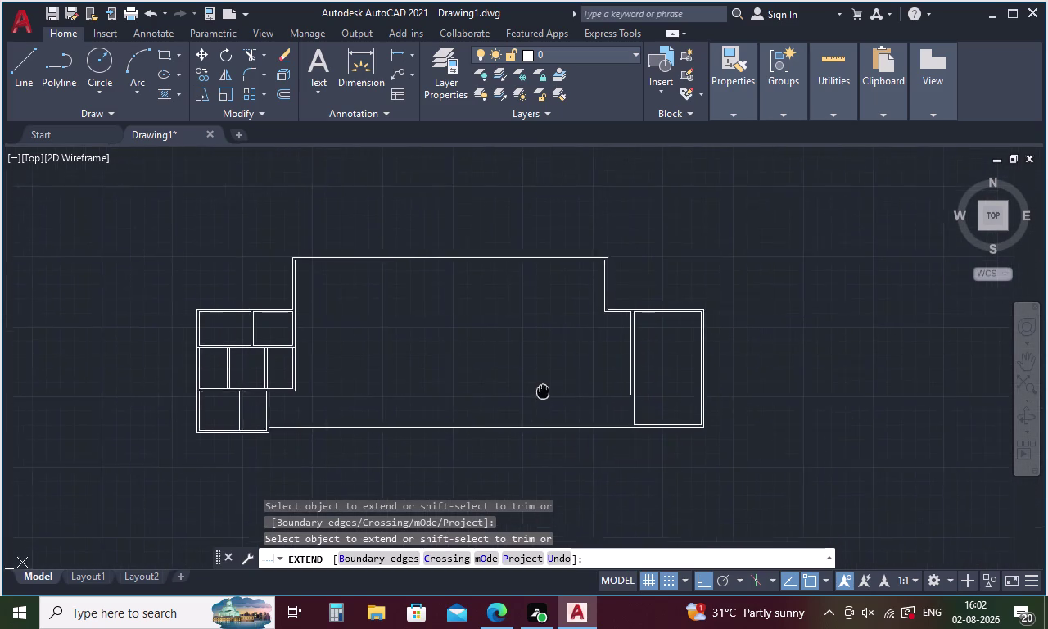
middle_drag(527, 395, 497, 401)
key(Escape)
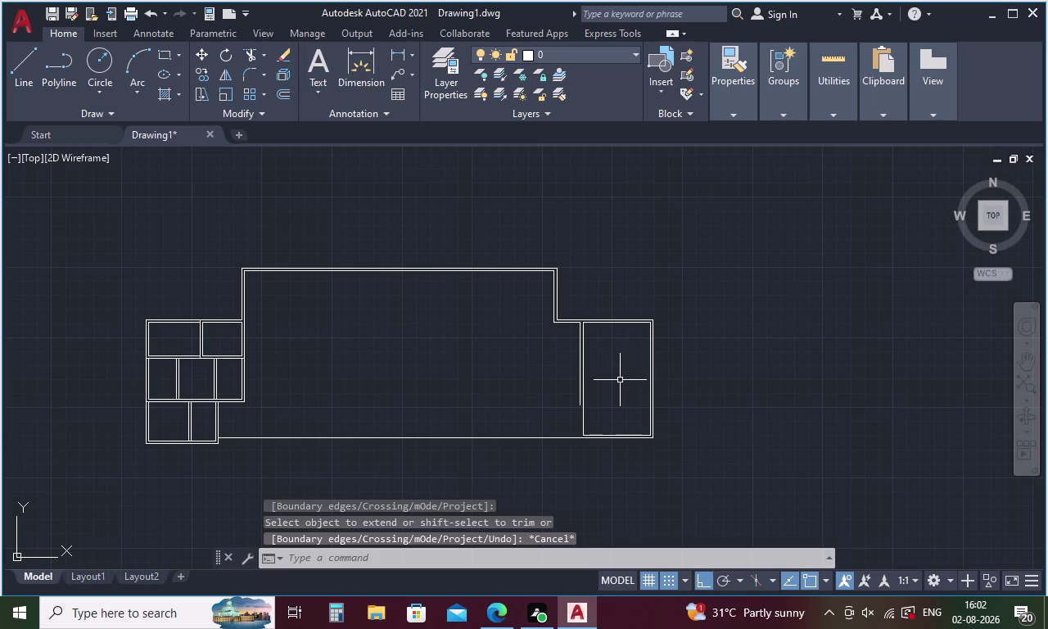
Begin a DIST measurement from the right wall's top corner, then cancel it.
key(l)
key(Return)
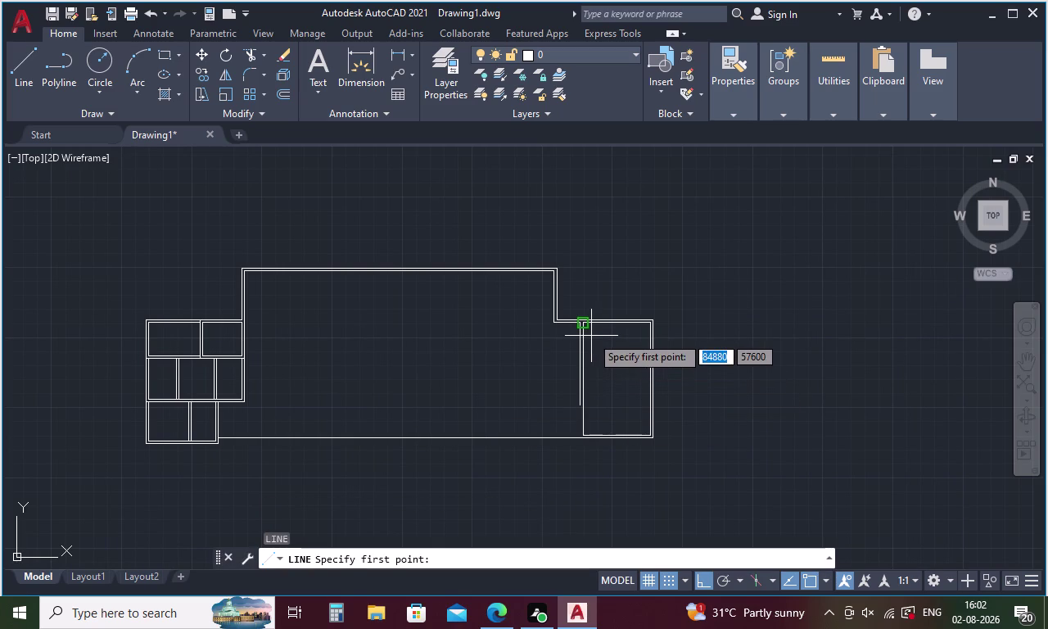
key(Escape)
key(d)
key(i)
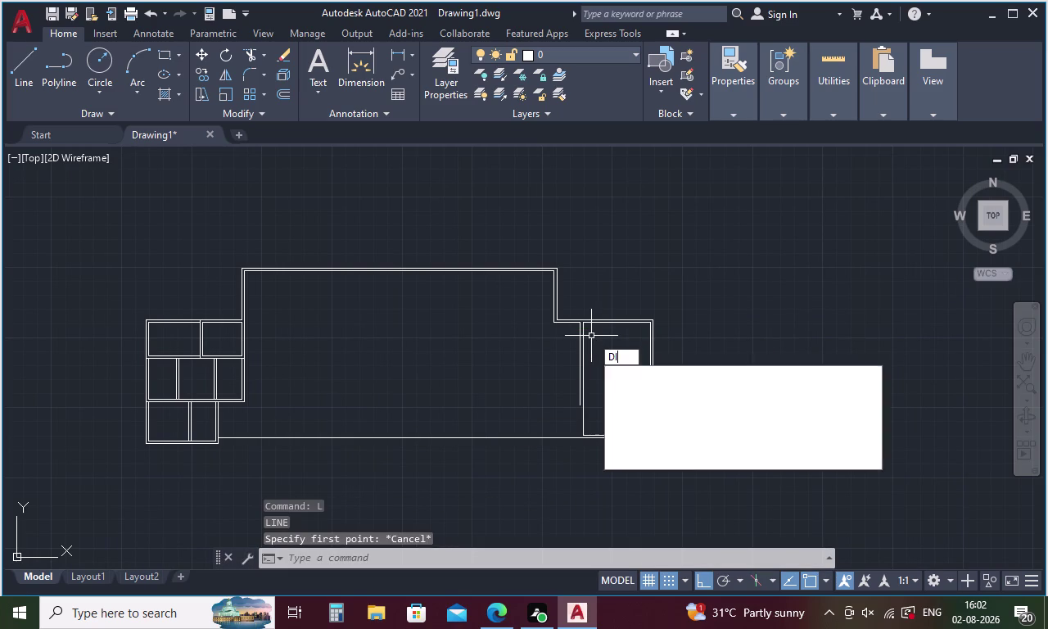
key(Return)
scroll(up, 3)
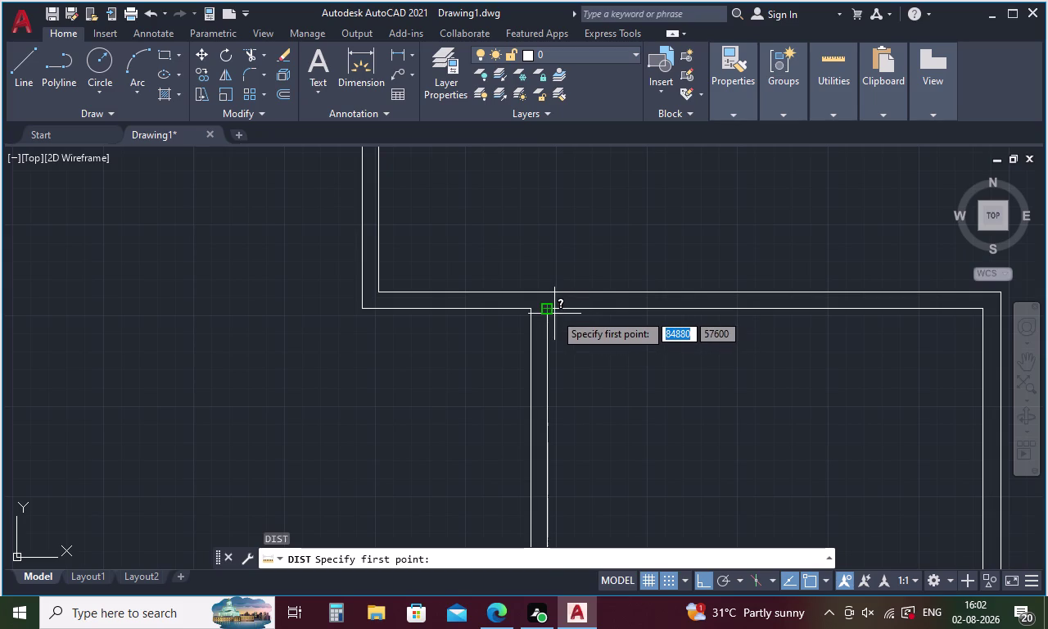
click(543, 308)
scroll(down, 3)
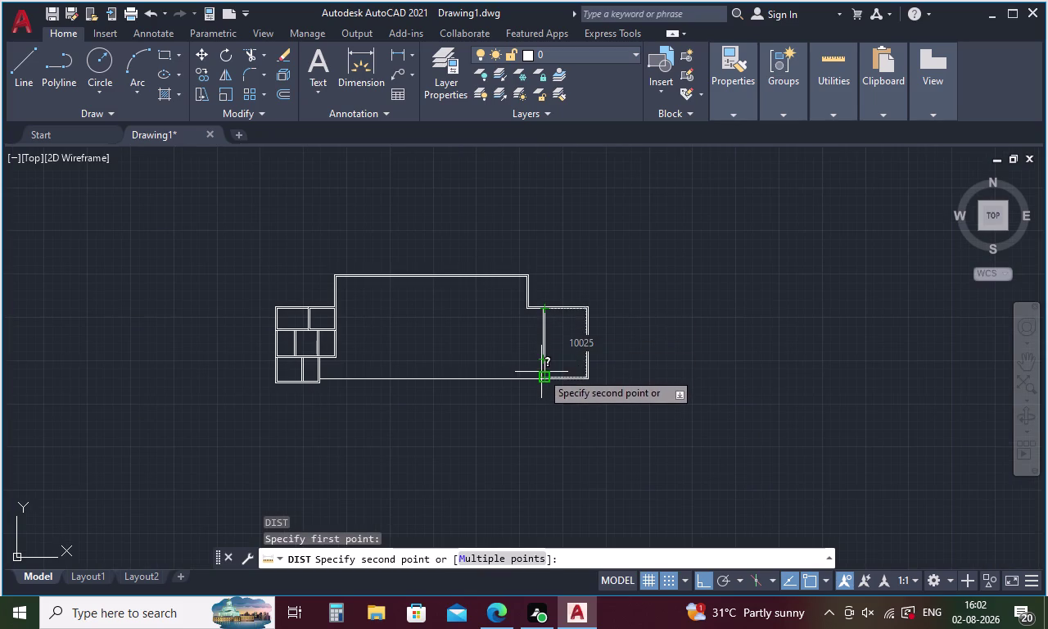
scroll(up, 3)
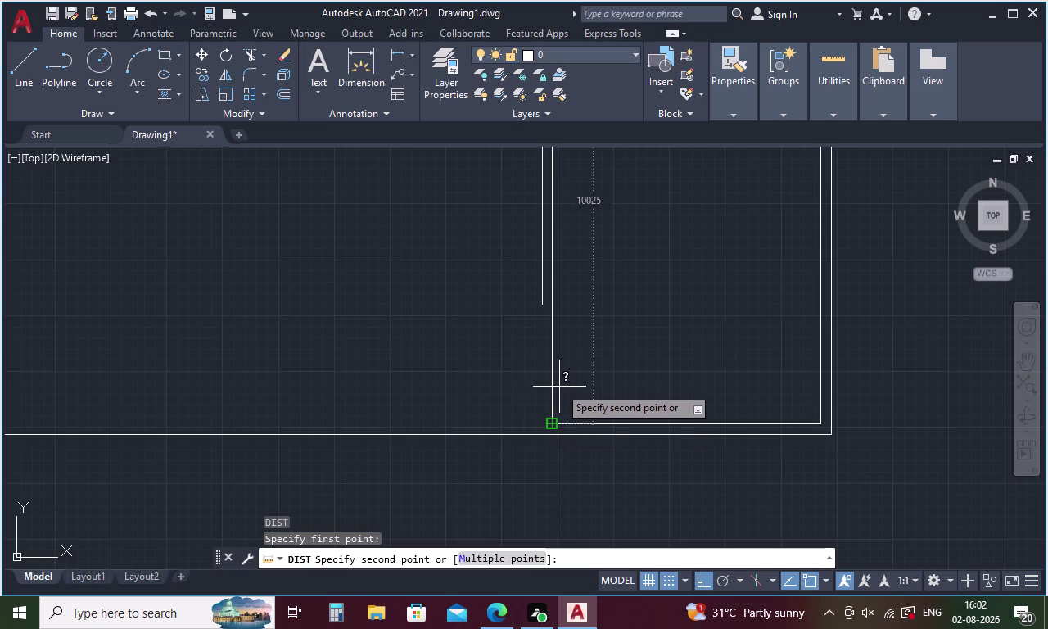
key(Escape)
key(space)
key(space)
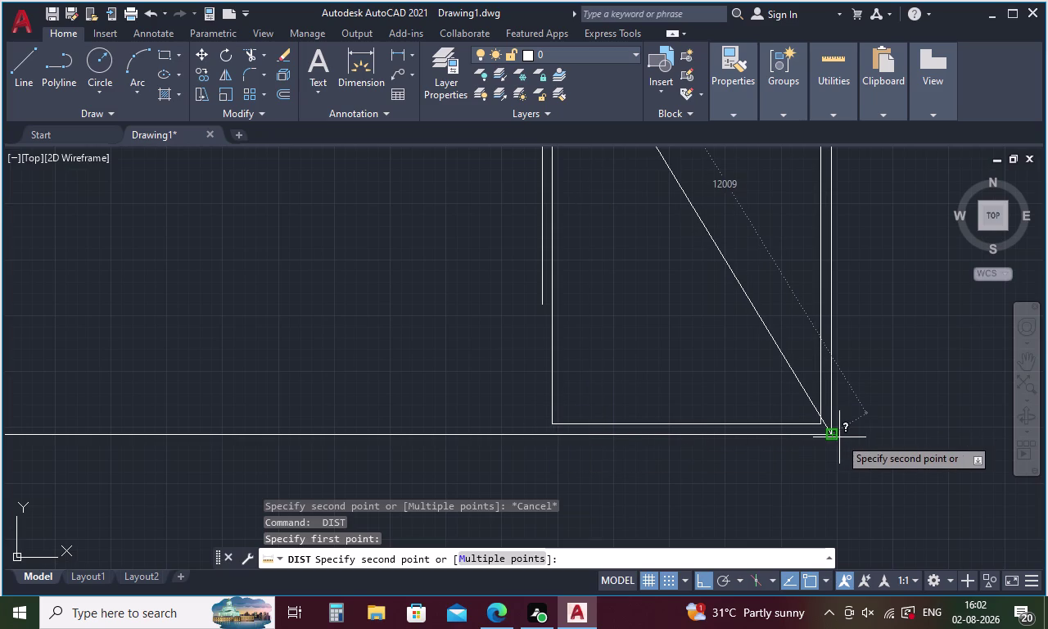
Measure the right outer wall line between its endpoints, reading 10485.
key(Escape)
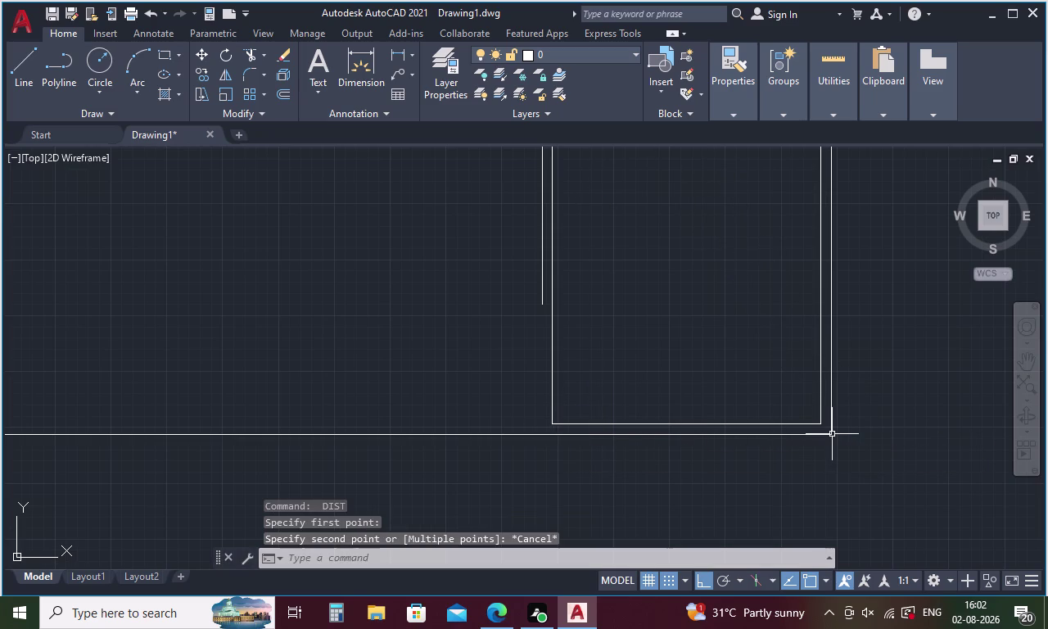
key(space)
click(832, 434)
scroll(down, 3)
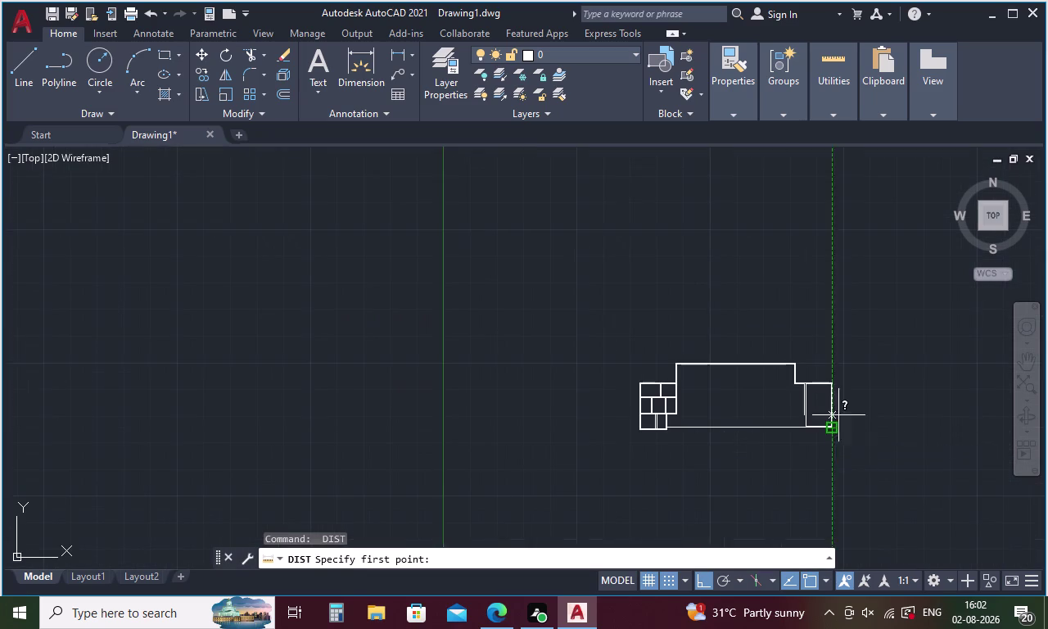
scroll(up, 3)
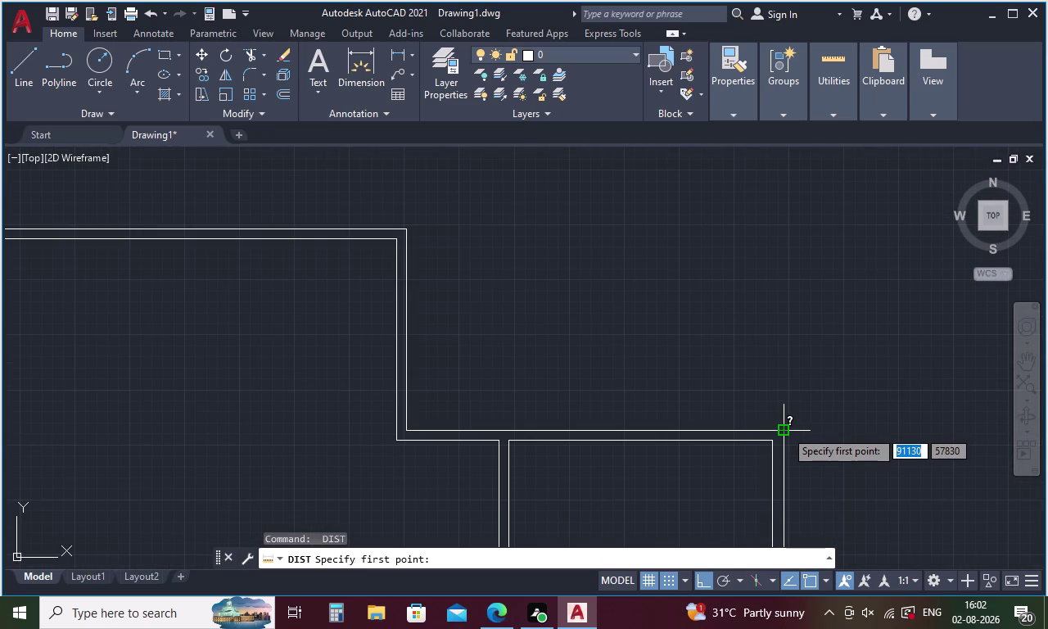
click(785, 430)
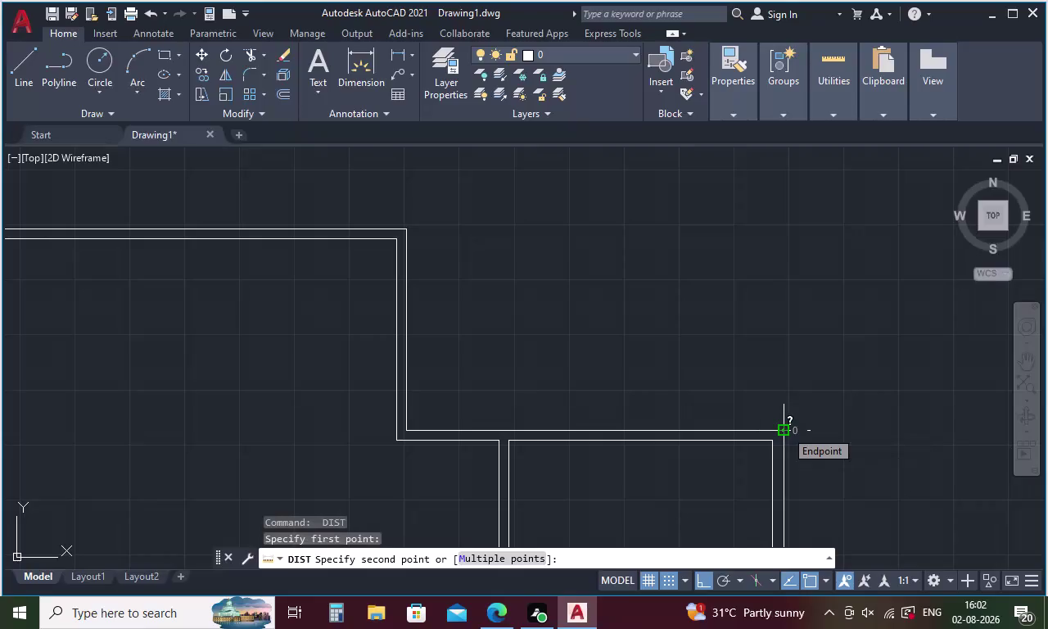
scroll(down, 3)
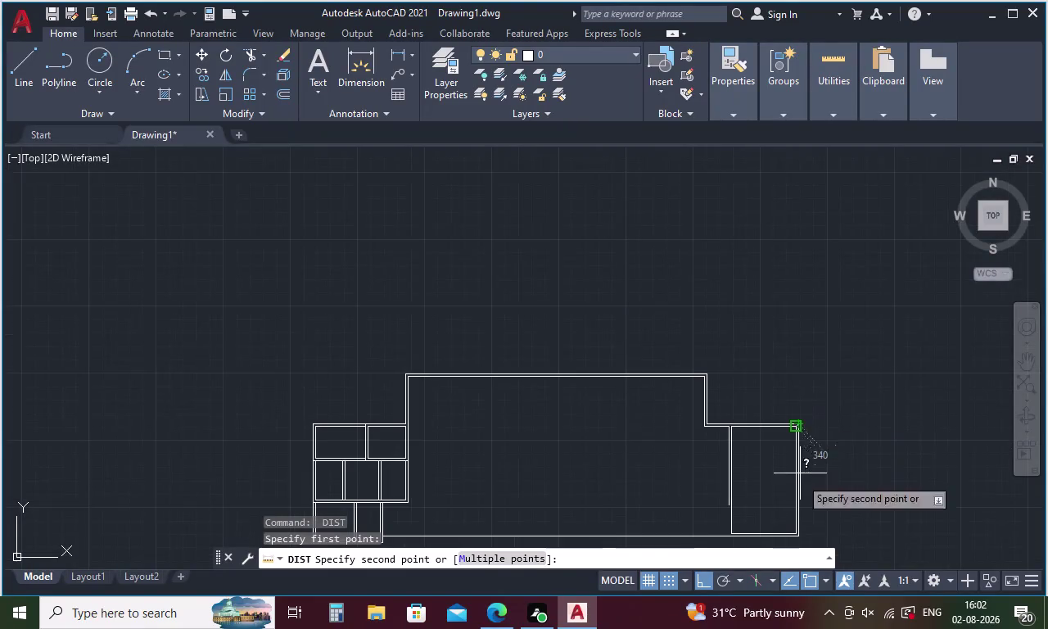
scroll(up, 3)
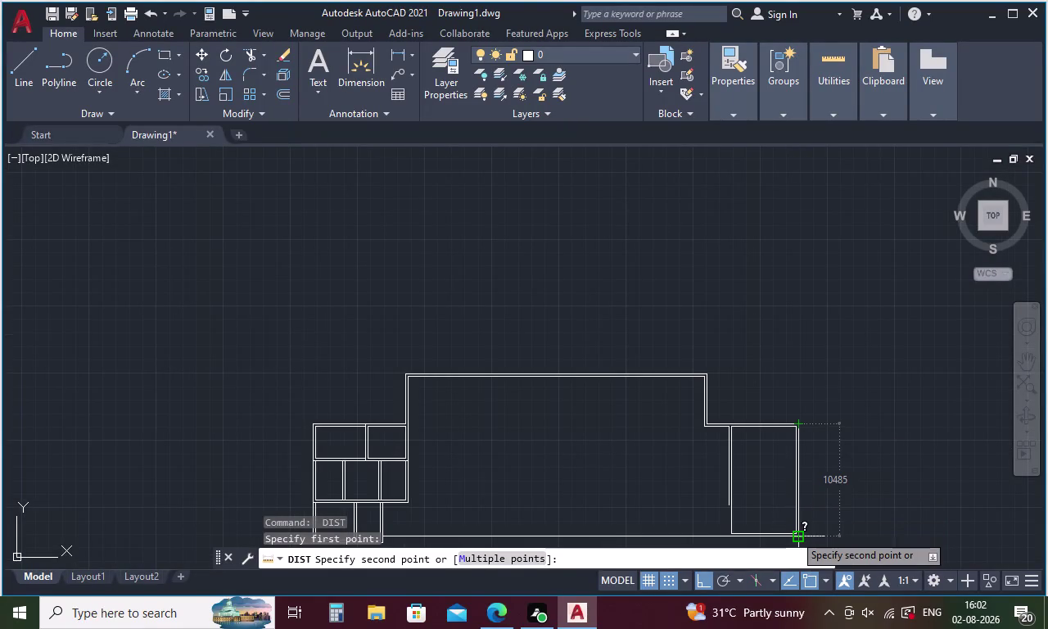
scroll(up, 3)
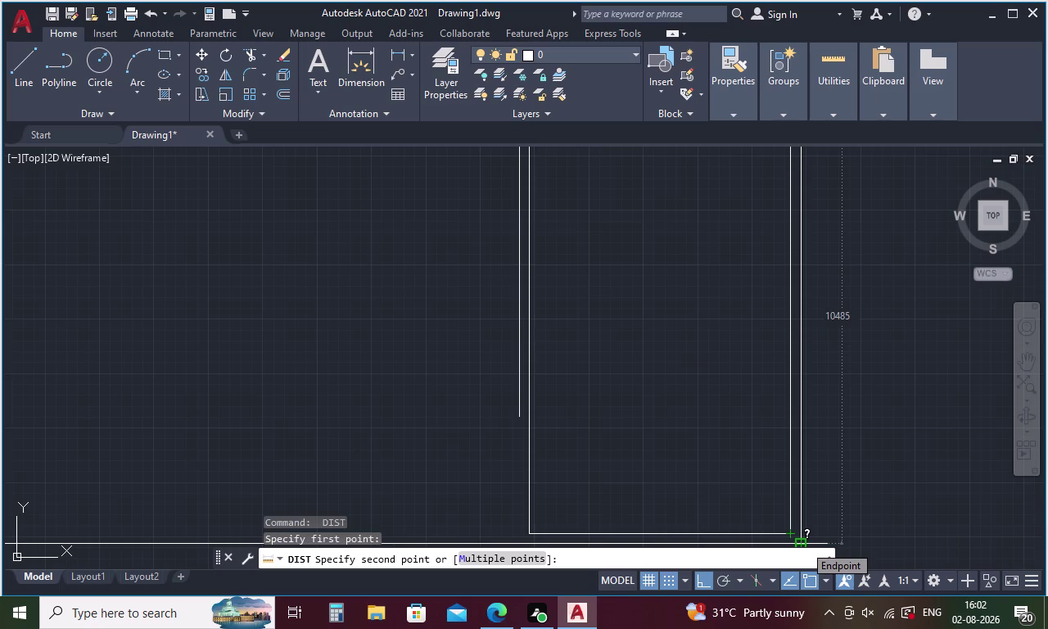
click(804, 544)
key(Escape)
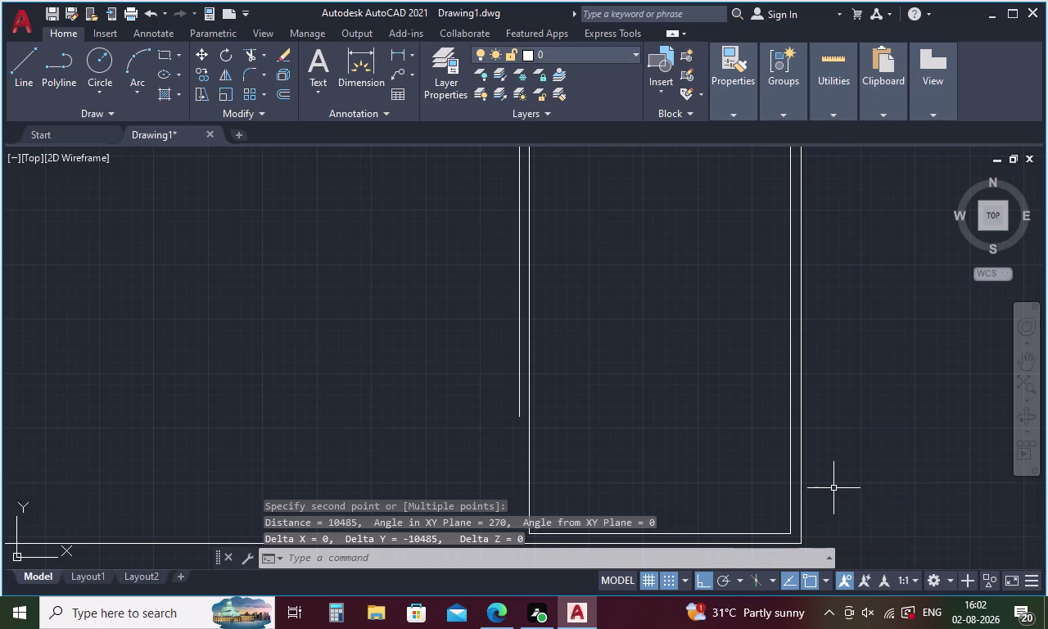
click(799, 402)
scroll(down, 3)
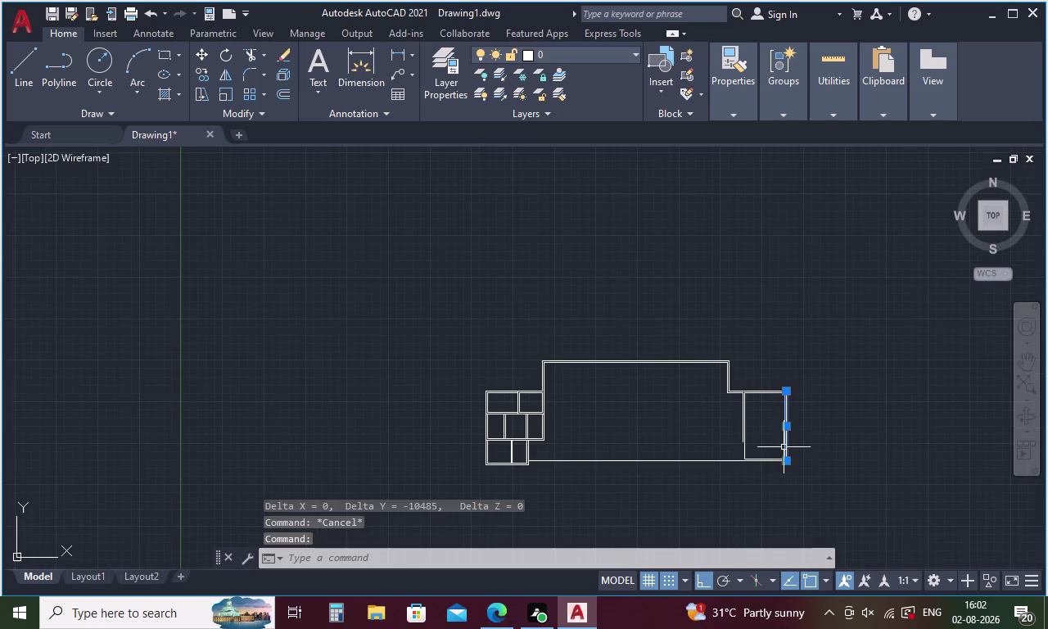
Delete the window-selected right-side wall lines and the leftover short horizontal line.
scroll(up, 3)
drag(773, 349, 755, 390)
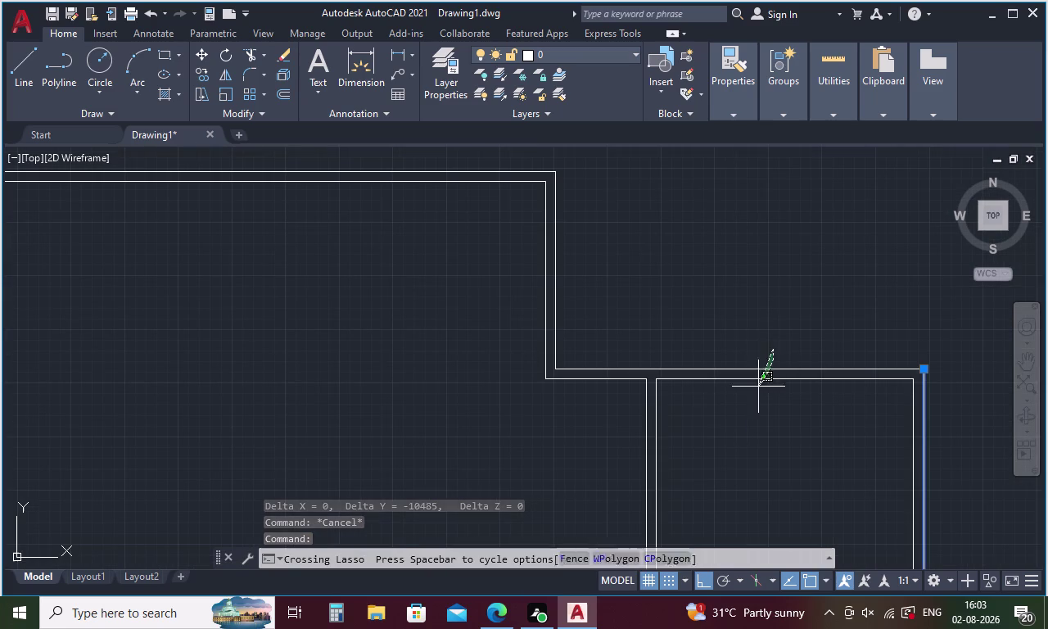
drag(756, 390, 595, 453)
key(Delete)
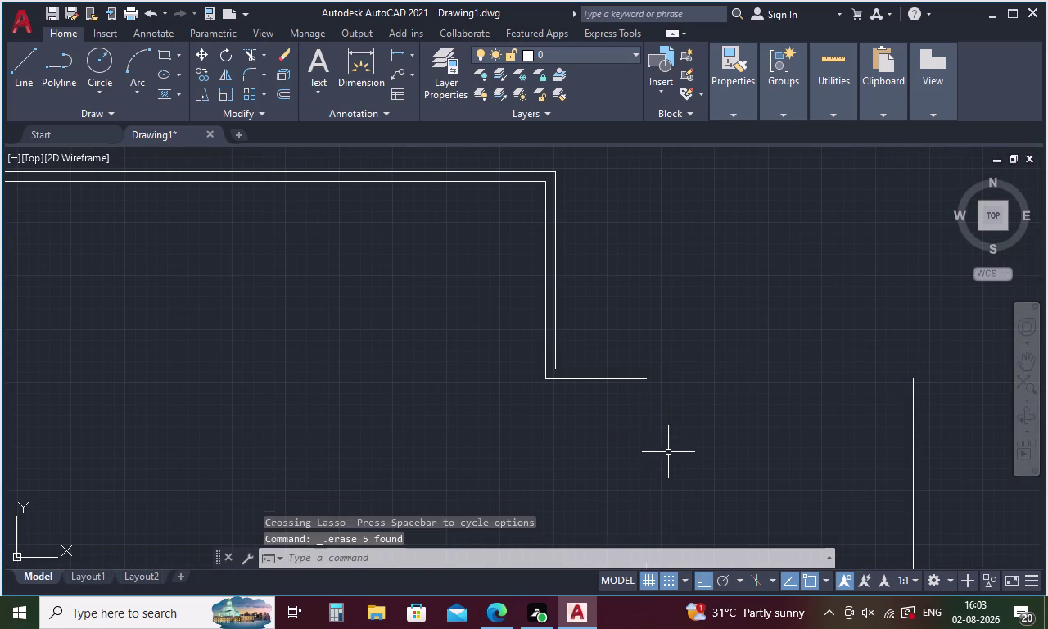
click(583, 381)
key(Delete)
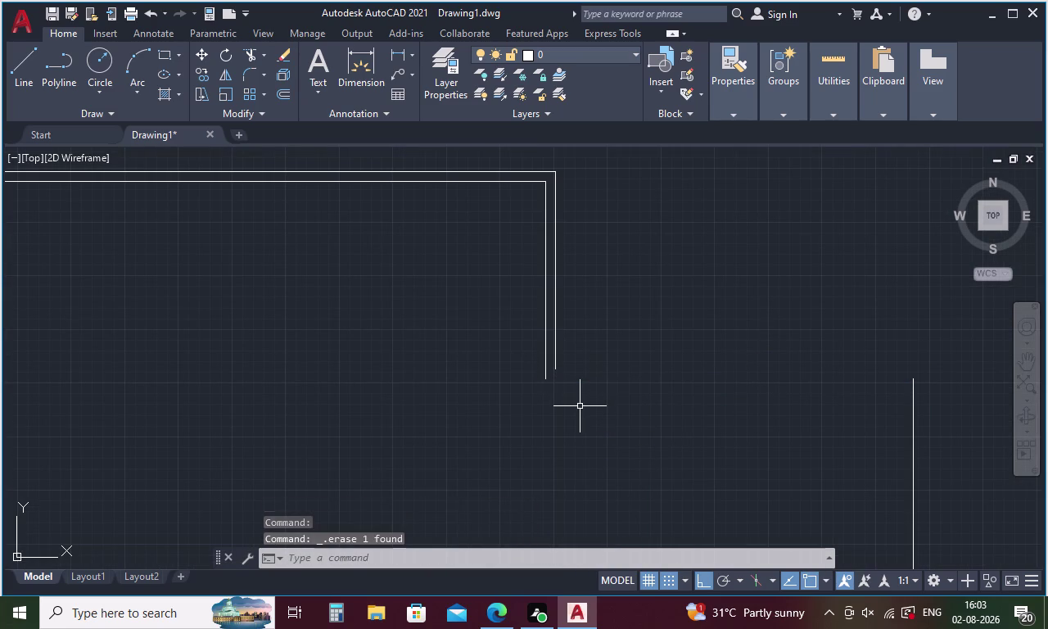
scroll(down, 3)
middle_drag(574, 408, 600, 360)
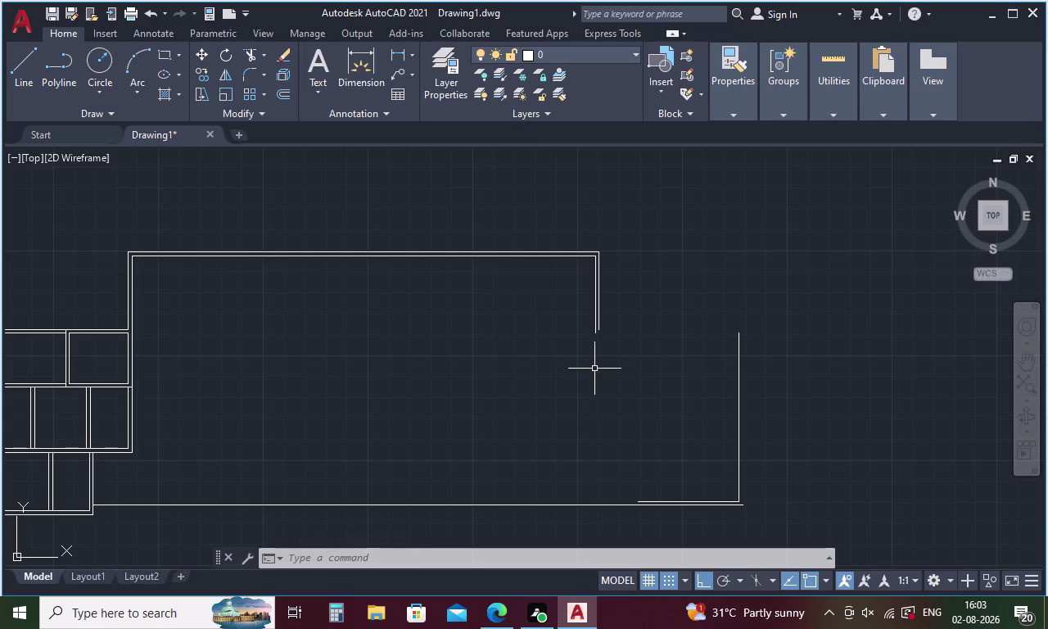
Measure the right wall from its top corner with DI, getting 4590.
text(DI)
key(space)
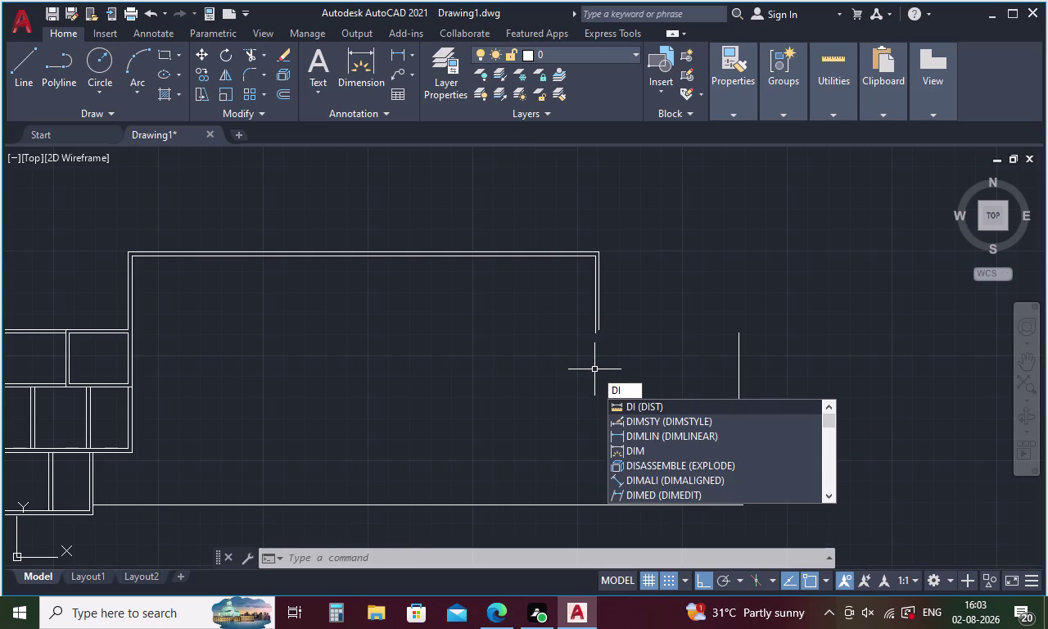
scroll(up, 3)
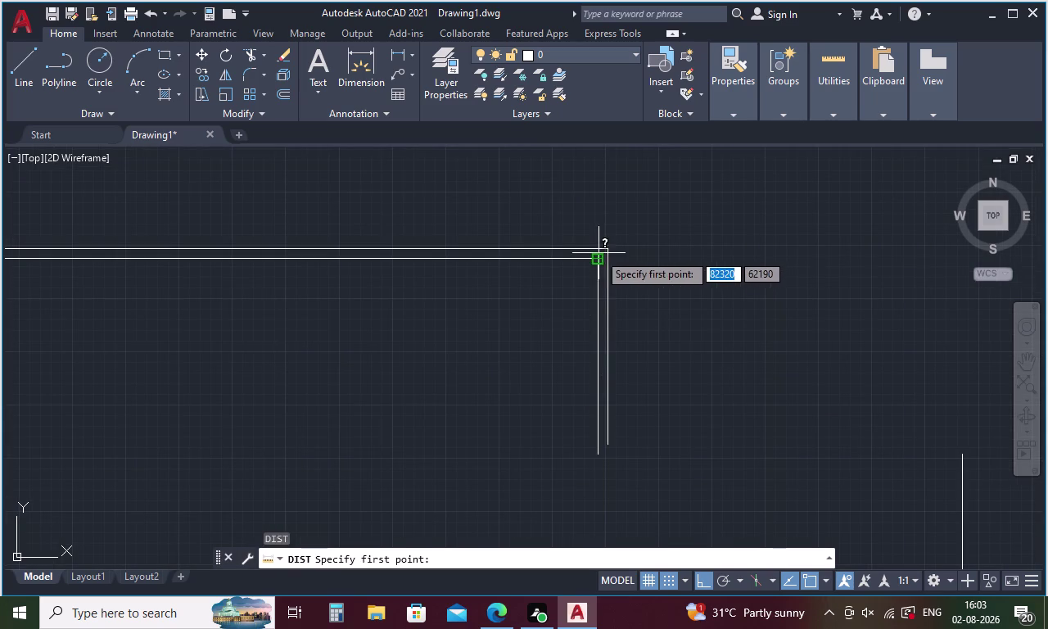
click(596, 259)
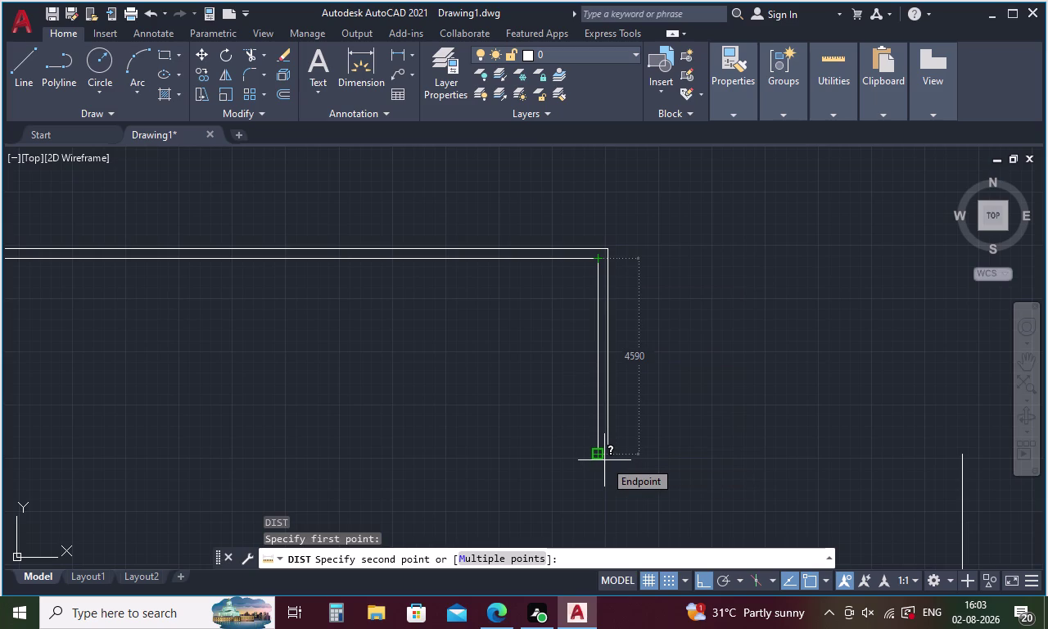
key(Escape)
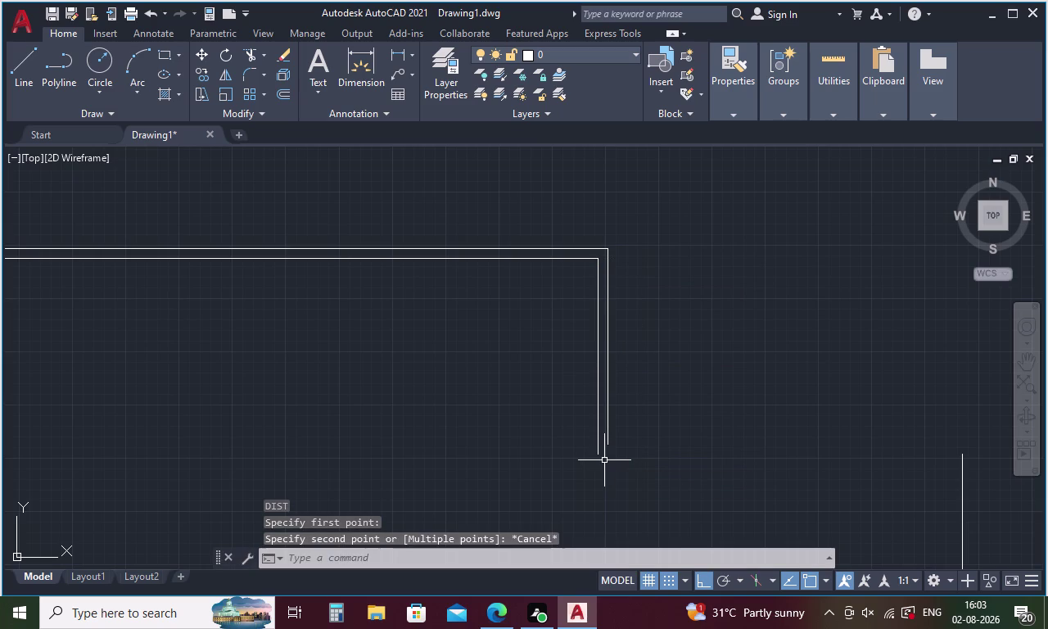
key(space)
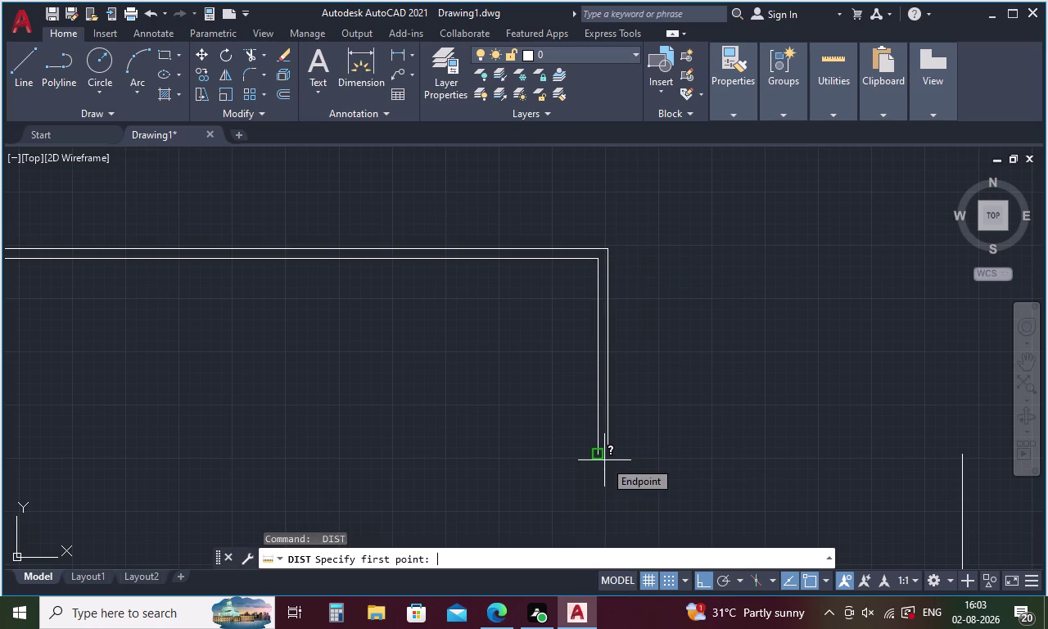
key(Escape)
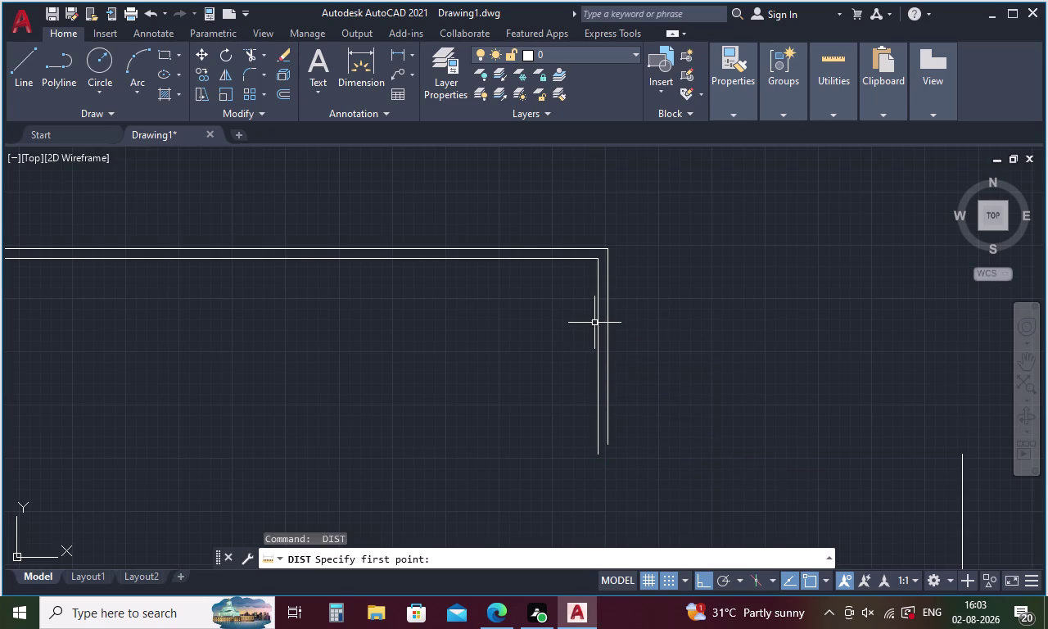
Start a line at the outer top-right corner, then delete the outer vertical wall line.
text(L)
key(space)
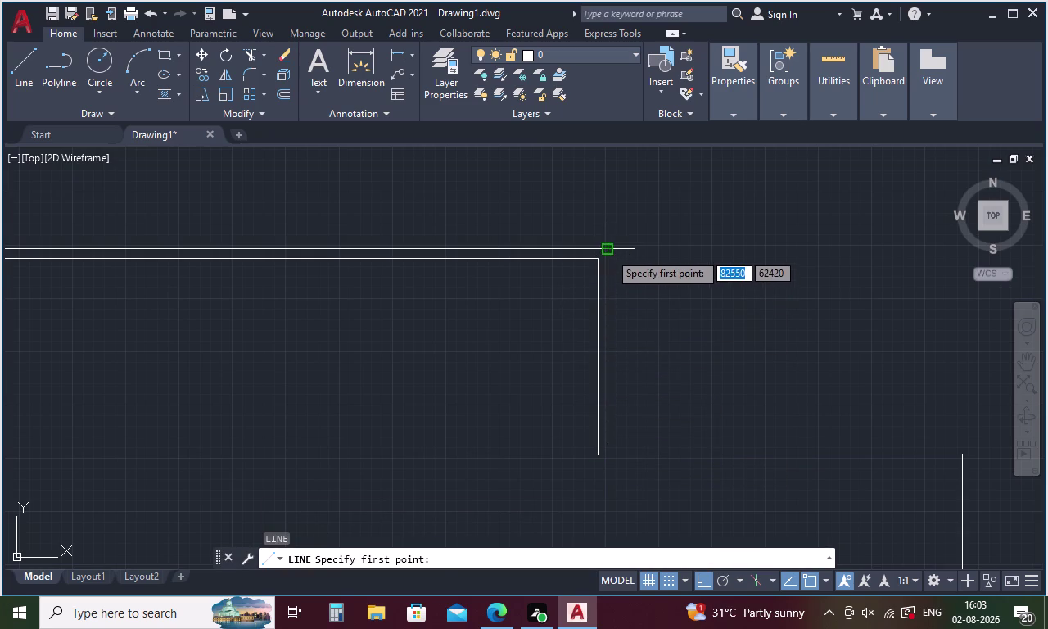
click(609, 252)
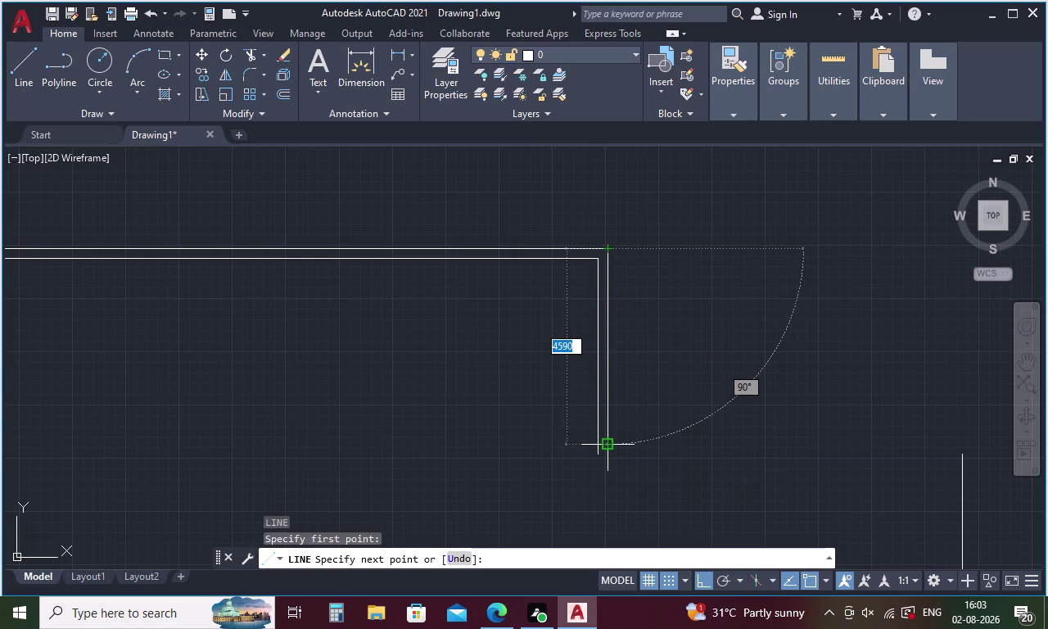
key(Escape)
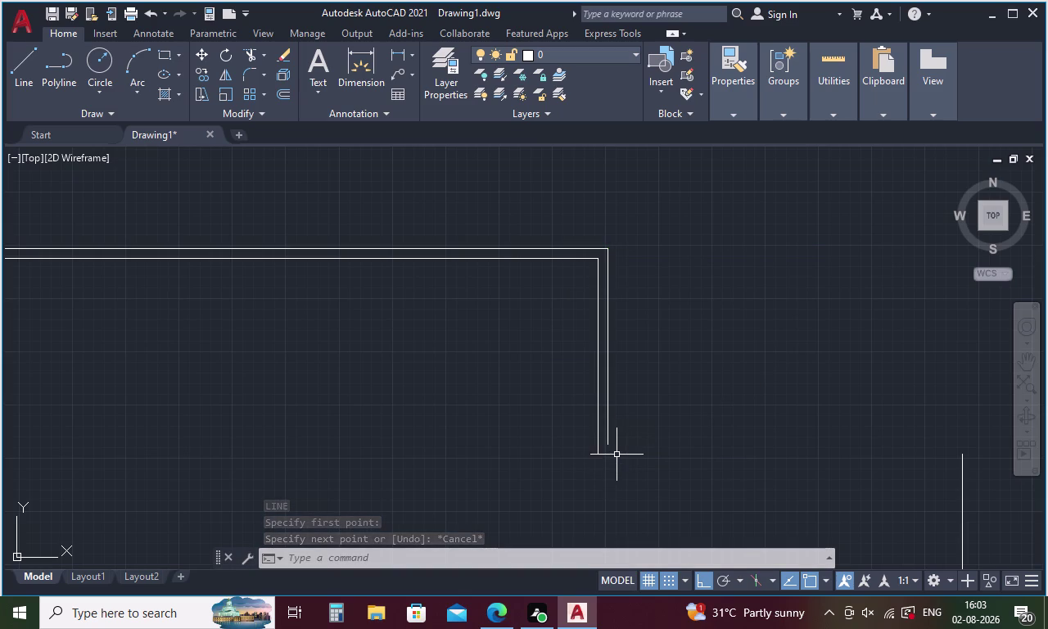
click(609, 414)
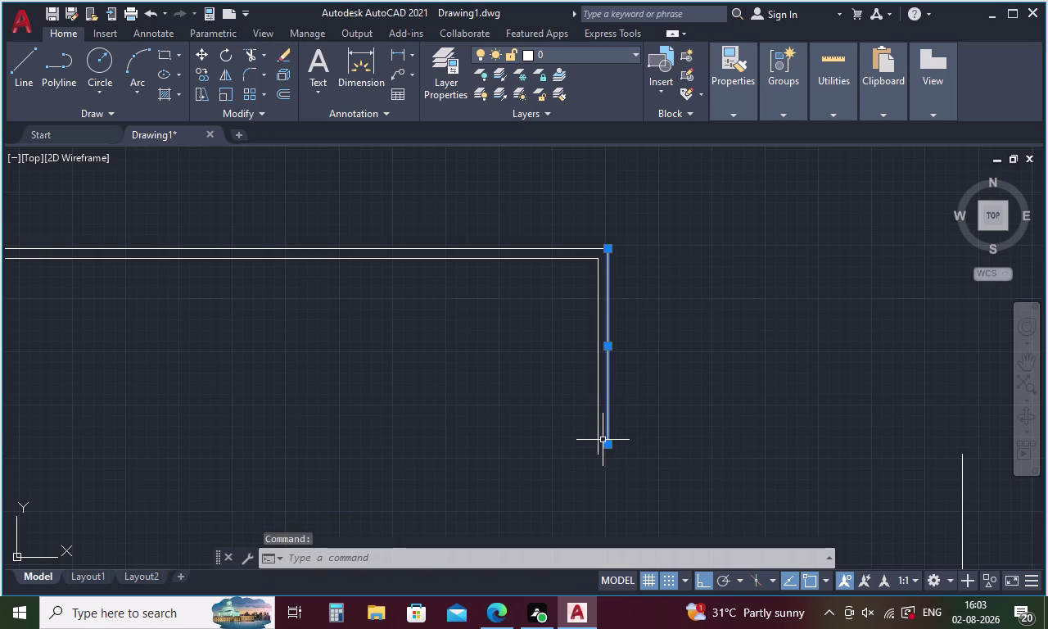
key(Delete)
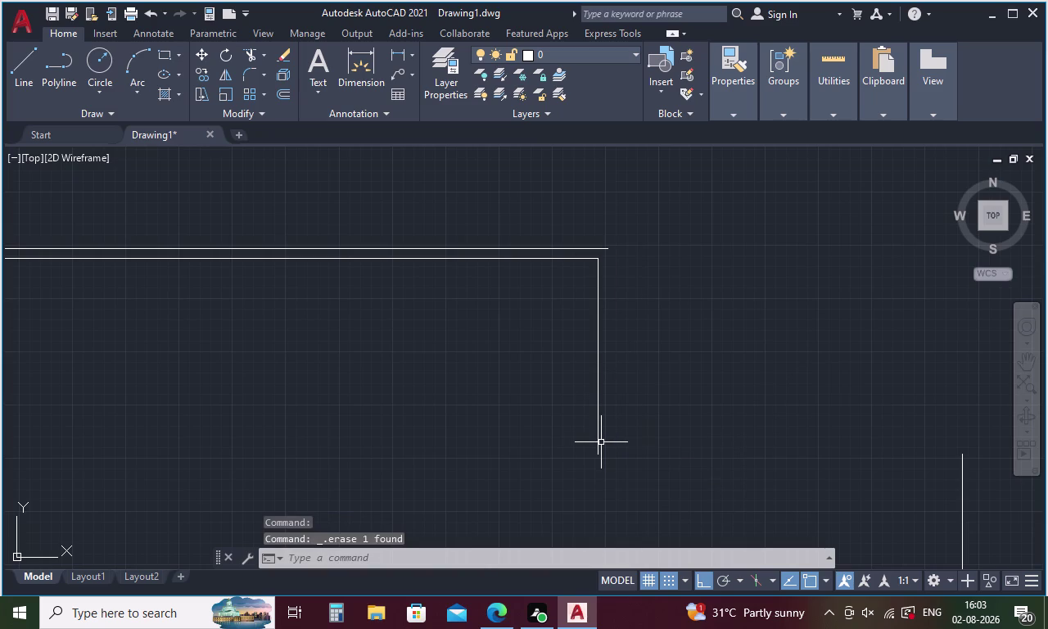
key(o)
key(Return)
Offset the inner right wall line 230 to the outside.
text(23)
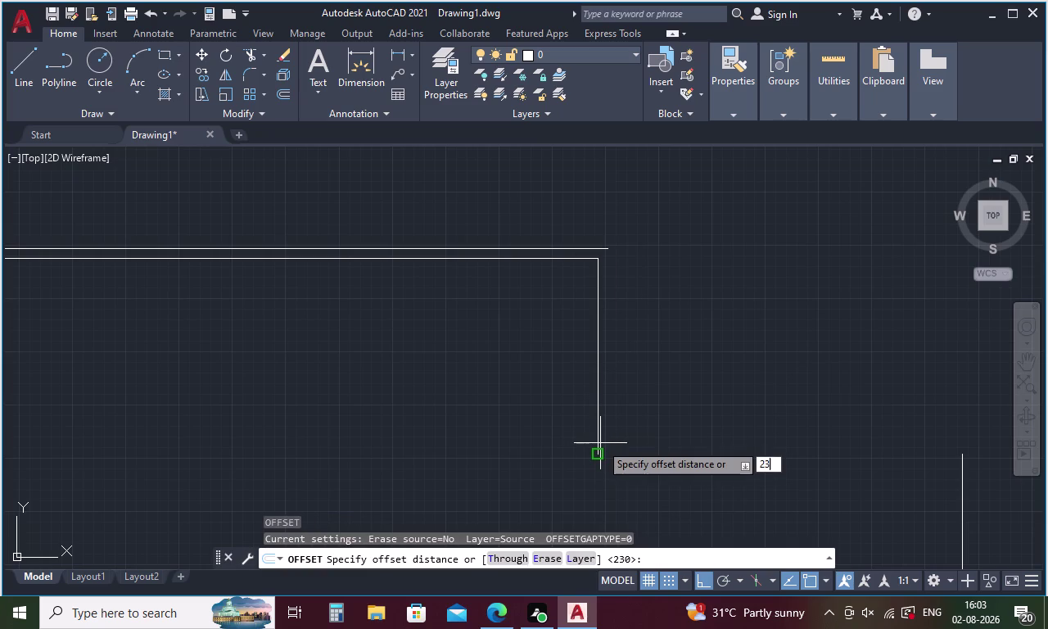
text(0)
key(Return)
click(597, 369)
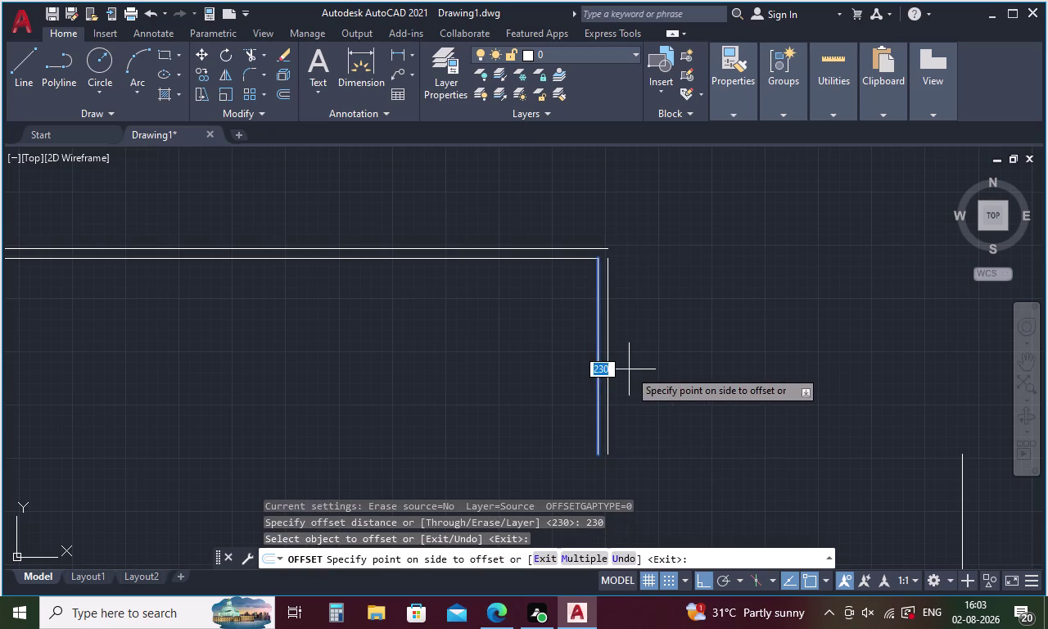
click(629, 370)
key(Escape)
Fillet the outer top line and the new outer vertical line into a corner.
key(f)
key(space)
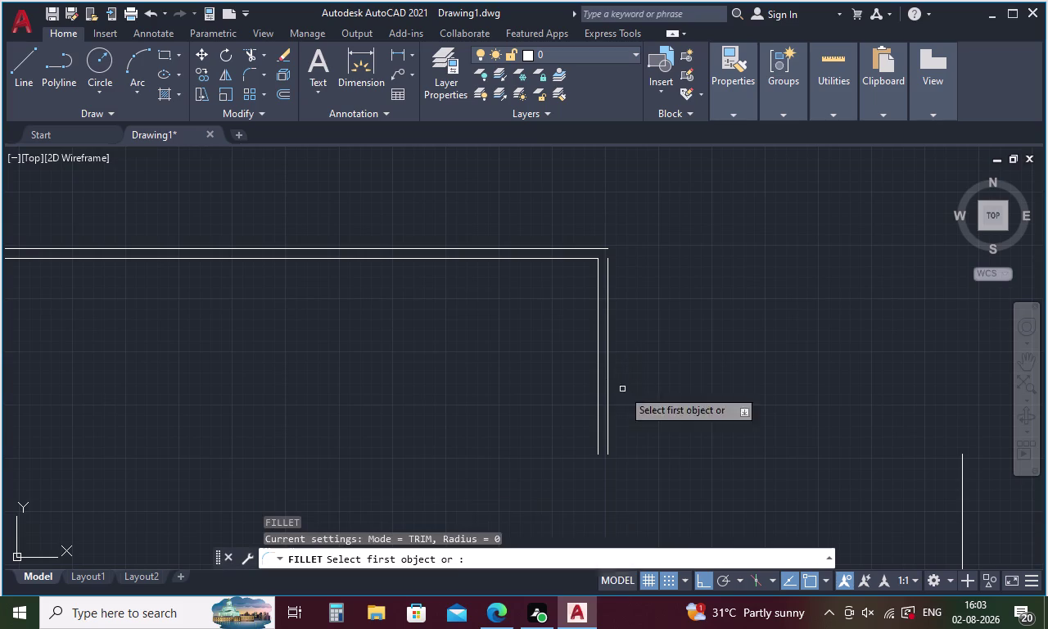
click(610, 276)
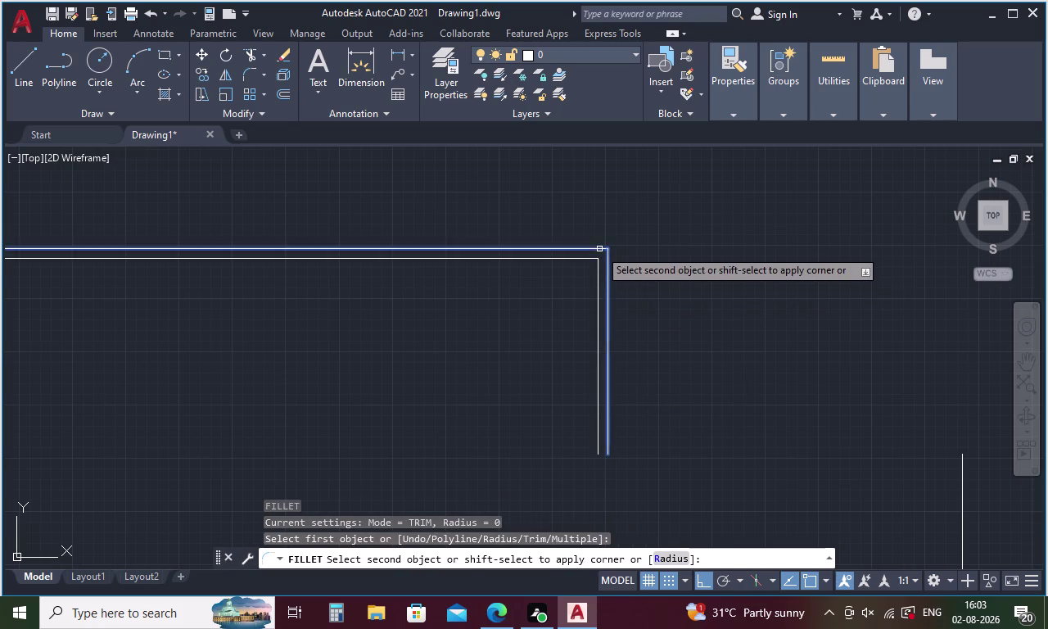
click(599, 249)
key(Escape)
key(f)
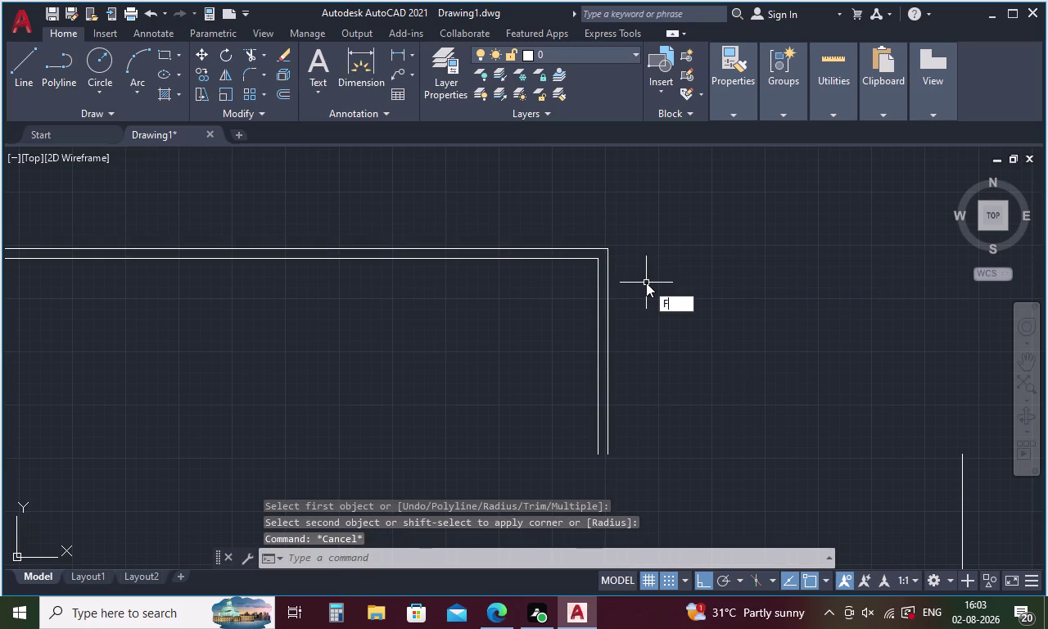
key(Escape)
key(m)
key(Return)
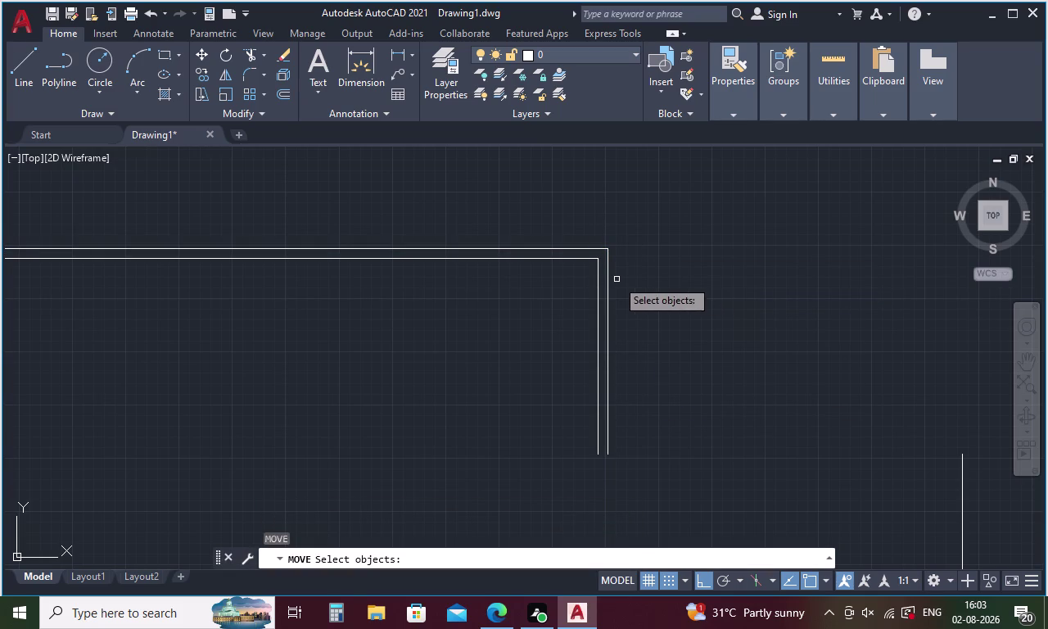
Begin a DIST measurement at the outer wall's top corner, then pan along the outline.
key(Escape)
text(DI)
key(Return)
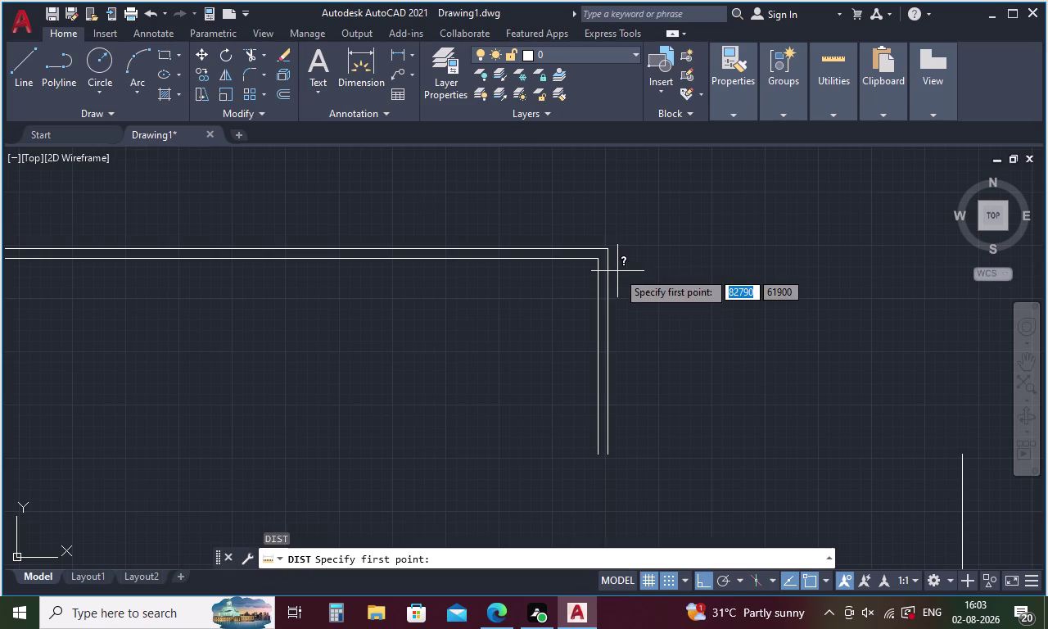
click(606, 252)
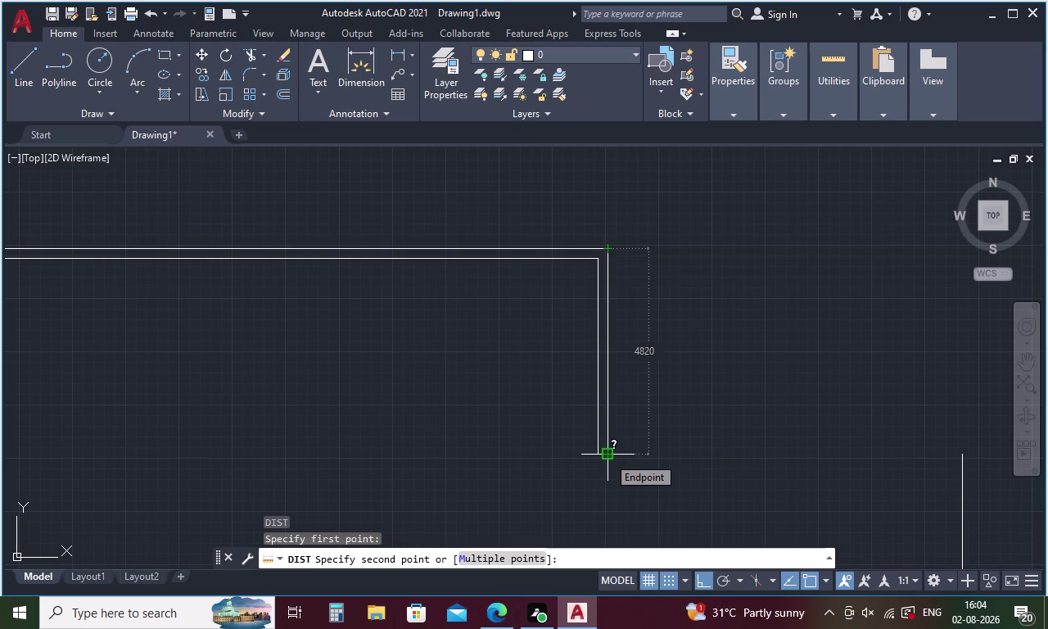
key(Escape)
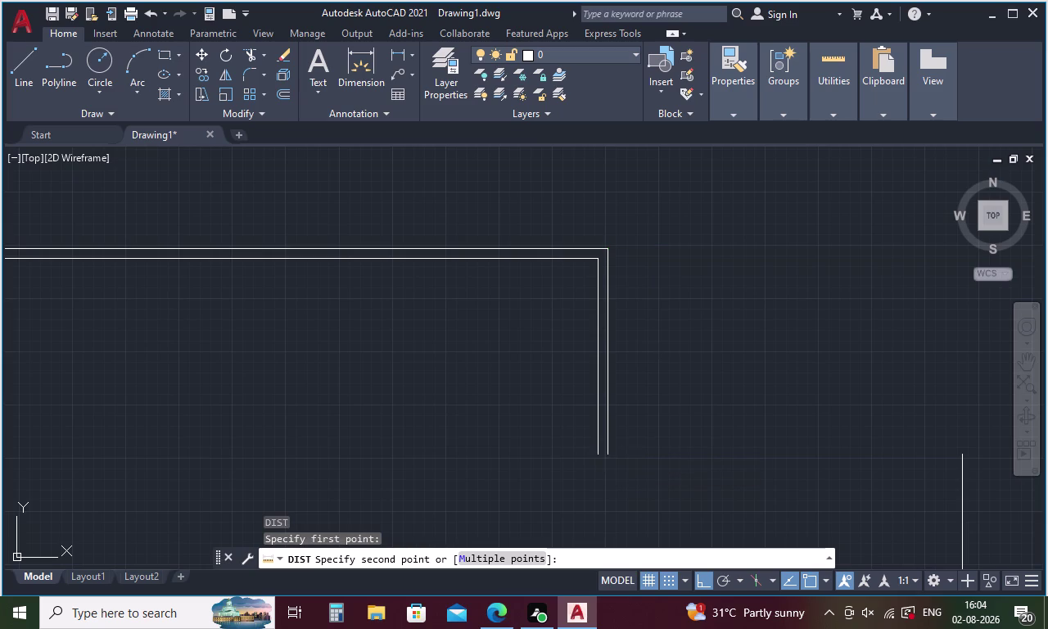
middle_drag(599, 453, 992, 390)
middle_drag(863, 424, 1047, 412)
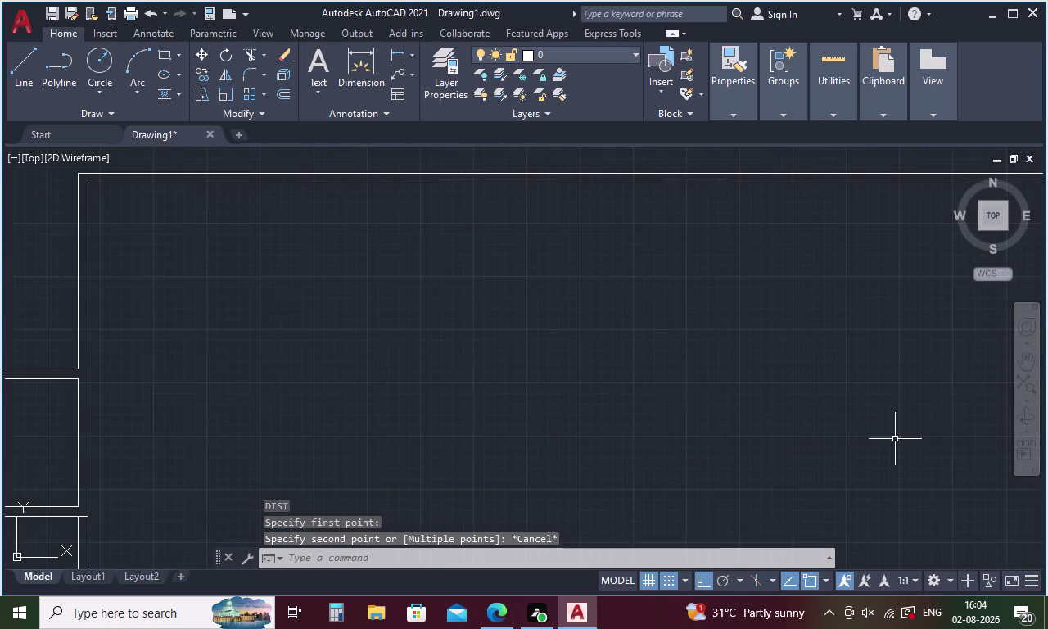
middle_drag(841, 439, 1016, 415)
key(Escape)
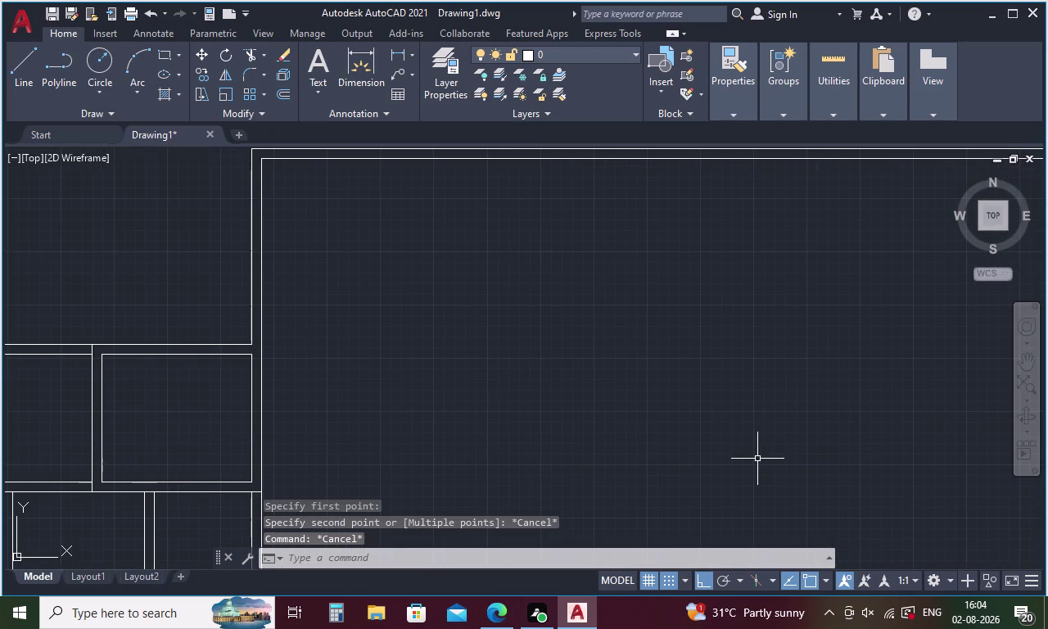
Measure the vertical wall line with DIST, reading 4590 at 90°.
text(DI)
key(Return)
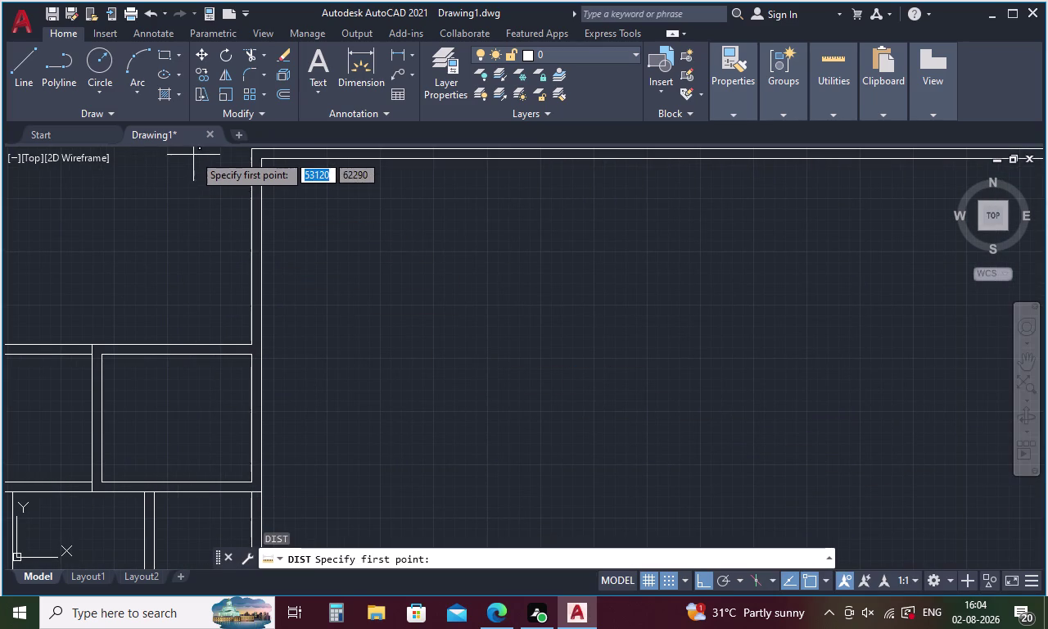
click(254, 147)
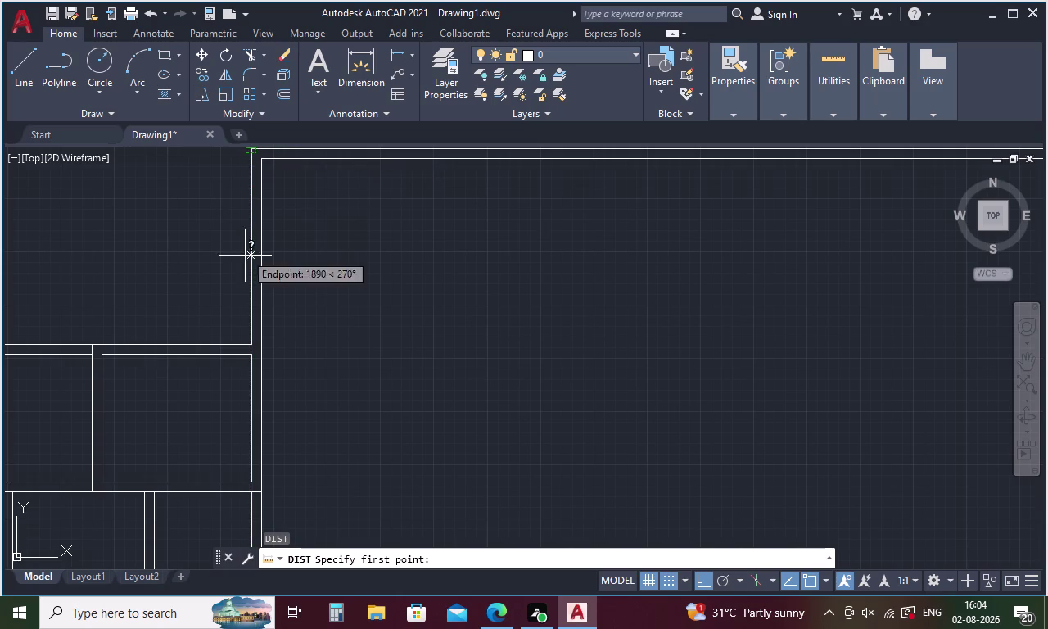
click(250, 343)
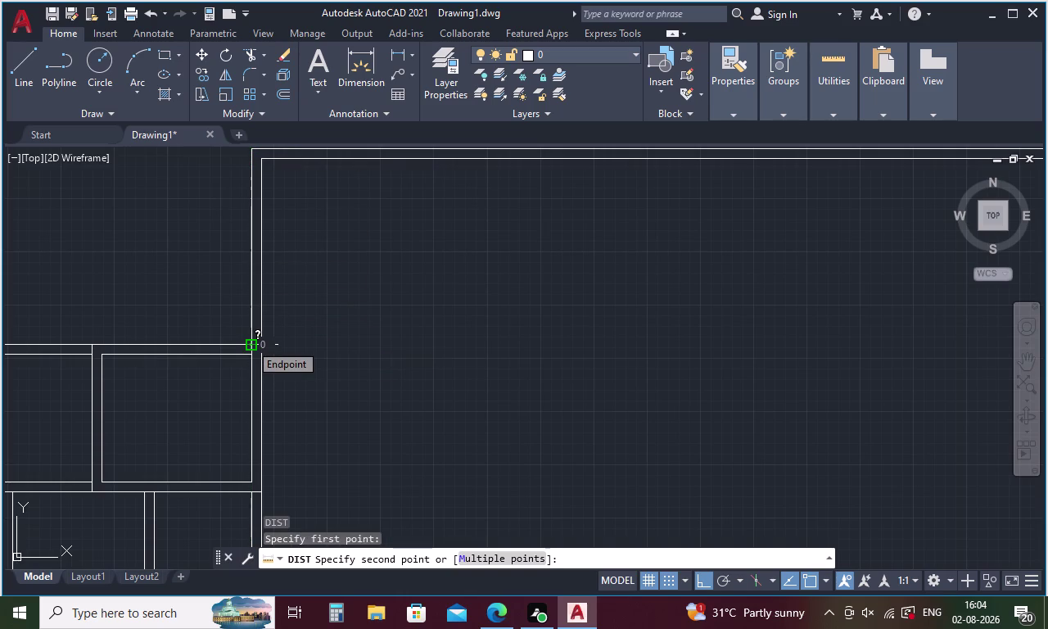
click(250, 150)
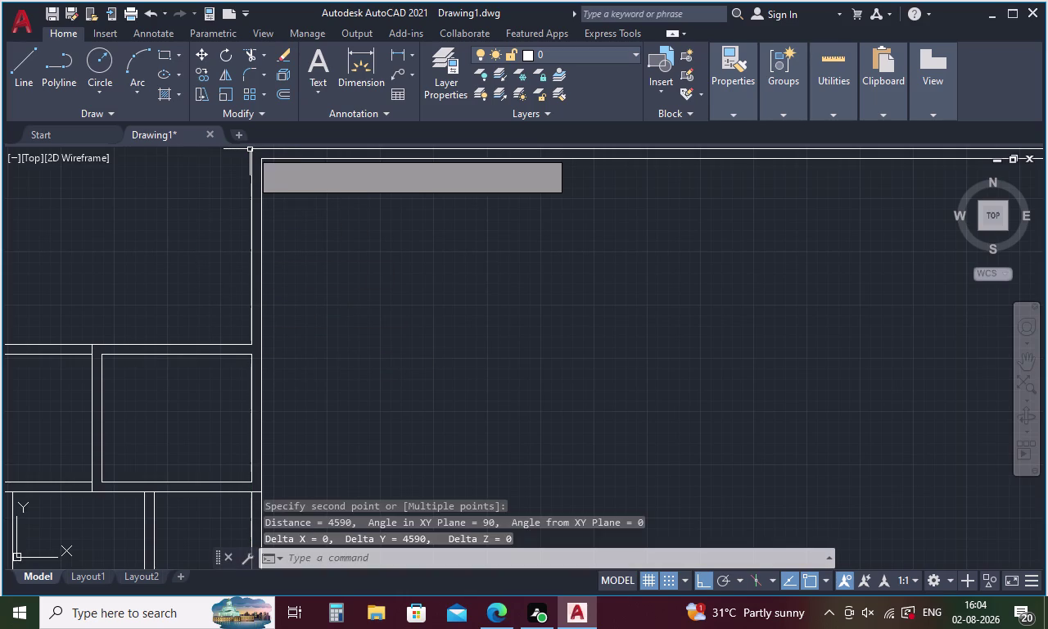
middle_drag(243, 161, 325, 194)
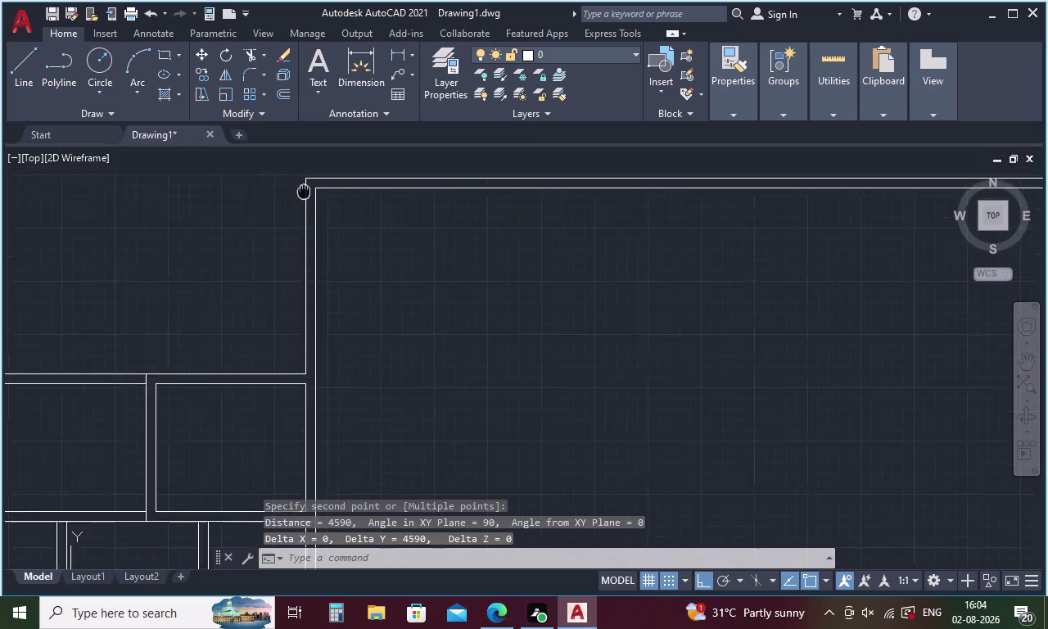
middle_drag(325, 194, 411, 217)
key(Escape)
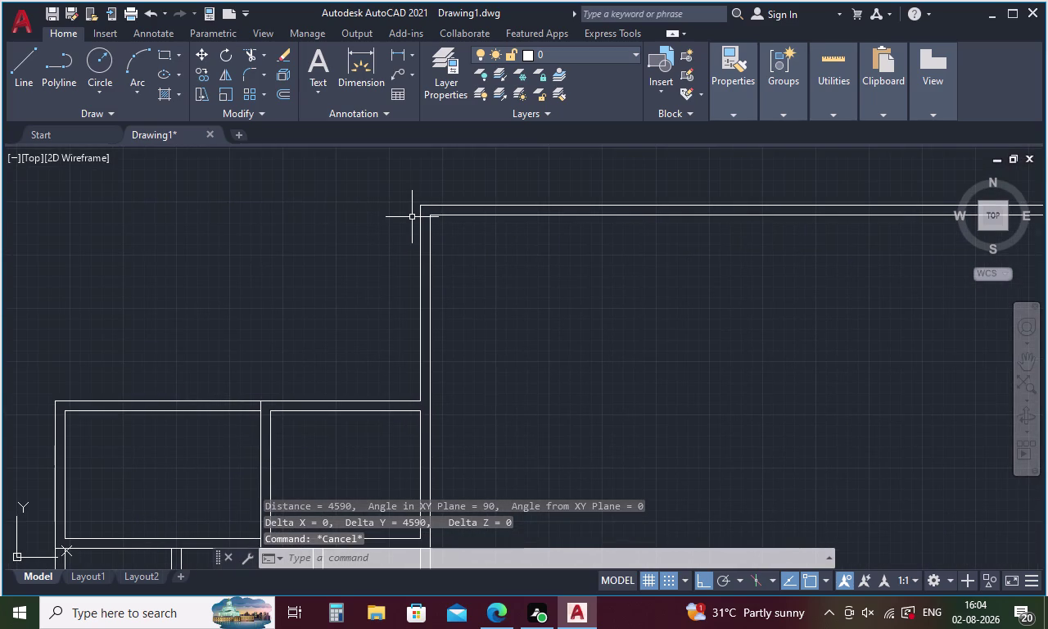
Draw a vertical line from the lower wall corner to the upper corner.
key(l)
key(Return)
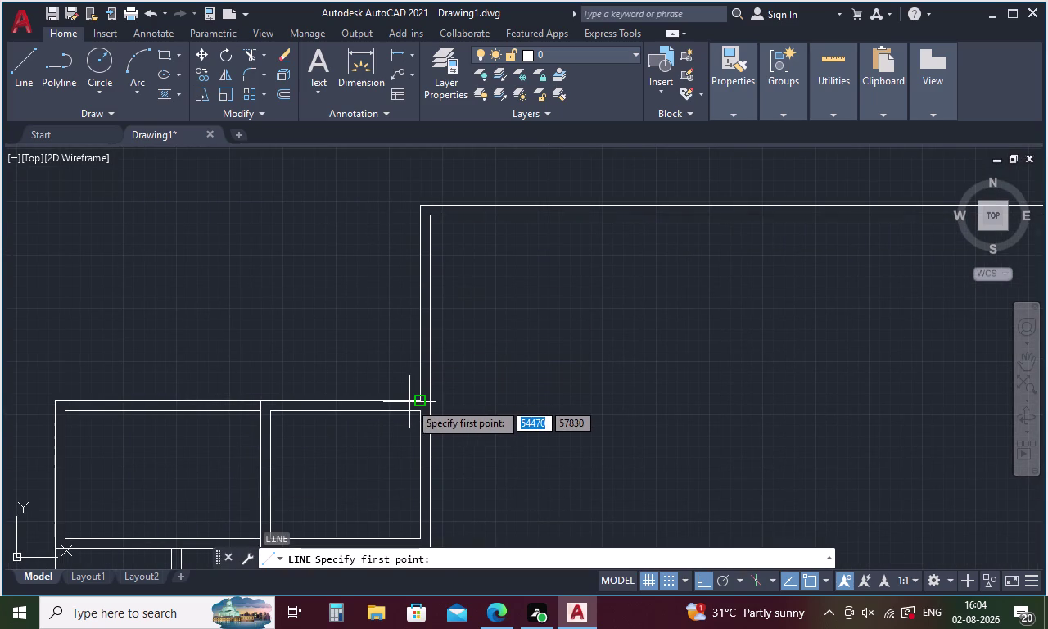
click(415, 402)
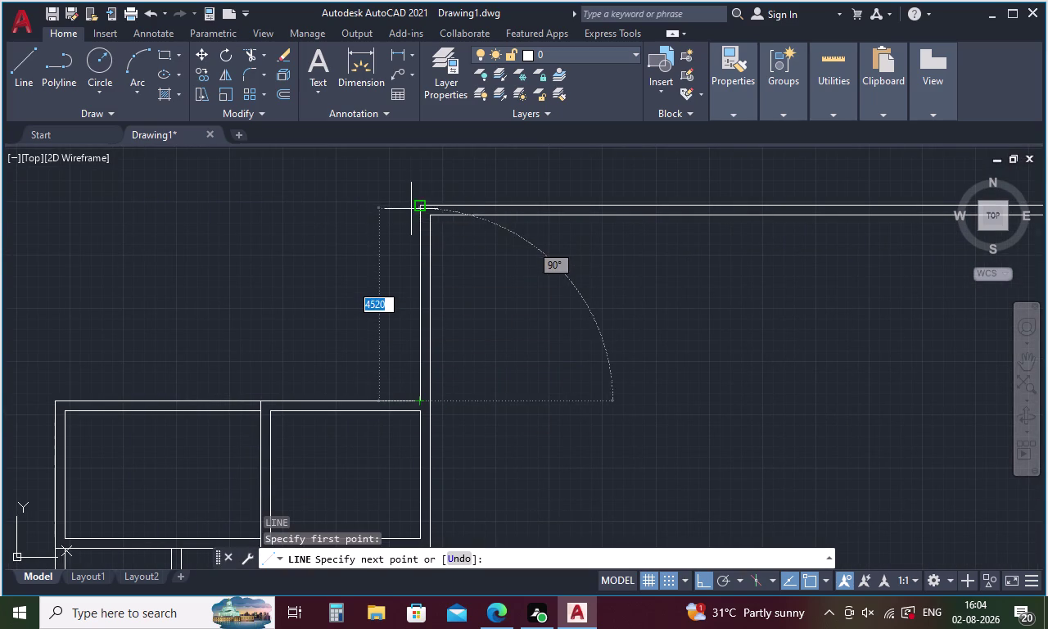
click(419, 209)
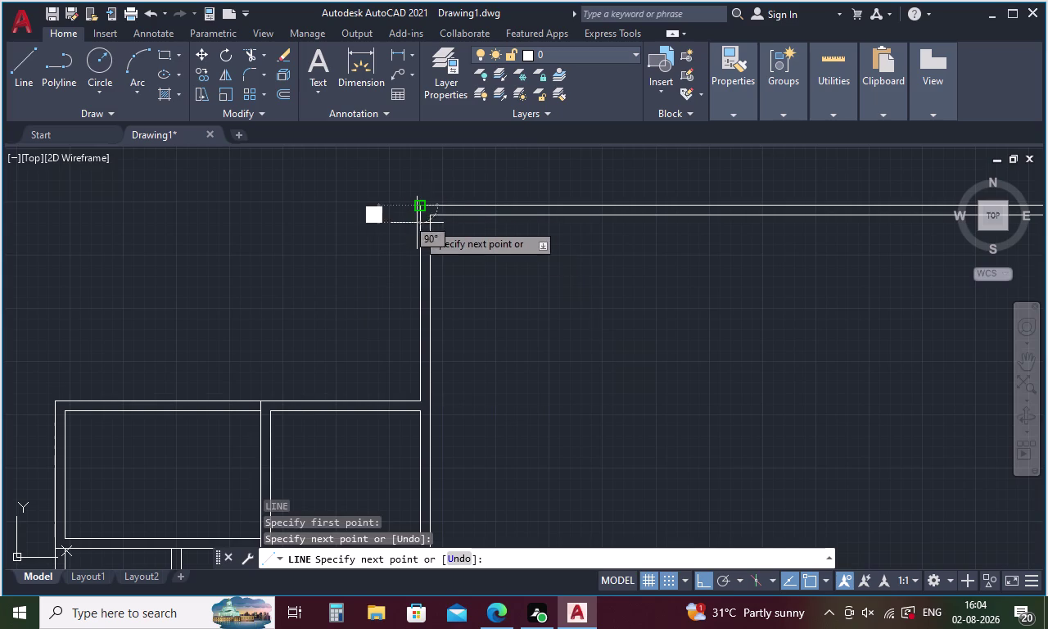
key(Escape)
Window-select and delete all room boxes and wall outline lines.
scroll(down, 3)
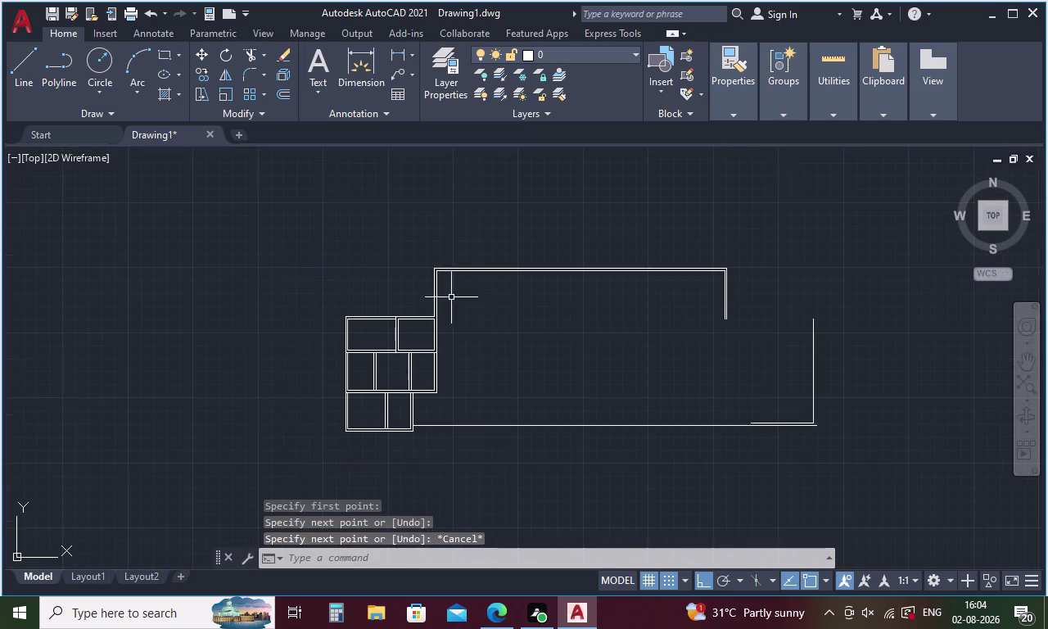
drag(833, 290, 313, 205)
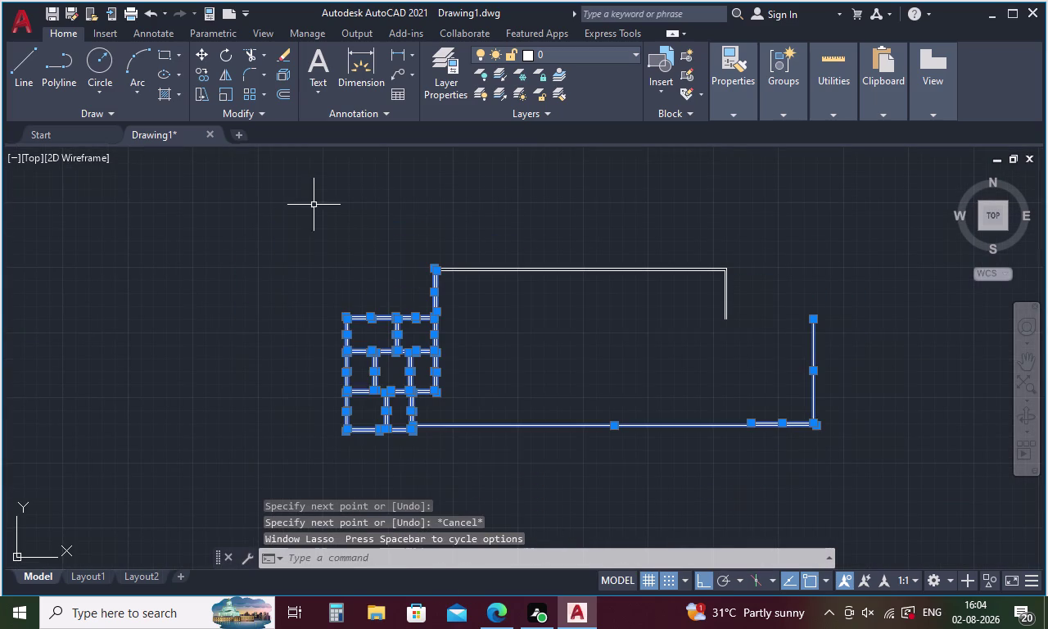
key(Delete)
drag(443, 246, 712, 401)
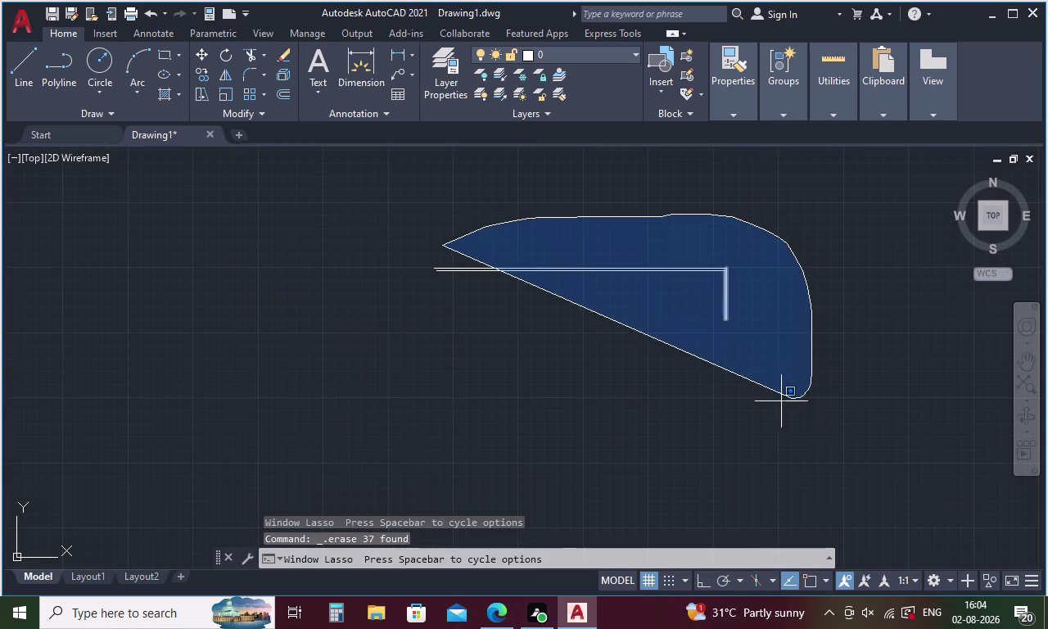
drag(713, 402, 375, 294)
key(Delete)
key(l)
key(Return)
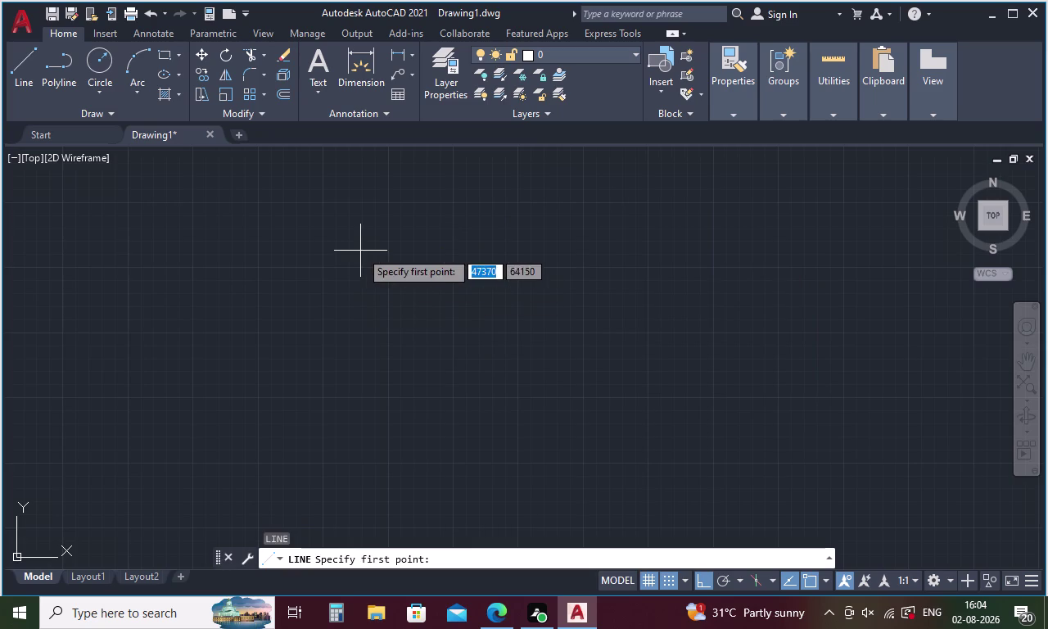
Draw a new outline with LINE: 10270 to the right, then 4360 downward.
drag(389, 255, 445, 255)
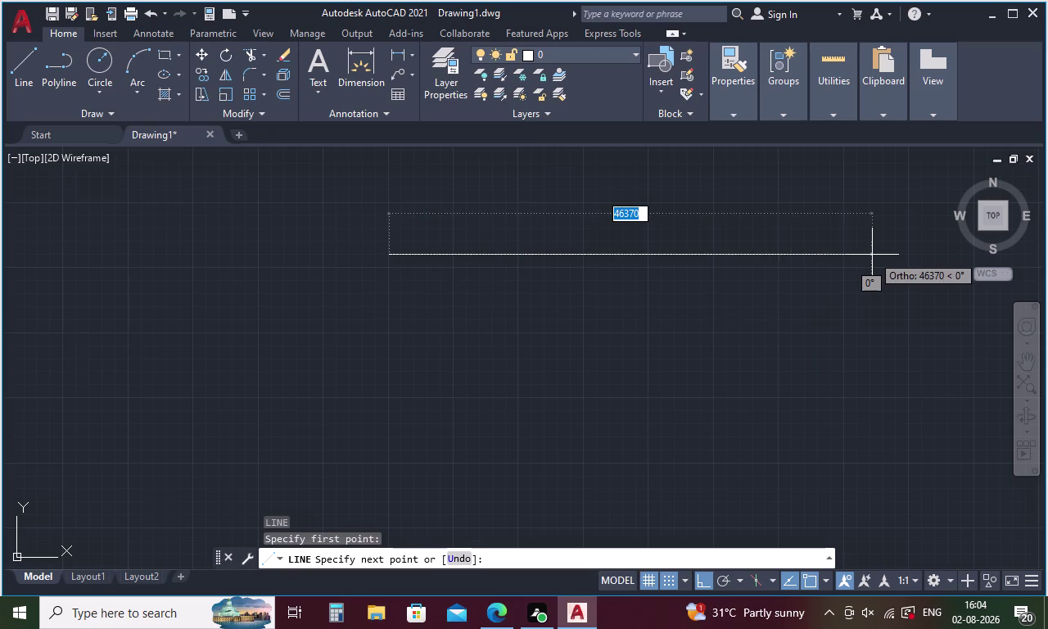
text(1)
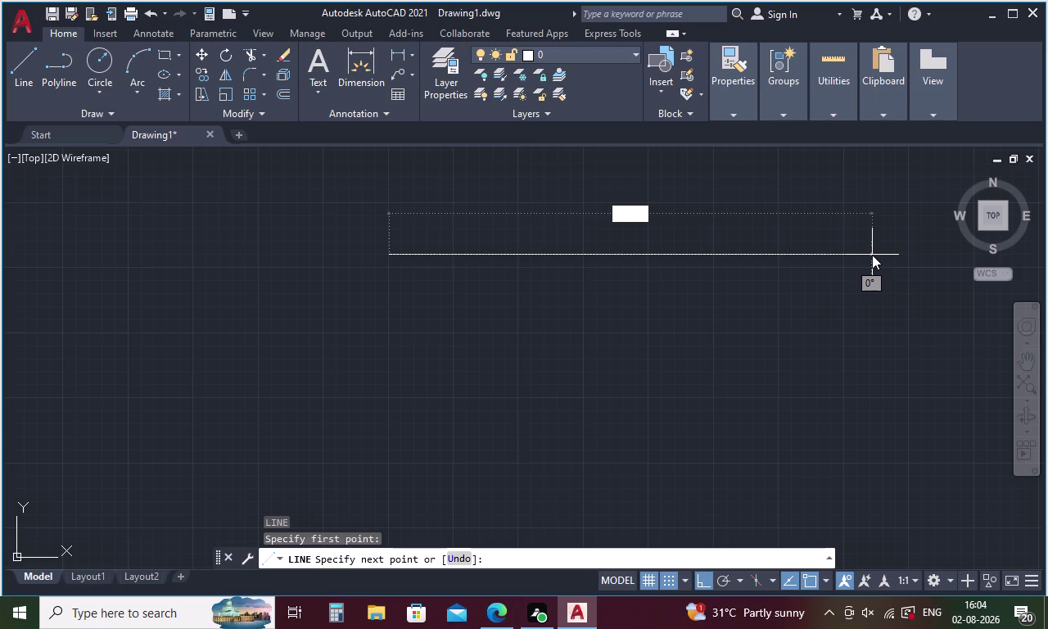
text(0270)
key(Return)
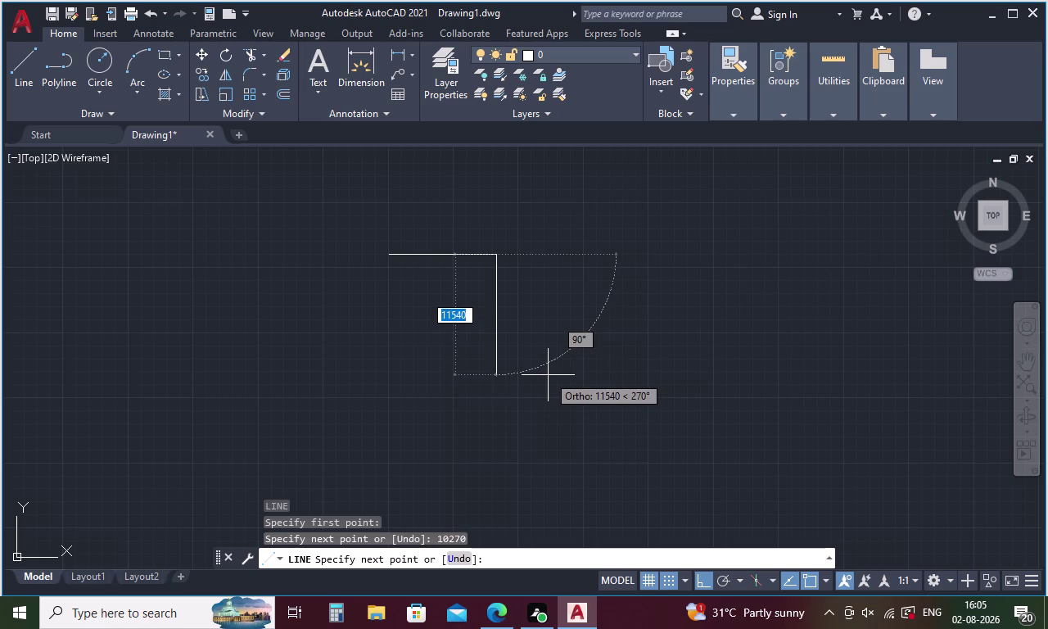
text(436)
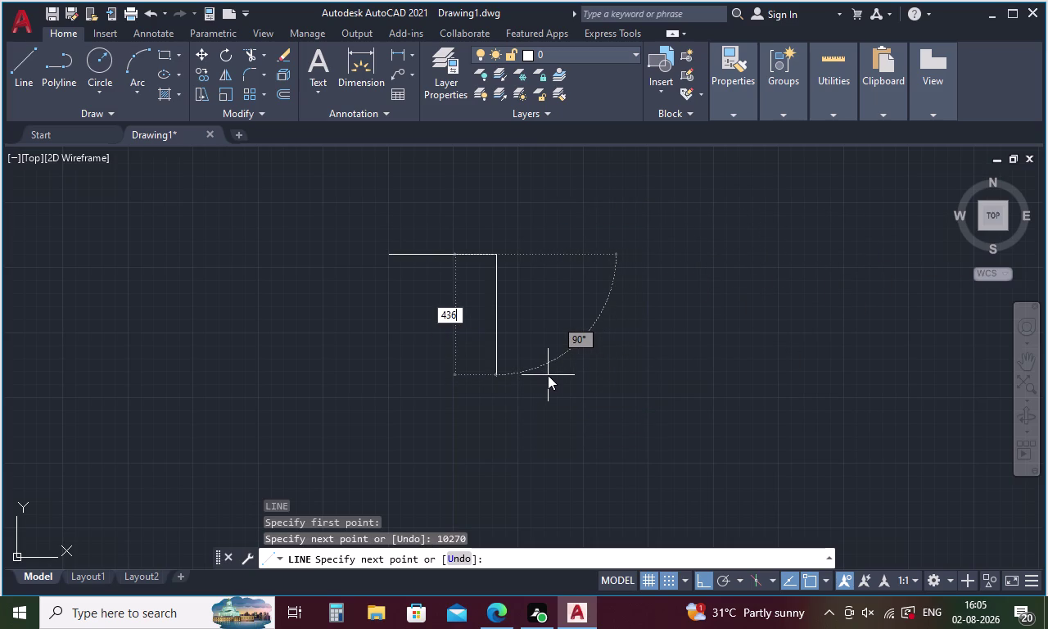
text(0)
key(Return)
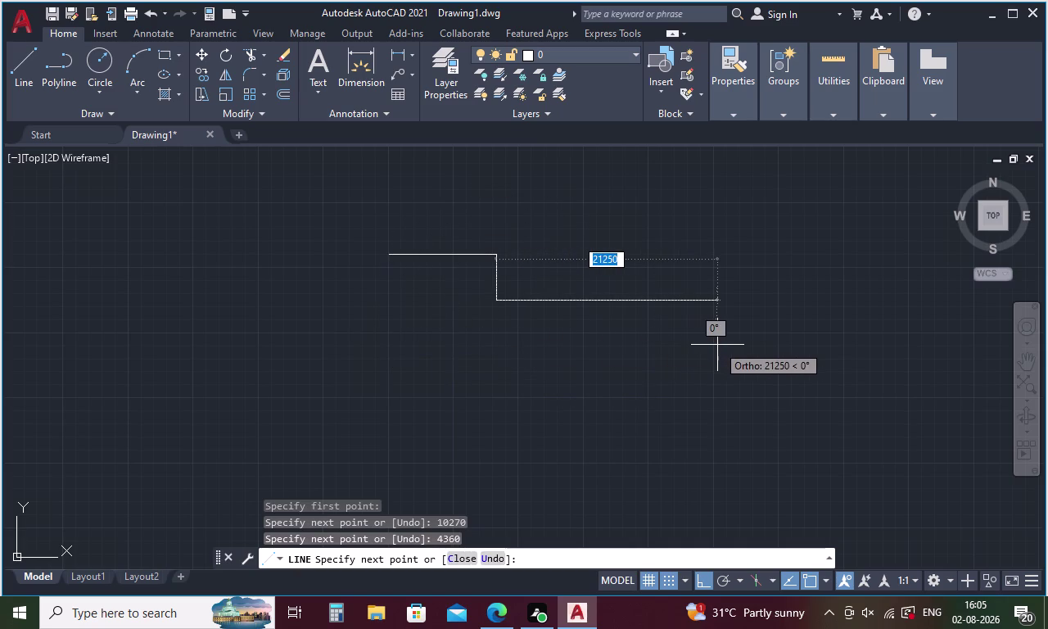
key(Escape)
key(o)
key(Return)
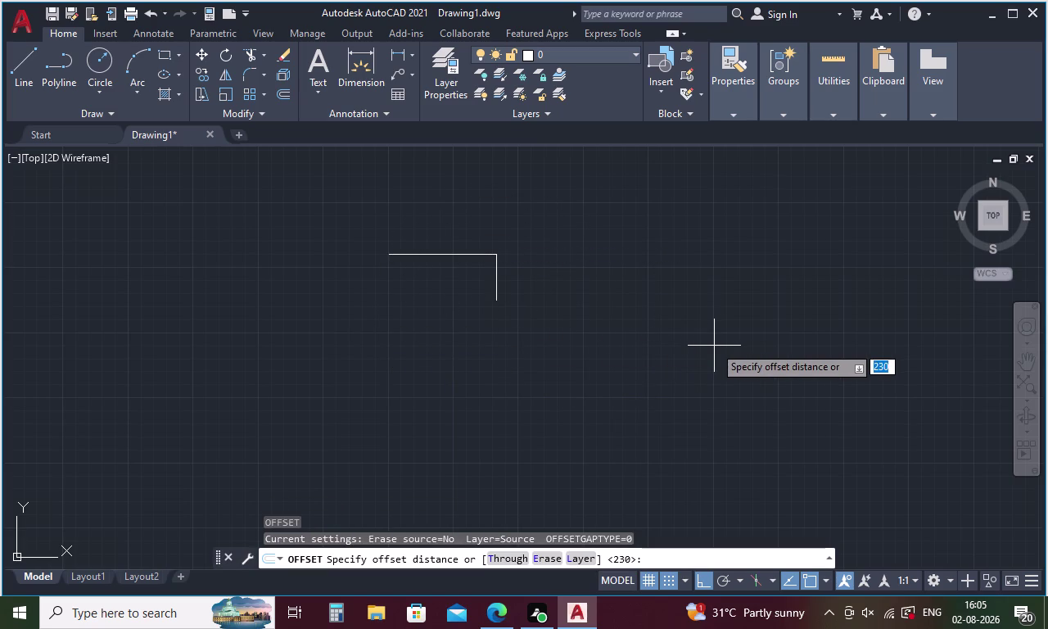
Offset the right vertical line 10270 to the left.
text(10)
key(2)
text(70)
key(Return)
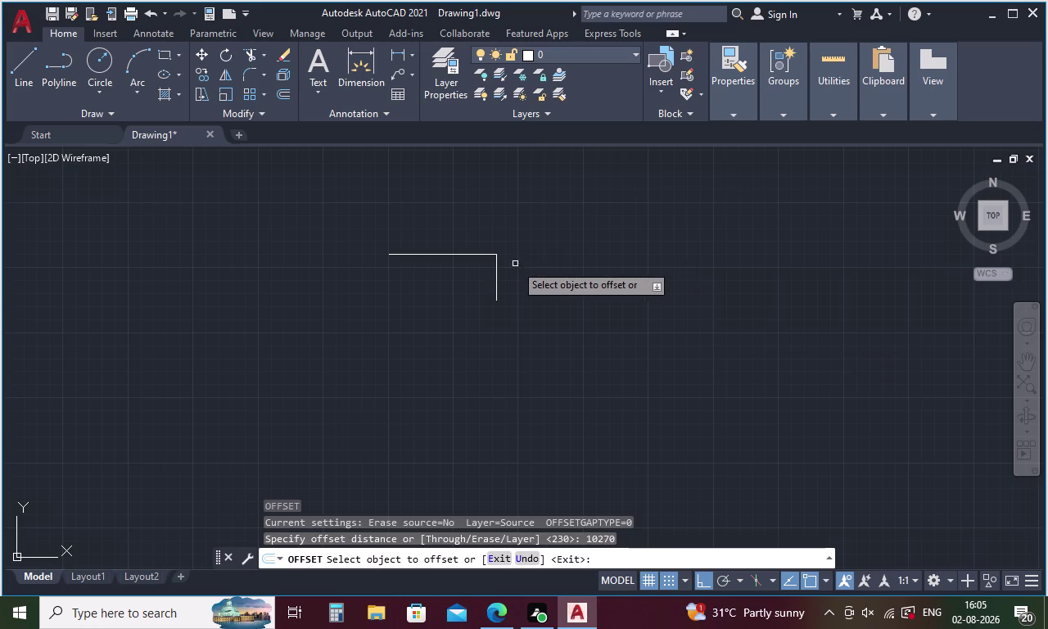
click(495, 284)
click(436, 298)
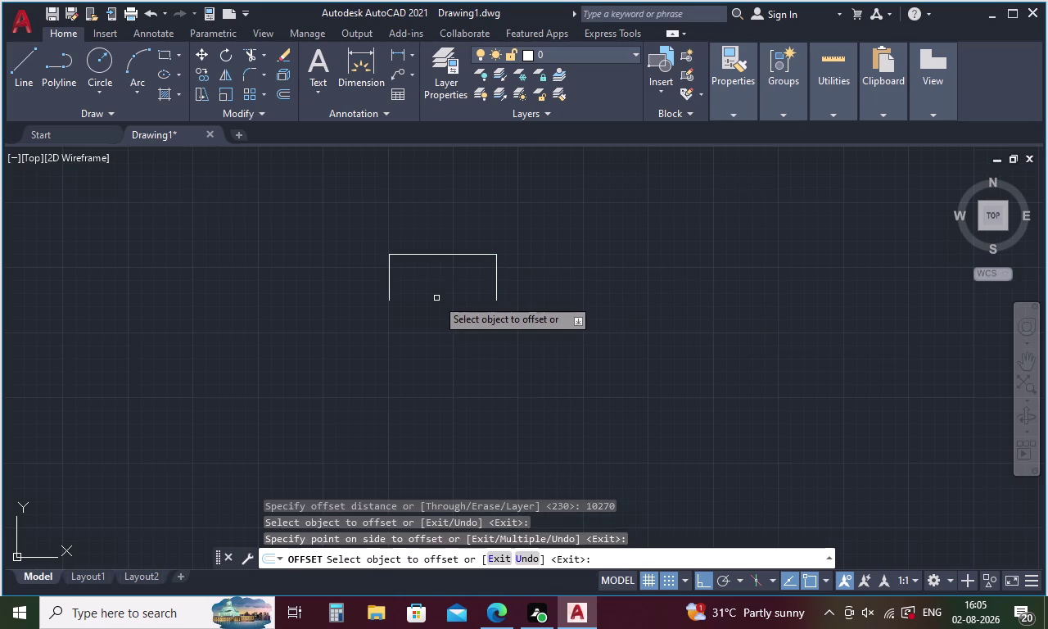
key(Escape)
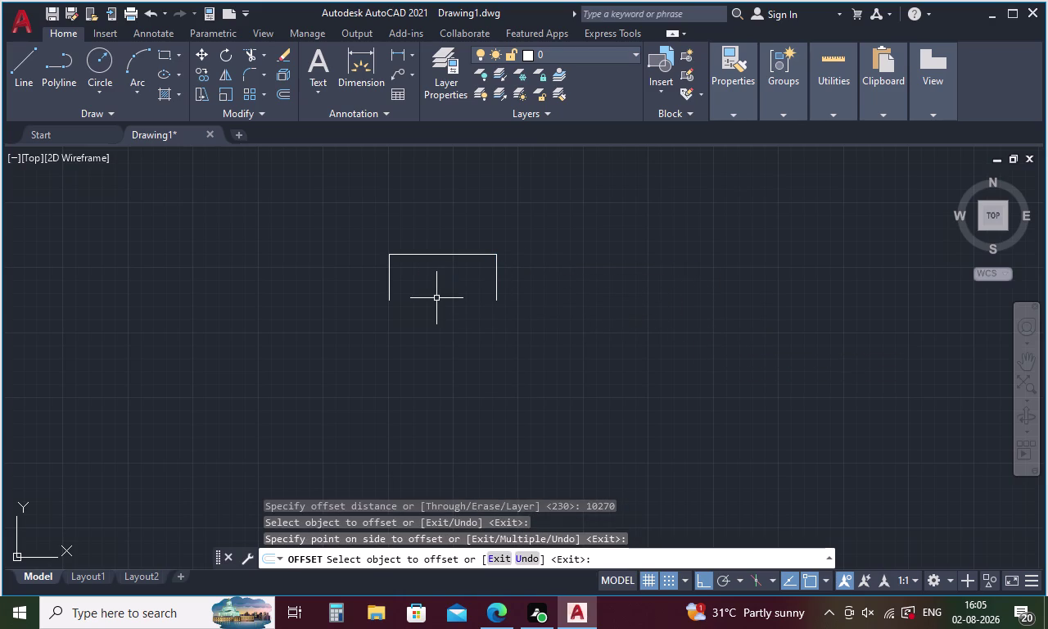
Offset the top, right and left lines 230 outward.
key(o)
key(Return)
text(270)
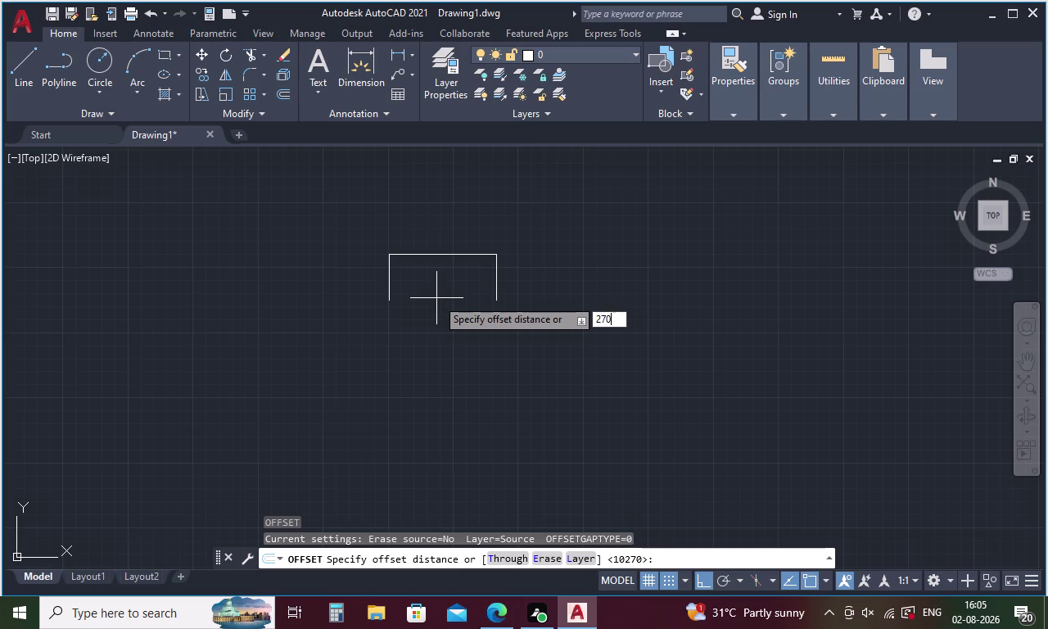
key(BackSpace)
key(BackSpace)
key(3)
key(0)
key(Return)
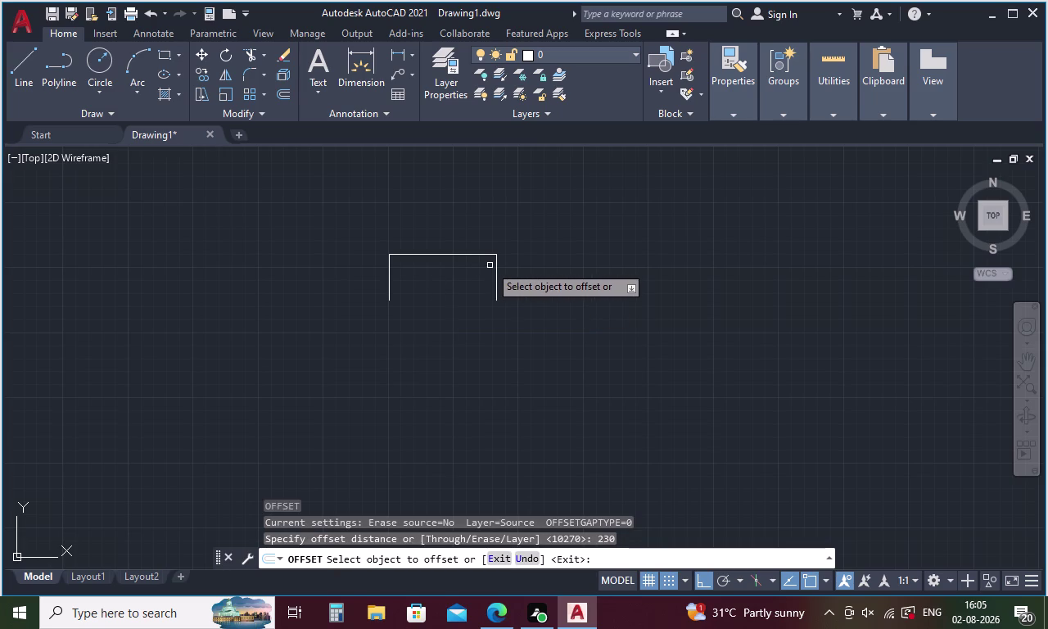
click(496, 261)
click(535, 265)
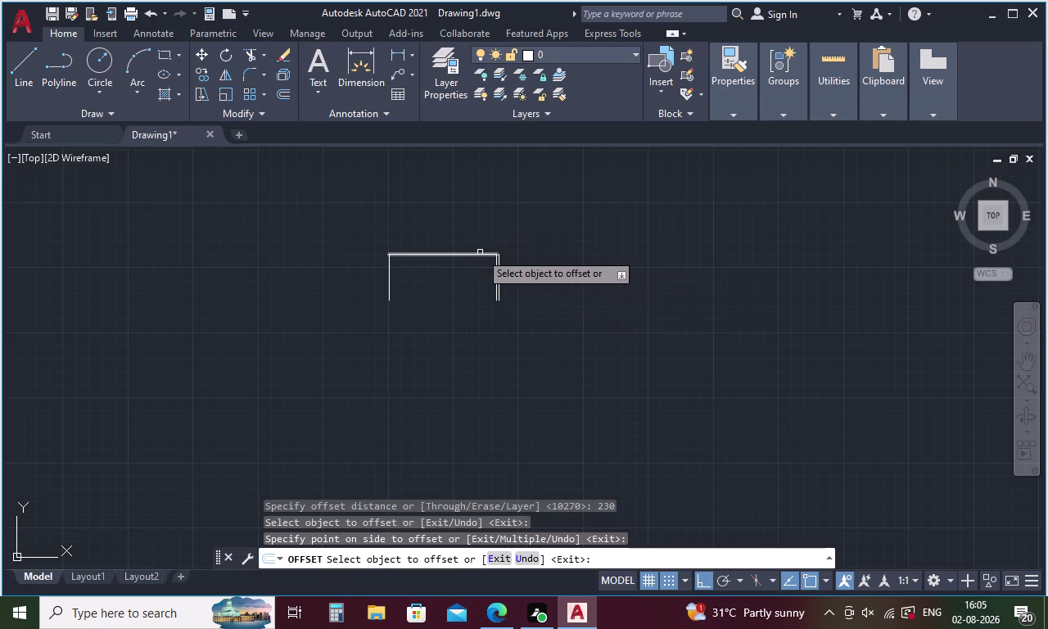
click(479, 252)
click(479, 218)
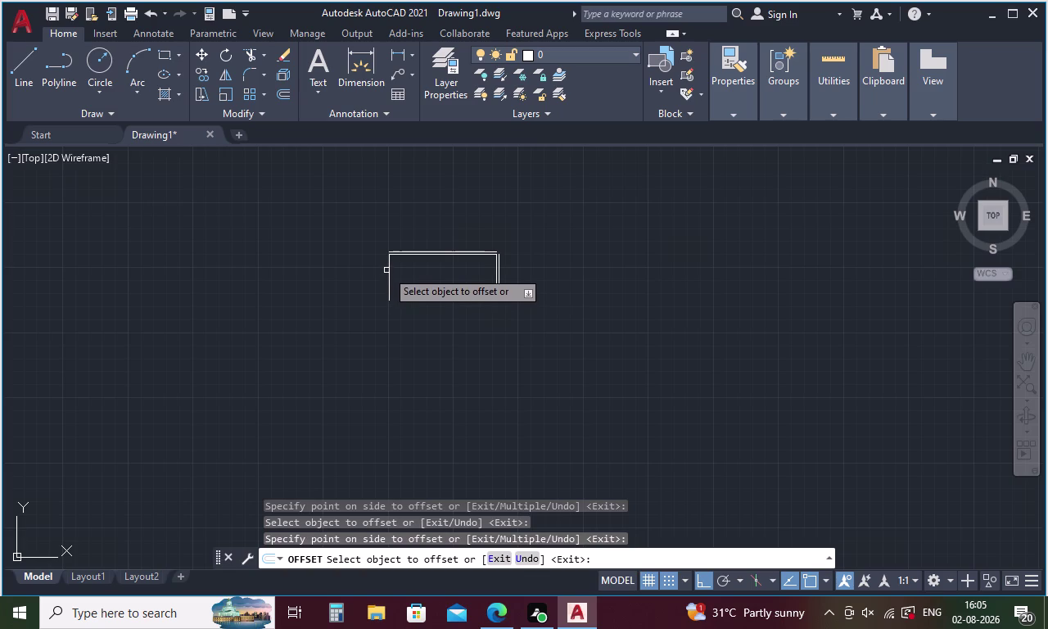
click(388, 265)
click(364, 272)
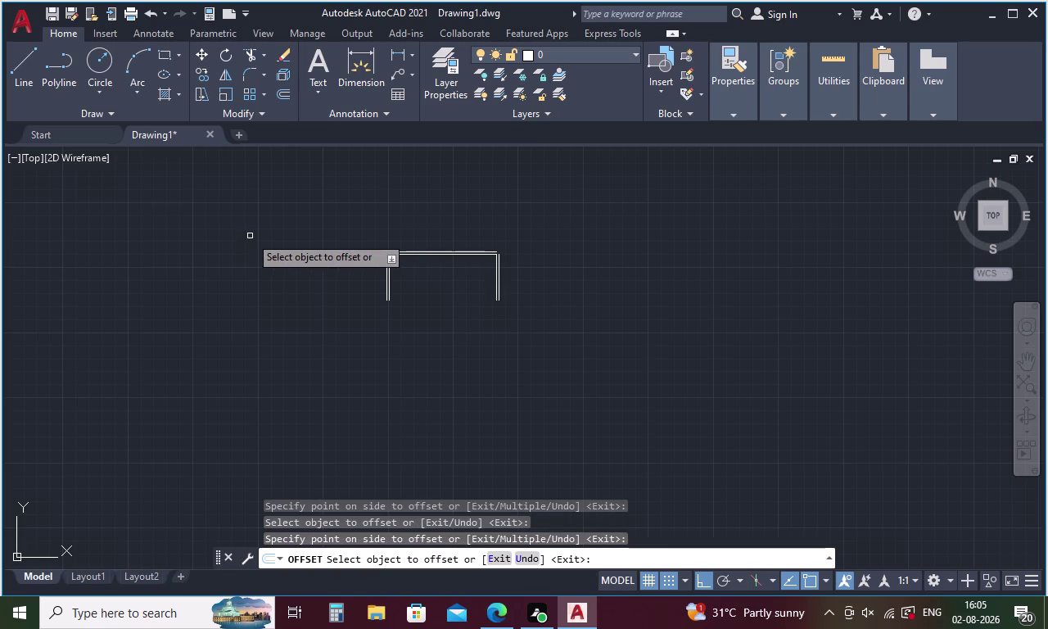
key(Escape)
key(f)
key(Return)
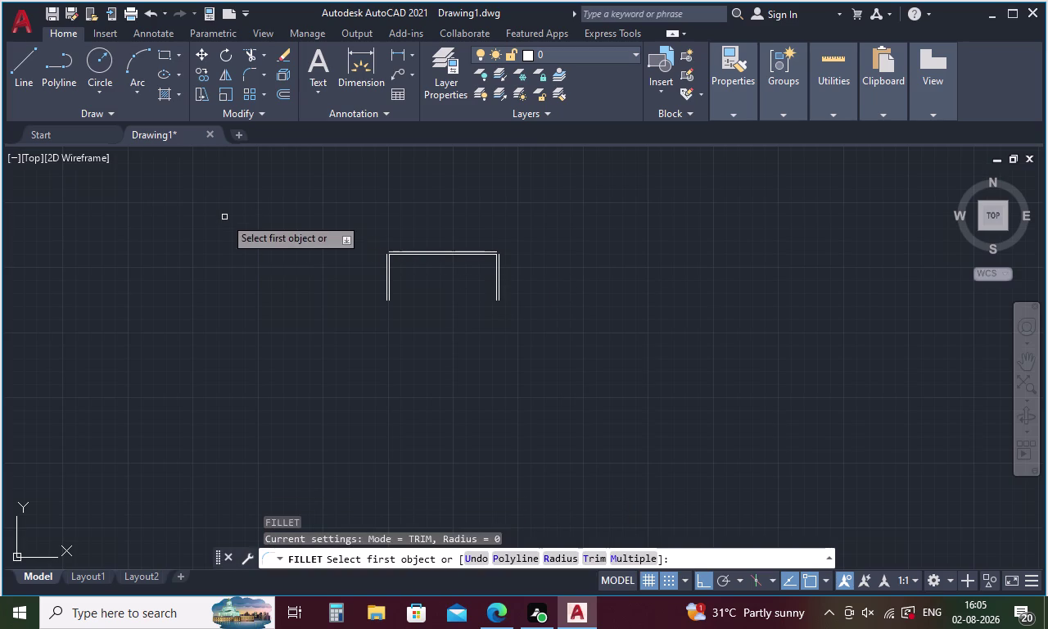
Fillet the outer left and outer right lines with the outer top line.
click(385, 260)
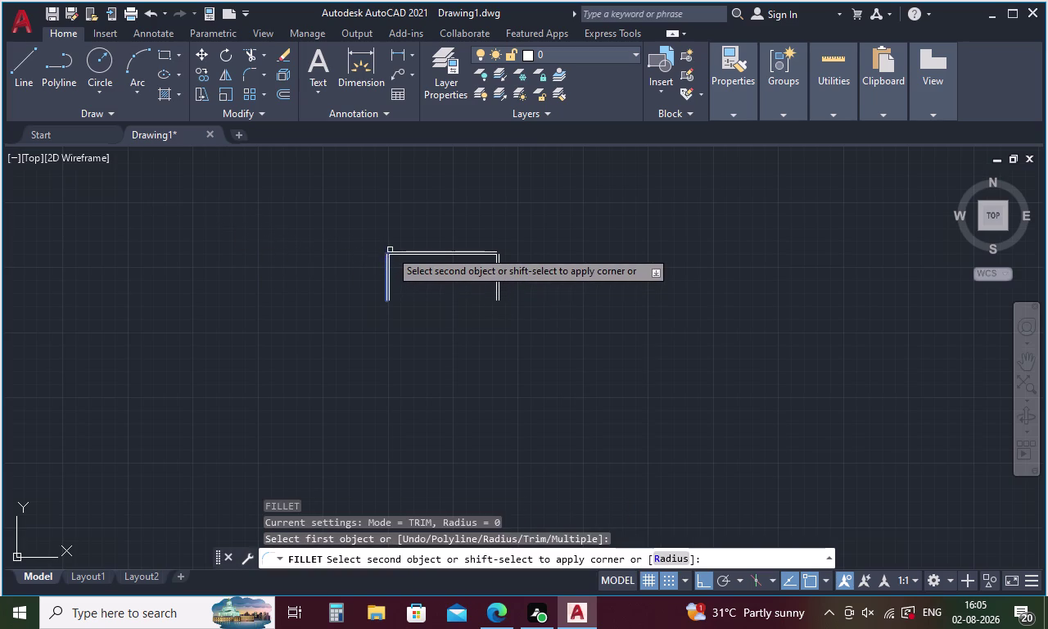
scroll(up, 3)
click(391, 253)
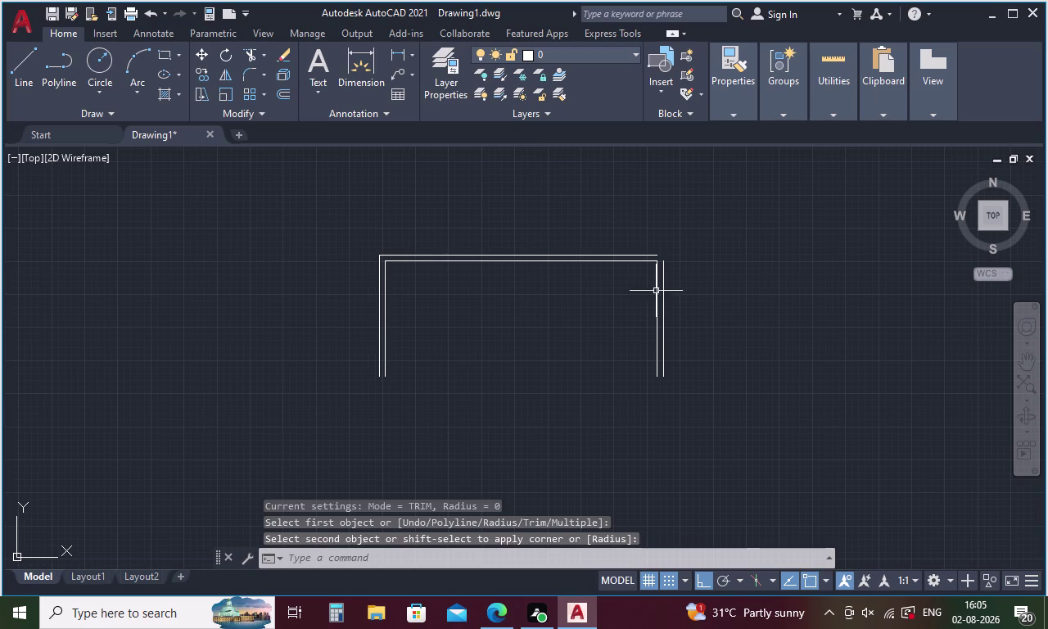
key(space)
click(662, 270)
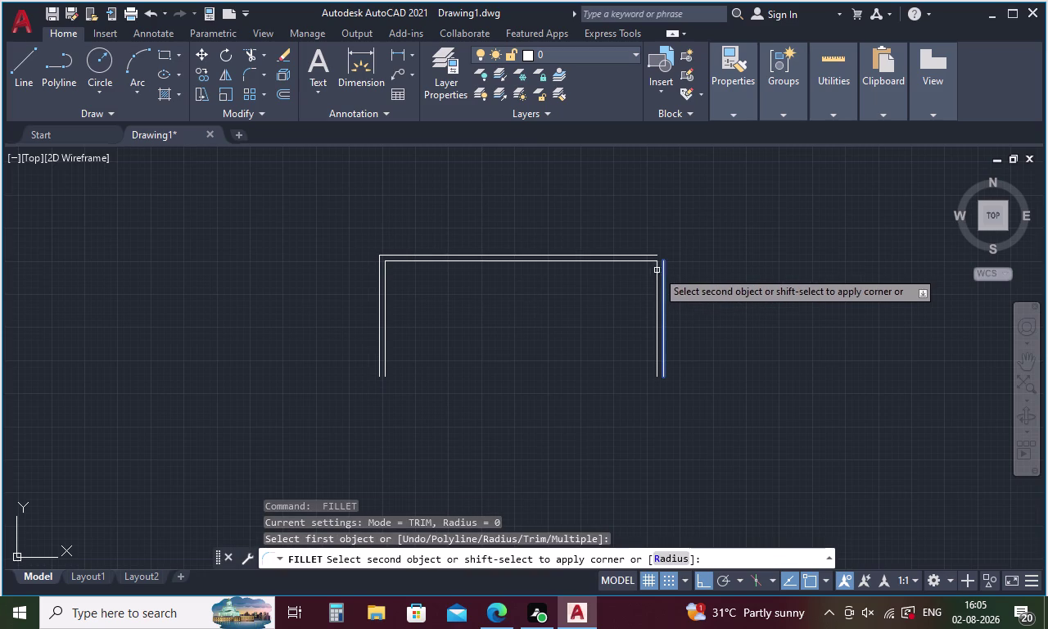
click(651, 257)
scroll(down, 3)
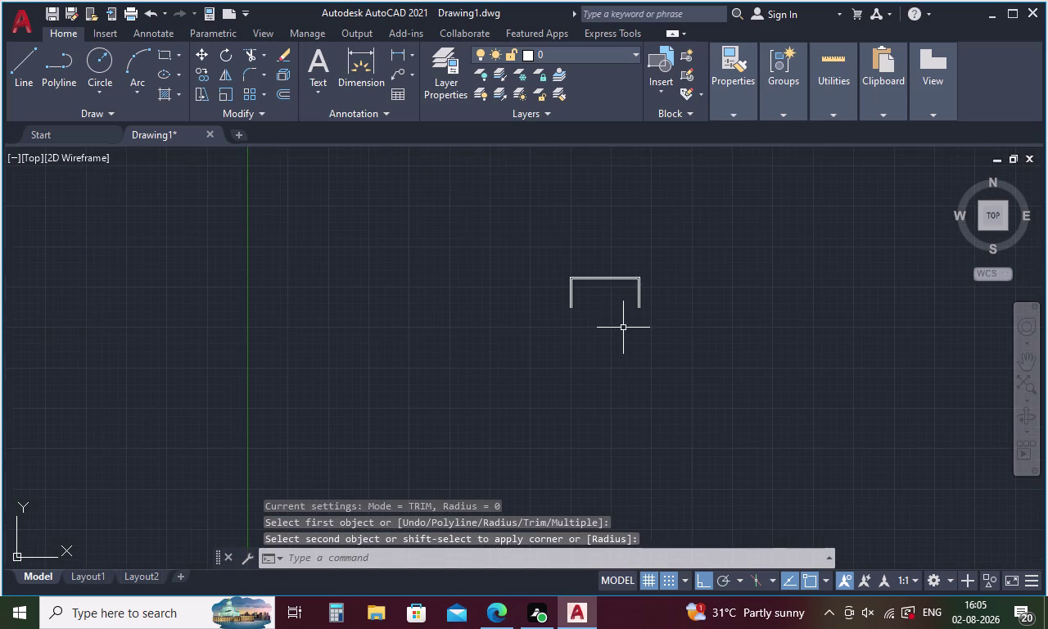
middle_drag(622, 328, 570, 247)
scroll(up, 3)
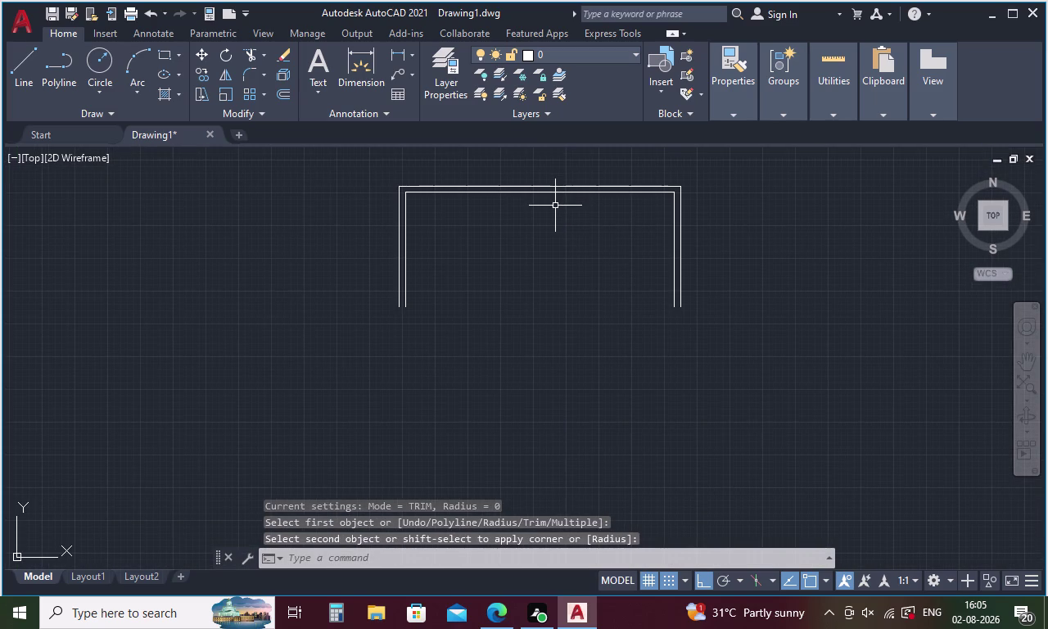
key(Escape)
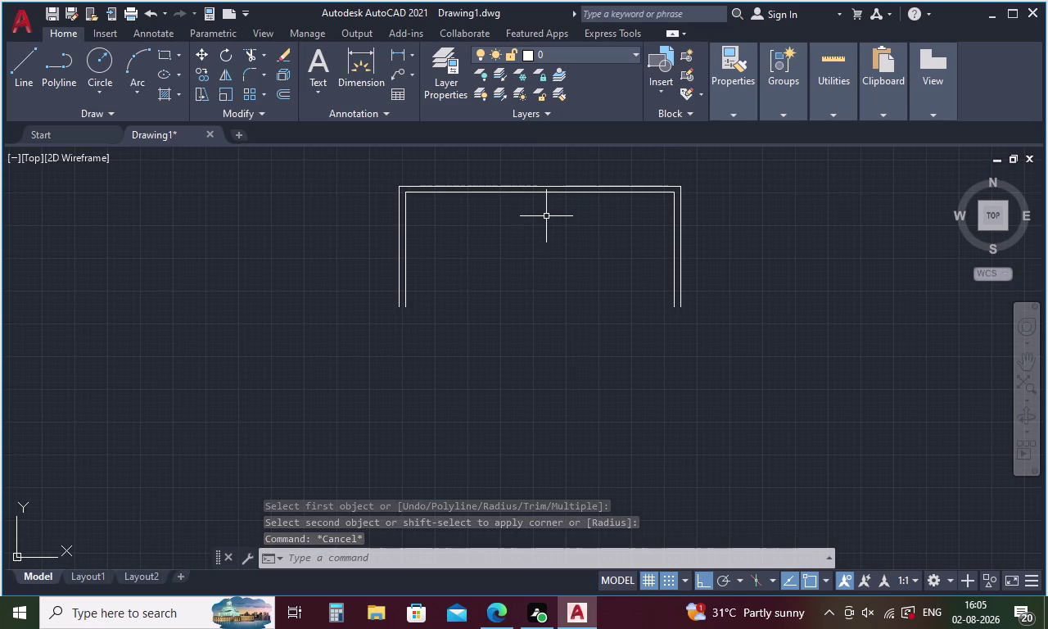
key(l)
key(Return)
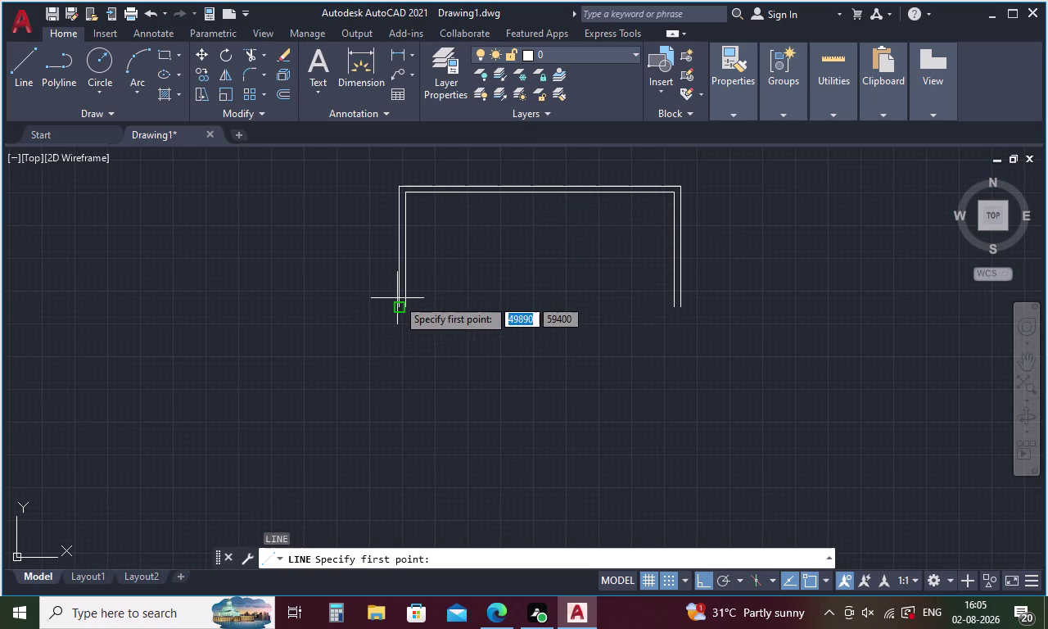
Draw a 3515 line leftward from the left wall's bottom end.
click(400, 304)
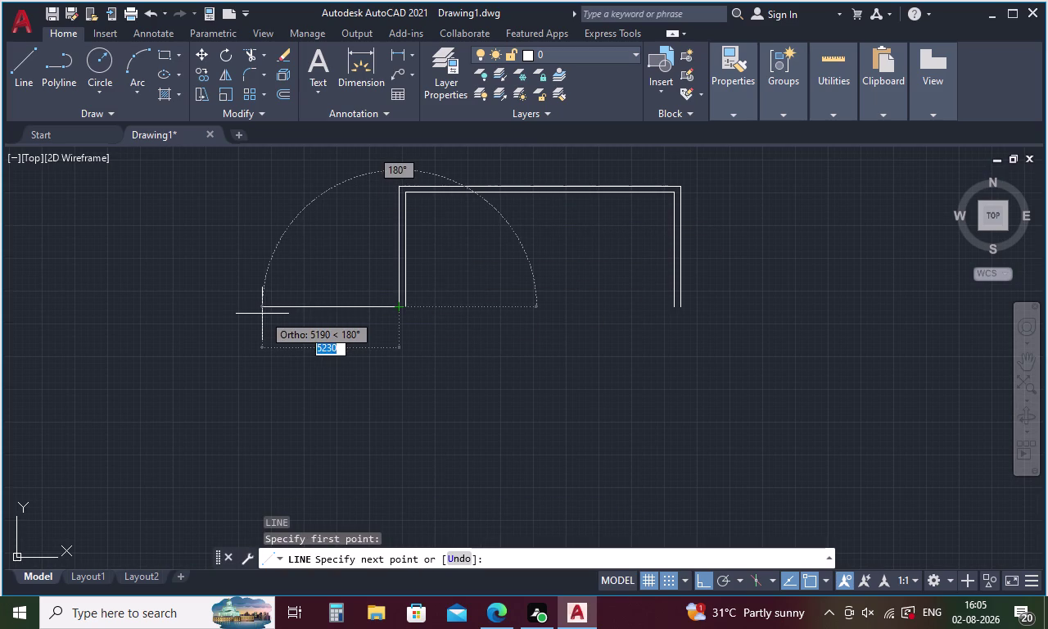
text(35)
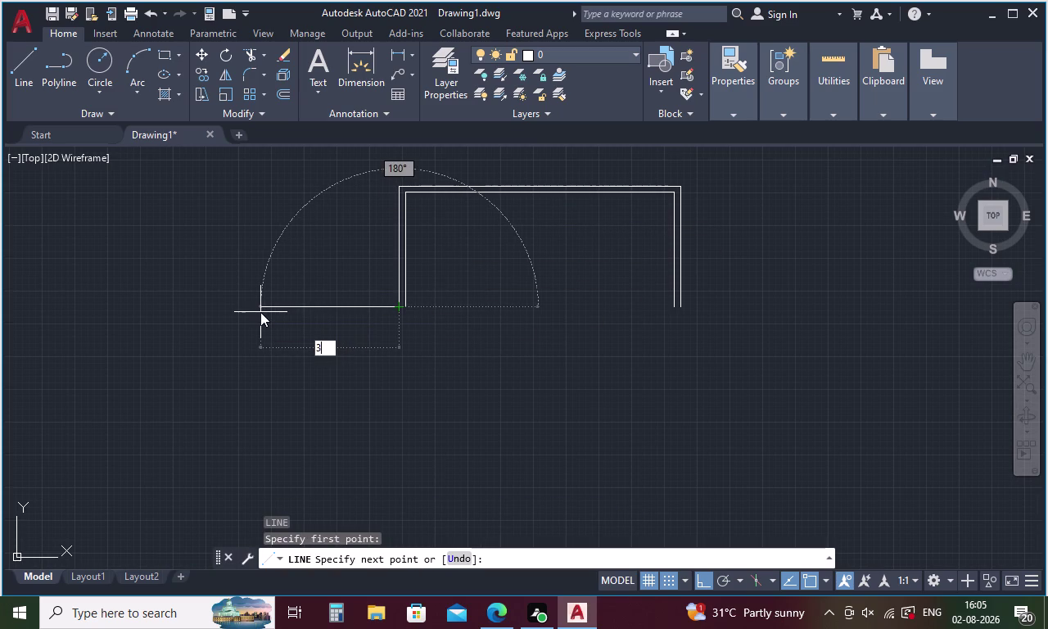
text(15)
key(space)
key(Escape)
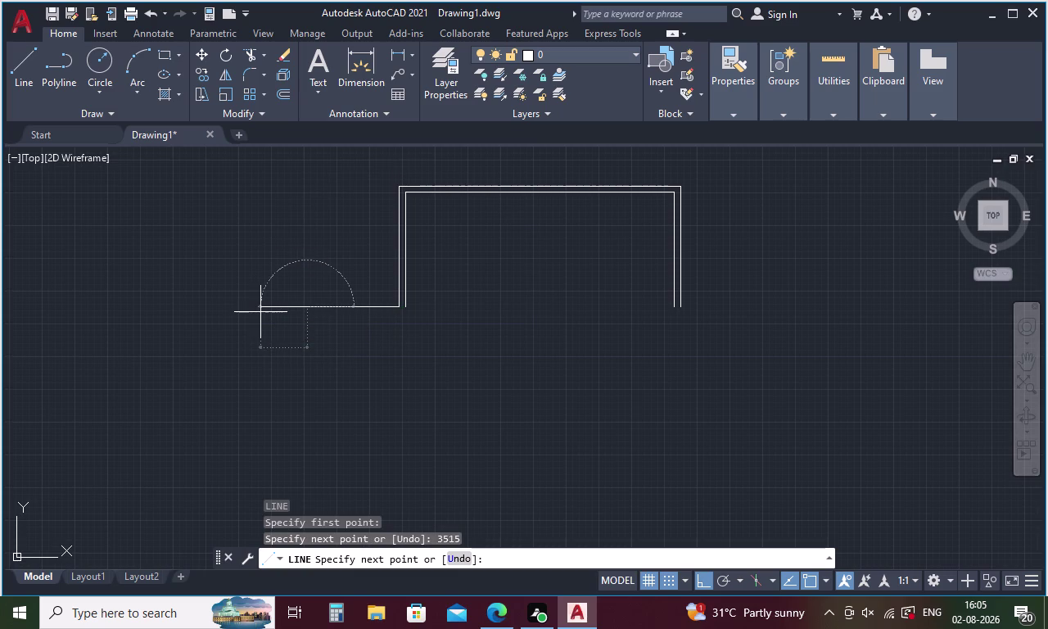
Offset the new 3515 line 230 below it.
key(o)
key(Return)
text(23)
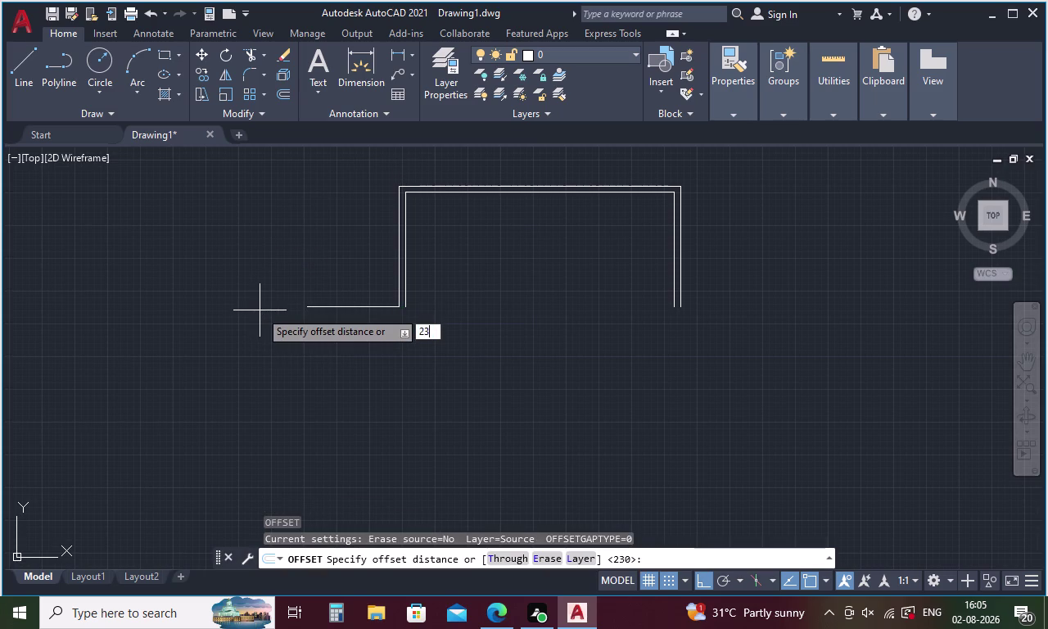
text(0)
key(Return)
click(336, 305)
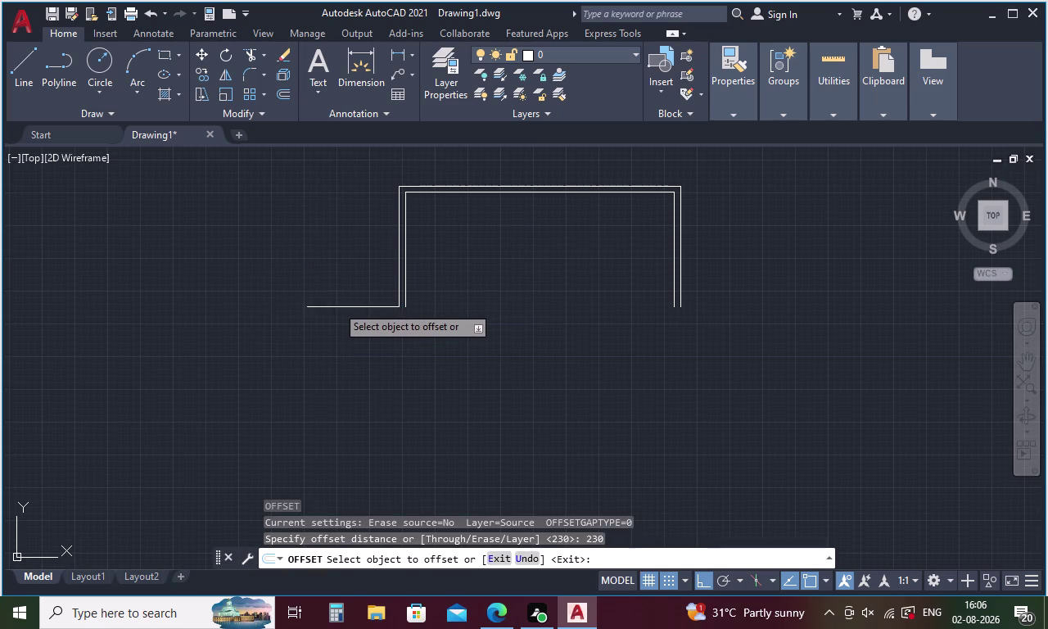
click(335, 334)
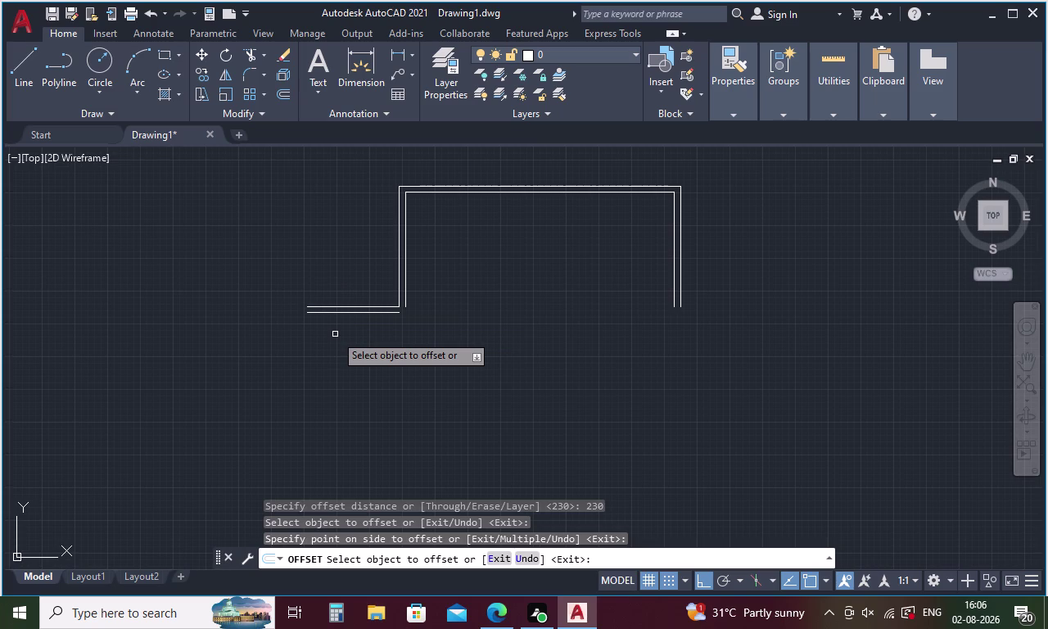
key(space)
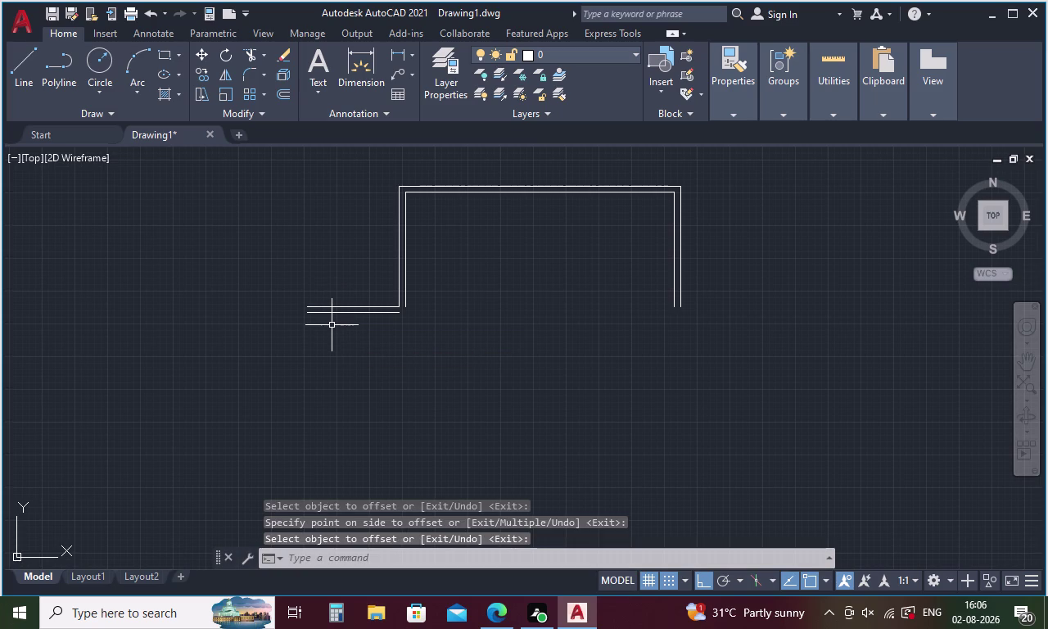
Draw the room sides: 3000 down, 3515 right, then up to the wall corner.
key(l)
key(Return)
click(308, 314)
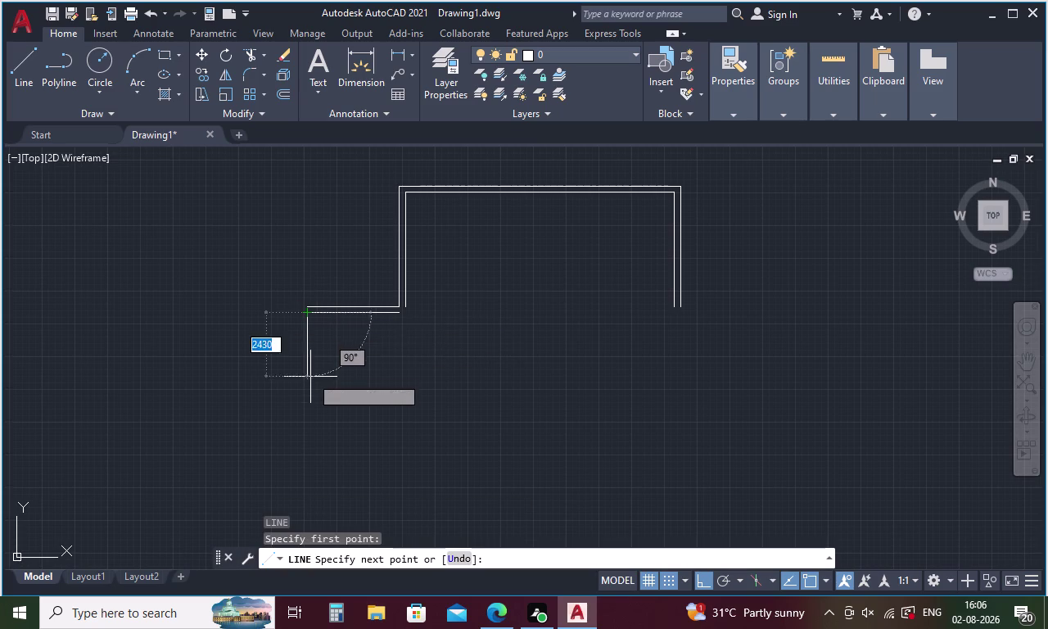
key(3)
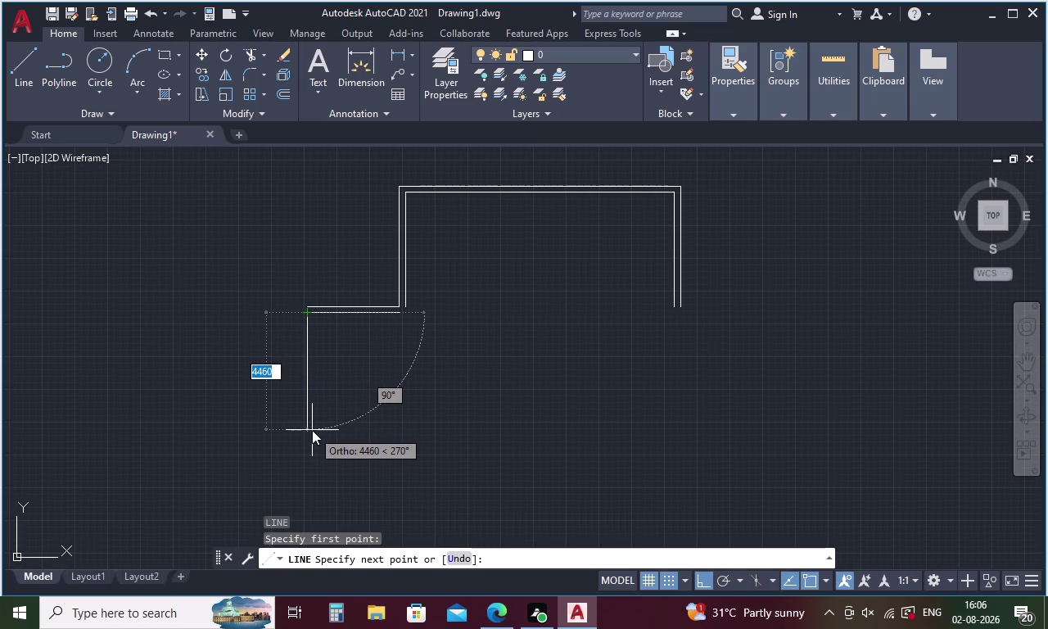
text(00)
key(0)
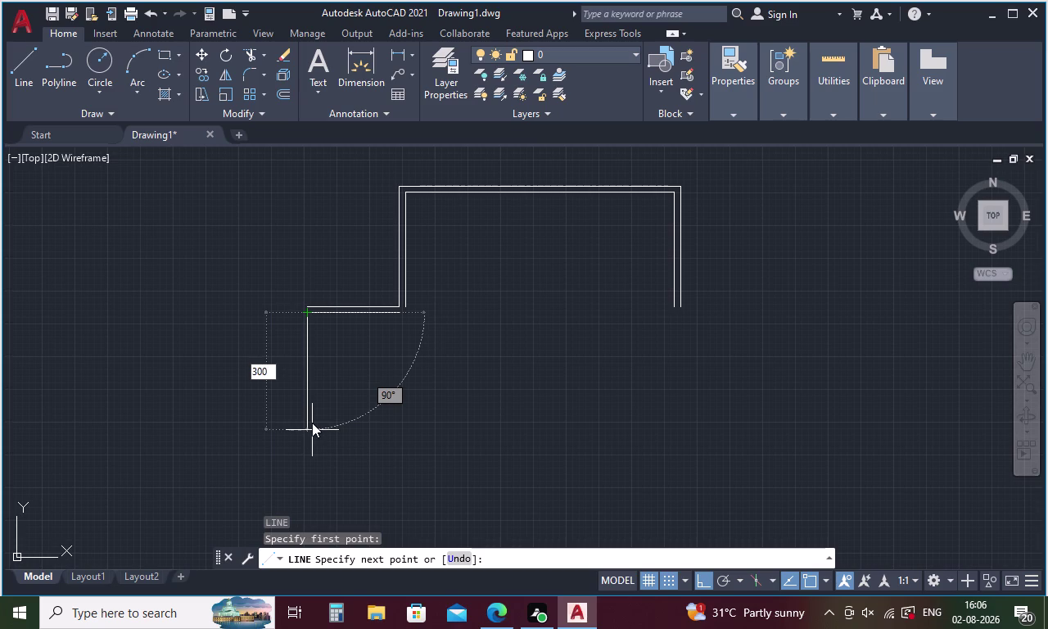
key(Return)
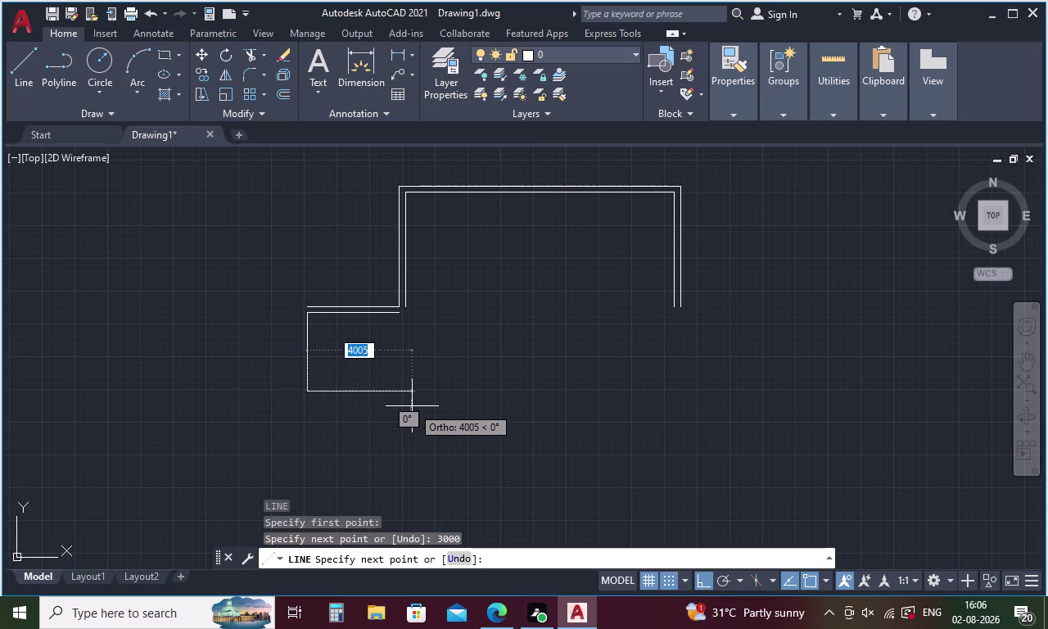
text(351)
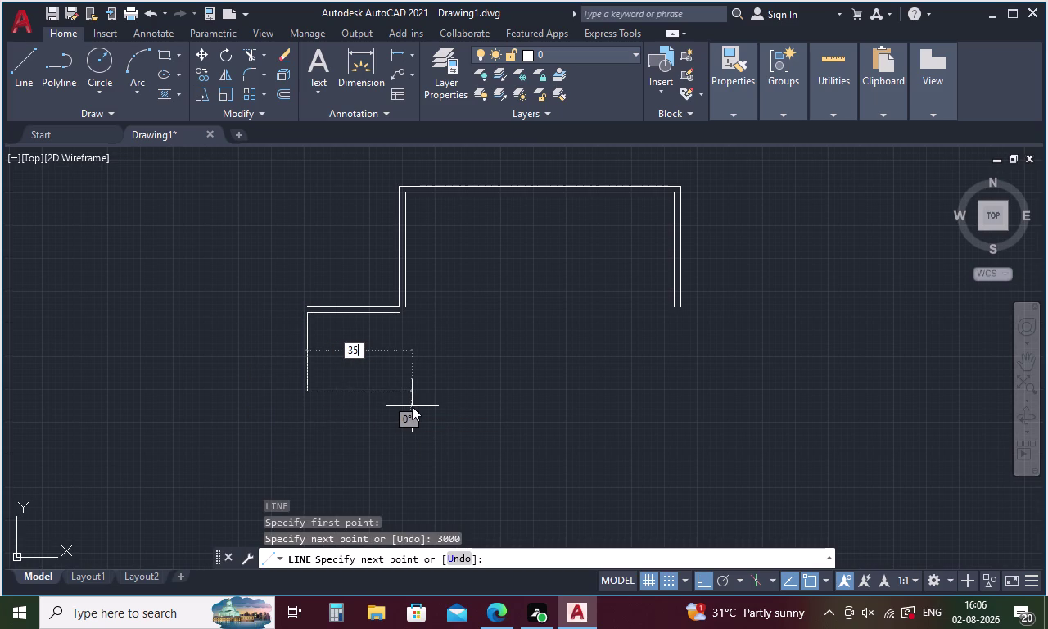
text(5)
key(space)
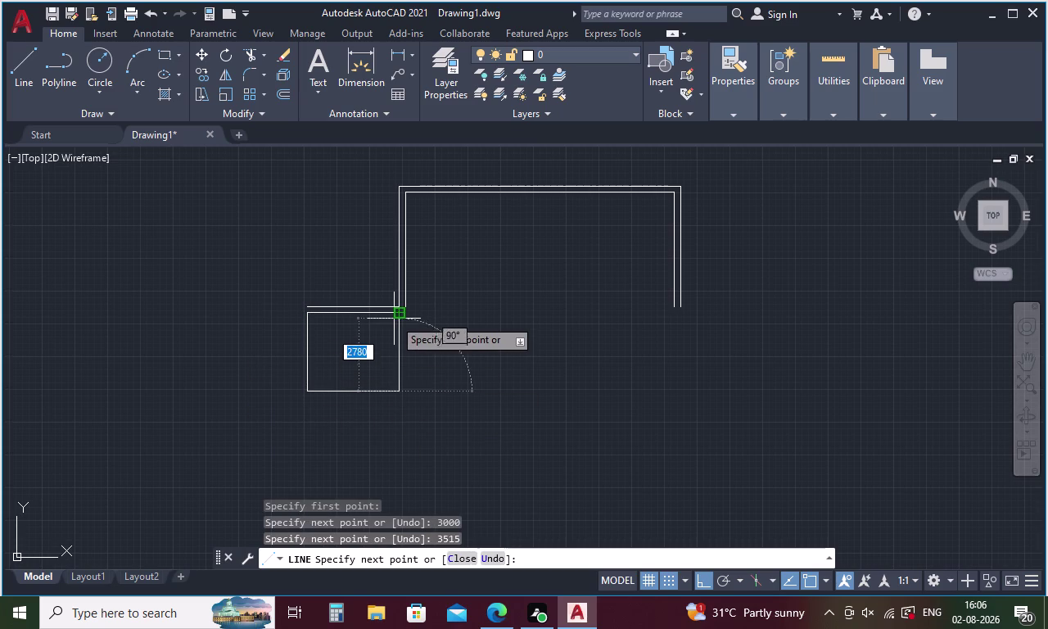
click(394, 315)
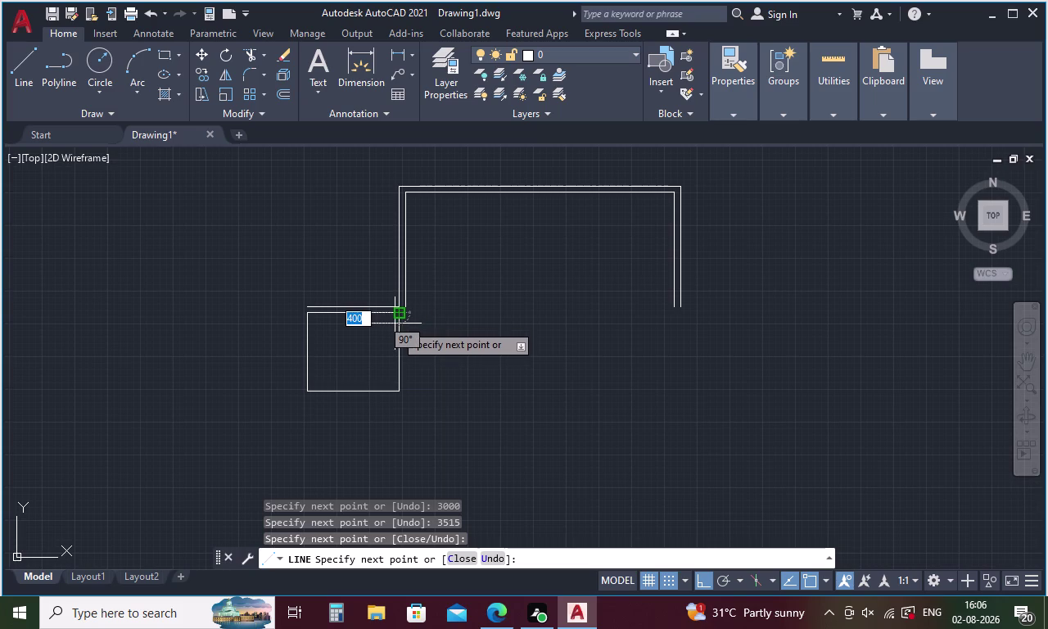
key(Escape)
Offset the room's right, left and bottom sides 230 outward.
key(o)
key(Return)
text(23)
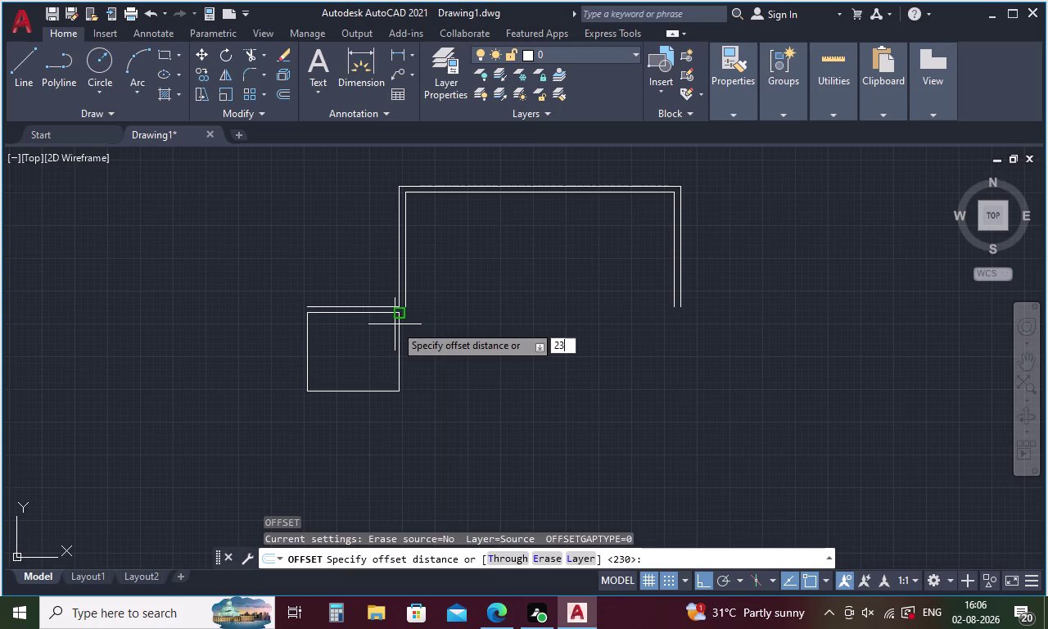
text(0)
key(Return)
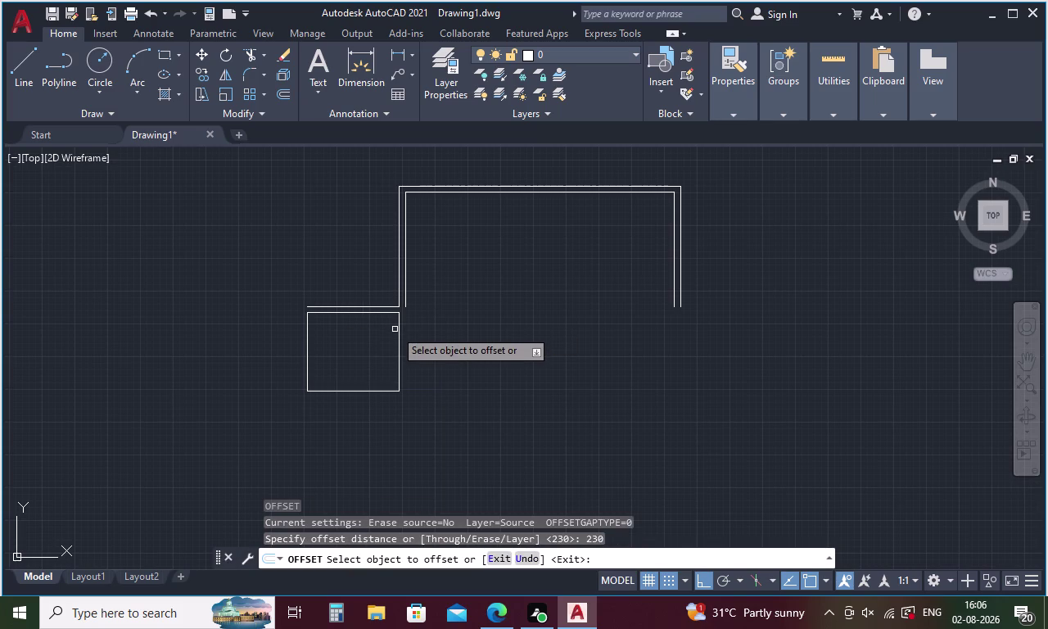
click(397, 325)
click(413, 325)
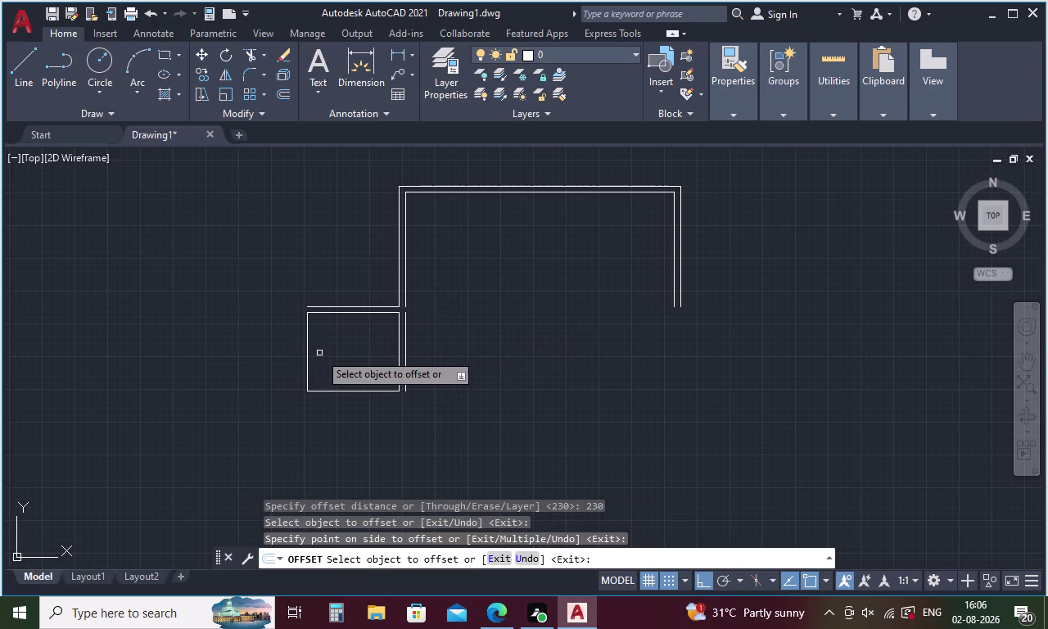
click(306, 353)
click(285, 355)
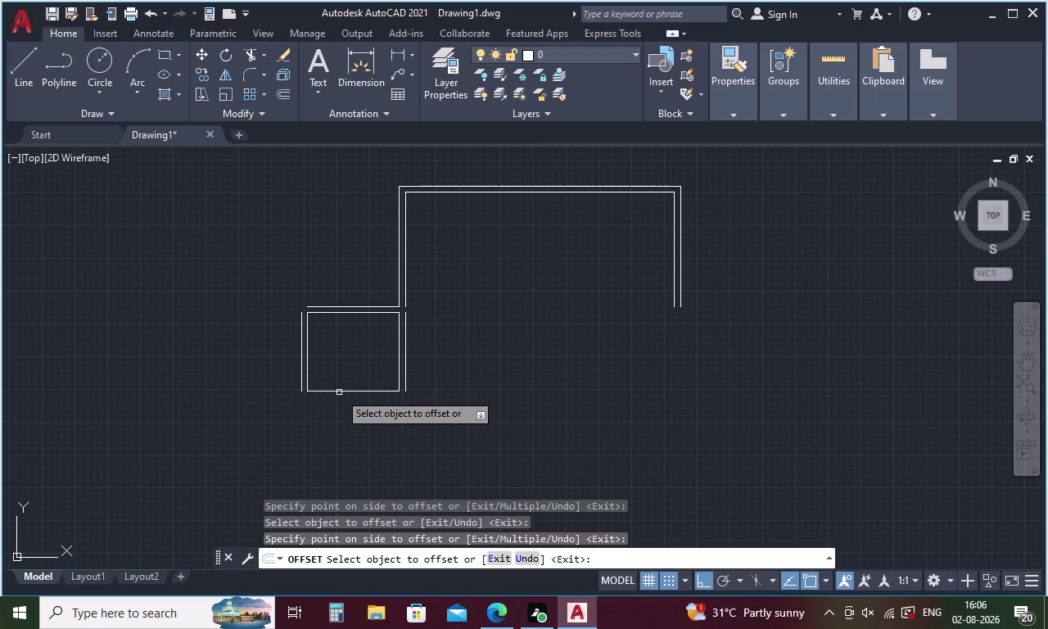
click(340, 389)
click(345, 391)
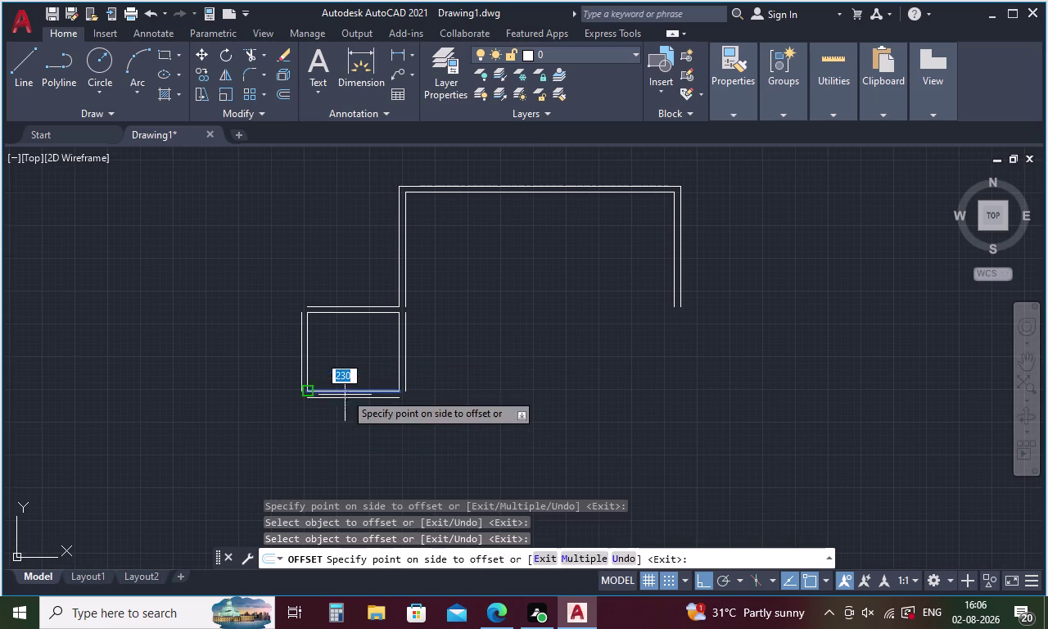
click(341, 416)
key(Escape)
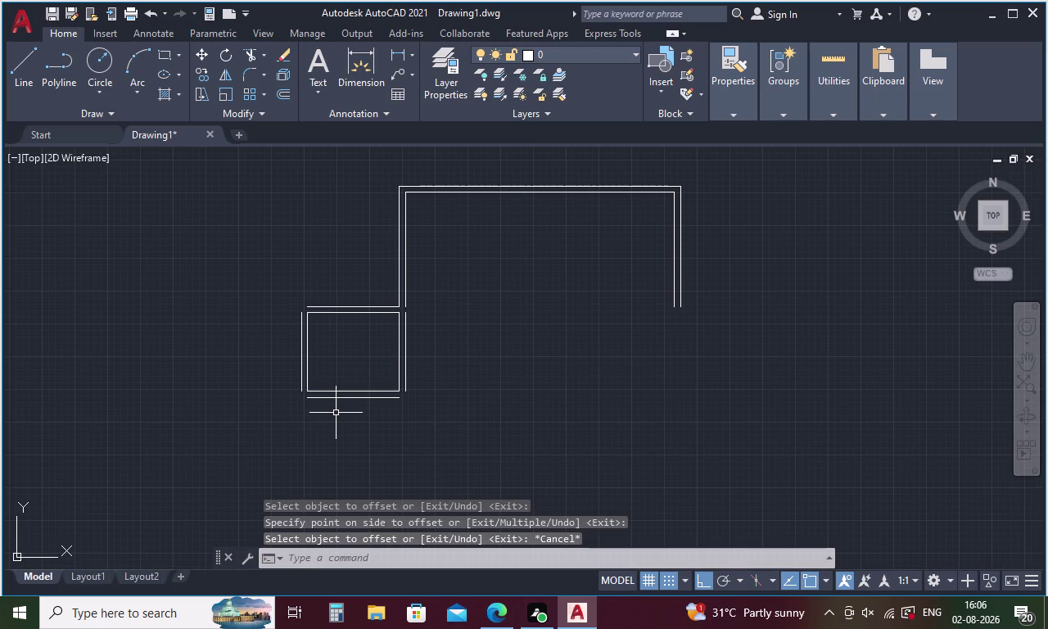
text(F)
key(space)
Fillet the top-left, bottom-right and bottom-left outer wall corners closed.
click(305, 308)
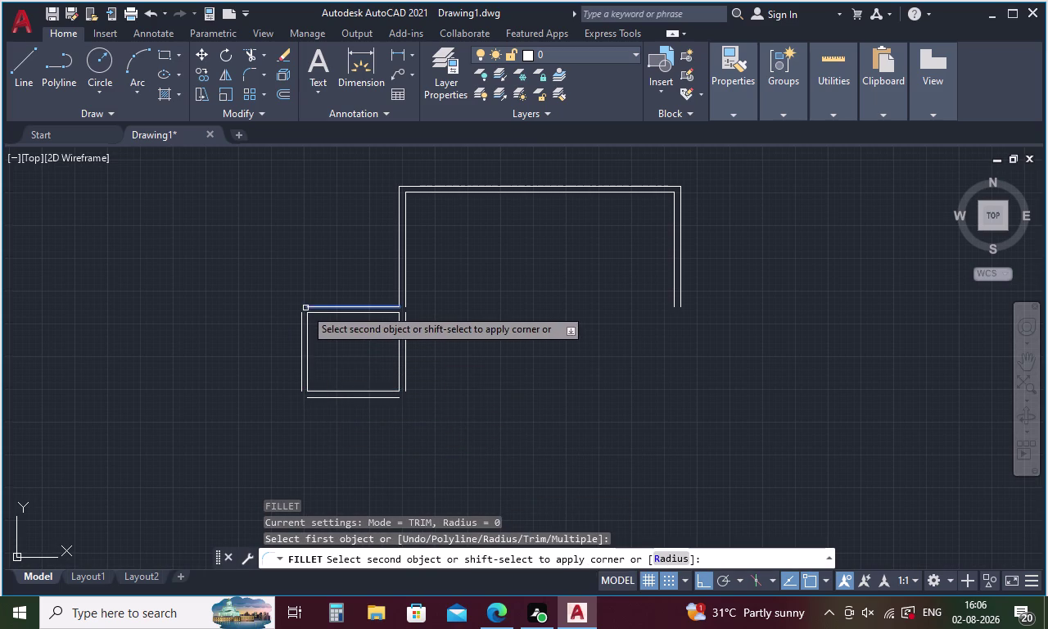
click(301, 314)
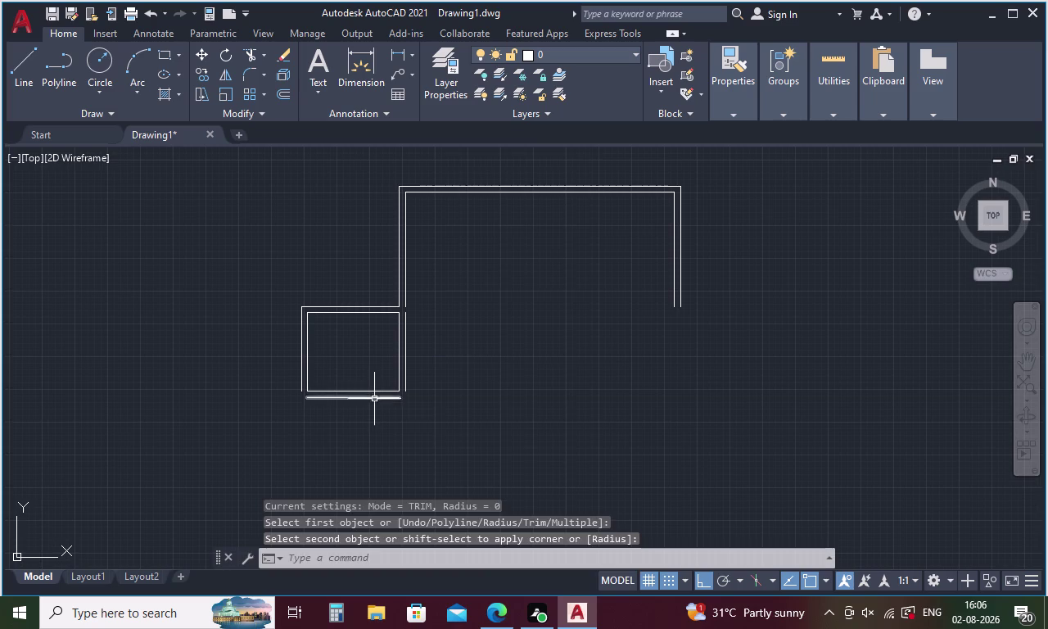
key(space)
click(374, 396)
click(405, 368)
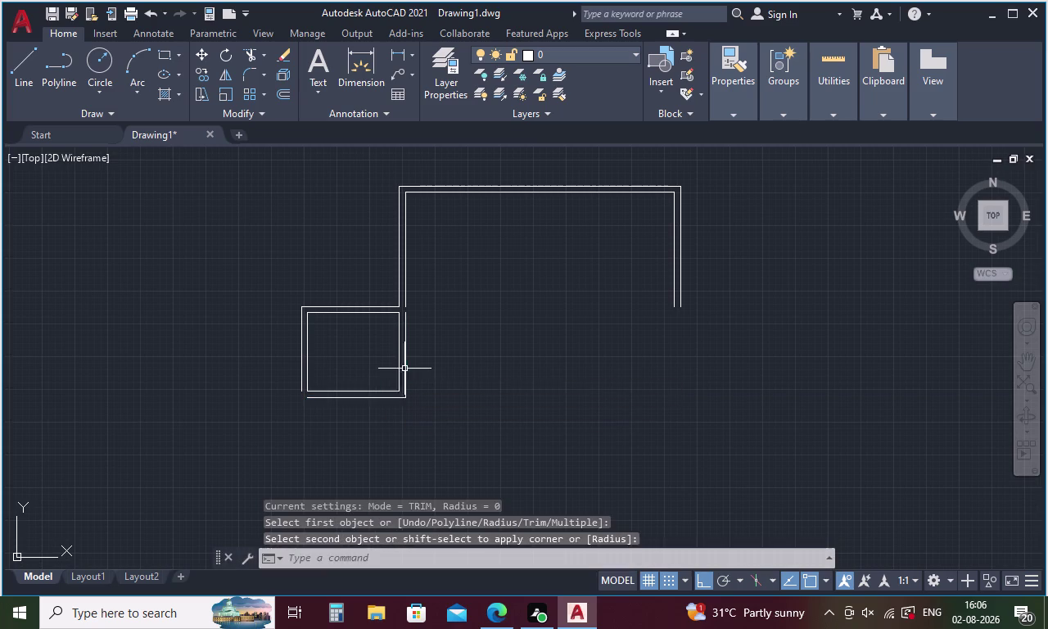
key(space)
click(331, 398)
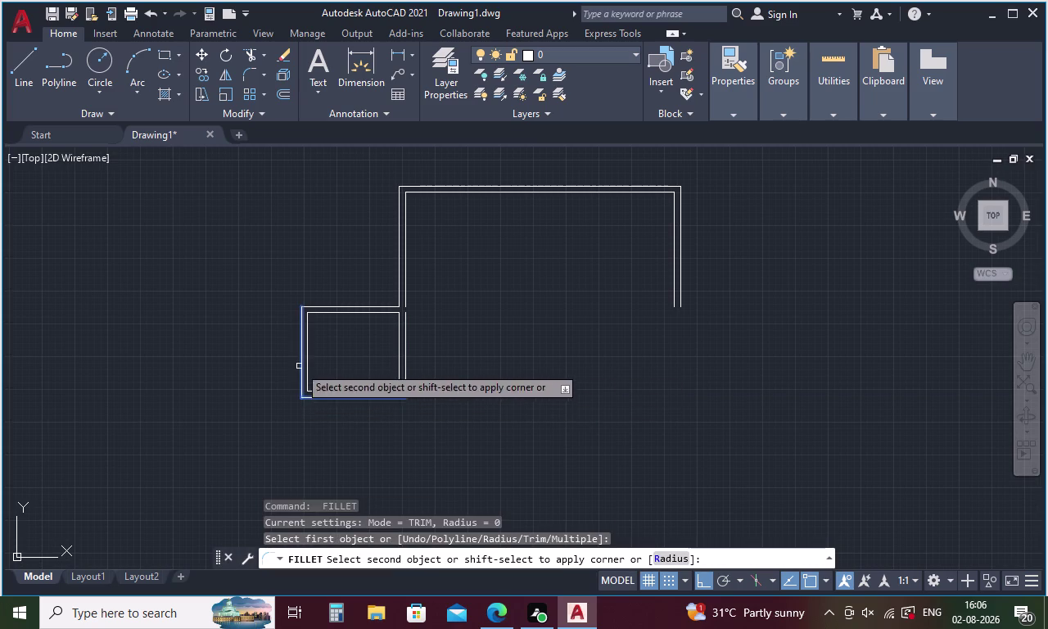
click(299, 366)
key(Escape)
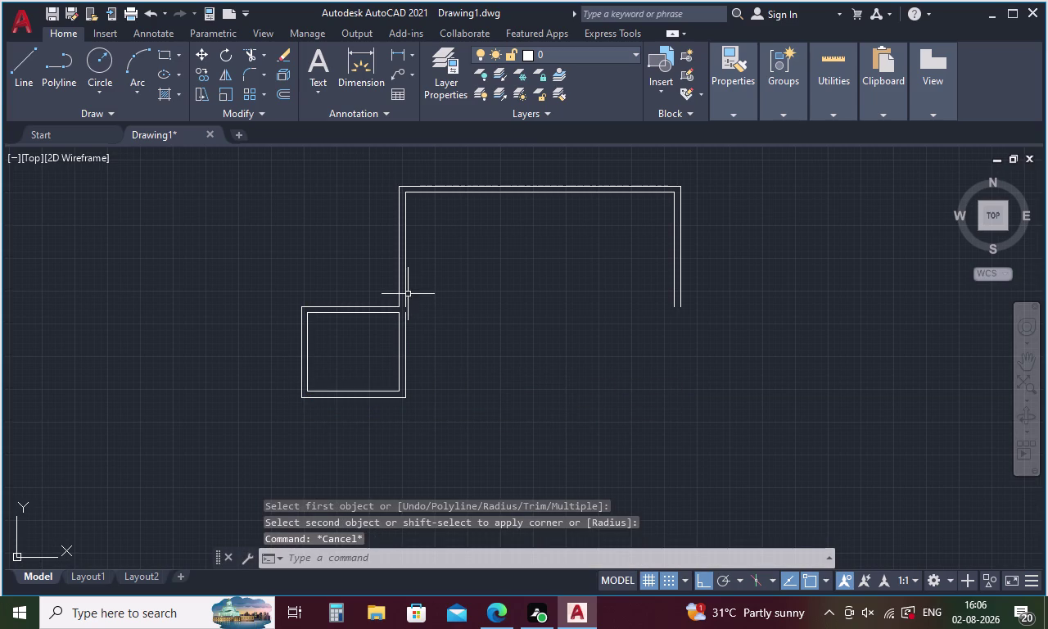
Join the long wall line and the room's right outer line into one line.
click(405, 289)
click(404, 335)
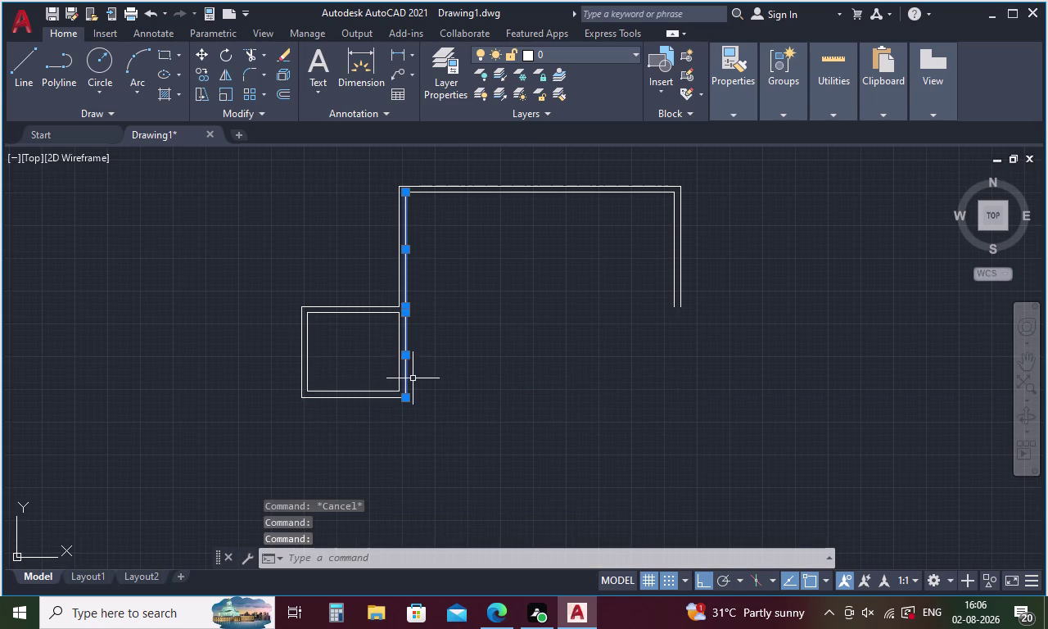
key(j)
key(Return)
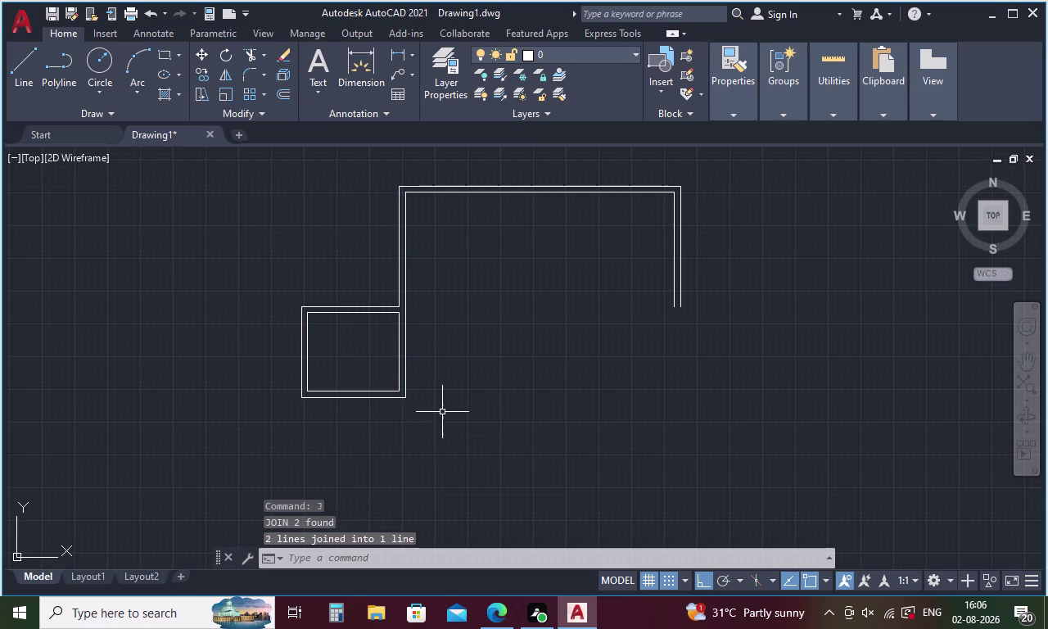
Start a DIST distance measurement.
key(d)
key(i)
key(Return)
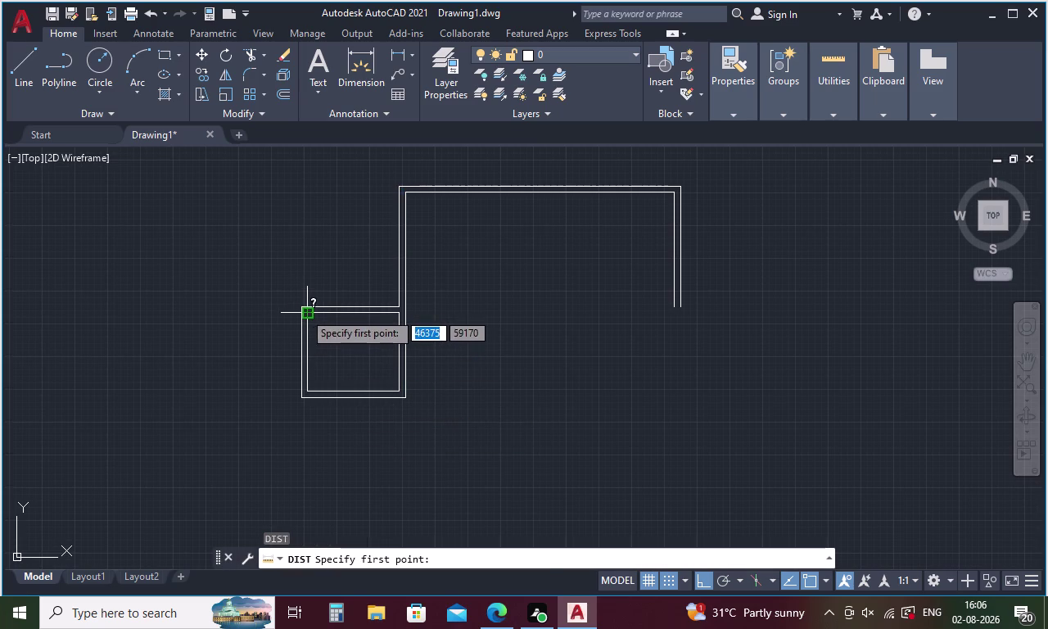
click(303, 312)
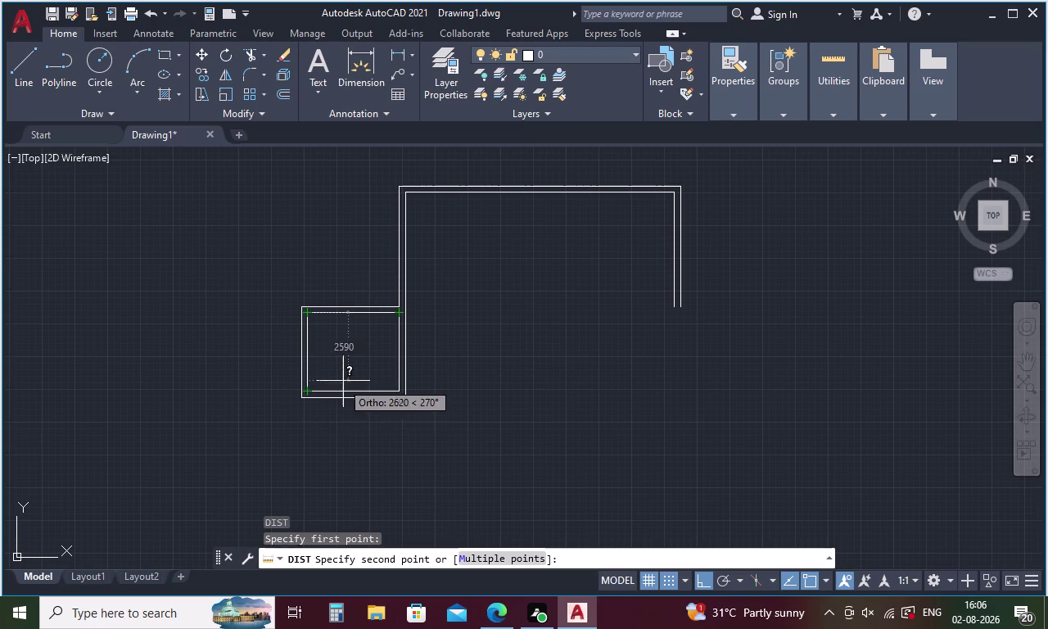
key(Escape)
middle_drag(343, 381, 551, 352)
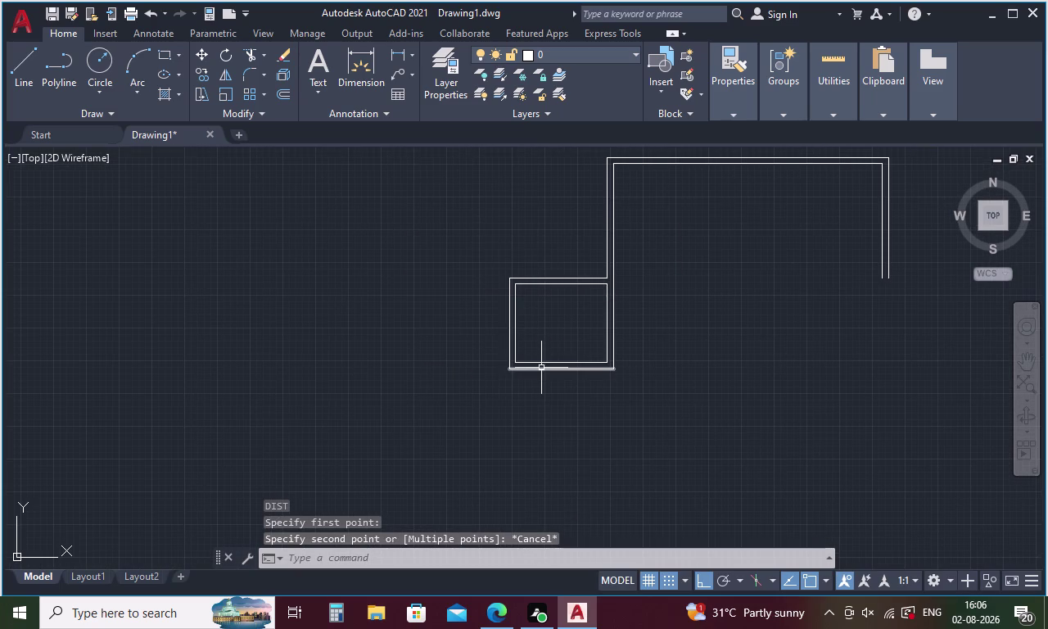
key(l)
key(Escape)
text(D)
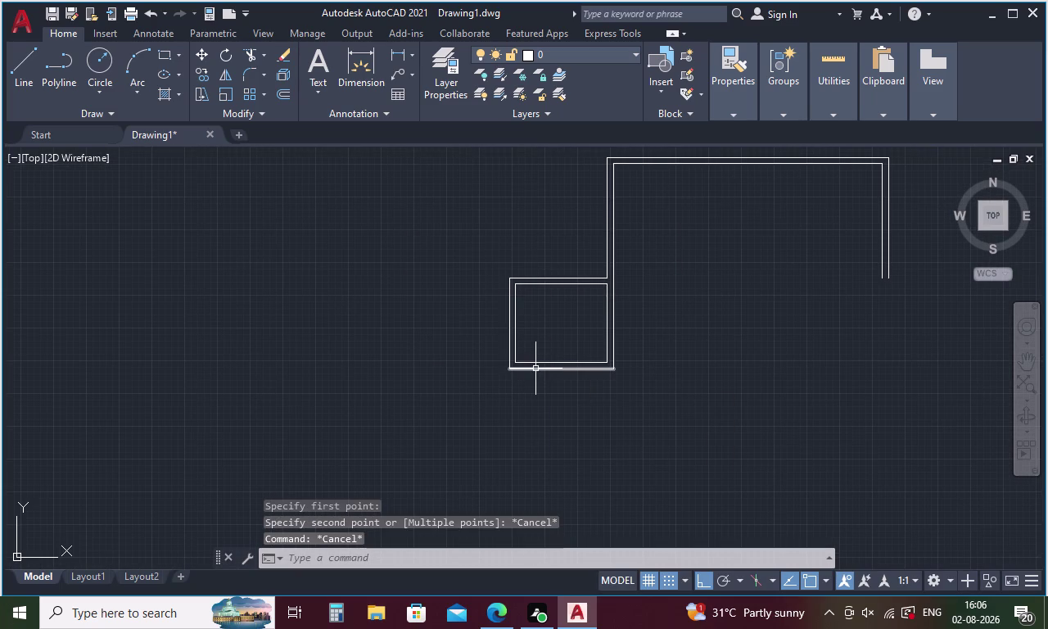
text(I)
key(comma)
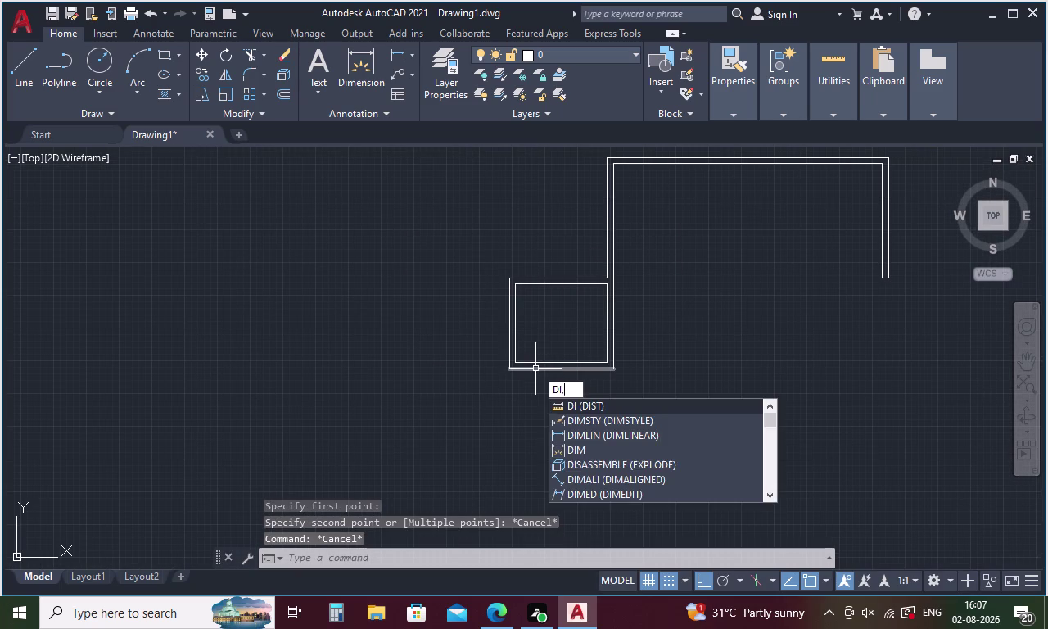
key(BackSpace)
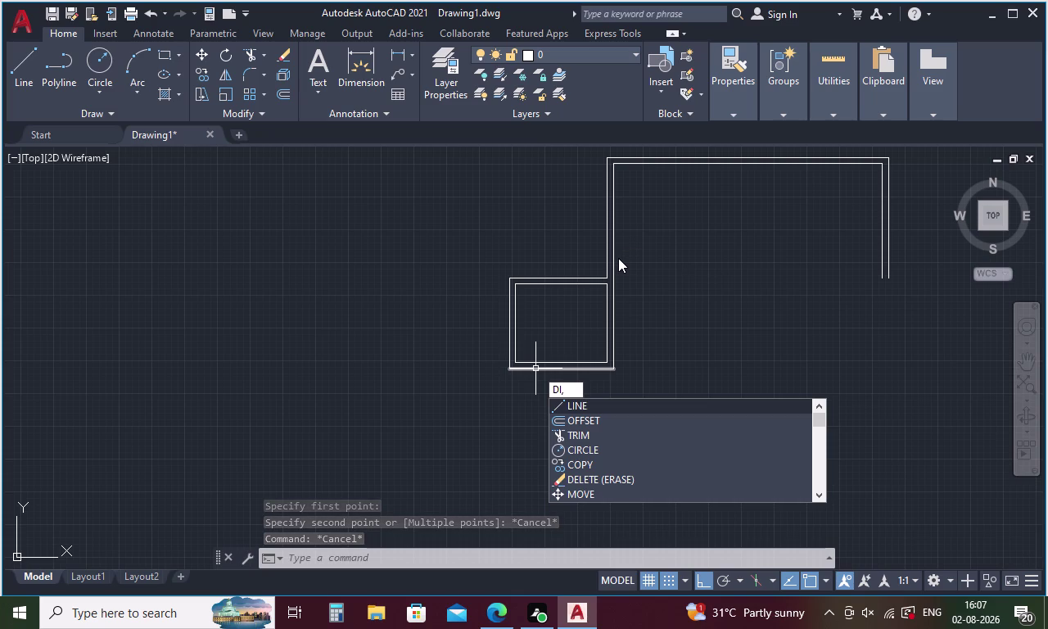
key(space)
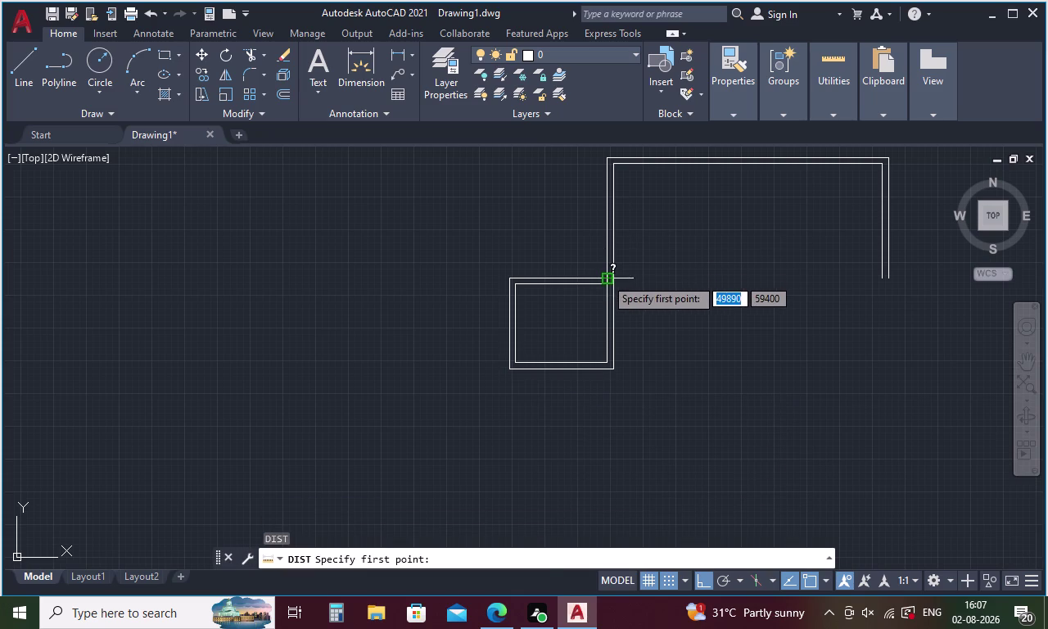
click(605, 277)
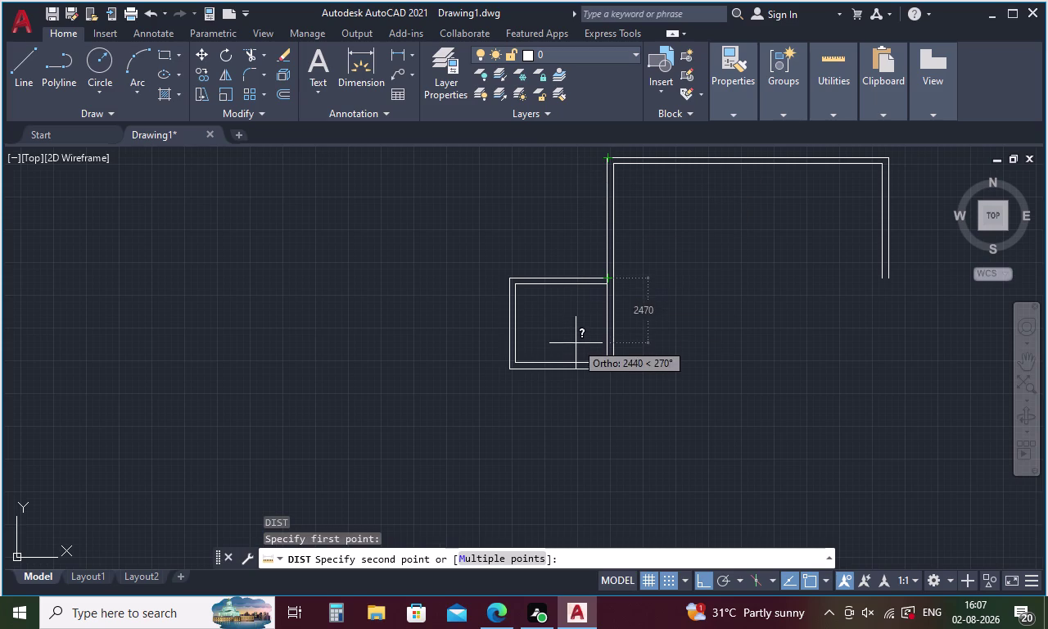
key(Escape)
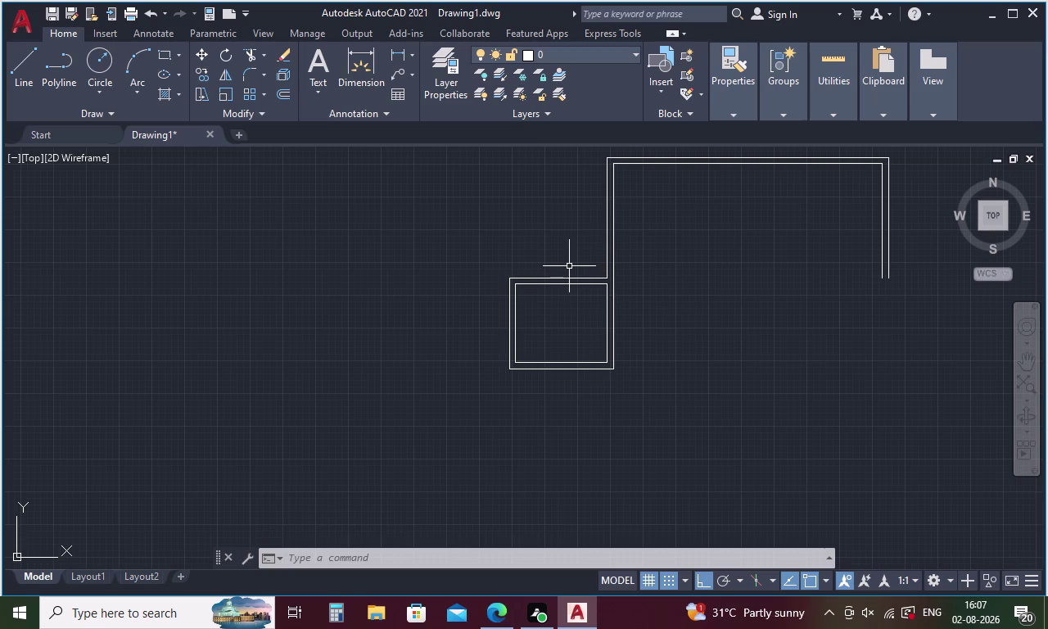
Undo the measurement, fillets, join, offsets and room walls until the small room is gone.
key(ctrl+z)
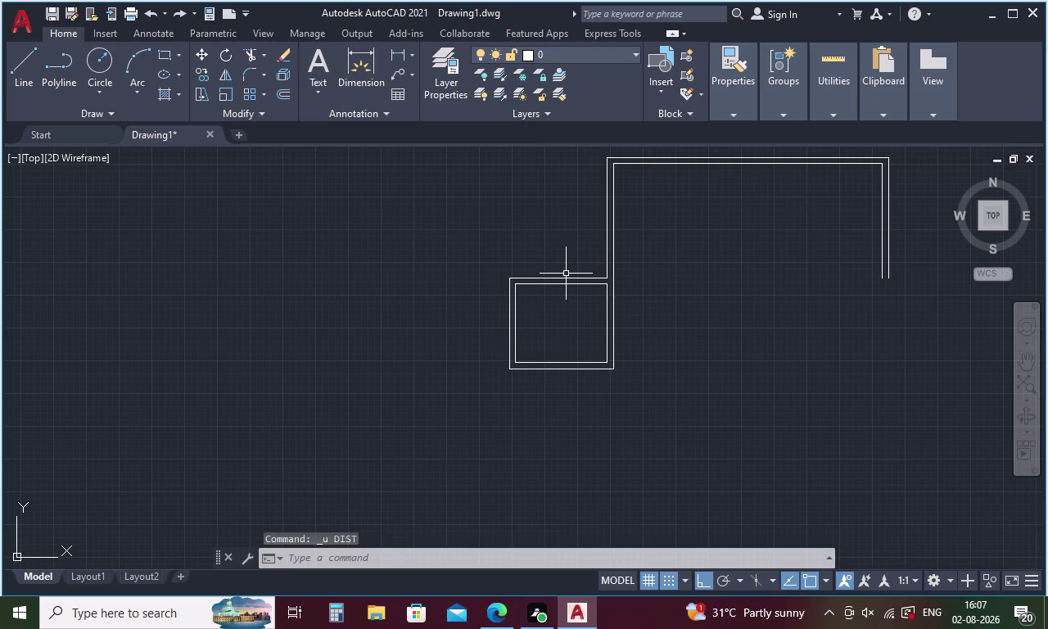
key(ctrl+z)
key(ctrl+z)
key(ctrl+z)
key(ctrl+z)
key(ctrl+z)
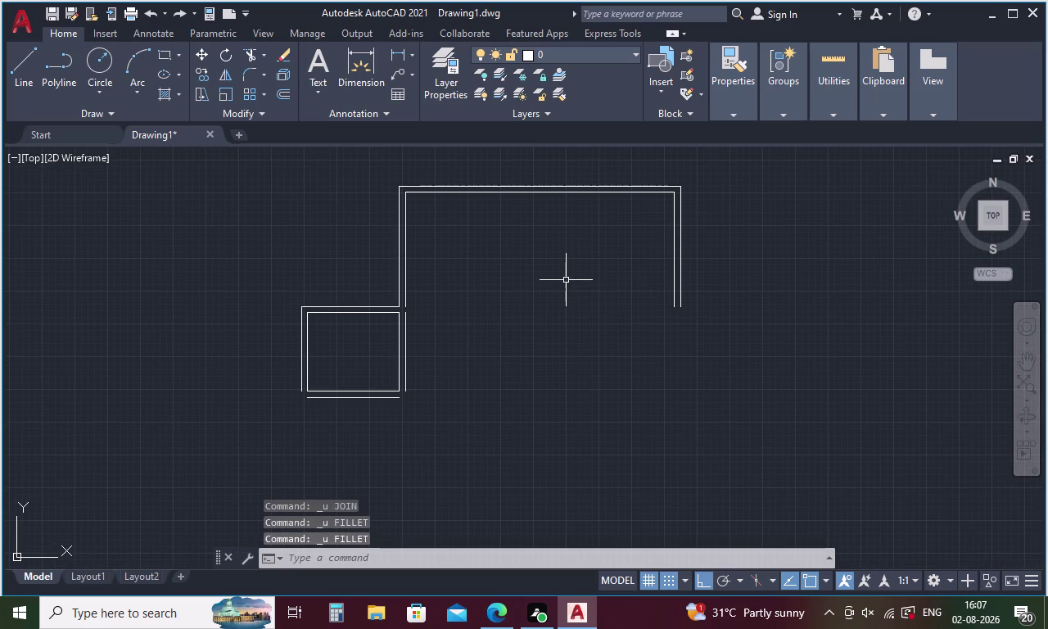
key(ctrl+z)
key(ctrl+z)
key(ctrl+z)
key(ctrl+z)
key(ctrl+z)
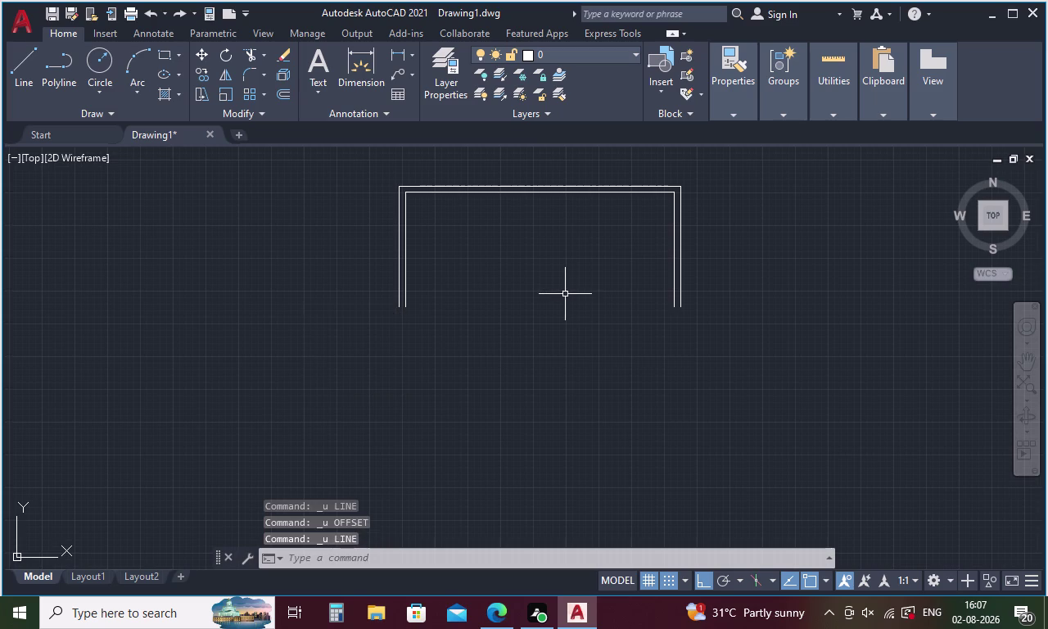
Begin measuring a wall with DIST from the top-left corner, then cancel.
text(D)
text(I)
key(Return)
click(401, 306)
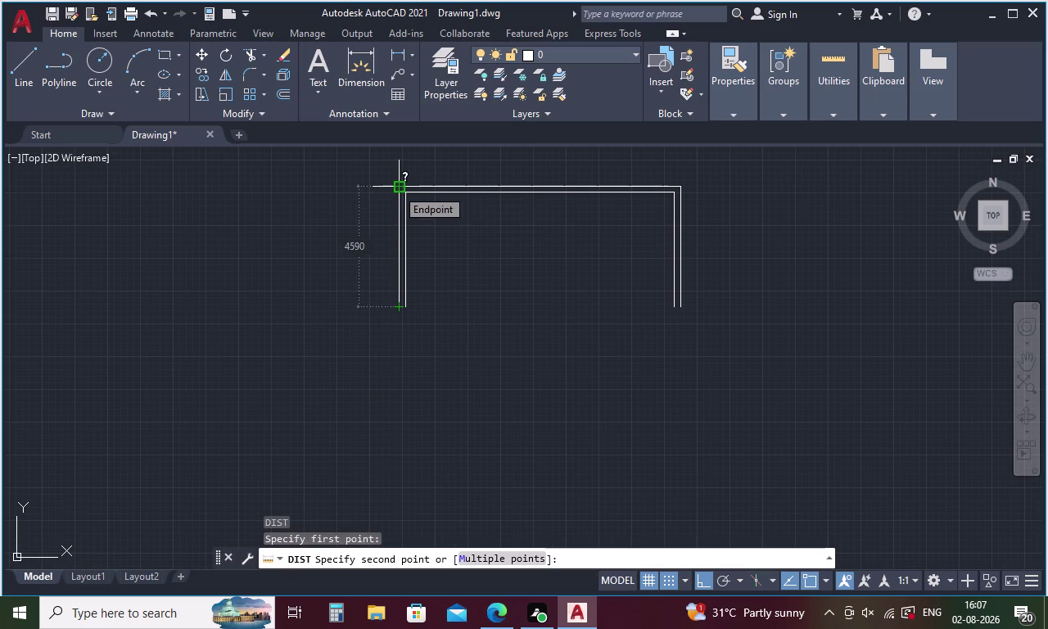
key(Escape)
Crossing-select the vertical side wall lines and delete them.
drag(728, 257, 367, 276)
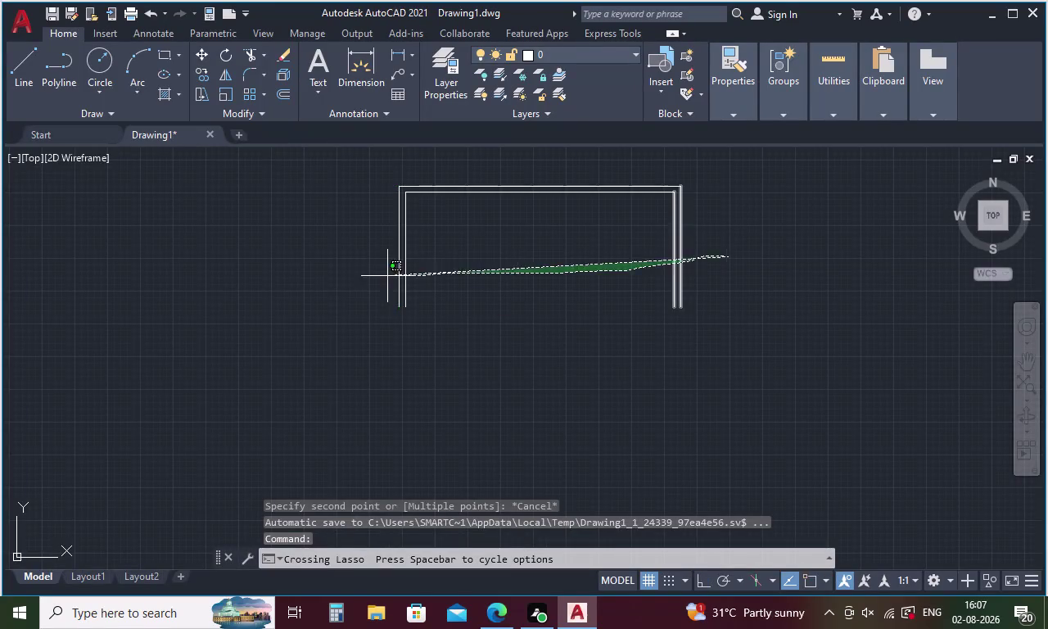
drag(366, 276, 339, 276)
key(Delete)
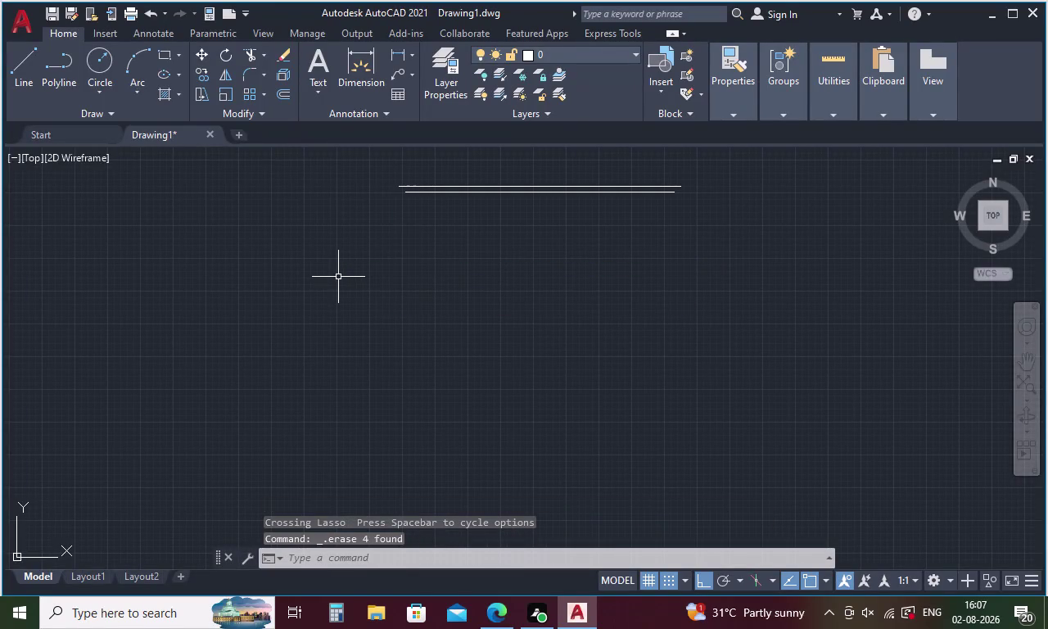
Draw a line along the top wall and erase the extra duplicate top line.
key(l)
key(Return)
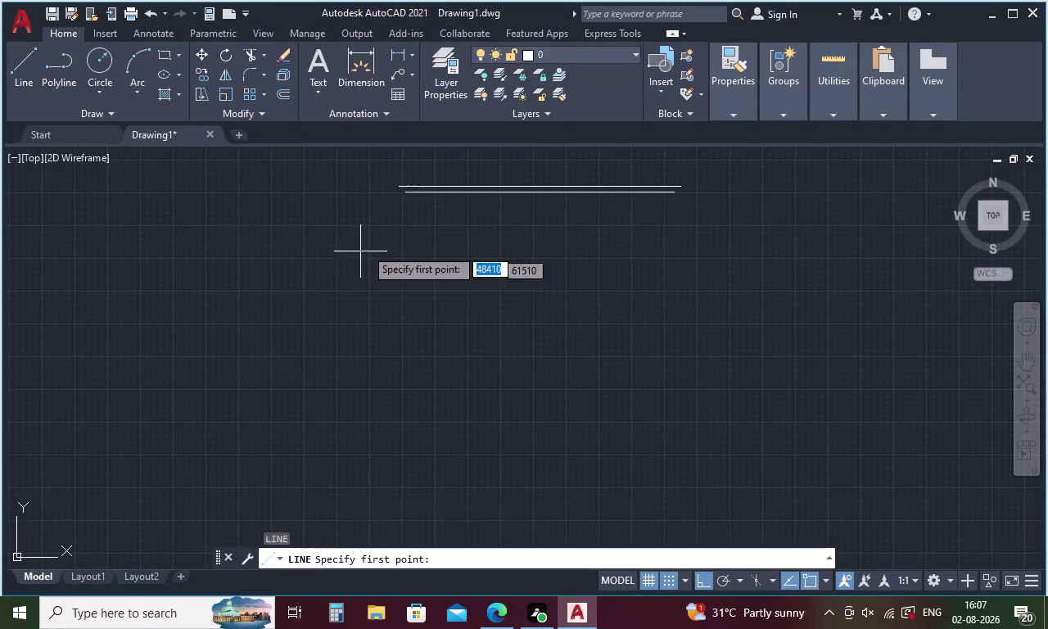
click(406, 197)
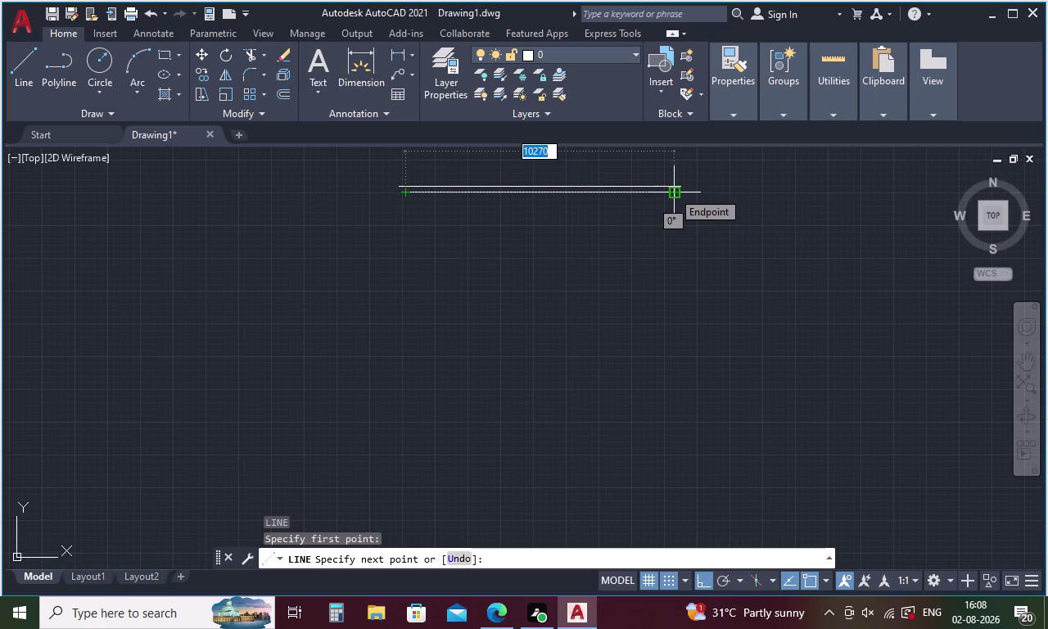
key(Escape)
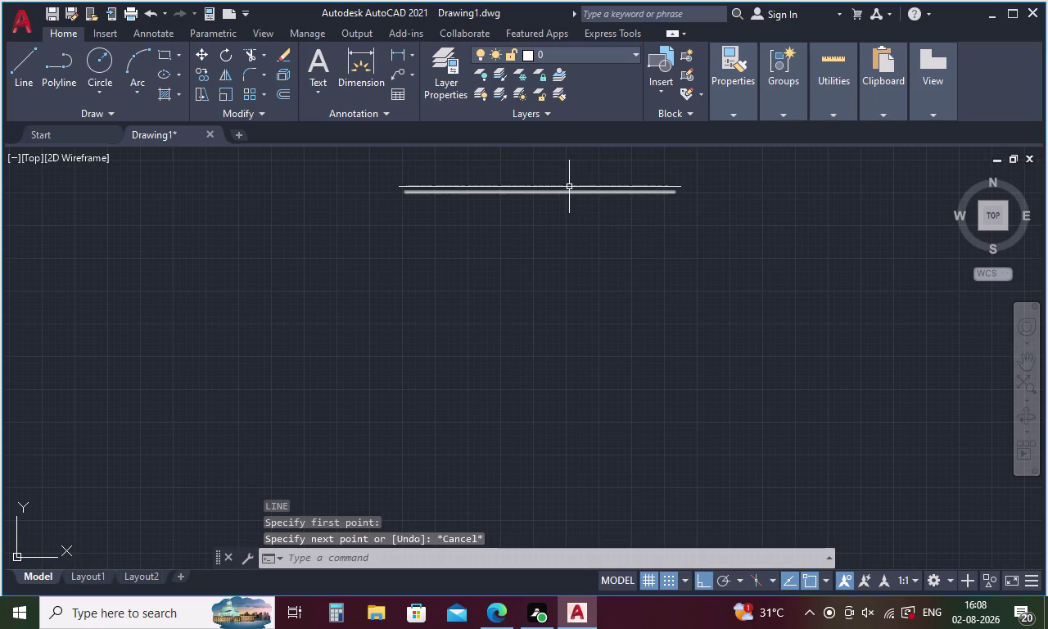
click(569, 186)
key(Delete)
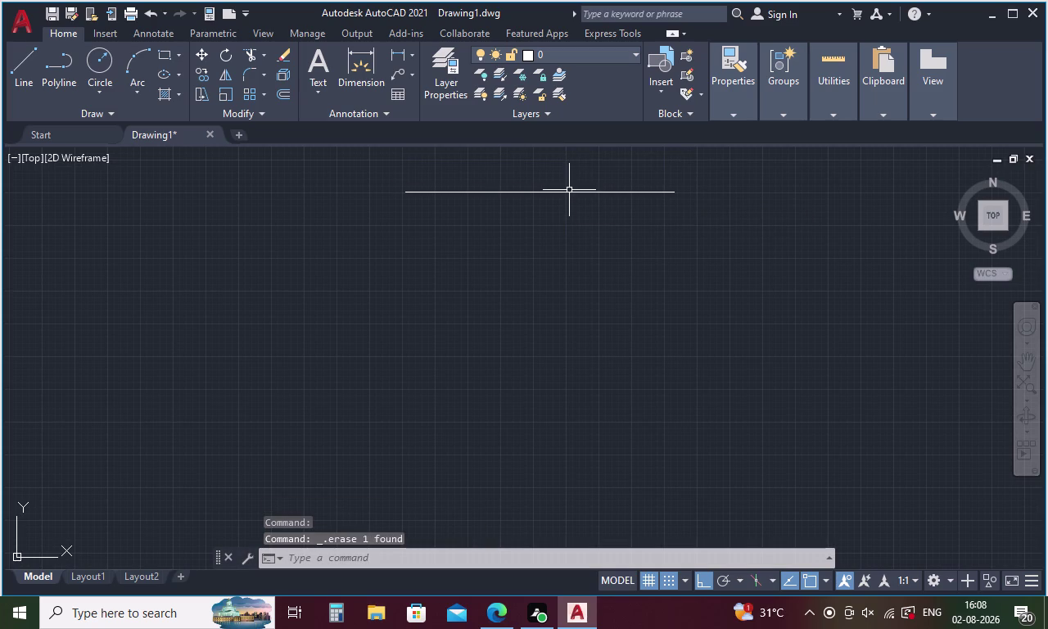
Draw a 4360-long vertical line down from the top line's right end.
key(l)
key(Return)
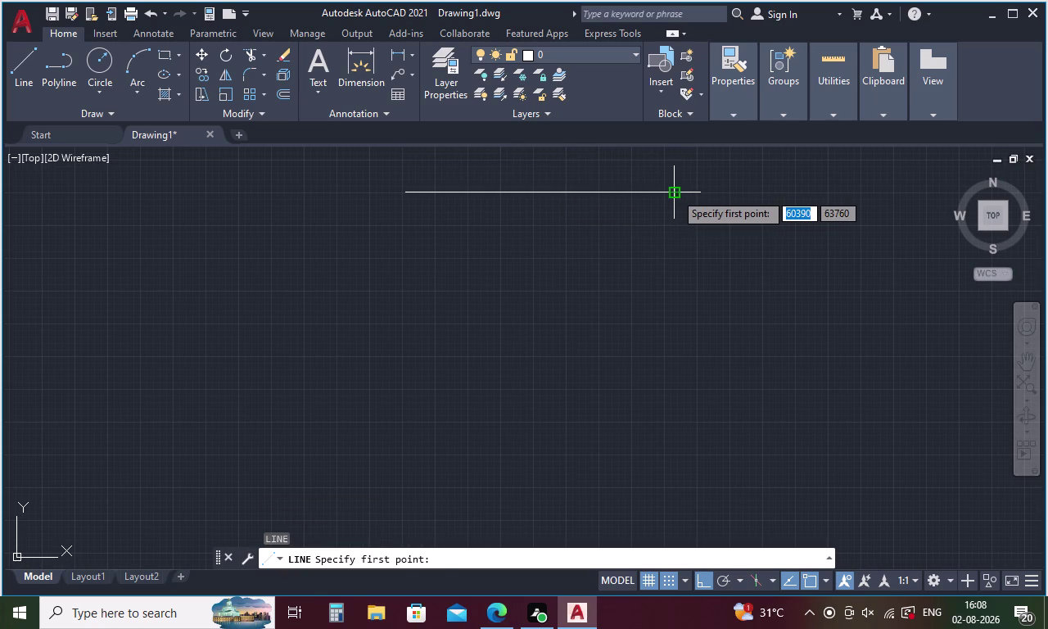
click(674, 193)
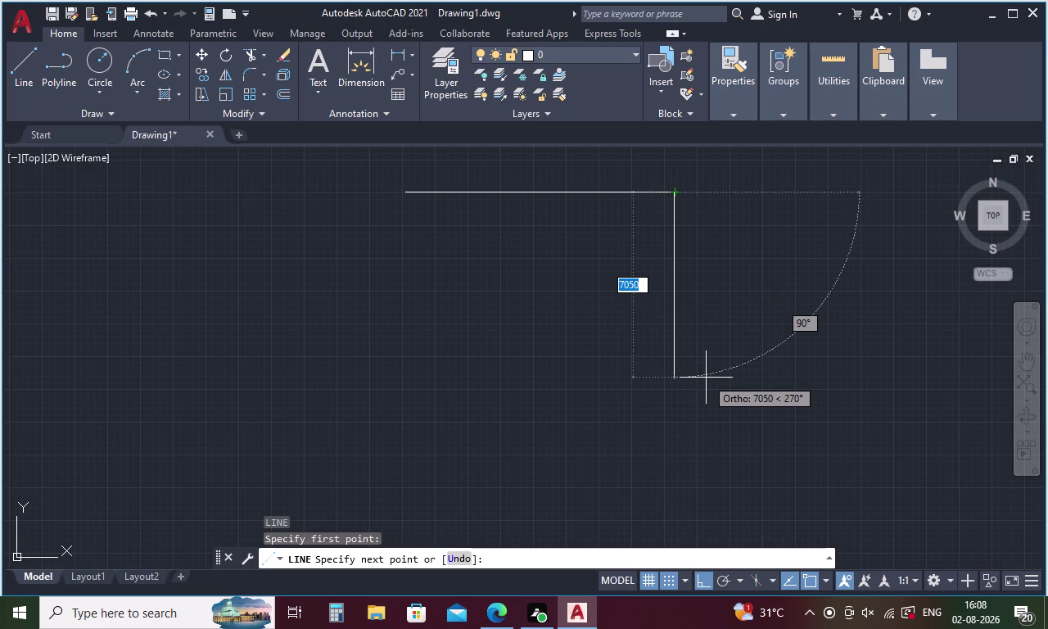
key(4)
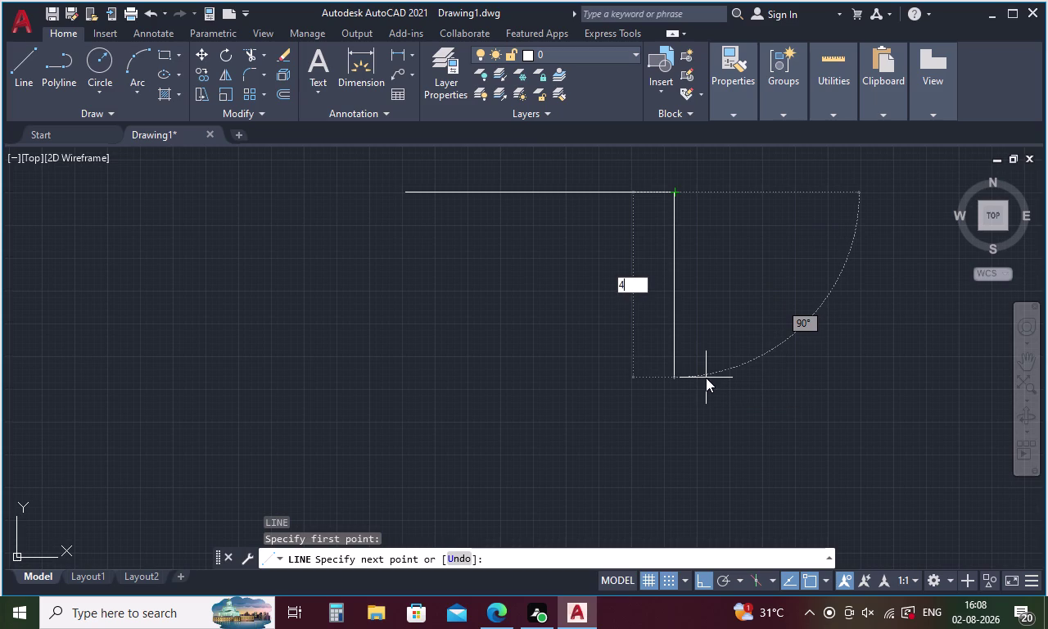
text(36)
key(0)
key(Return)
key(Escape)
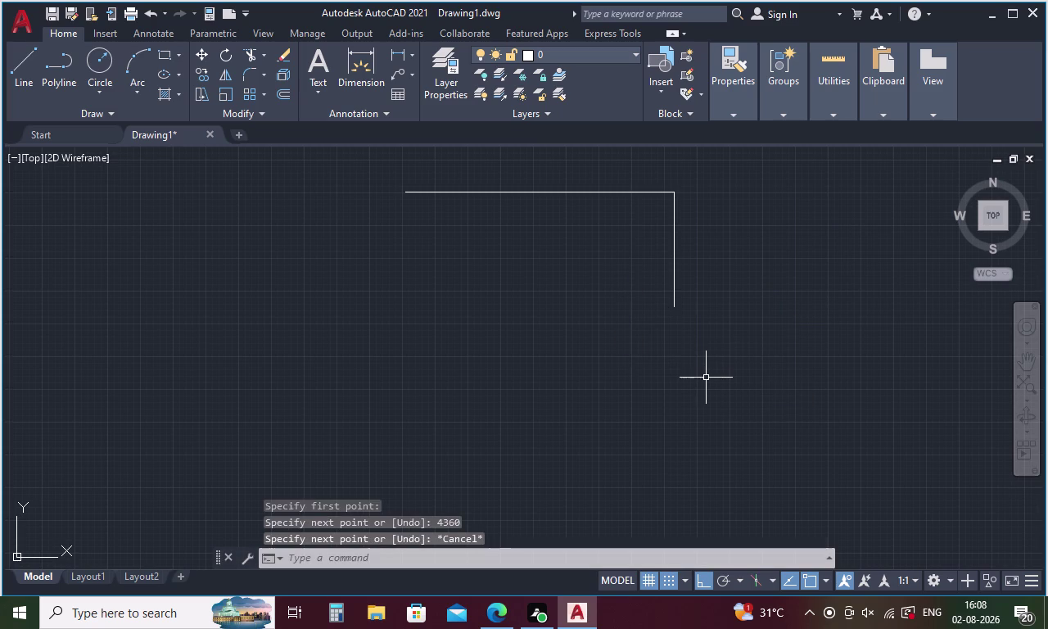
key(o)
key(Return)
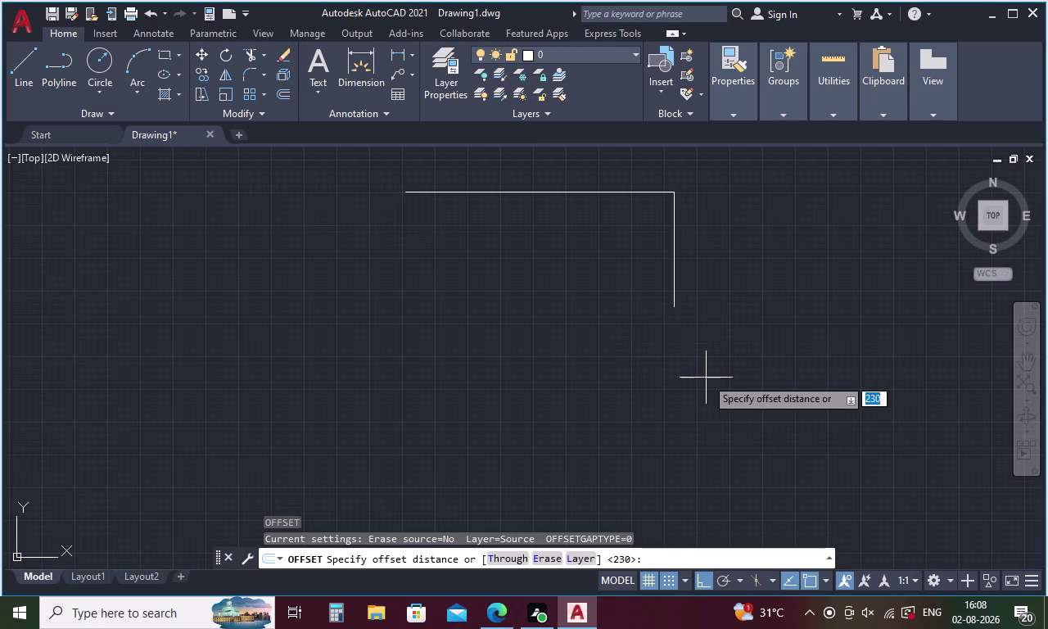
Offset the right vertical wall line 10270 to the left.
key(1)
key(0)
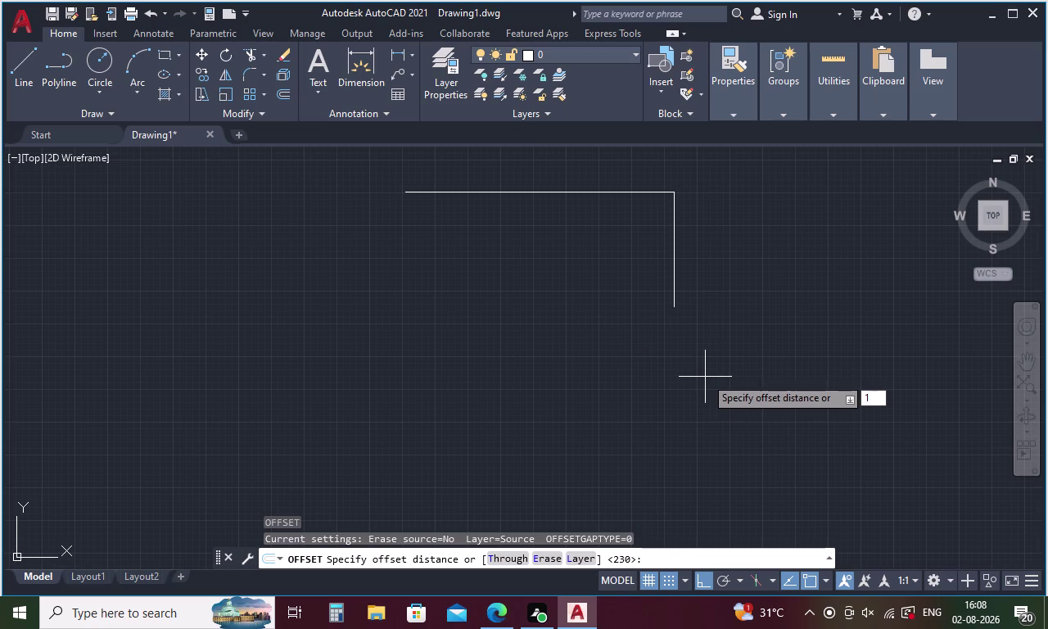
text(270)
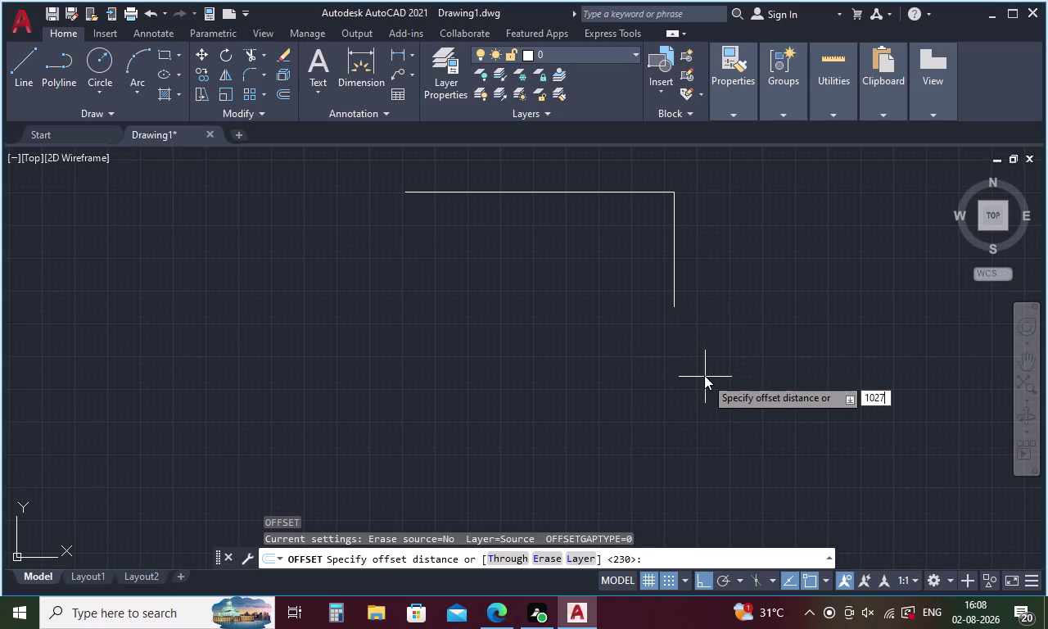
key(space)
click(676, 275)
click(580, 285)
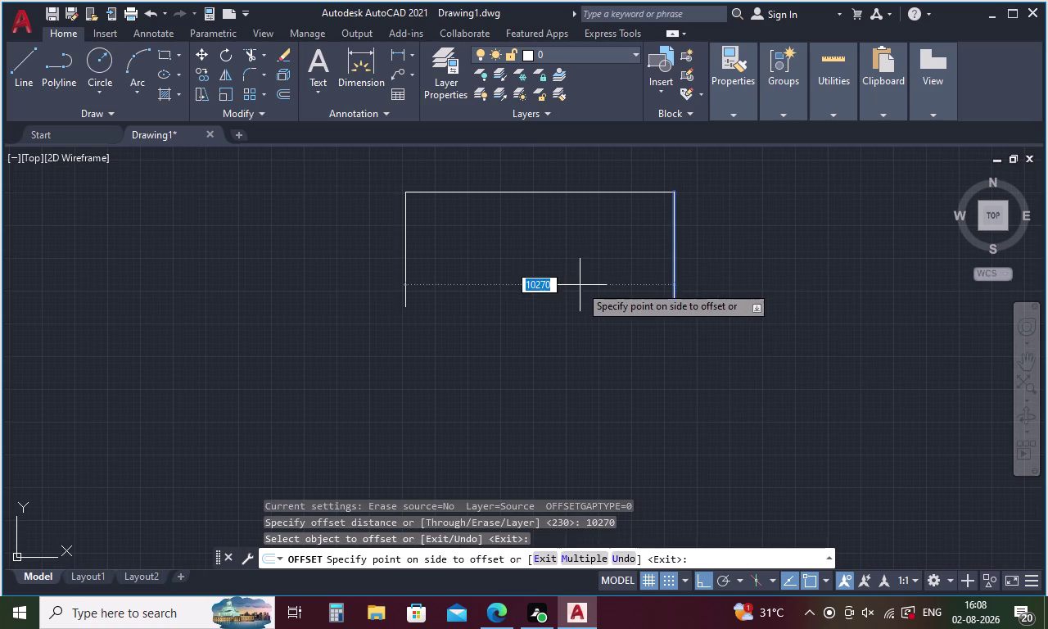